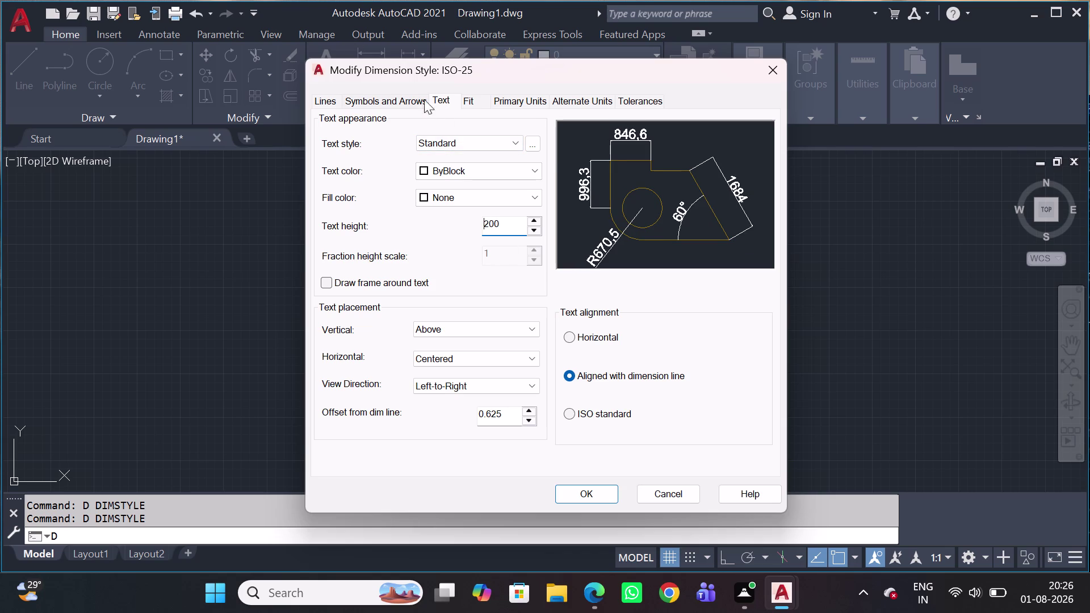
Set the arrow size to 100, apply, make ISO-25 current and close the manager.
click(415, 101)
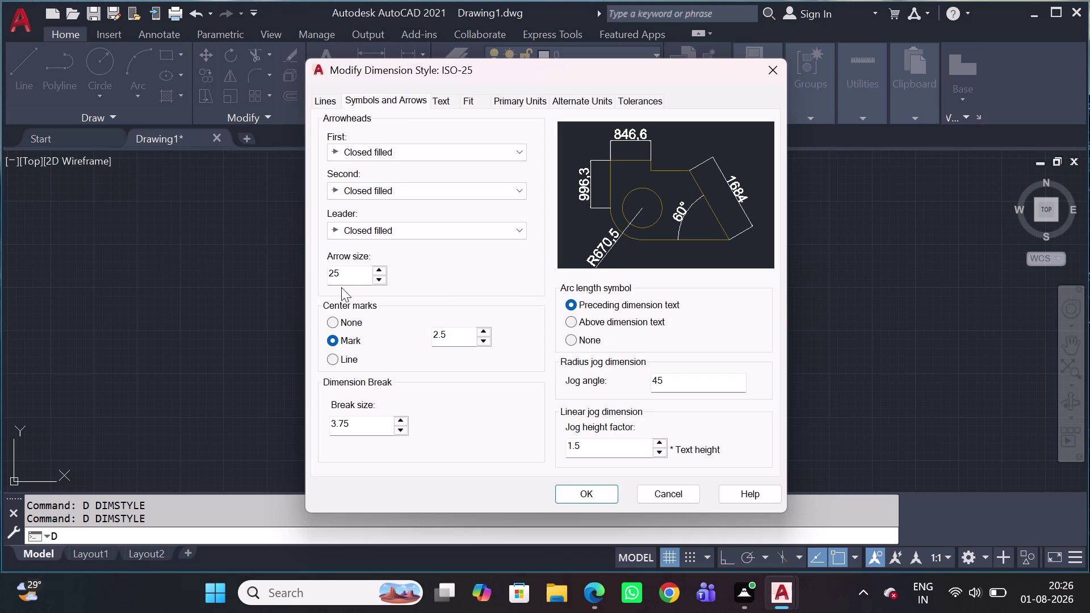
double_click(344, 276)
text(1)
text(00)
key(Return)
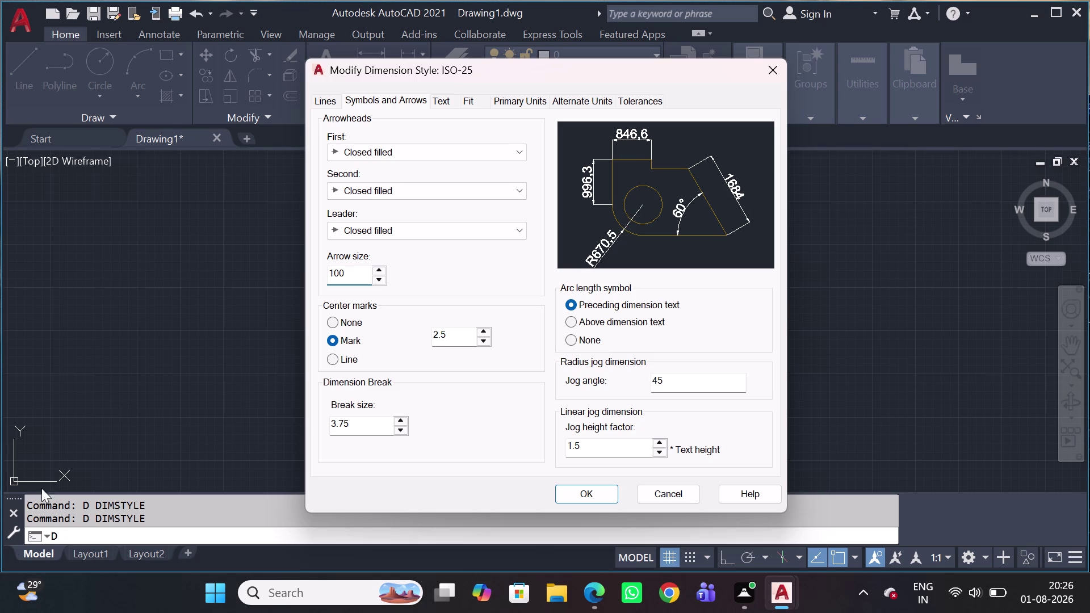
click(606, 496)
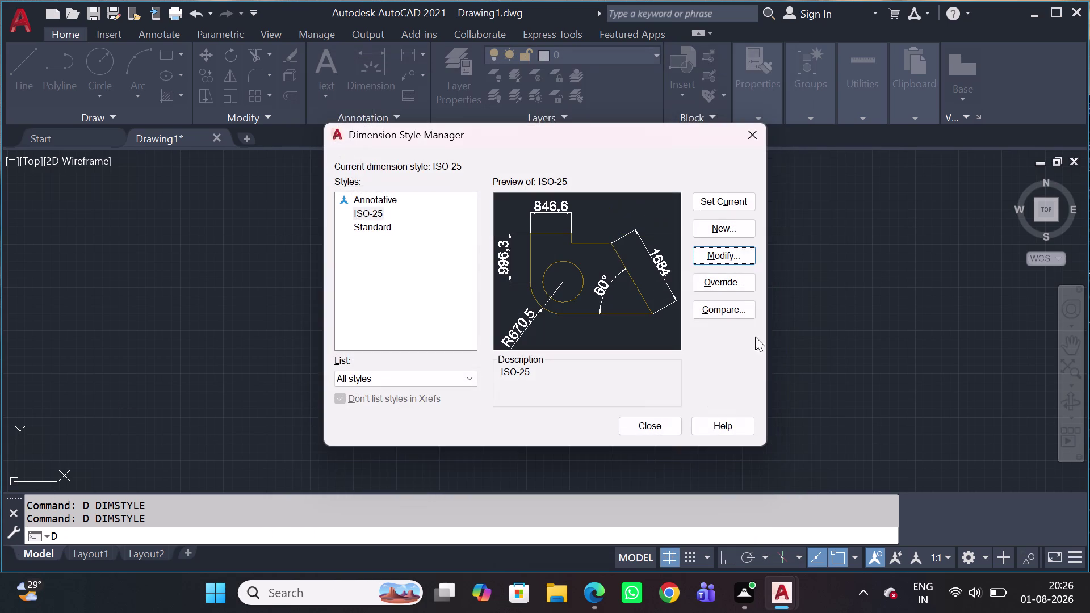
click(724, 203)
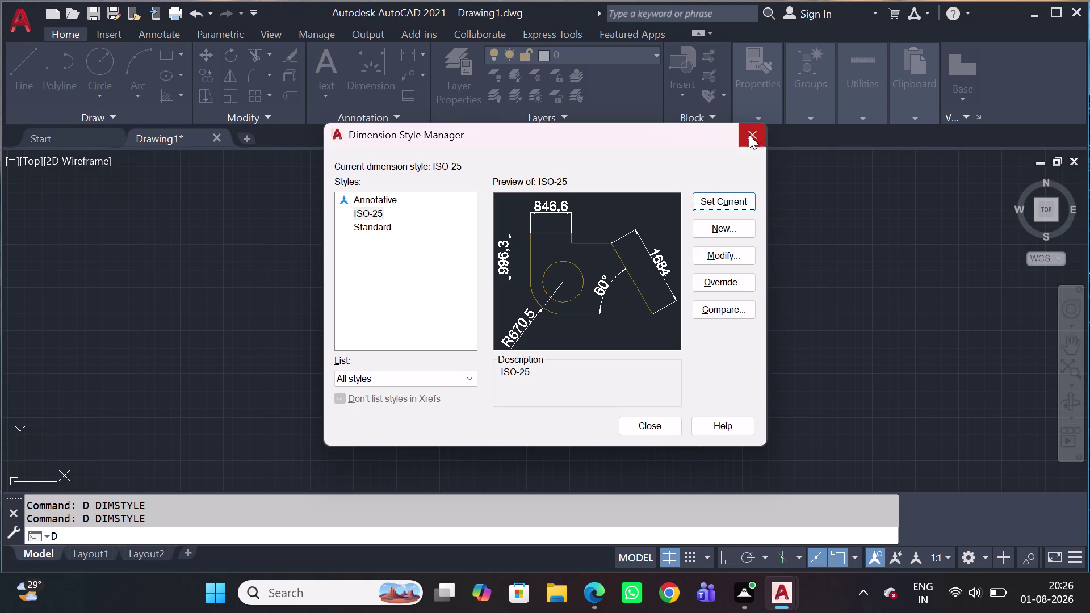
click(751, 129)
scroll(up, 3)
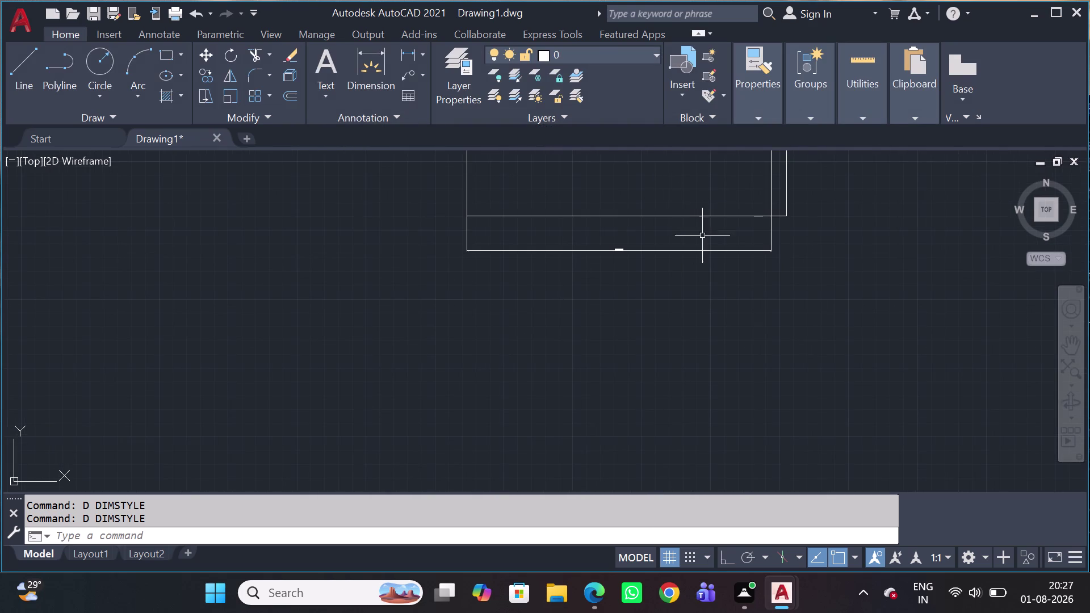
scroll(up, 3)
middle_drag(727, 216, 593, 271)
scroll(down, 3)
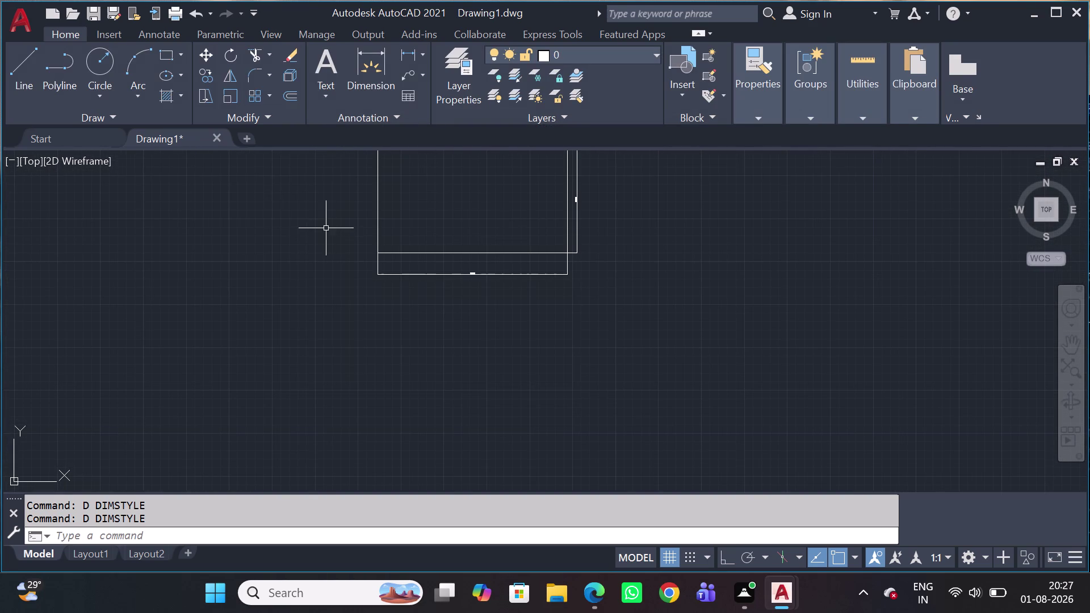
middle_drag(405, 241, 364, 325)
scroll(up, 3)
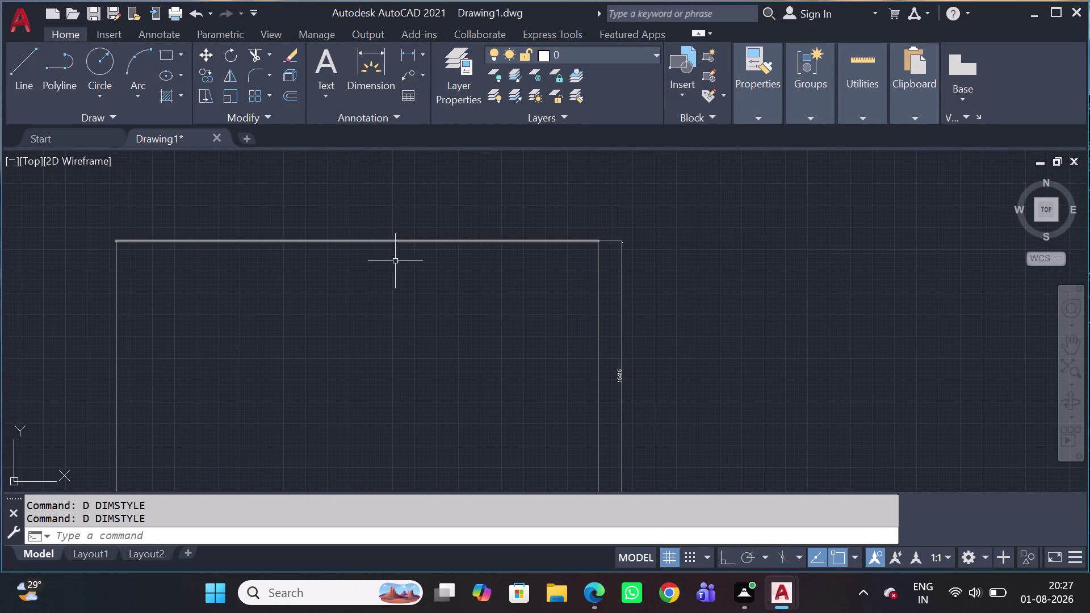
middle_drag(395, 374, 542, 204)
scroll(down, 3)
middle_drag(481, 333, 429, 407)
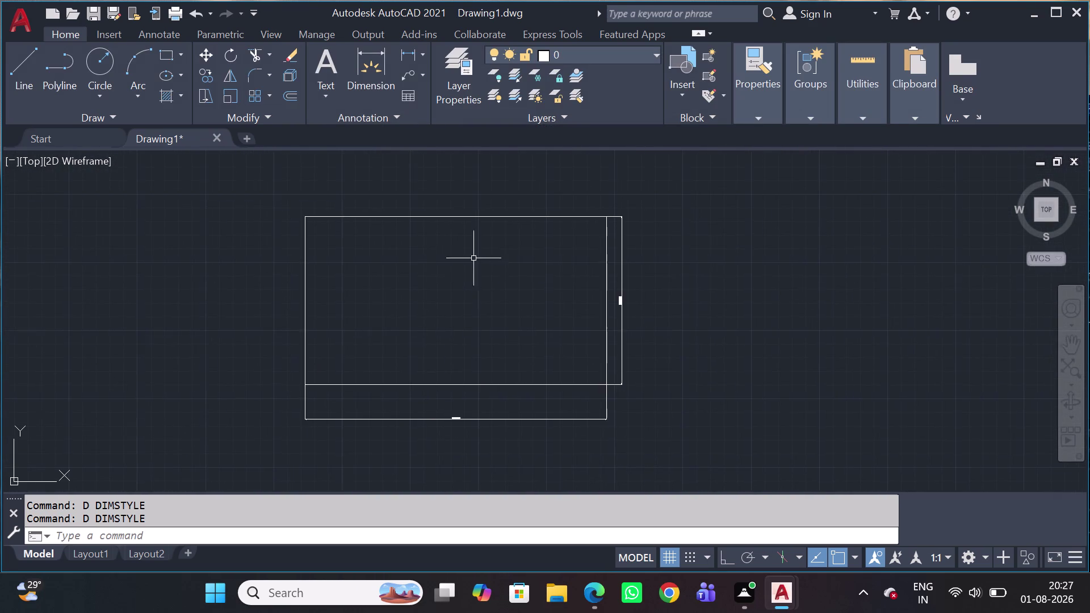
scroll(up, 3)
scroll(up, 3)
scroll(down, 3)
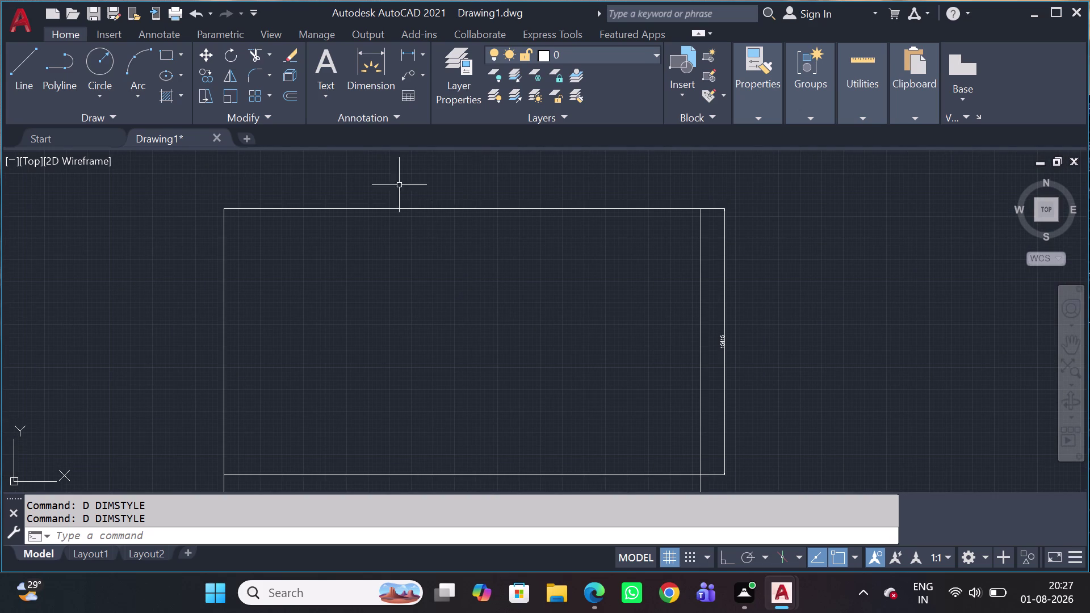
scroll(up, 3)
scroll(down, 3)
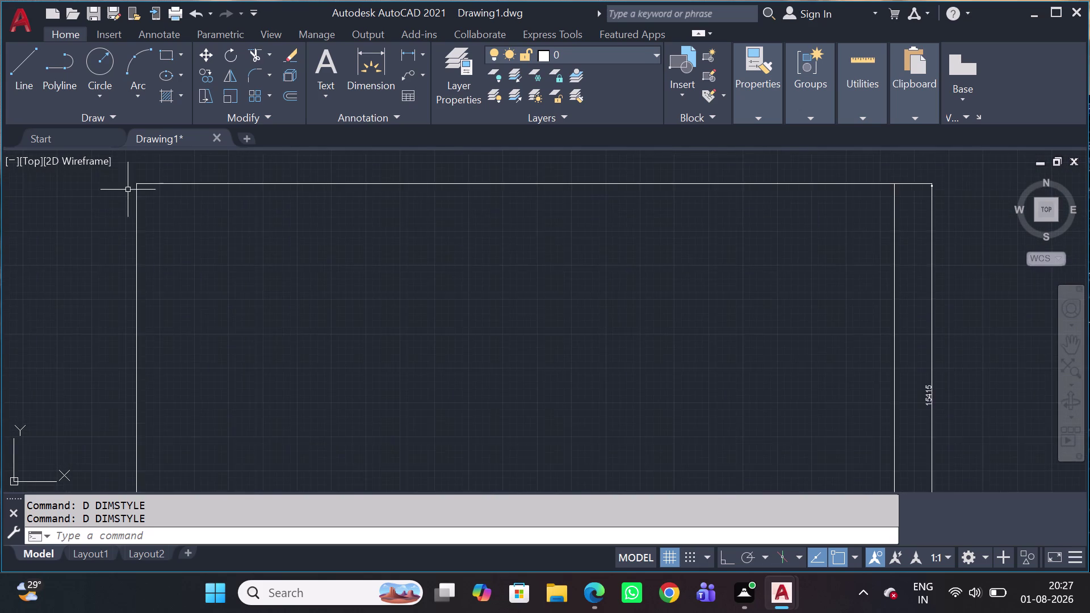
Place a vertical construction line (XL) through the outline's left corner.
scroll(down, 3)
key(x)
key(l)
key(space)
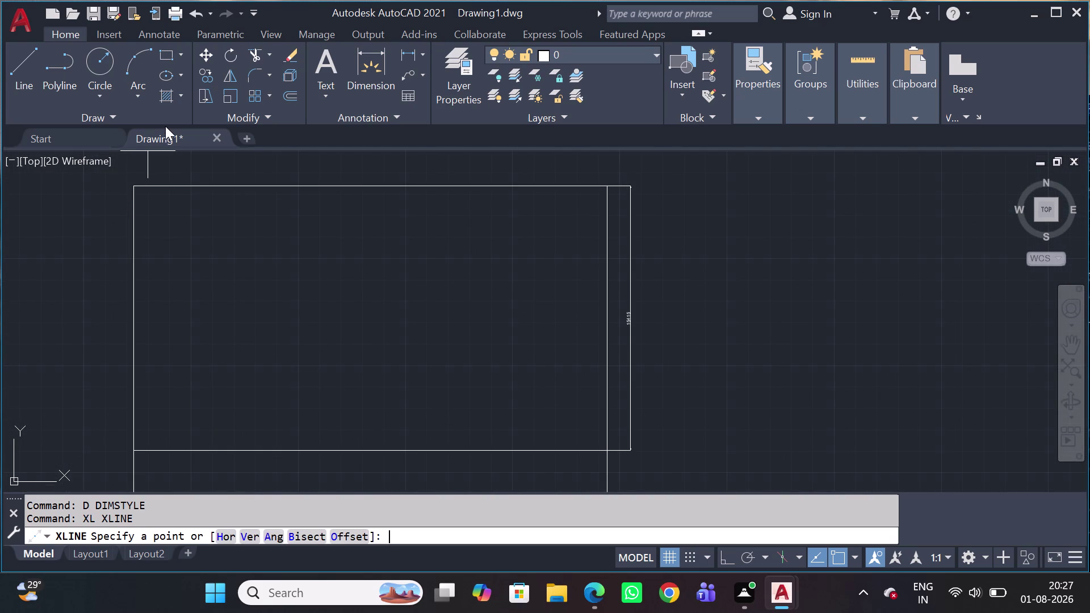
key(v)
key(space)
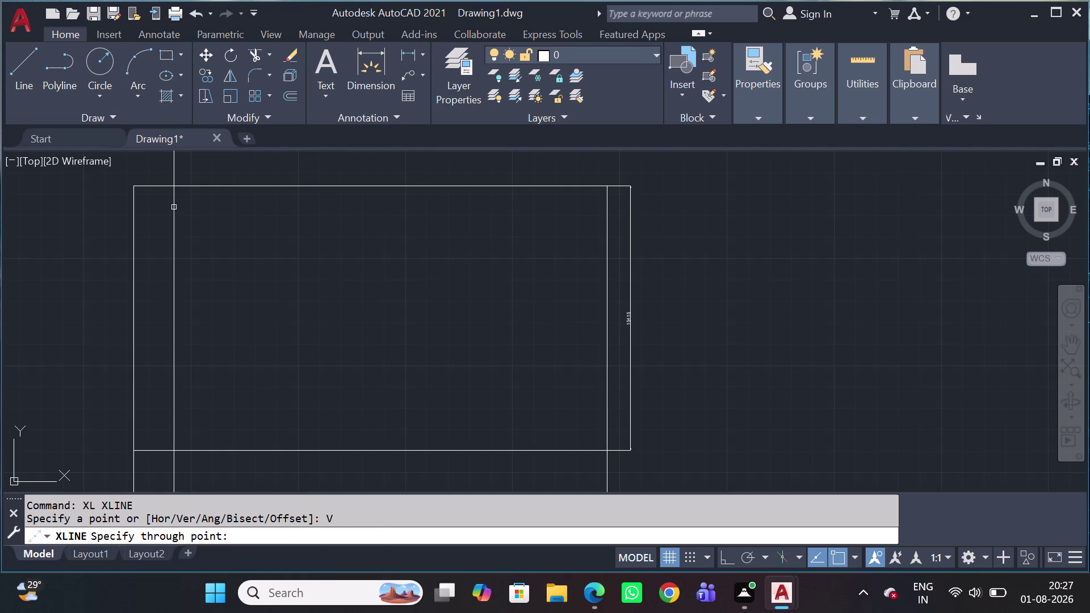
click(130, 187)
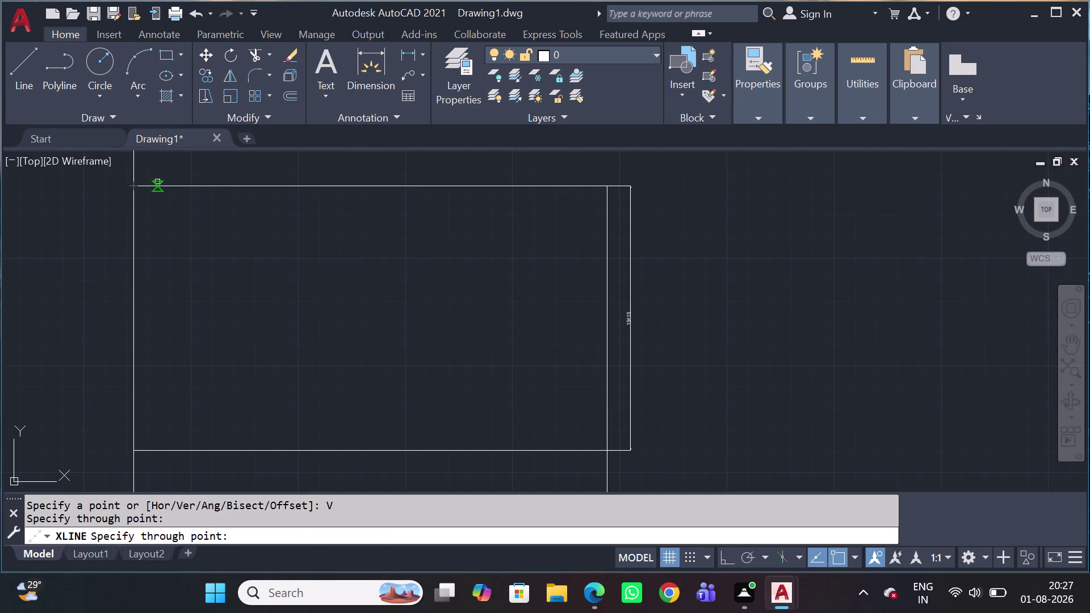
scroll(down, 3)
key(Escape)
Pick near the left wall and start the Offset command.
scroll(up, 3)
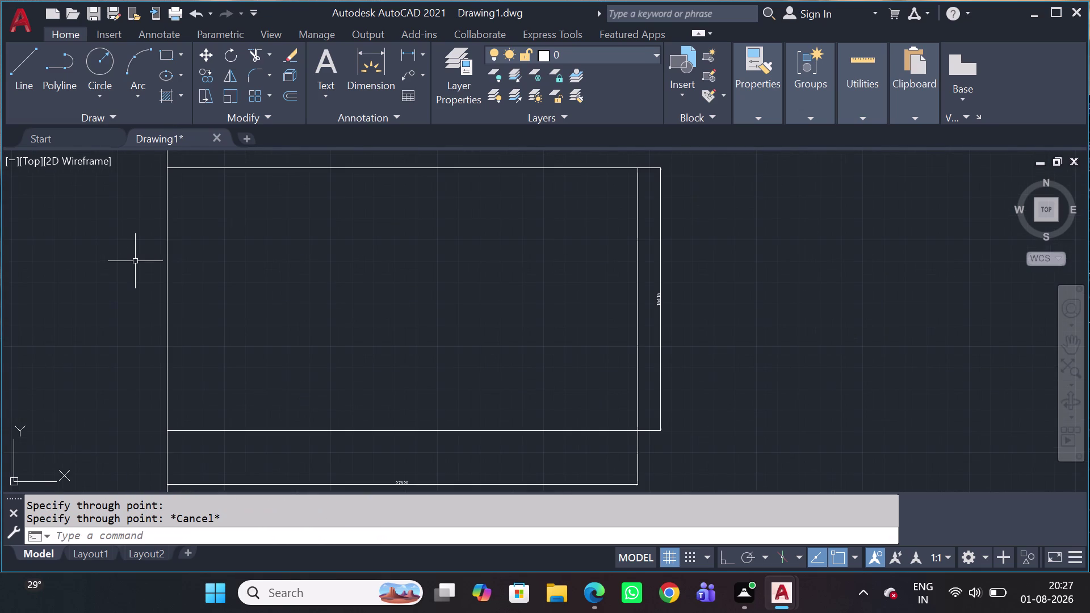
scroll(up, 3)
scroll(down, 3)
click(200, 207)
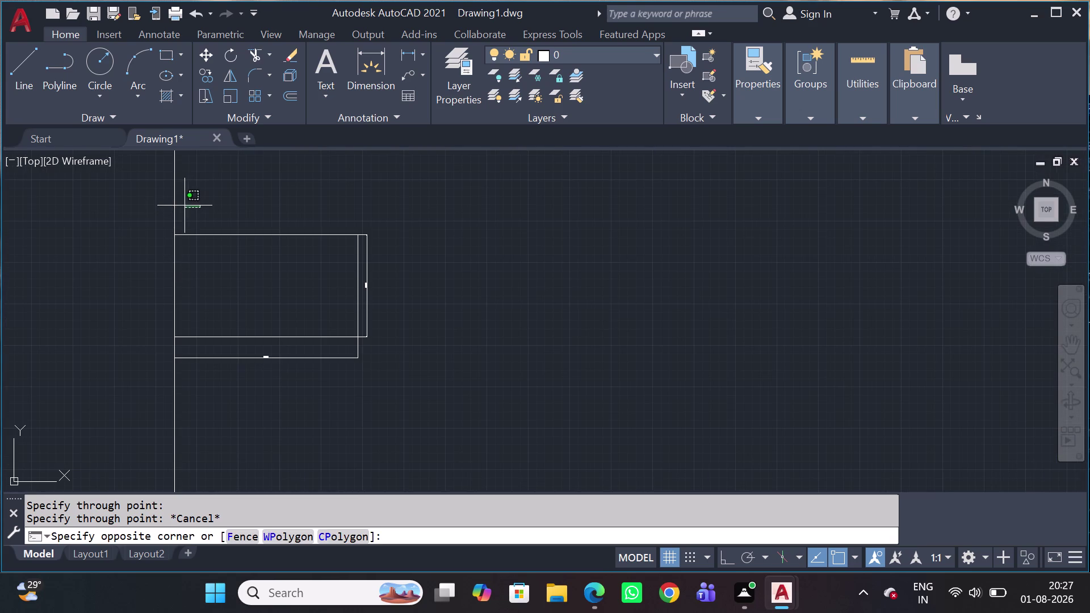
click(157, 191)
key(o)
key(space)
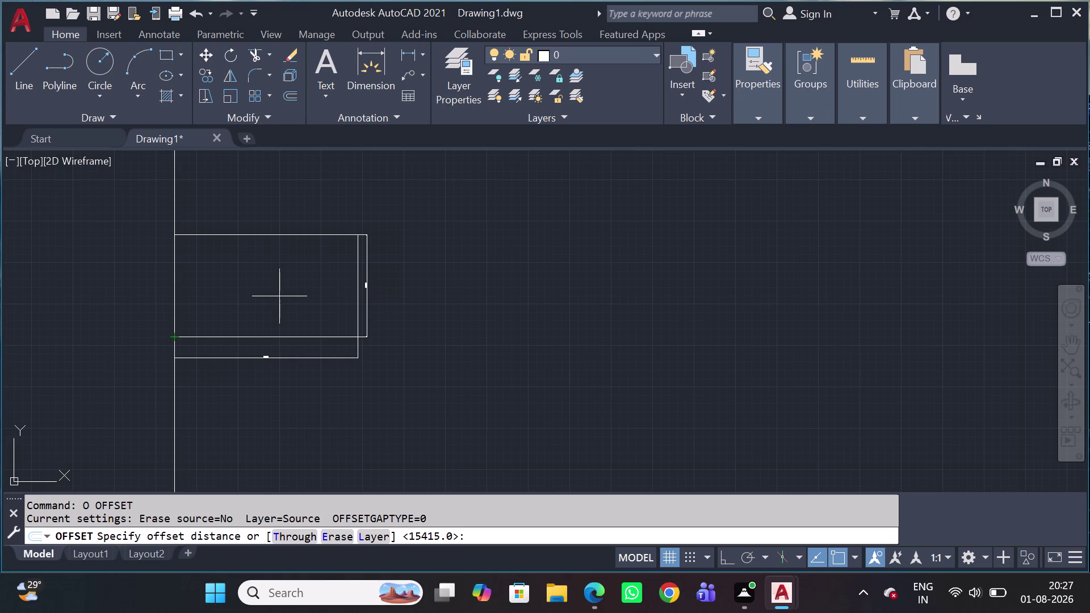
Offset the vertical construction line 5360 to the right.
text(5)
text(3)
text(60)
key(Return)
click(265, 282)
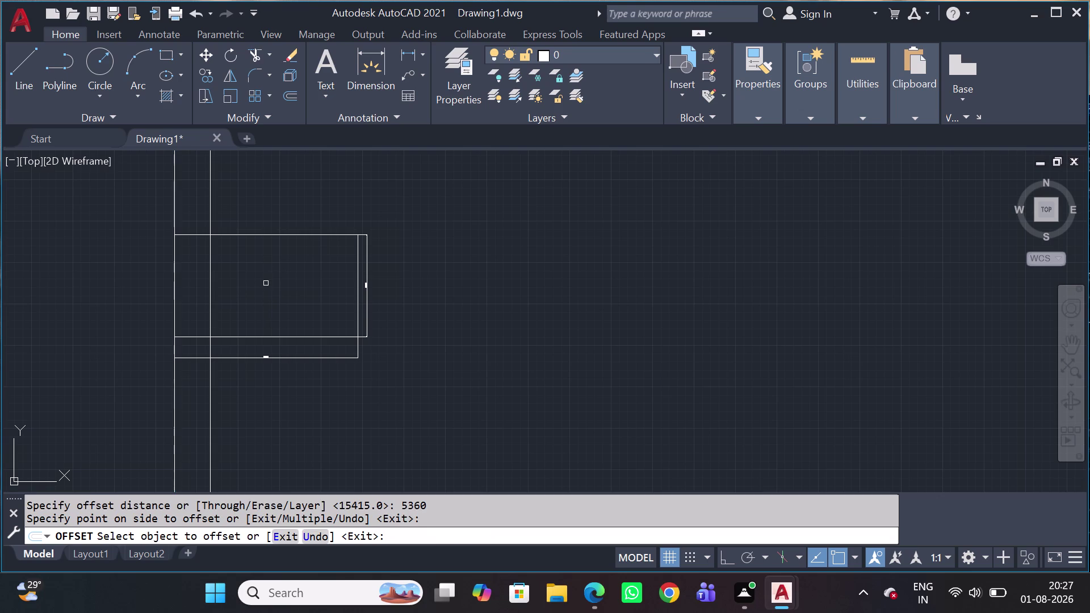
key(Escape)
Offset the new interior line a further 1625 to the right.
scroll(up, 3)
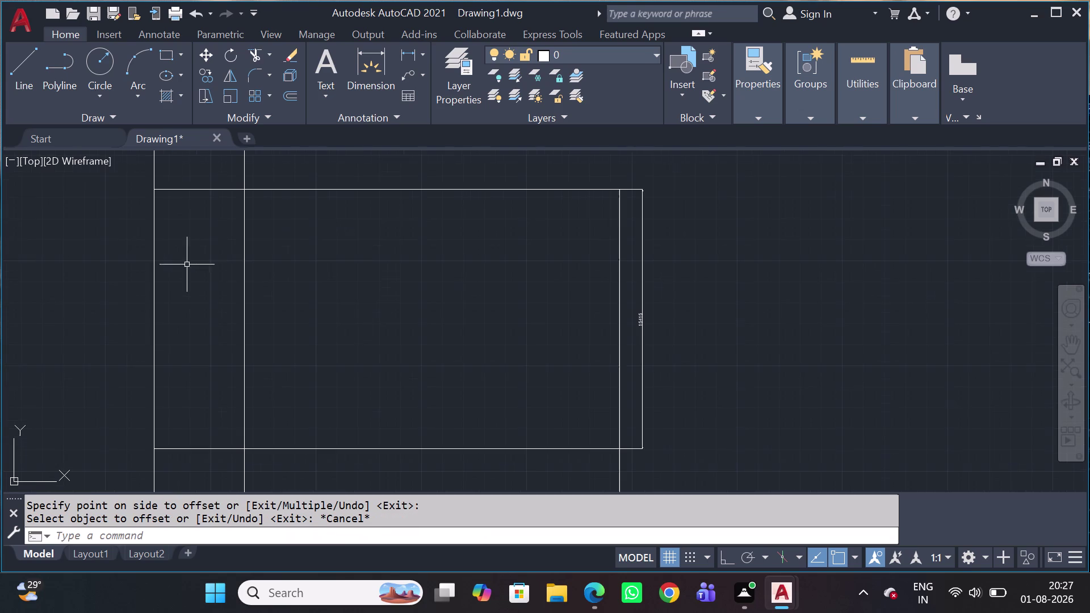
click(245, 264)
key(o)
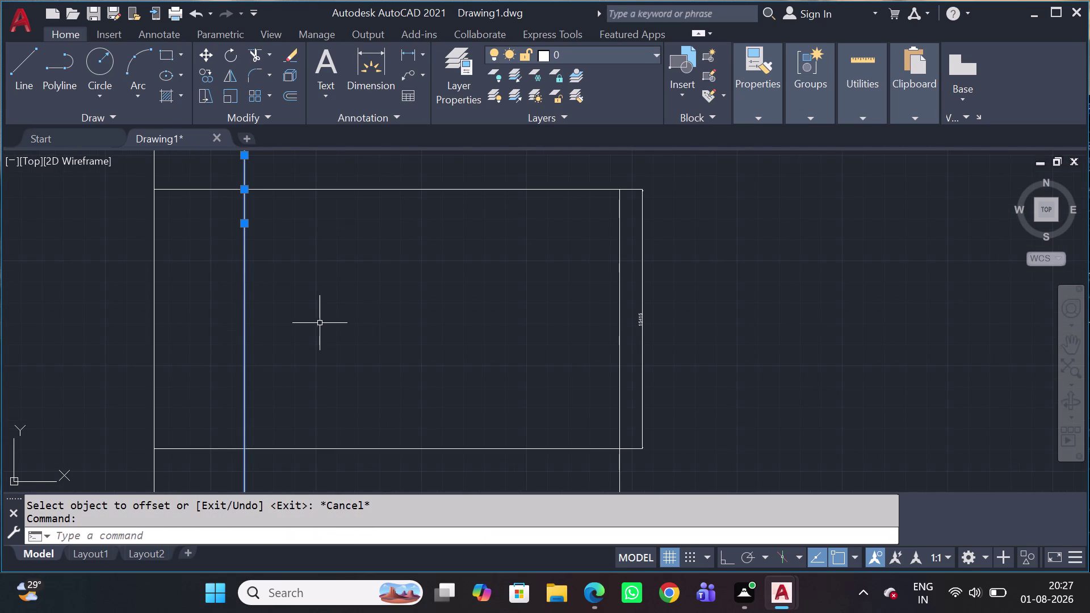
key(space)
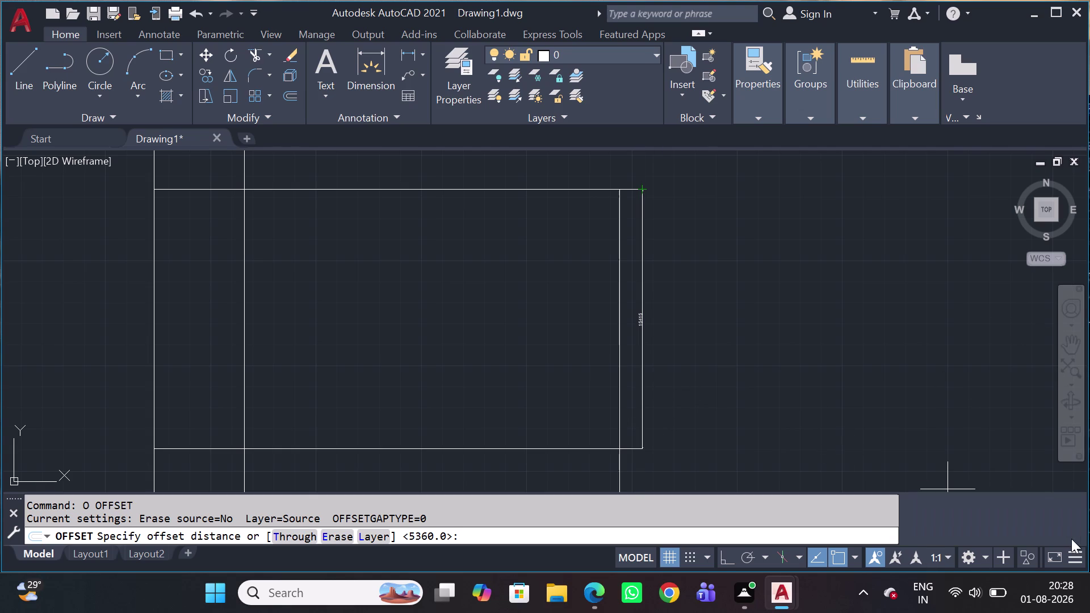
key(1)
key(6)
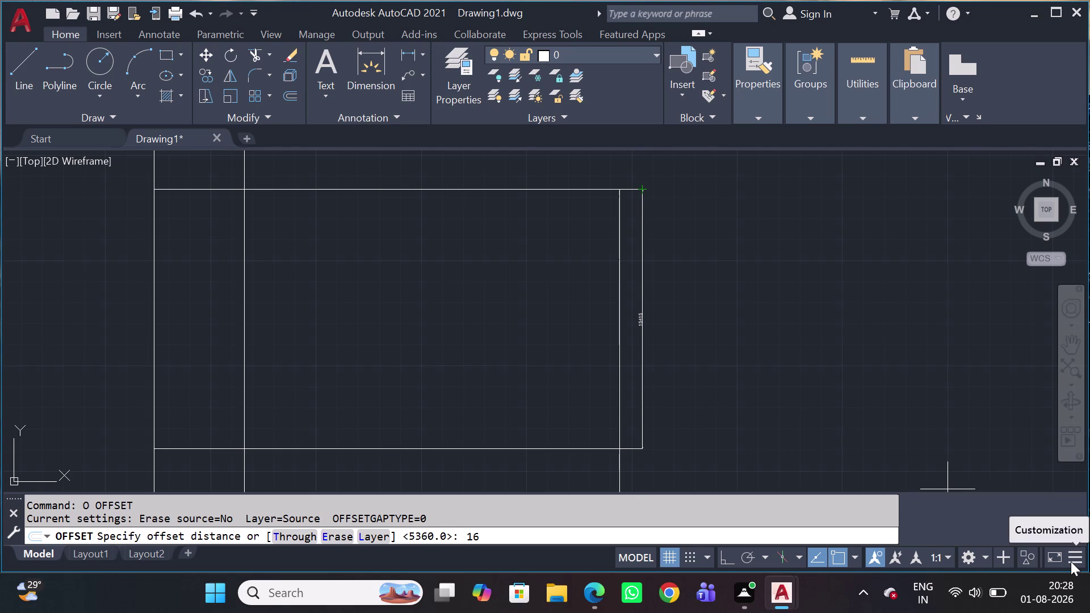
key(2)
text(5)
key(space)
click(305, 332)
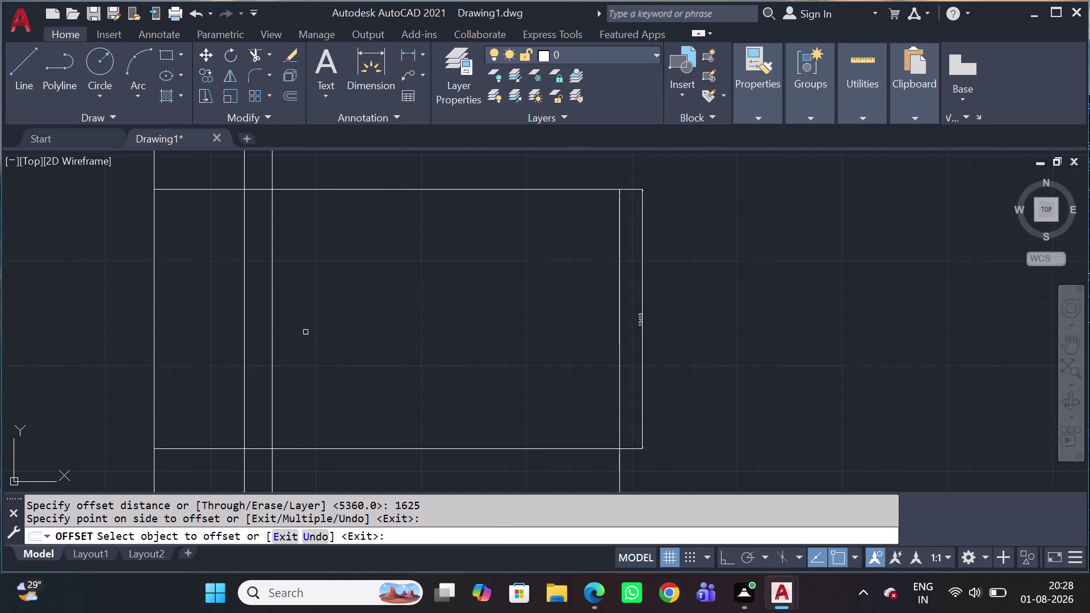
key(Escape)
Select wall lines and restart the Offset command.
click(280, 332)
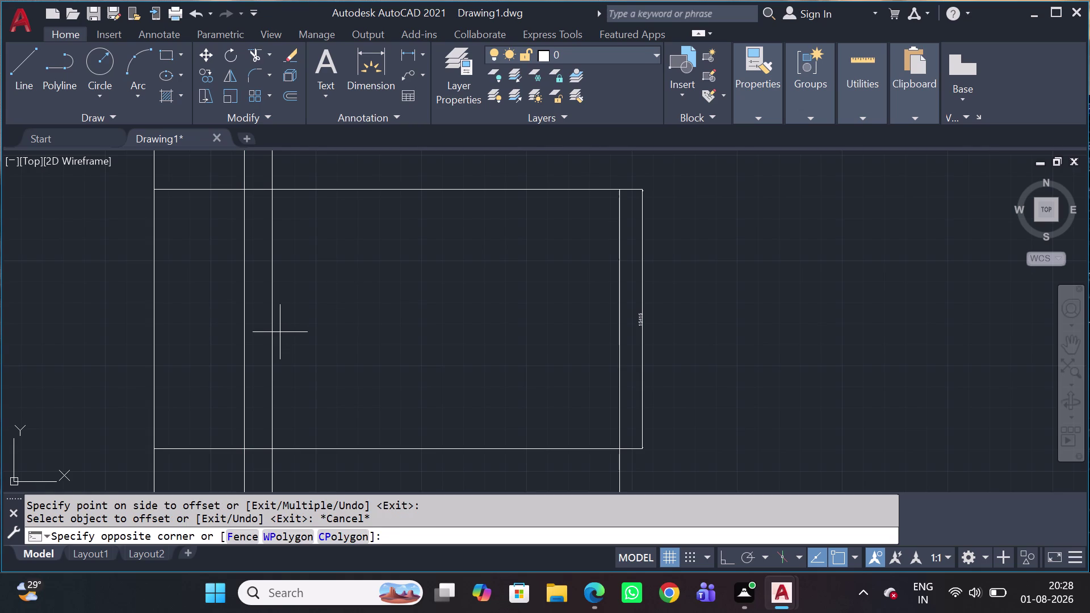
click(253, 343)
key(o)
key(space)
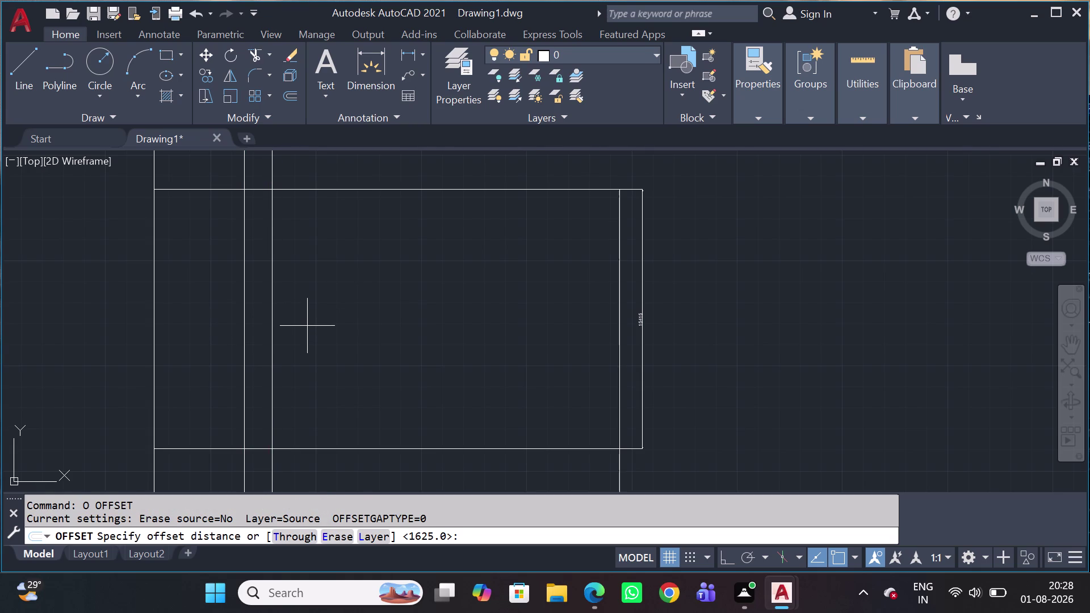
scroll(down, 3)
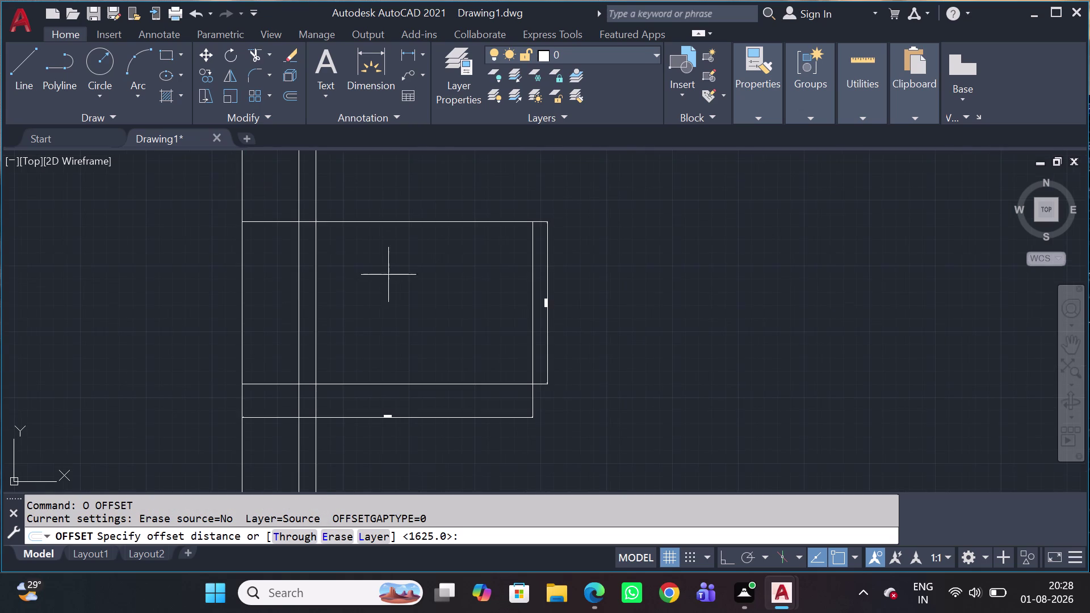
scroll(up, 3)
Cancel Offset and undo the duplicate 1625 offset wall line.
key(ctrl+z)
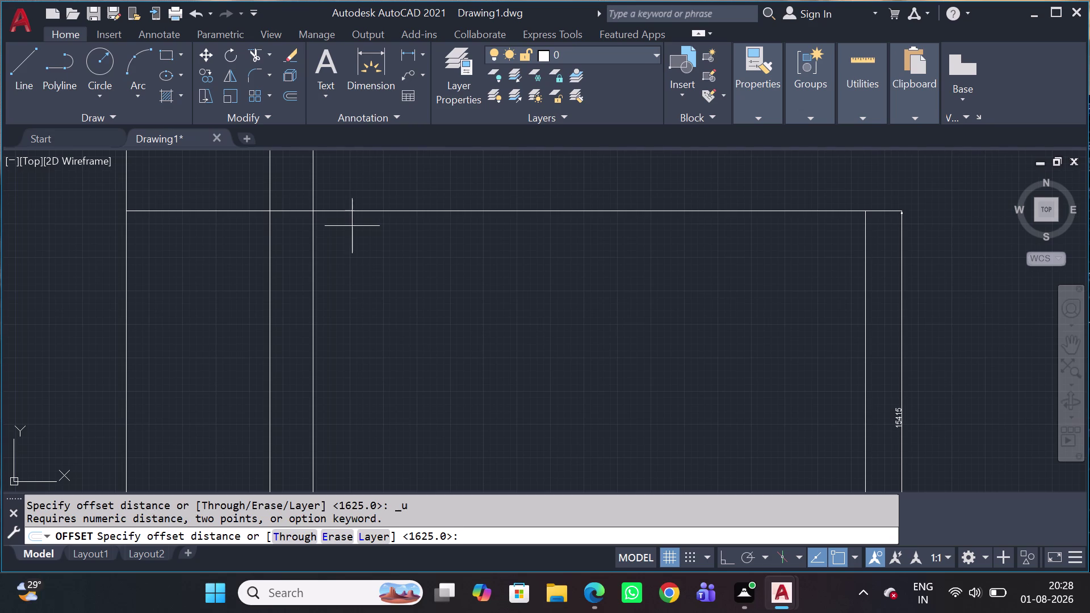
key(ctrl+z)
key(ctrl+z)
key(Escape)
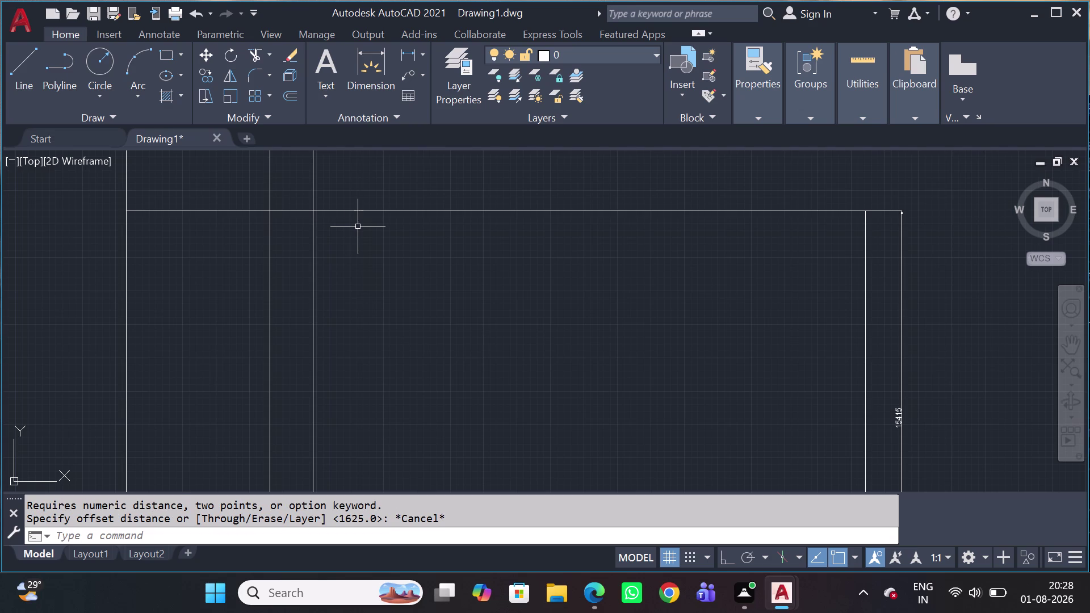
key(Escape)
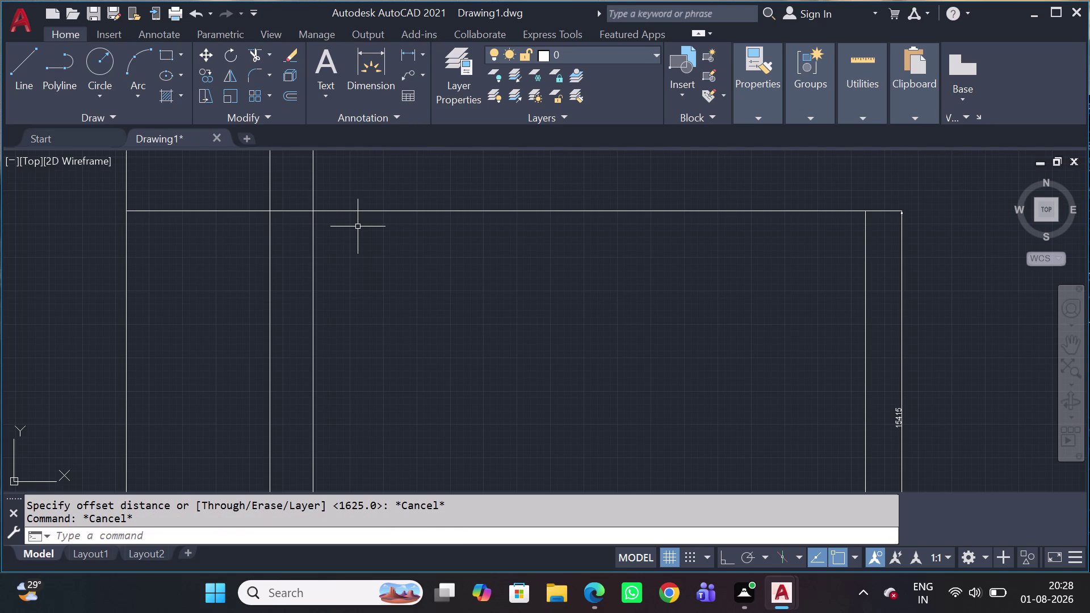
key(ctrl+z)
key(ctrl+z)
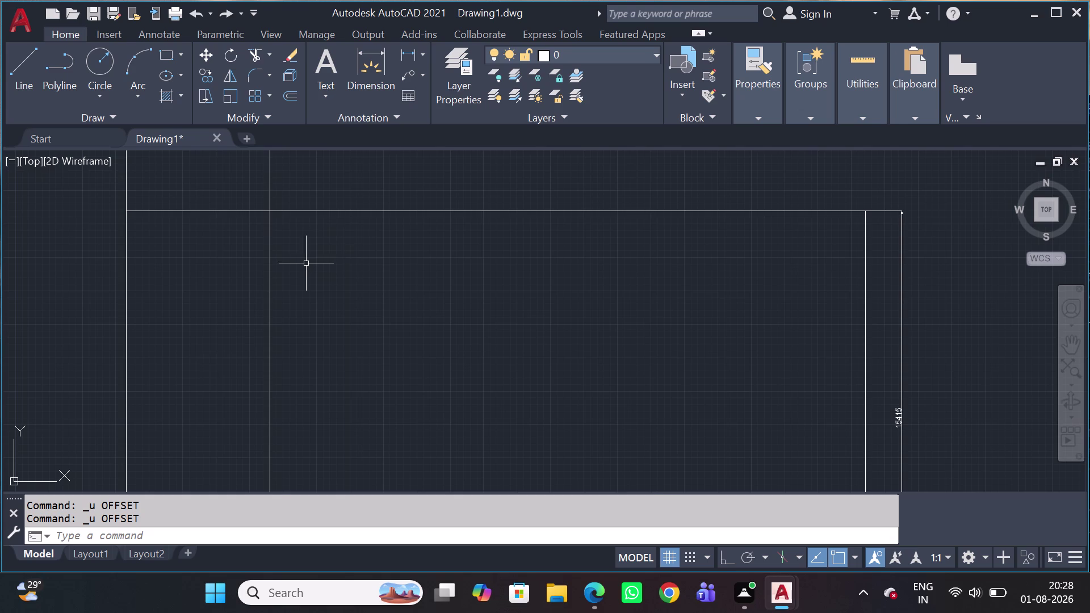
Dimension the 5360 distance from the left wall corner to the interior line with DLI.
scroll(down, 3)
key(d)
key(l)
key(i)
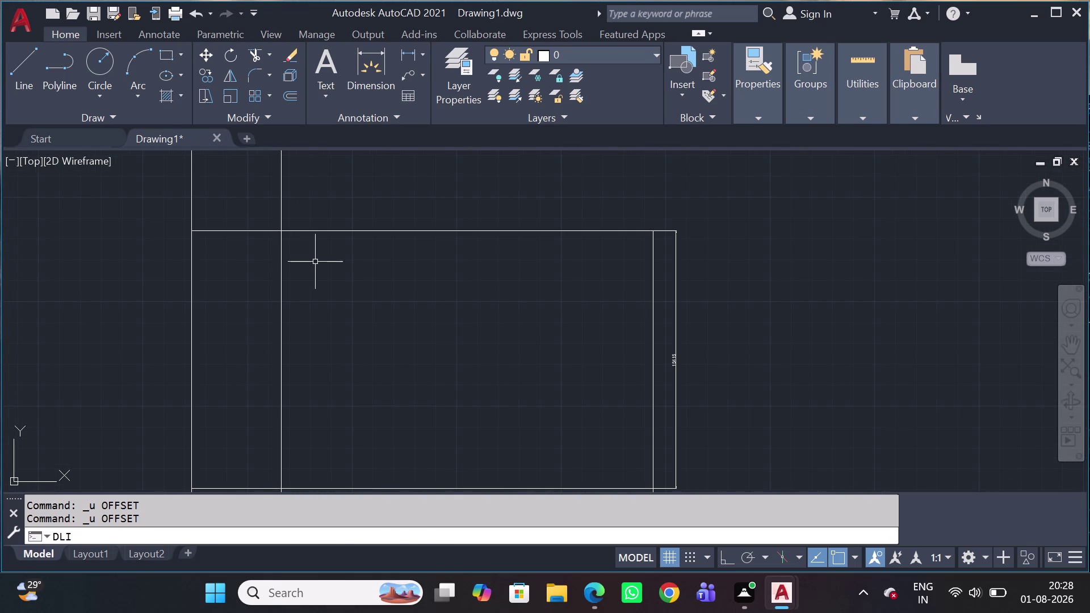
key(space)
scroll(up, 3)
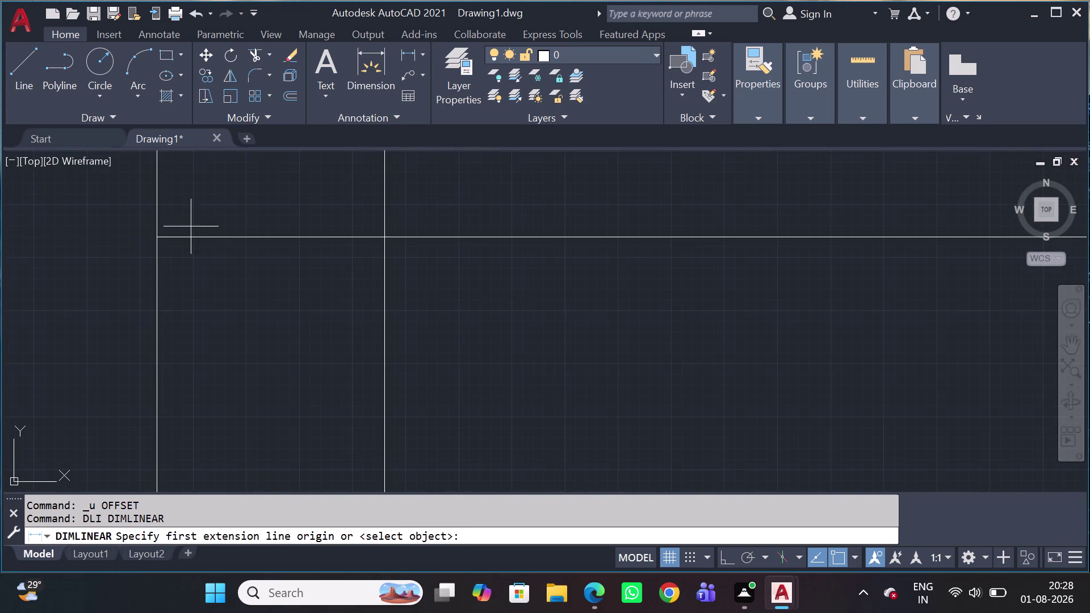
click(157, 242)
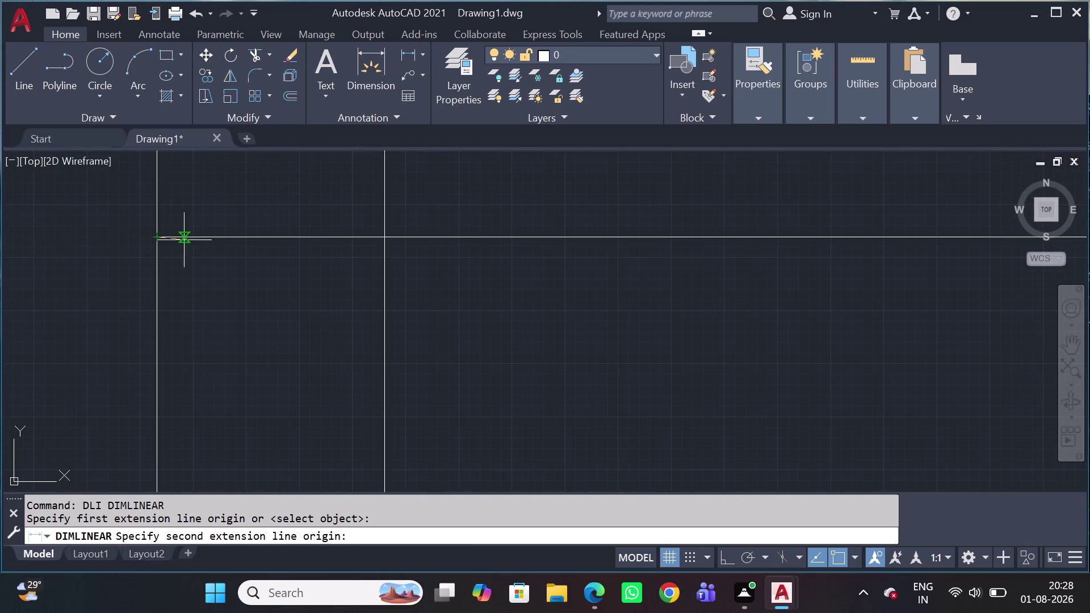
click(381, 227)
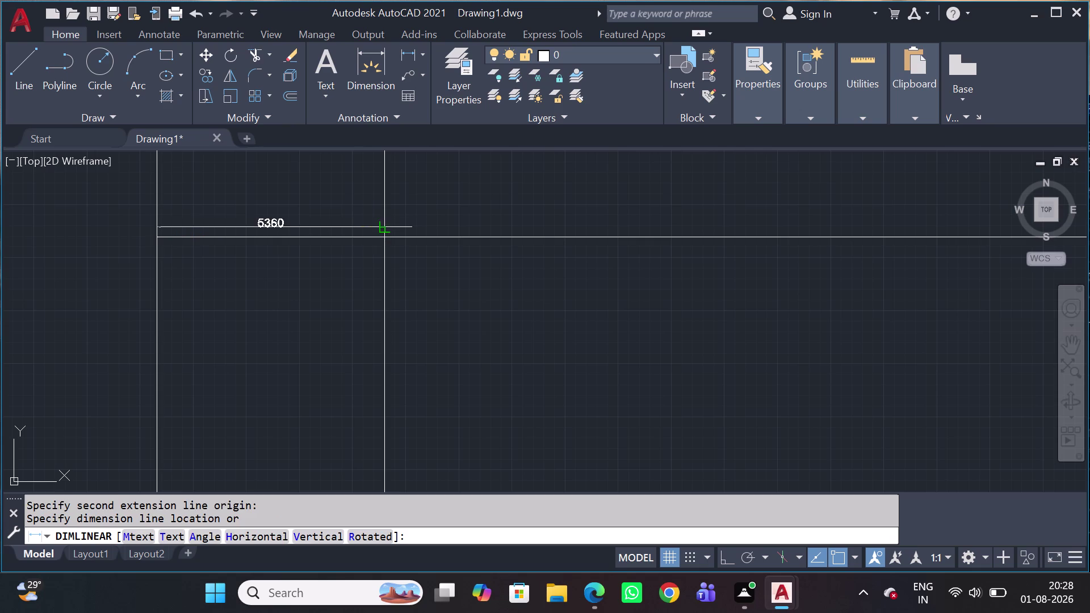
click(362, 214)
scroll(down, 3)
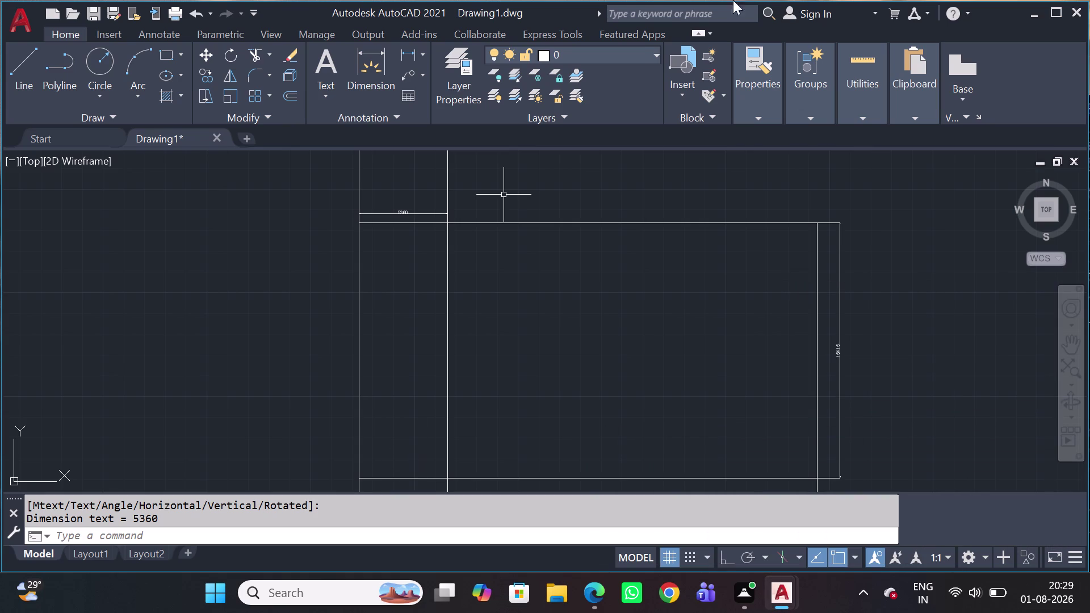
Select the interior vertical wall line and start Offset.
scroll(down, 3)
scroll(up, 3)
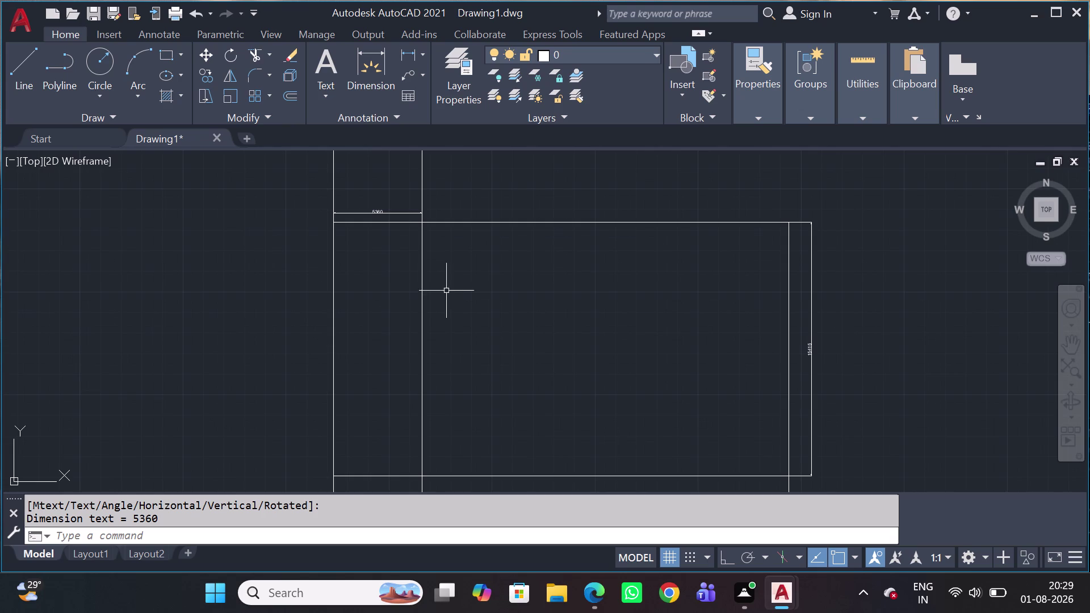
click(472, 287)
click(378, 355)
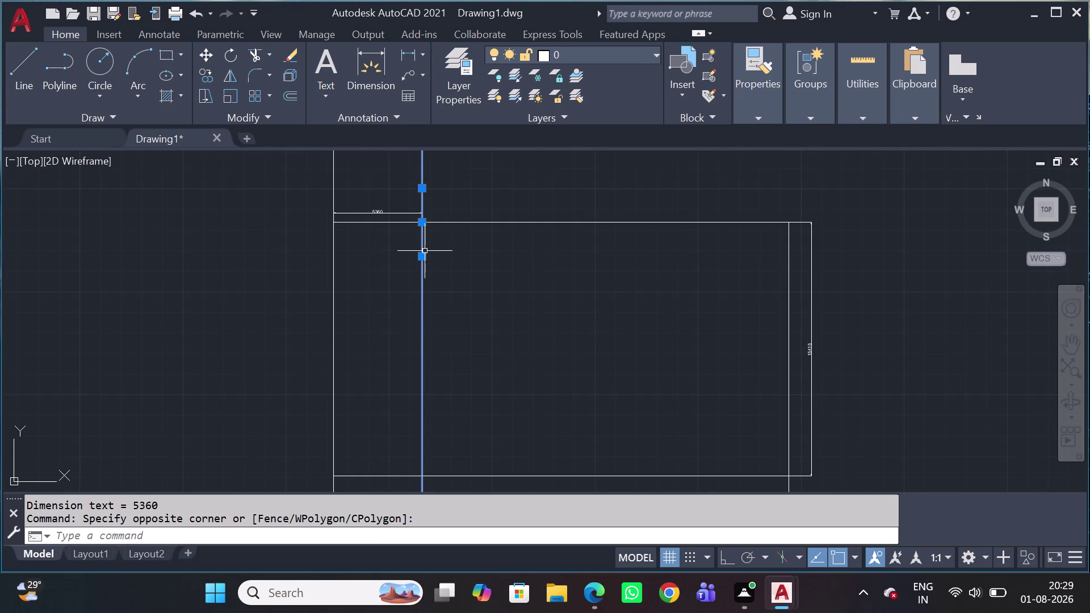
text(O)
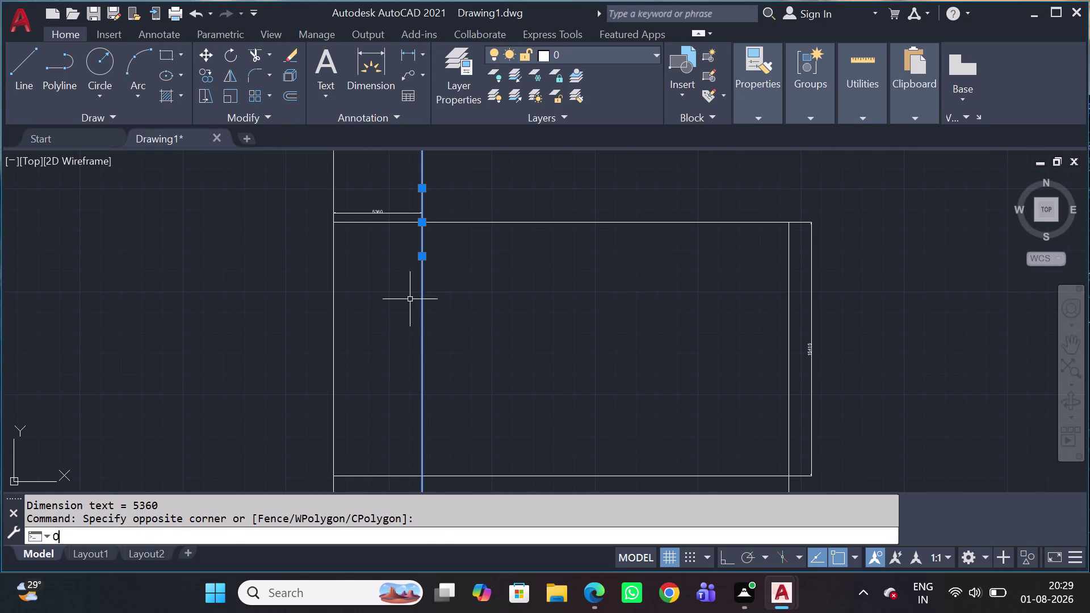
key(space)
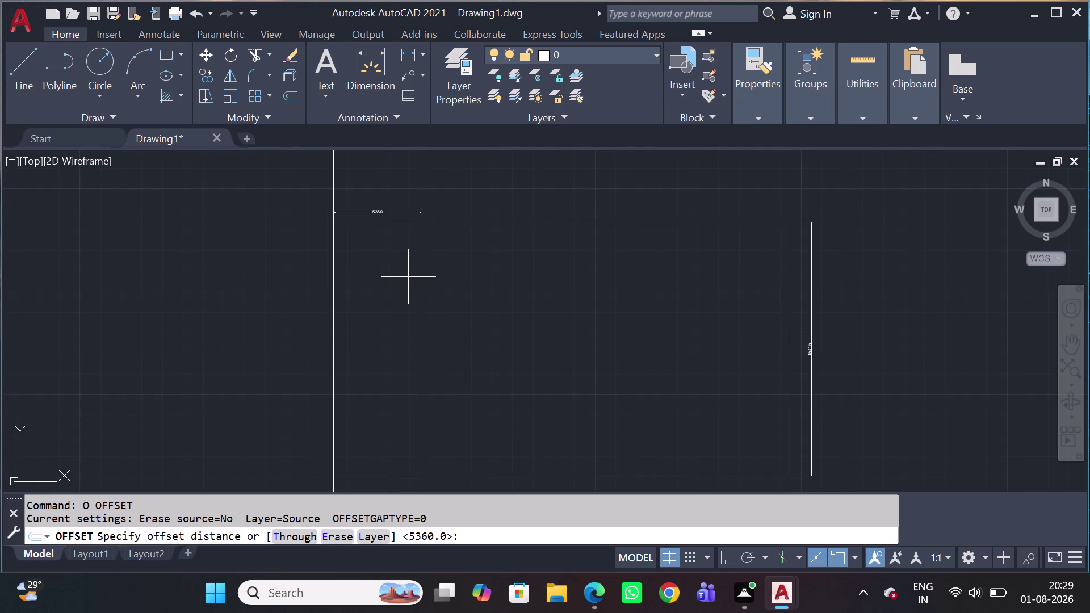
scroll(down, 3)
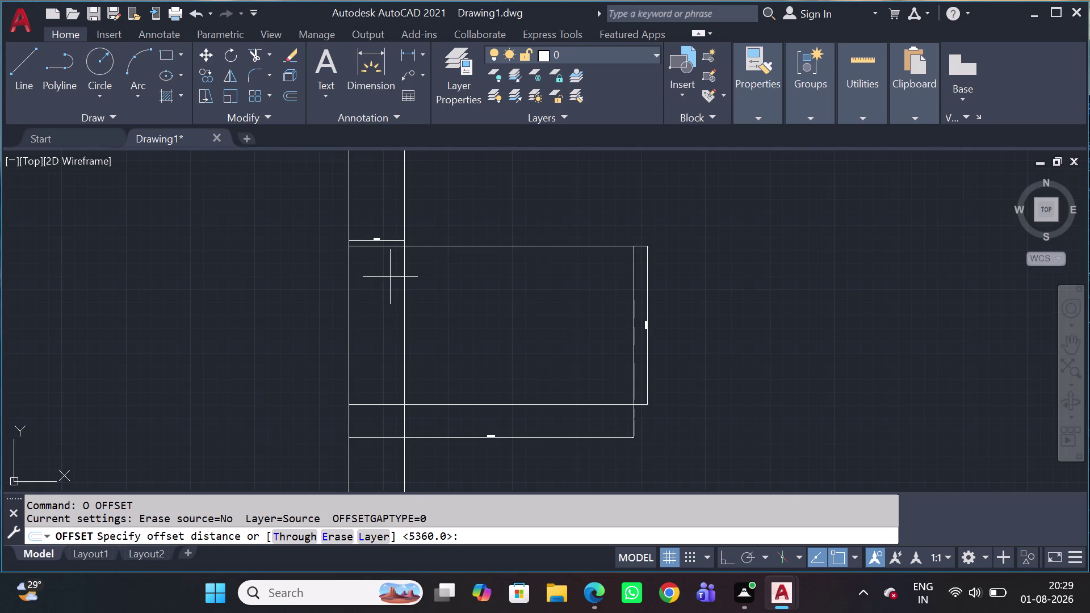
scroll(down, 3)
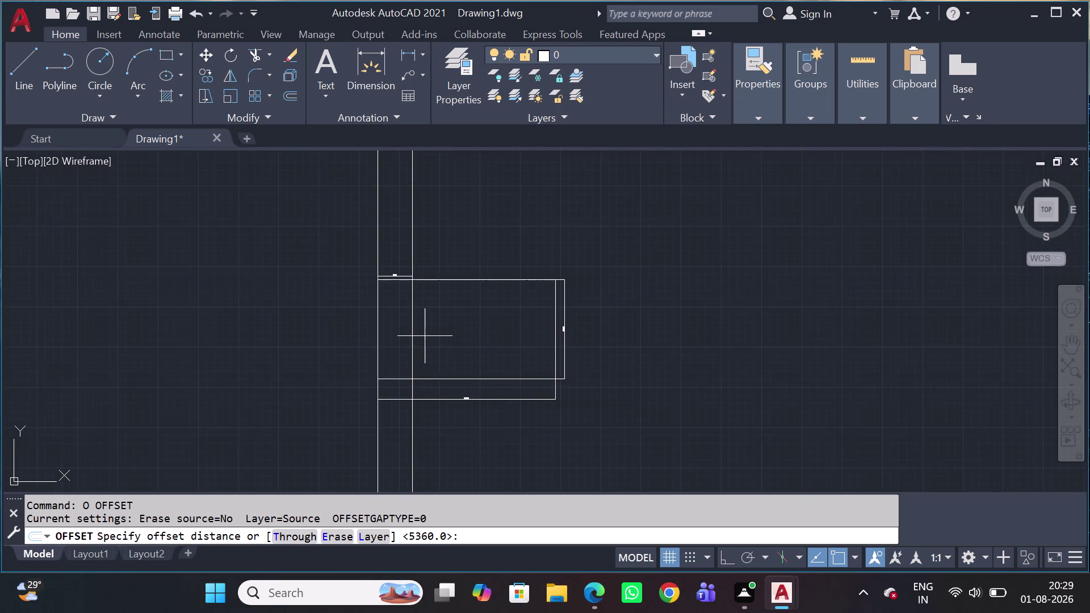
scroll(down, 3)
scroll(up, 3)
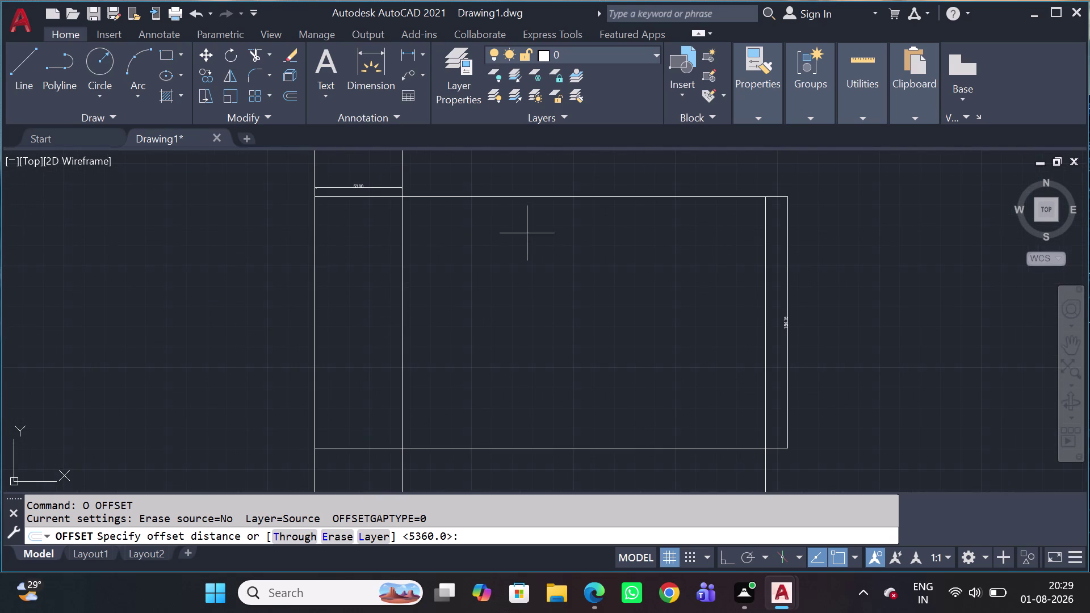
right_drag(527, 243, 517, 261)
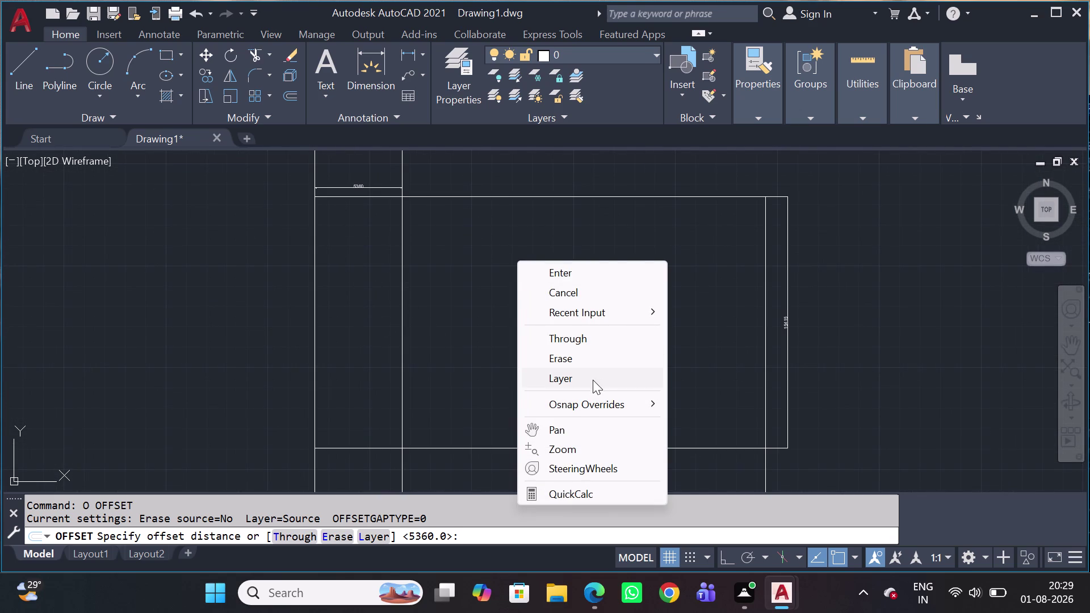
scroll(down, 3)
click(291, 93)
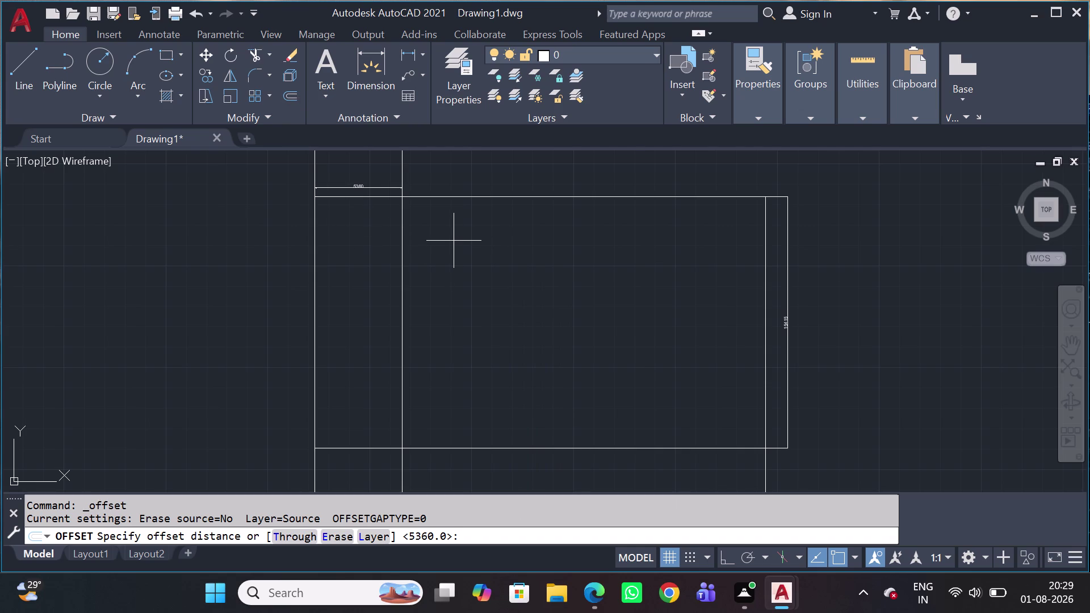
scroll(down, 3)
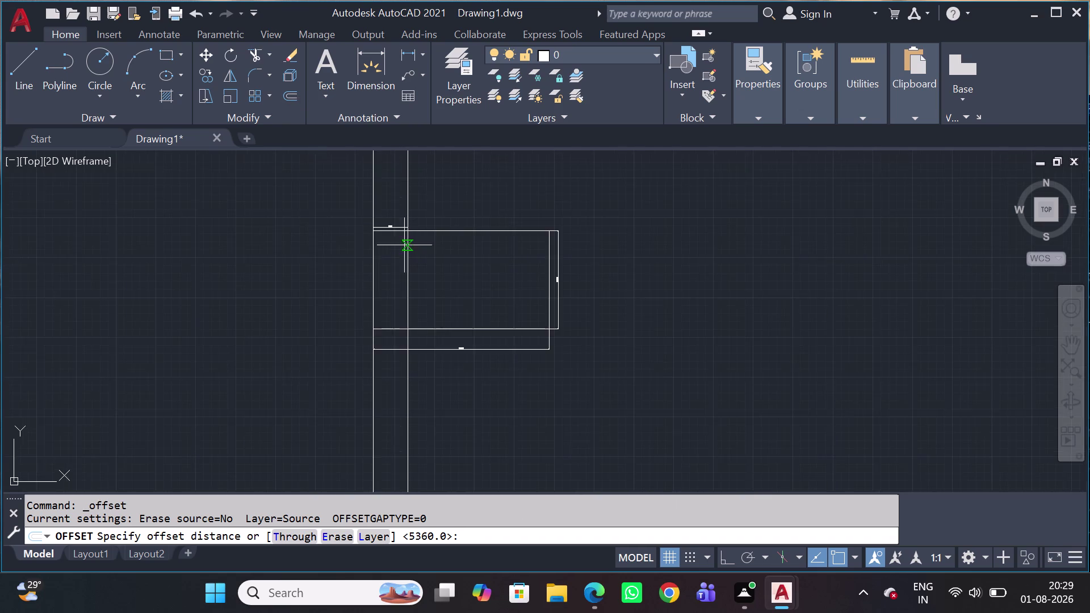
scroll(up, 3)
scroll(up, 3)
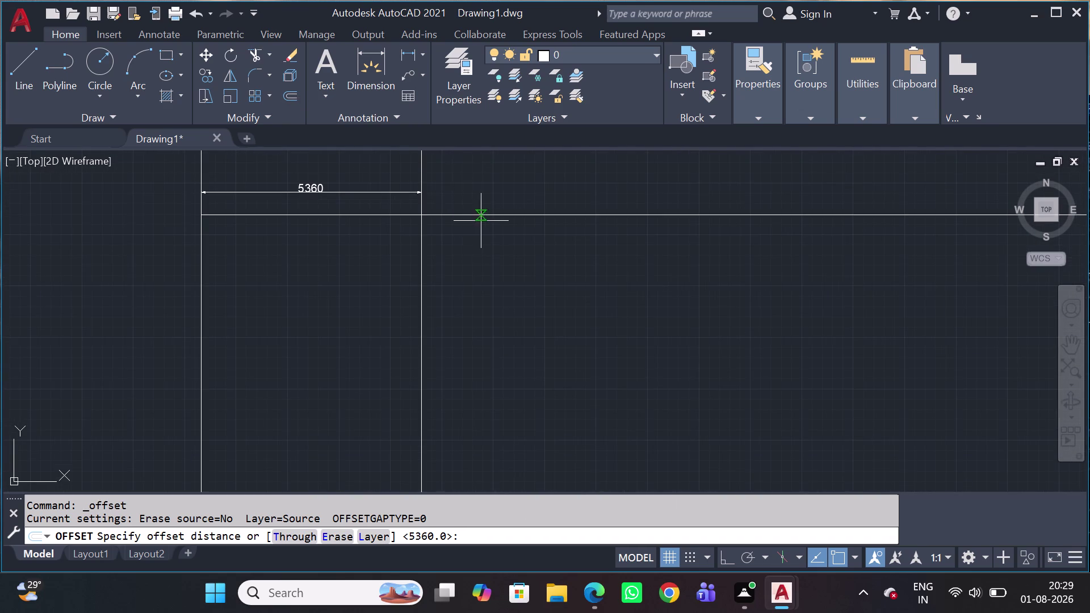
scroll(down, 3)
scroll(up, 3)
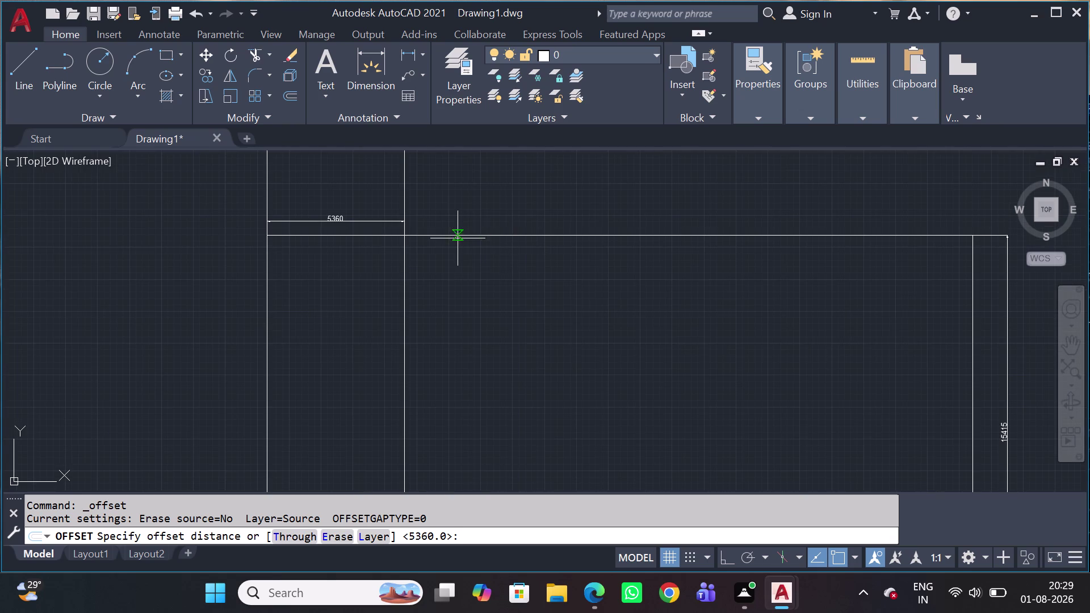
scroll(up, 3)
scroll(down, 3)
scroll(up, 3)
scroll(down, 3)
scroll(down, 3)
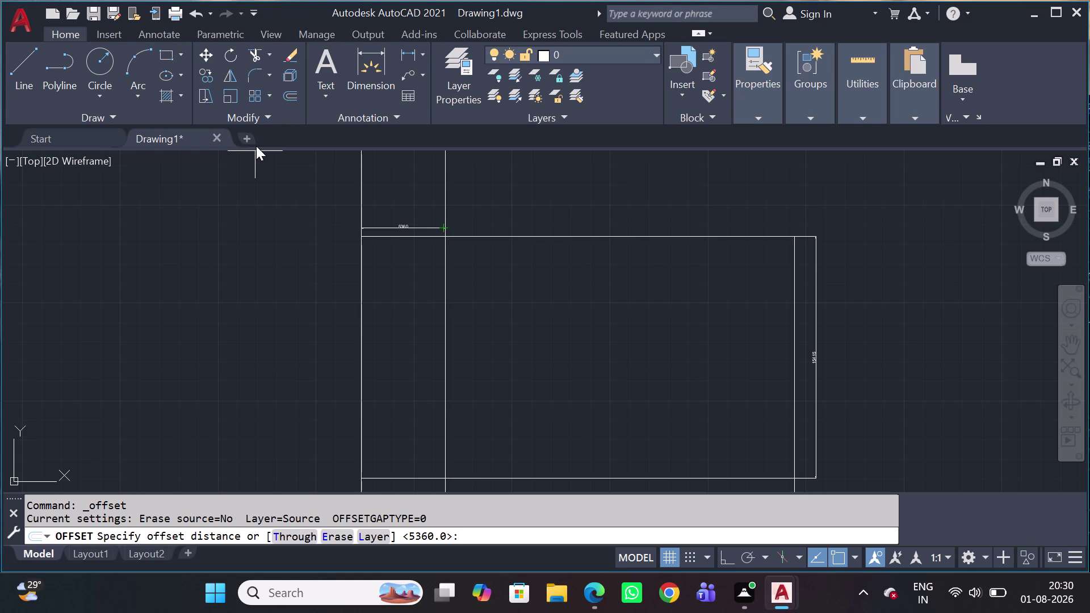
Offset the interior wall line 230 to the right.
key(2)
key(3)
key(0)
key(space)
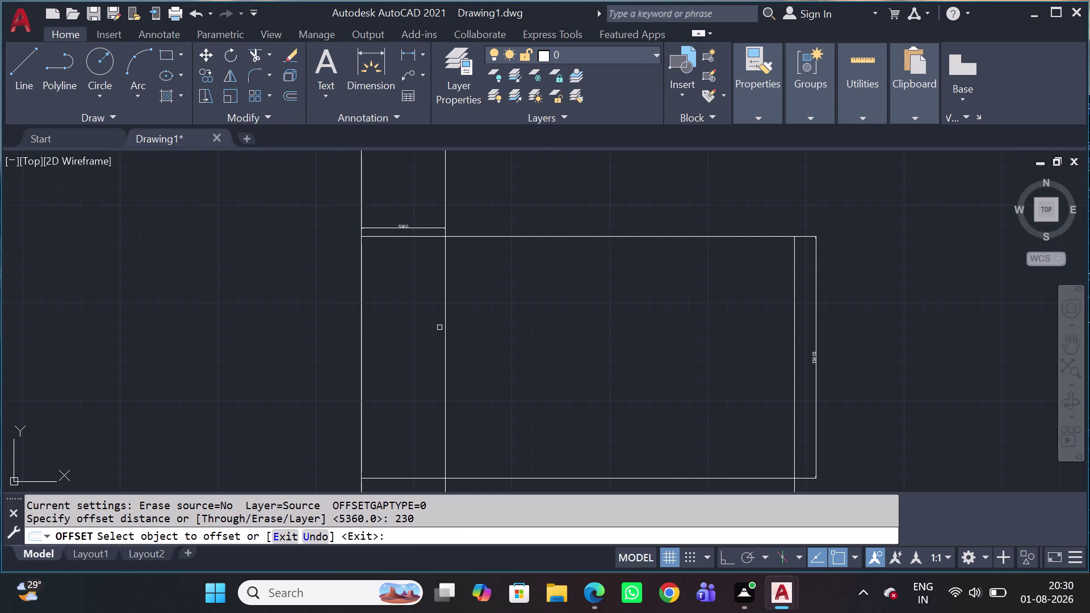
click(445, 331)
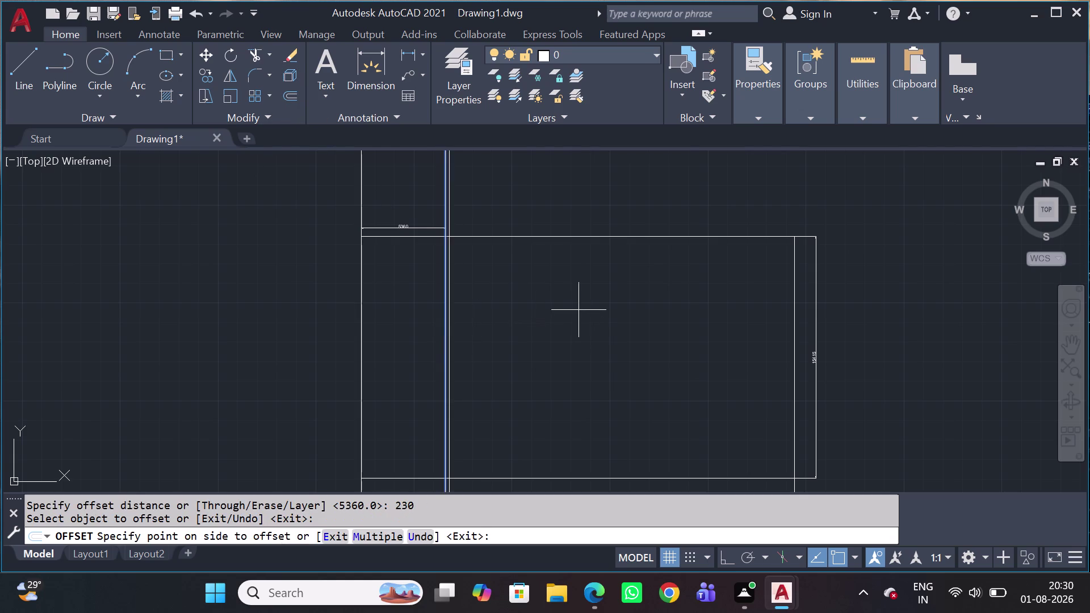
click(581, 310)
key(Escape)
Dimension the 230 wall thickness between the two wall lines.
scroll(up, 3)
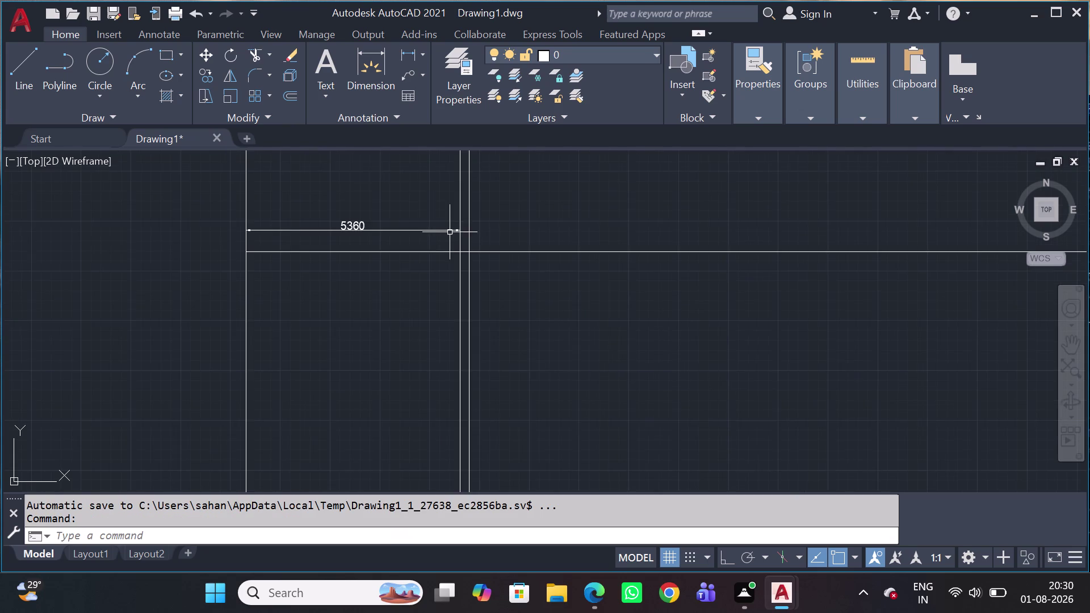
scroll(up, 3)
click(414, 51)
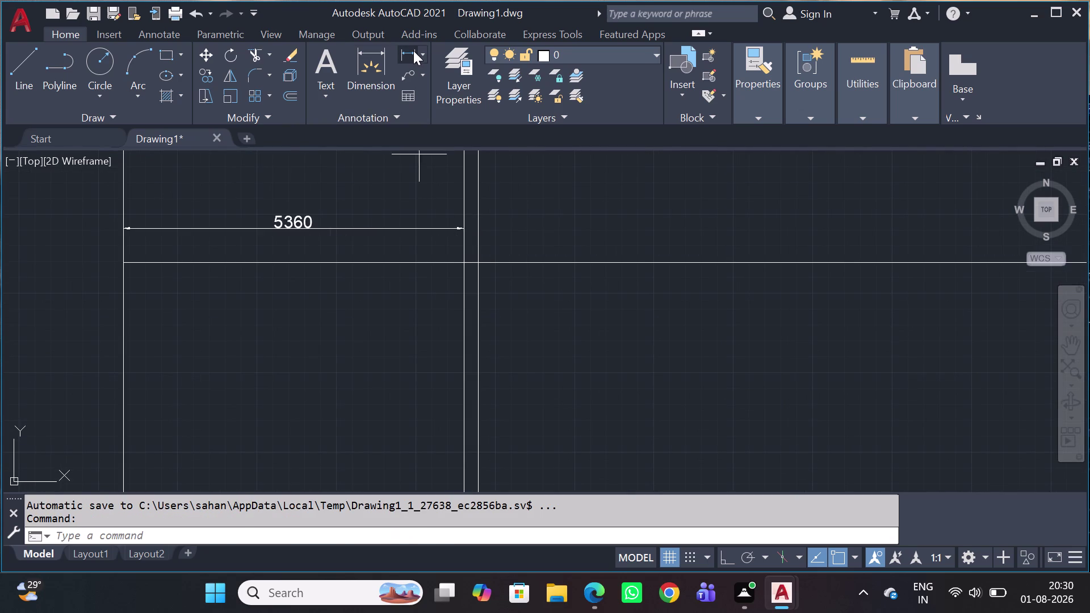
scroll(up, 3)
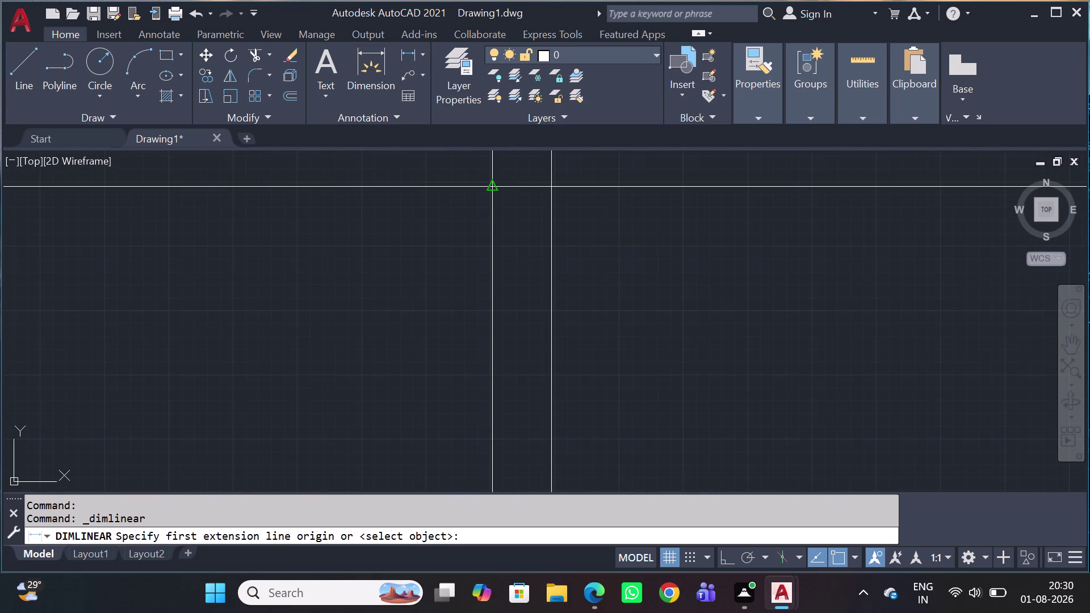
click(490, 189)
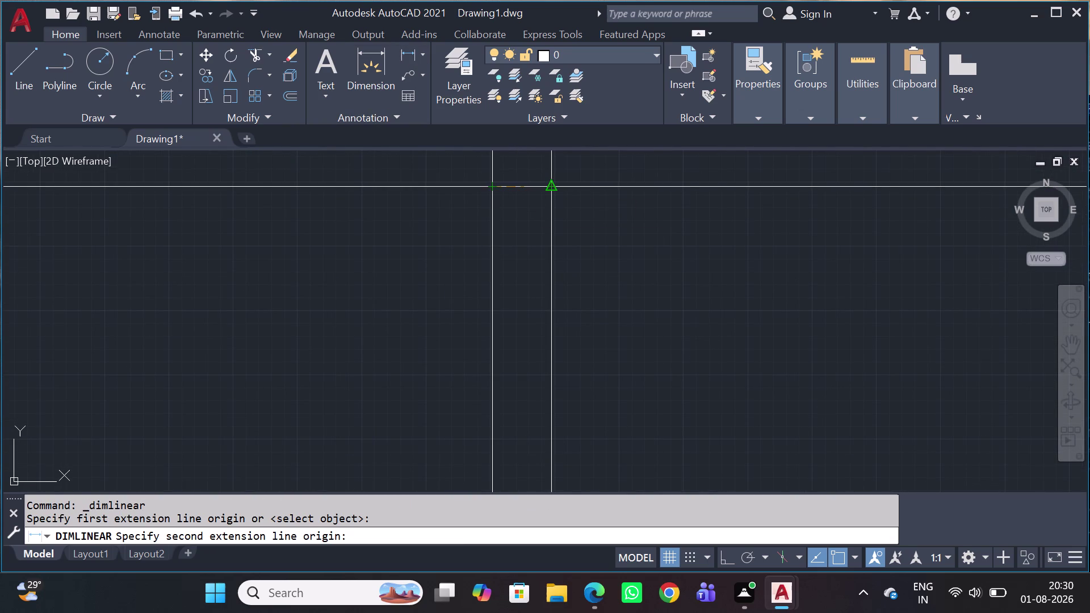
click(548, 183)
scroll(down, 3)
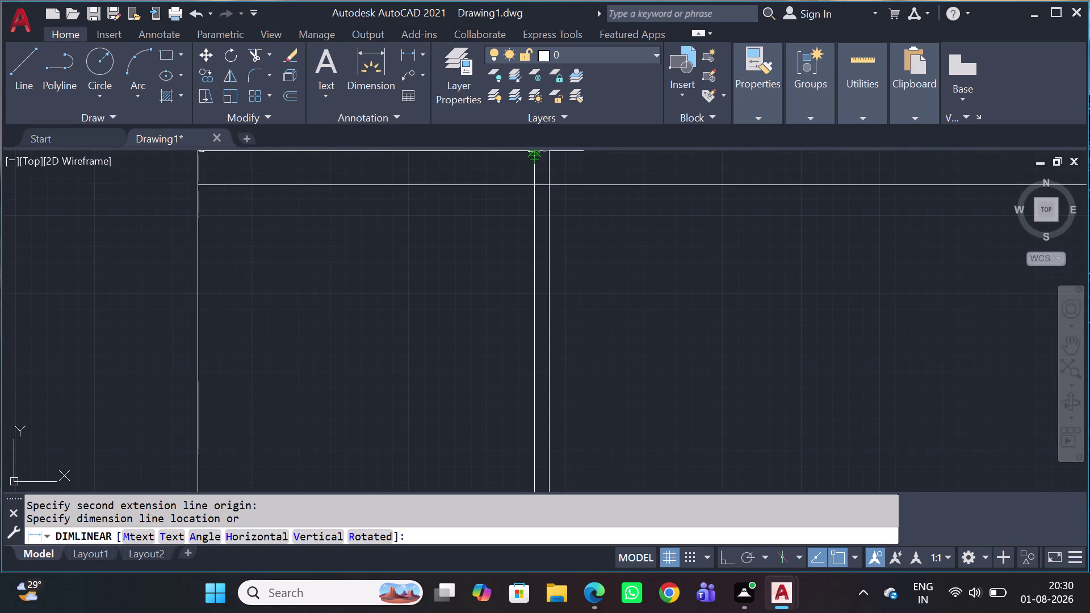
scroll(down, 3)
middle_drag(535, 187, 495, 322)
scroll(up, 3)
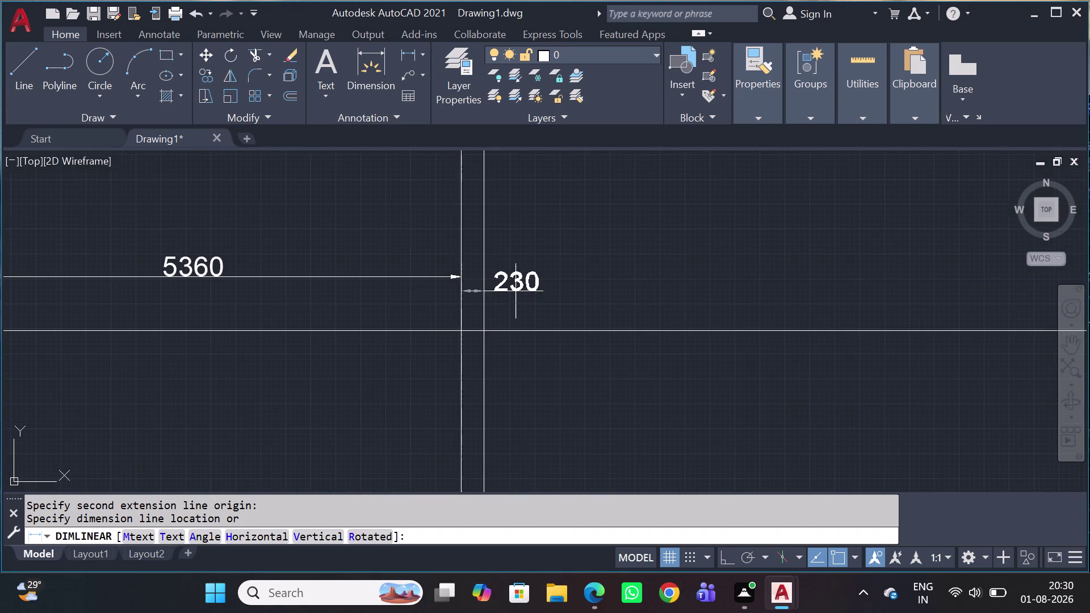
click(460, 273)
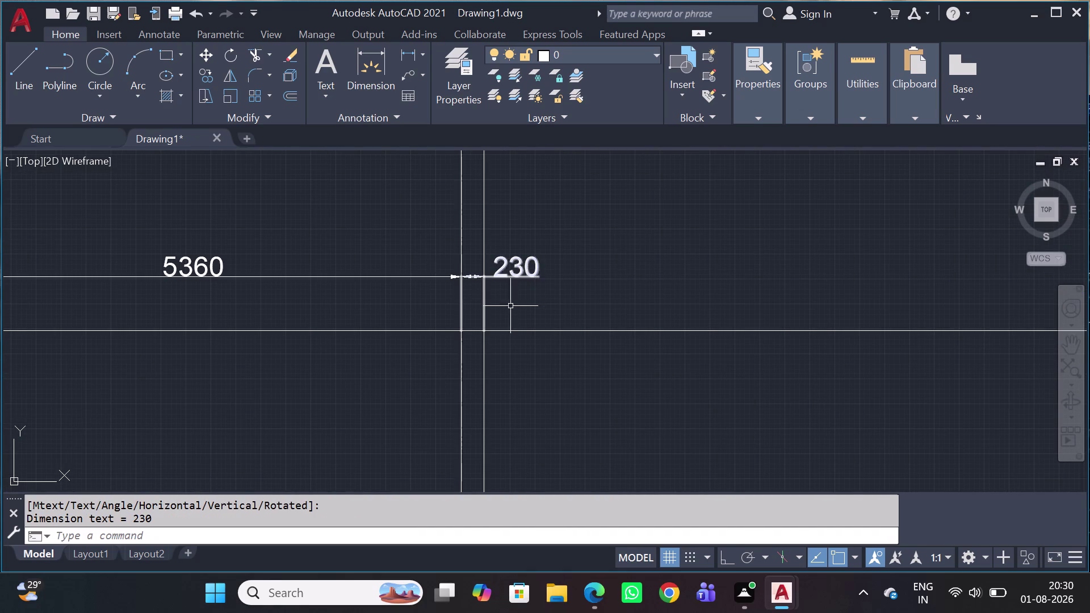
scroll(down, 3)
scroll(up, 3)
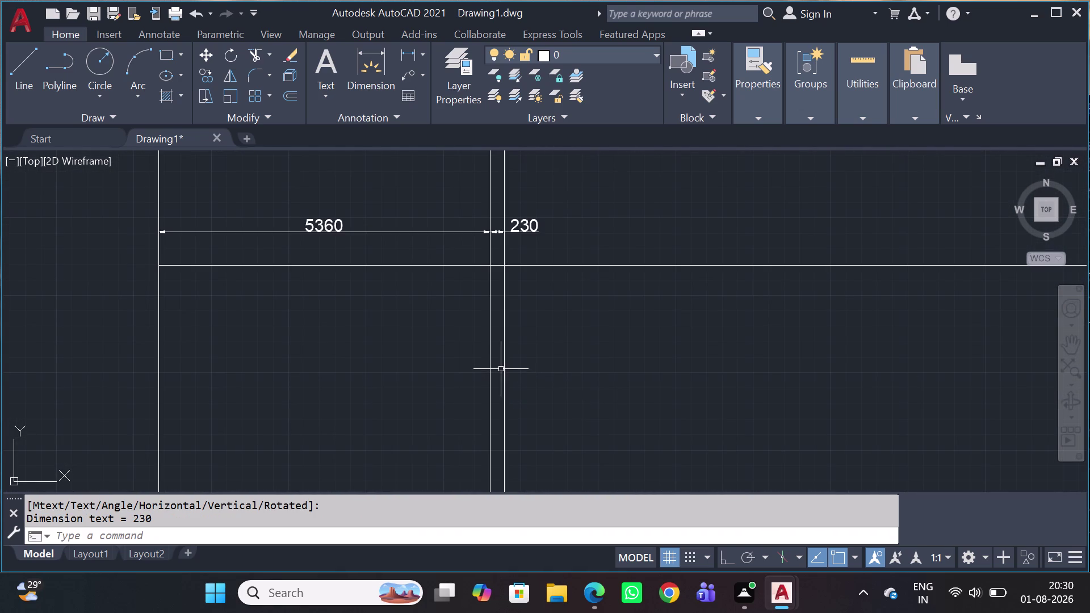
click(507, 350)
Offset the outer wall line 1625 to the right.
key(o)
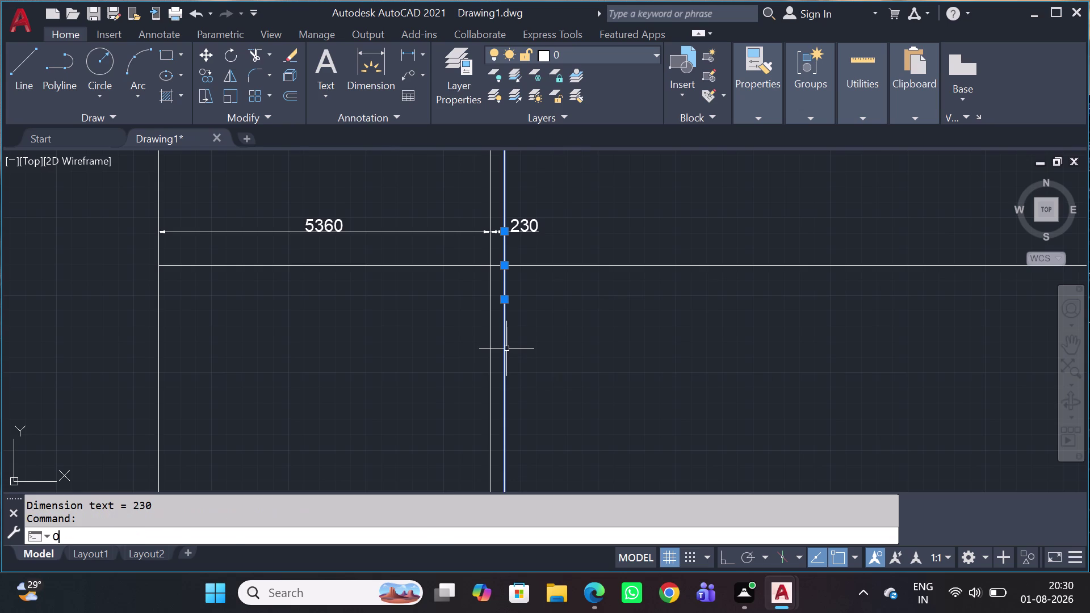
key(space)
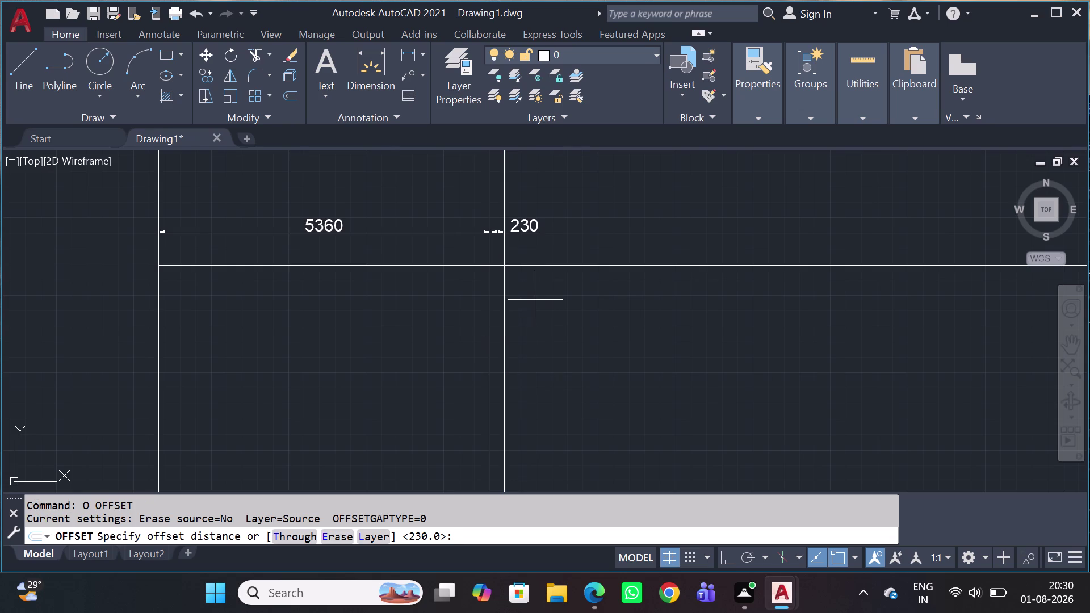
text(1)
text(6)
text(25)
key(space)
click(720, 315)
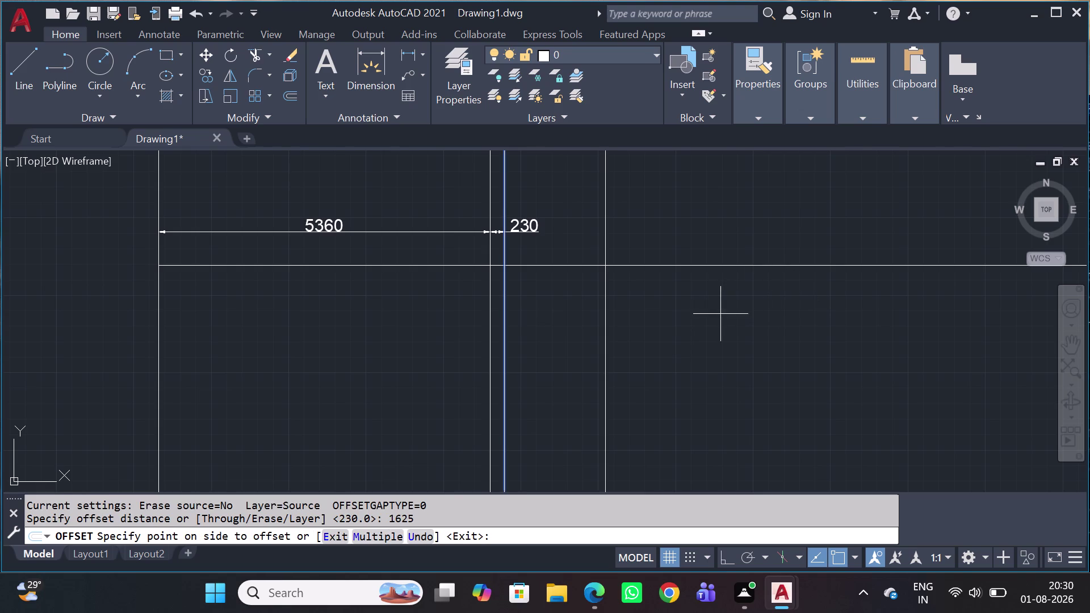
scroll(down, 3)
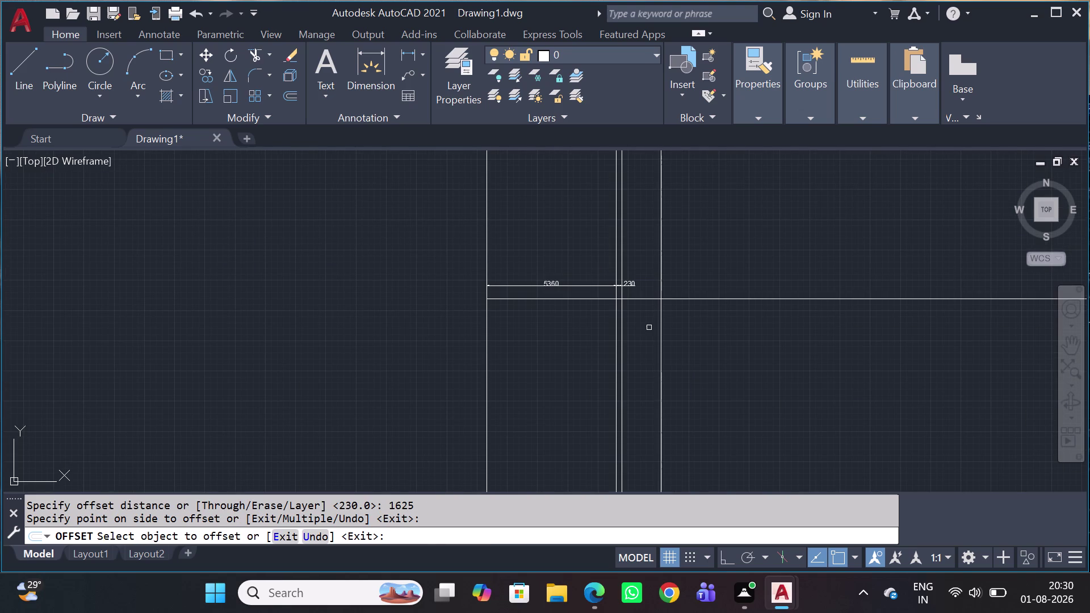
key(space)
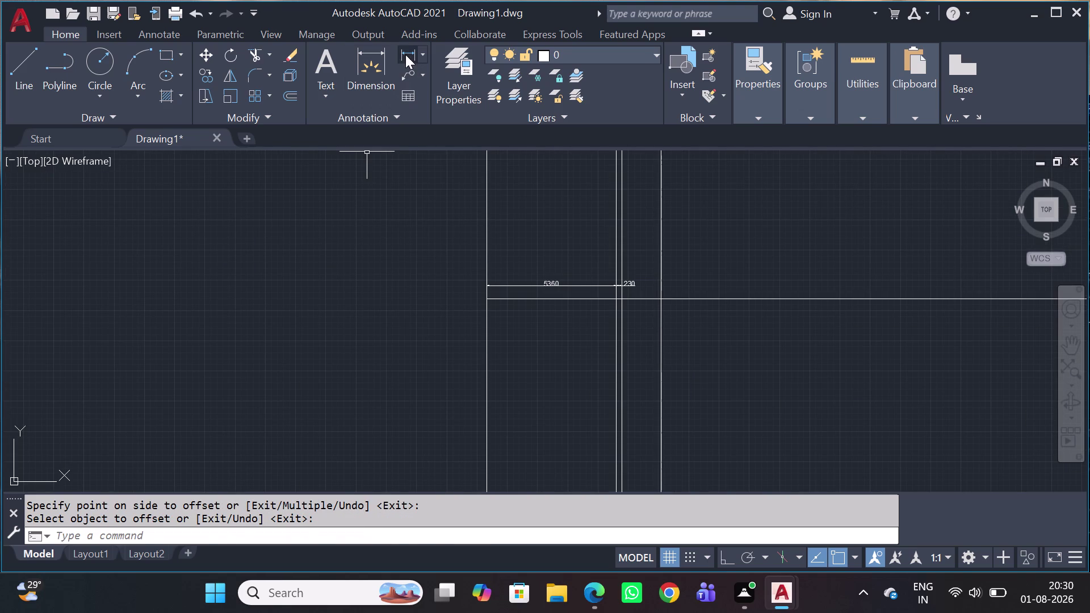
Add a 1625 linear dimension to the new line, with Ortho on.
click(405, 54)
scroll(up, 3)
scroll(up, 3)
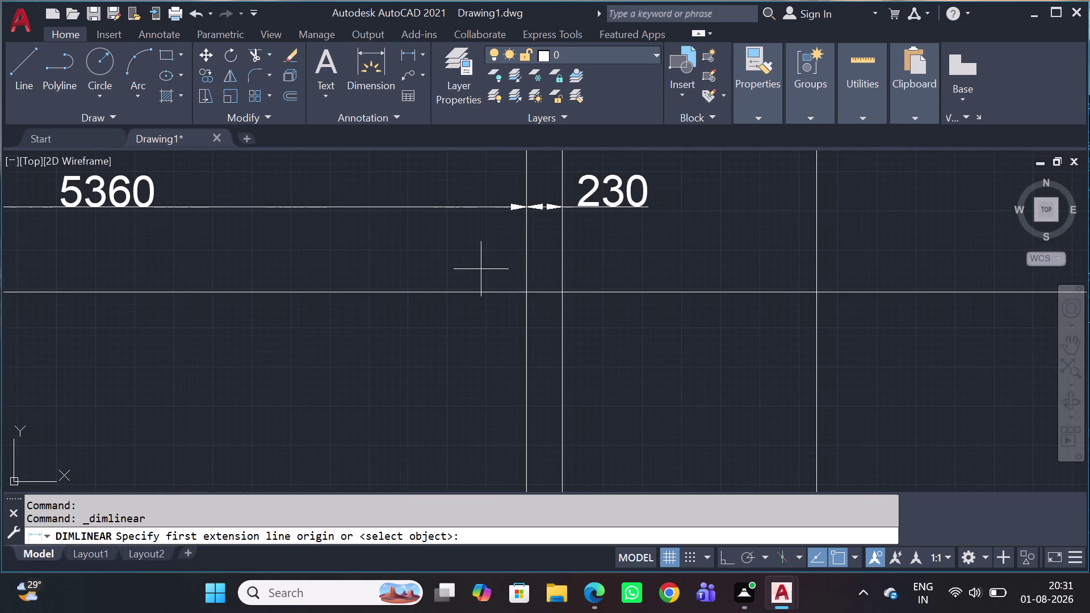
drag(561, 296, 563, 303)
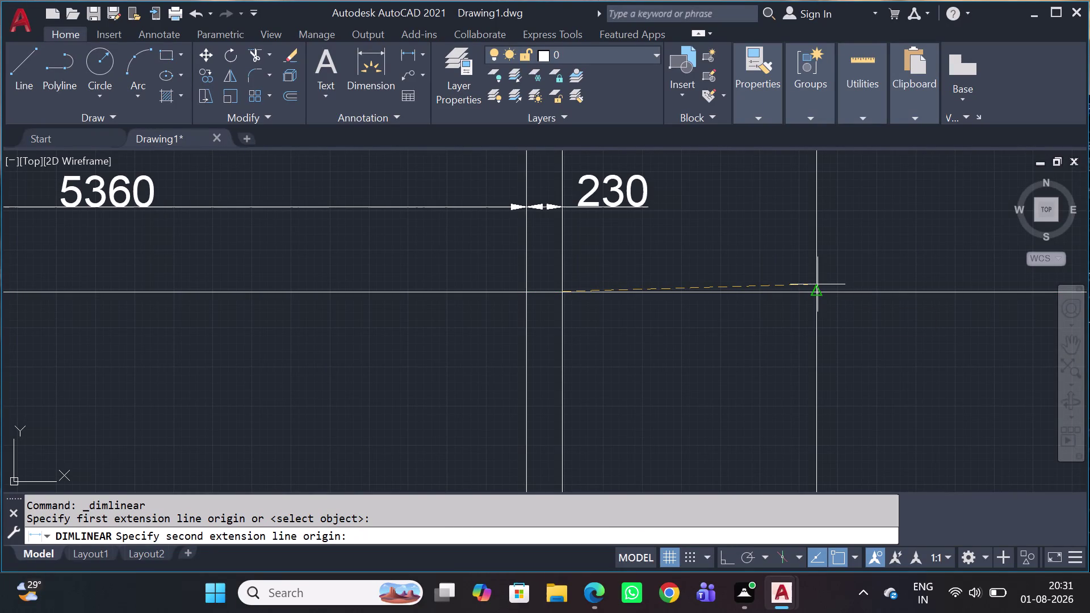
key(shift+F8)
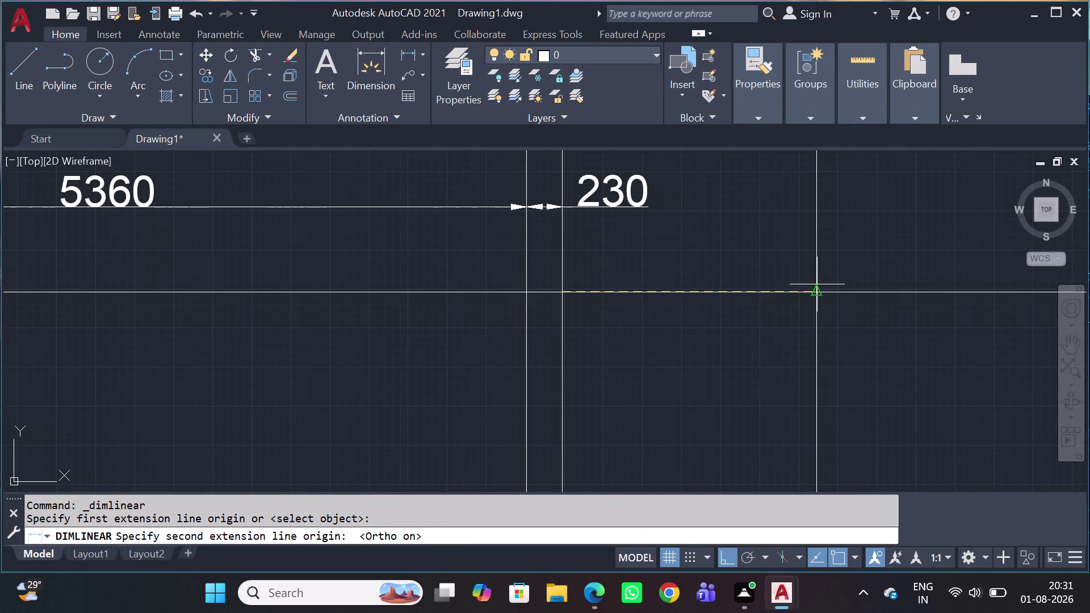
click(819, 291)
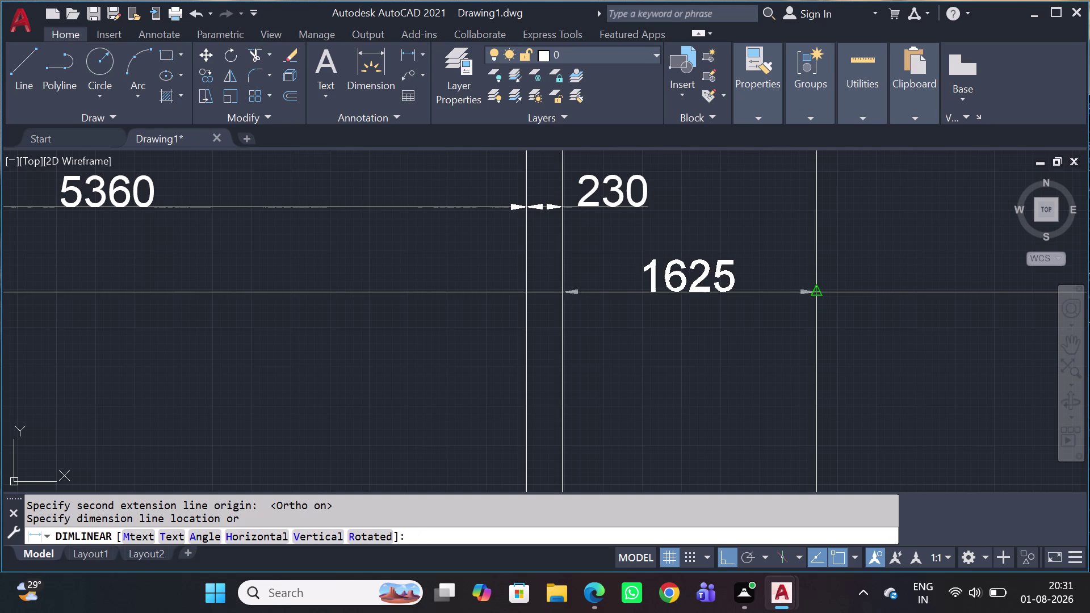
click(563, 213)
scroll(up, 3)
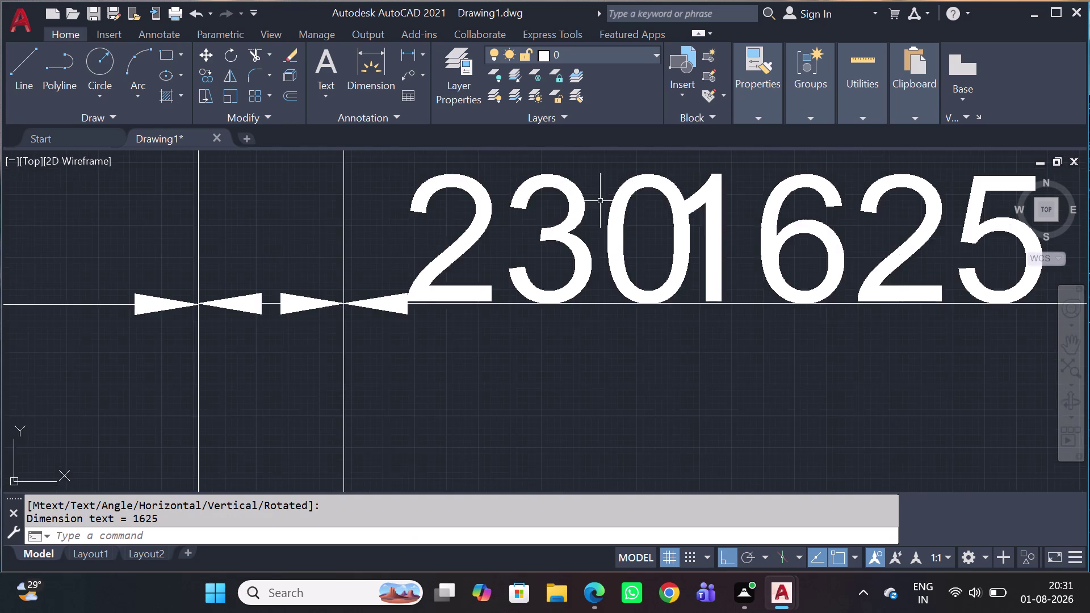
Drag the 230 dimension text down onto the dimension line between 5360 and 1625.
scroll(down, 3)
click(601, 235)
click(591, 230)
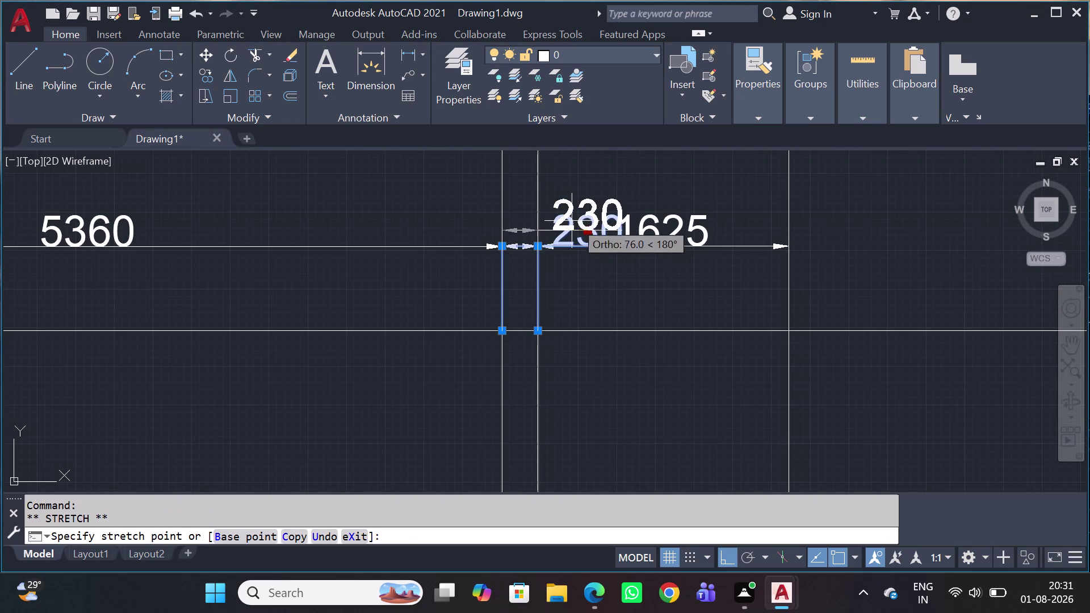
click(532, 217)
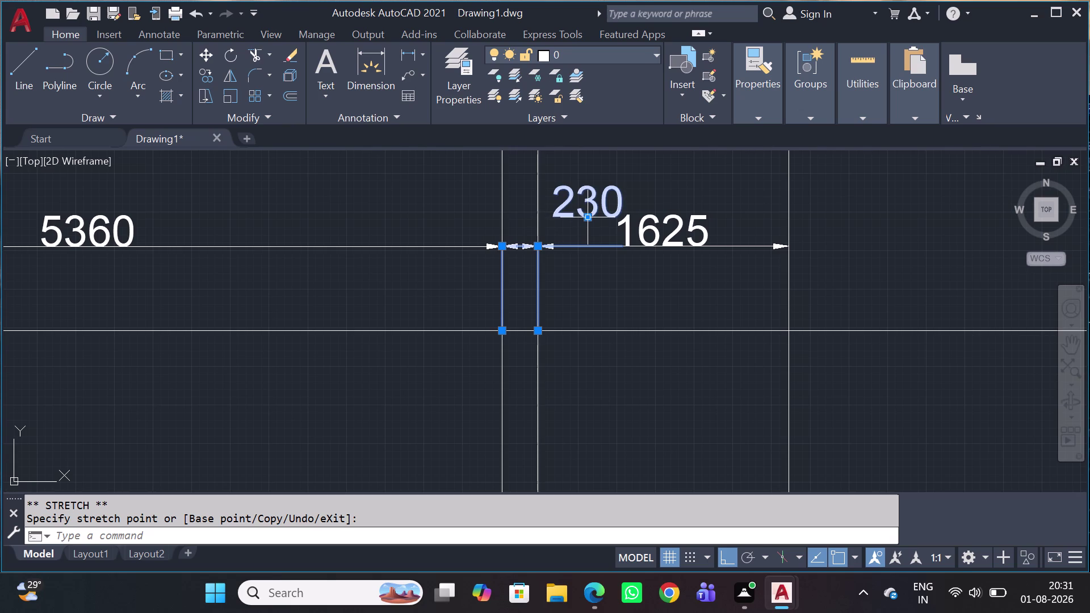
click(589, 215)
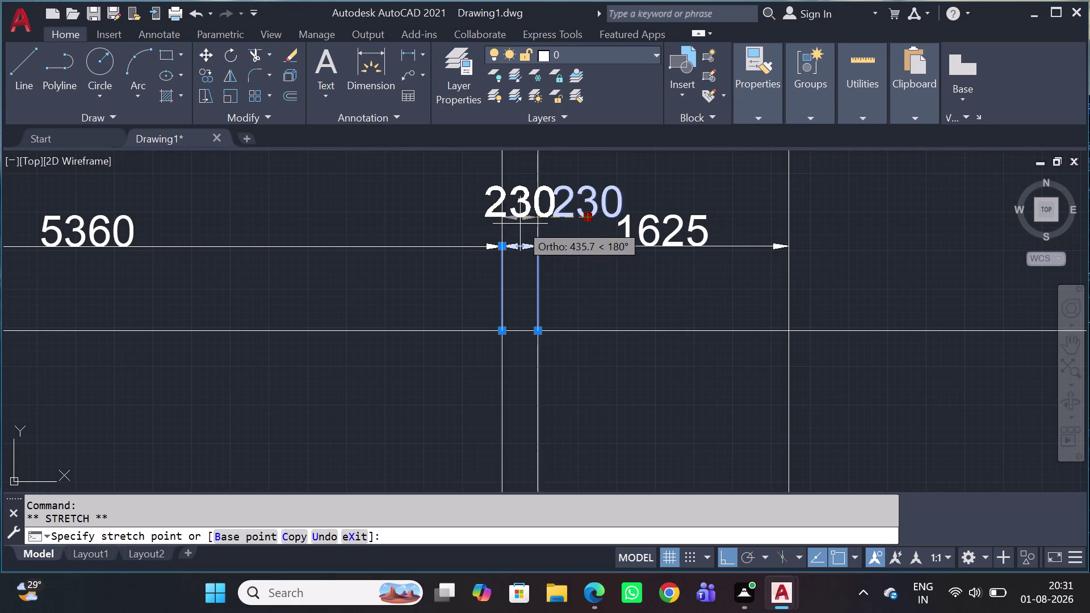
click(520, 224)
scroll(down, 3)
scroll(up, 3)
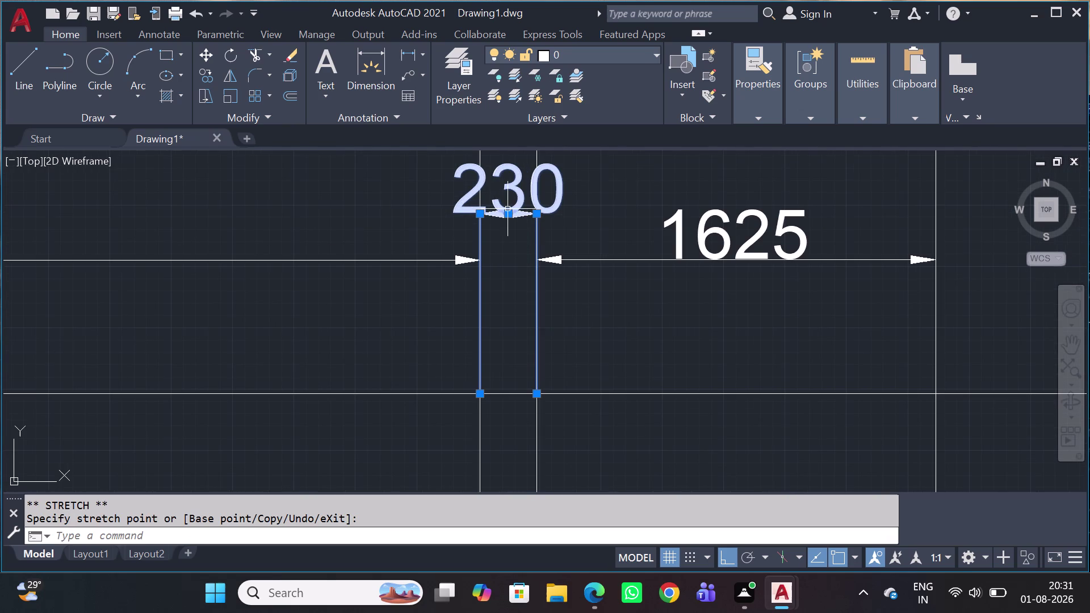
click(508, 216)
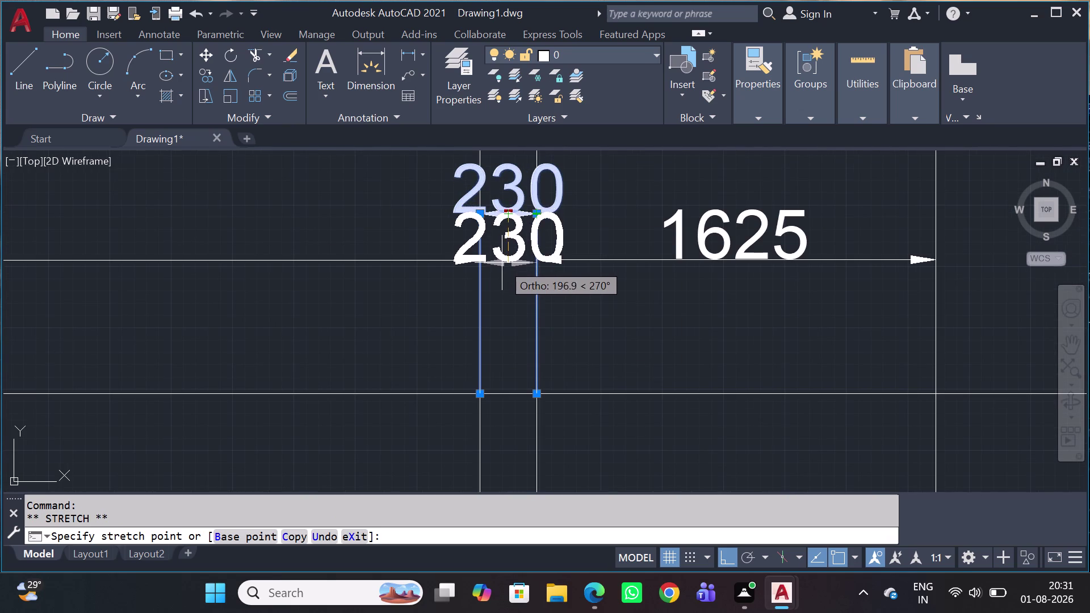
drag(503, 266, 504, 271)
scroll(down, 3)
key(Escape)
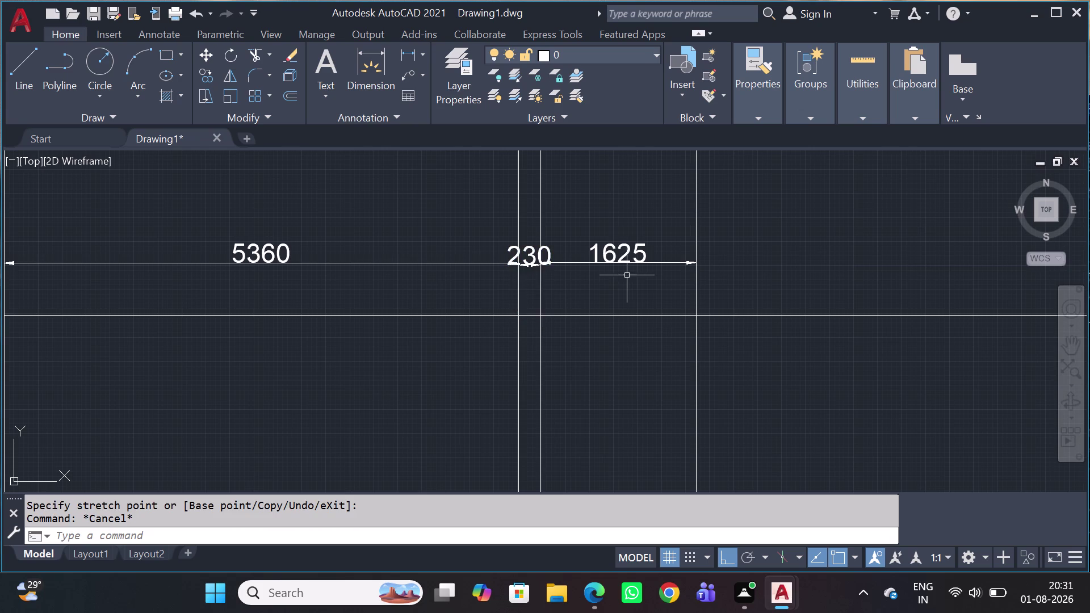
Start a selection window in the drawing.
scroll(down, 3)
scroll(up, 3)
click(721, 355)
click(469, 403)
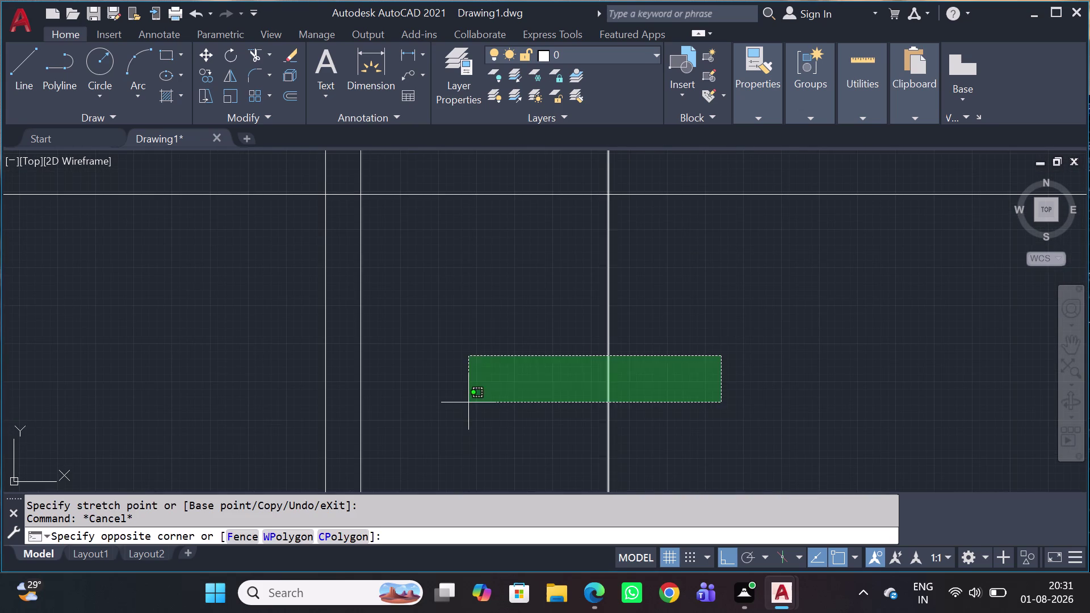
Offset the 1625 wall line by 115.
key(o)
key(space)
scroll(down, 3)
scroll(down, 3)
scroll(up, 3)
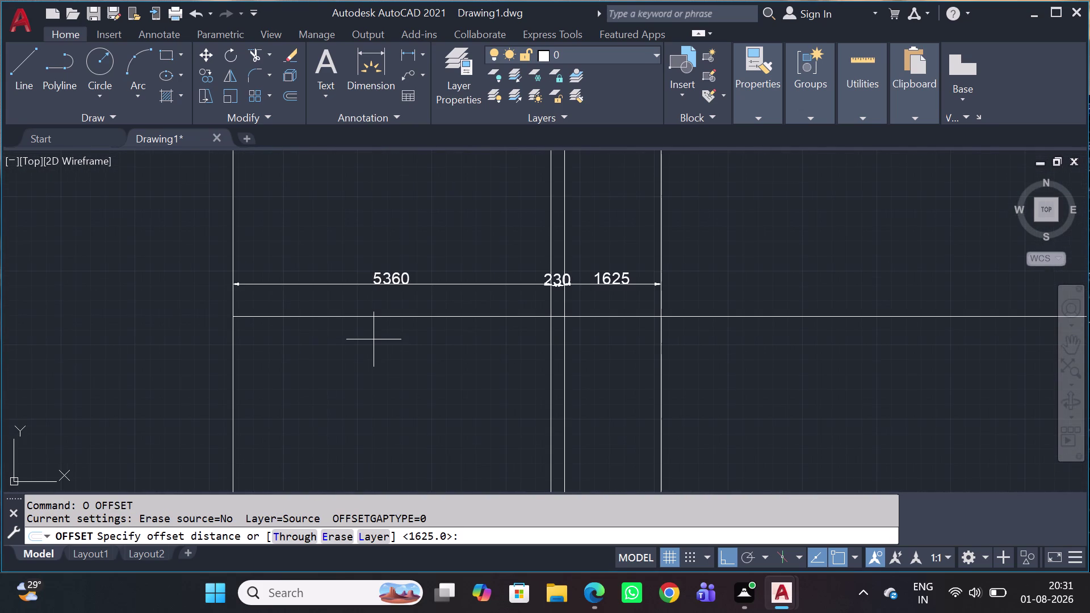
text(115)
key(space)
click(786, 329)
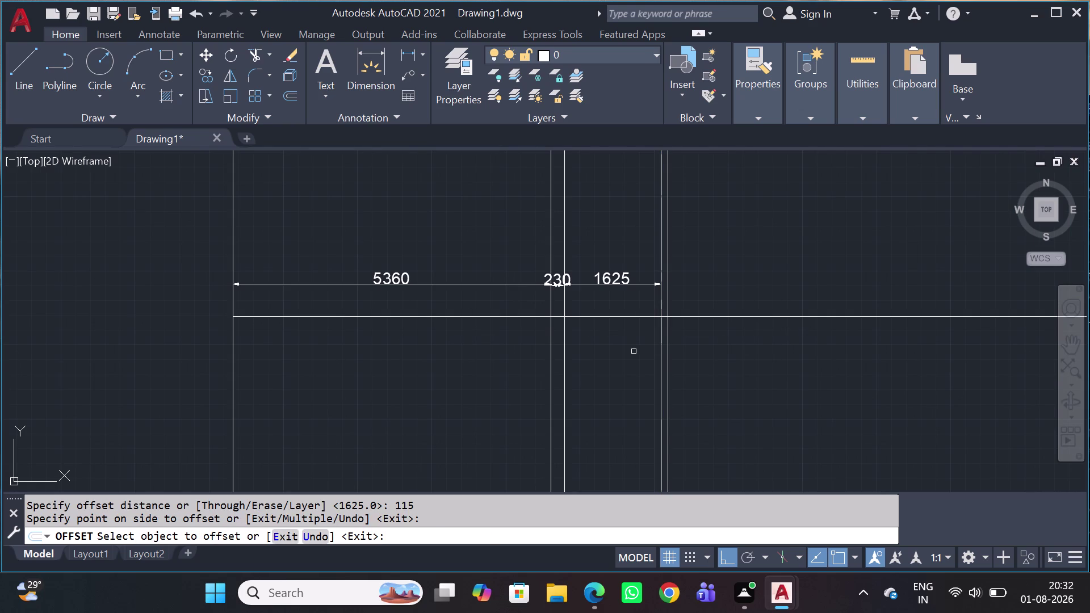
scroll(up, 3)
key(Escape)
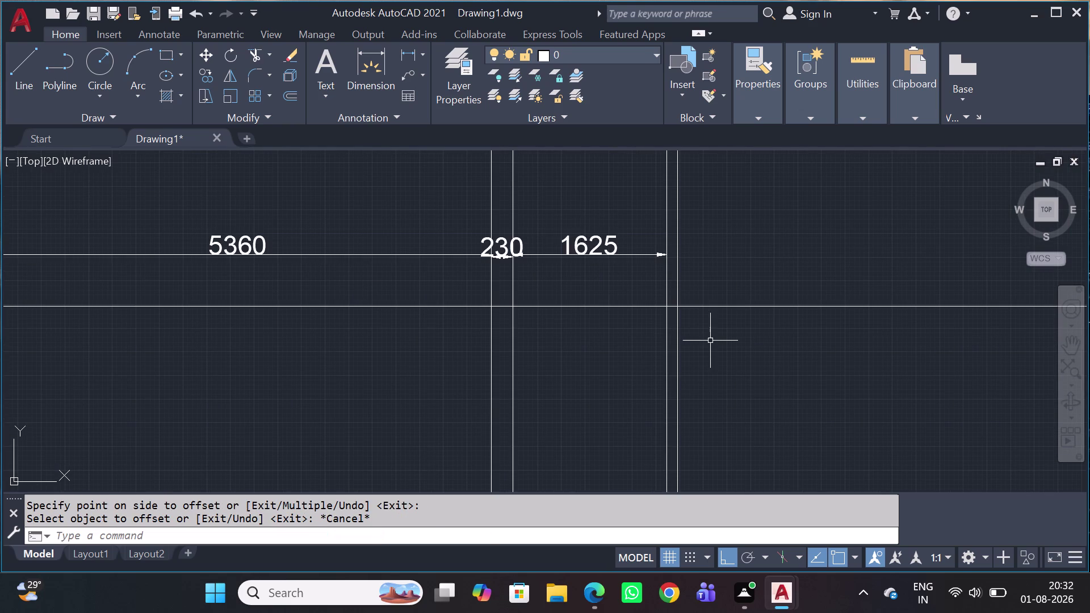
Offset the newly created line by 1000.
click(676, 353)
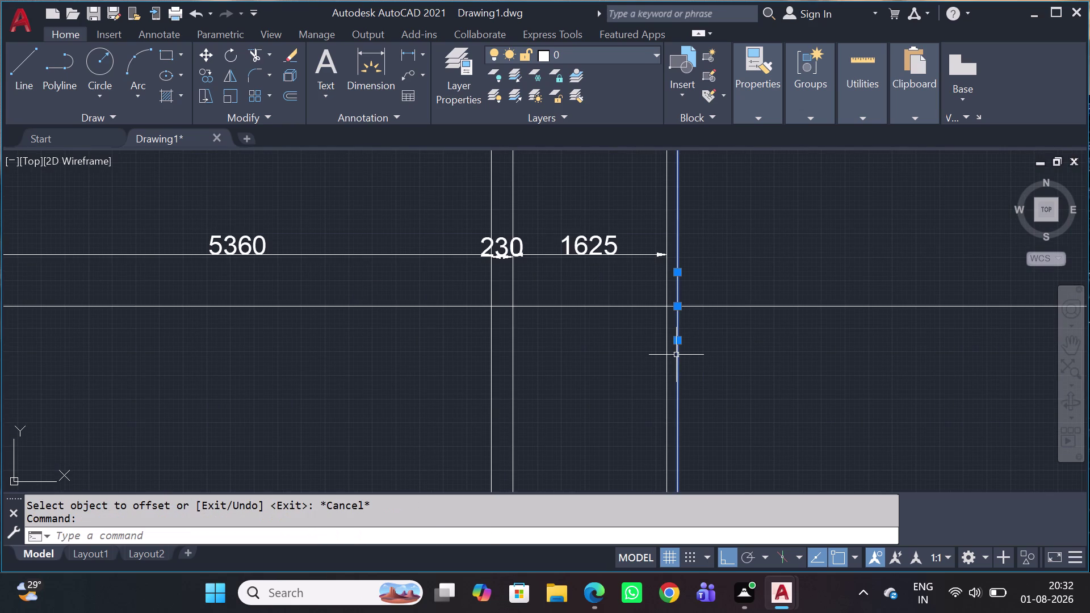
key(o)
key(space)
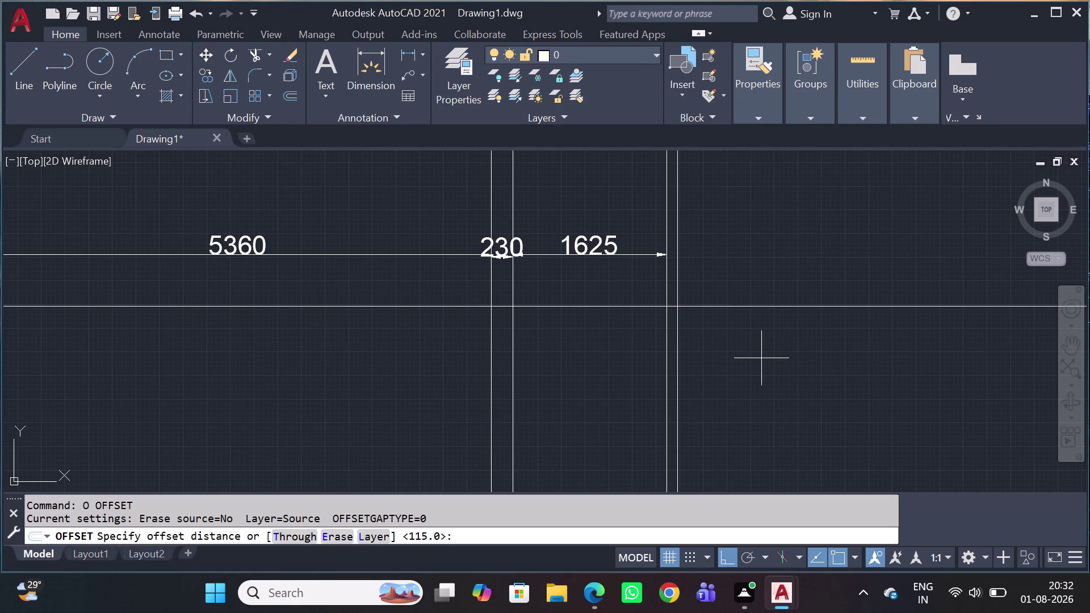
key(1)
key(0)
text(00)
key(space)
click(784, 353)
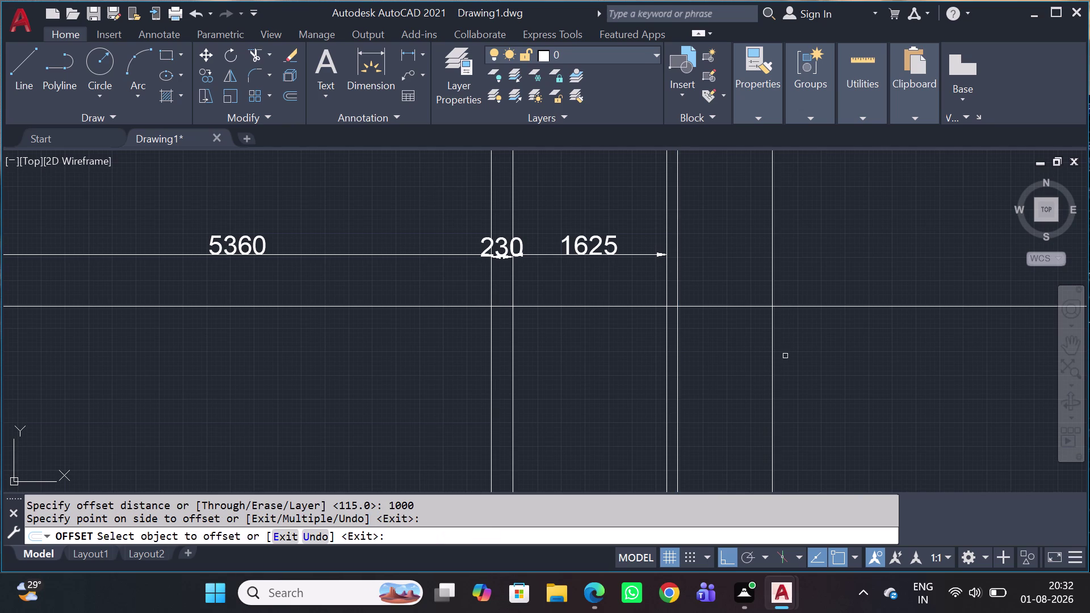
key(Escape)
Offset the newest vertical line by 230 to form the wall thickness.
click(784, 355)
click(744, 370)
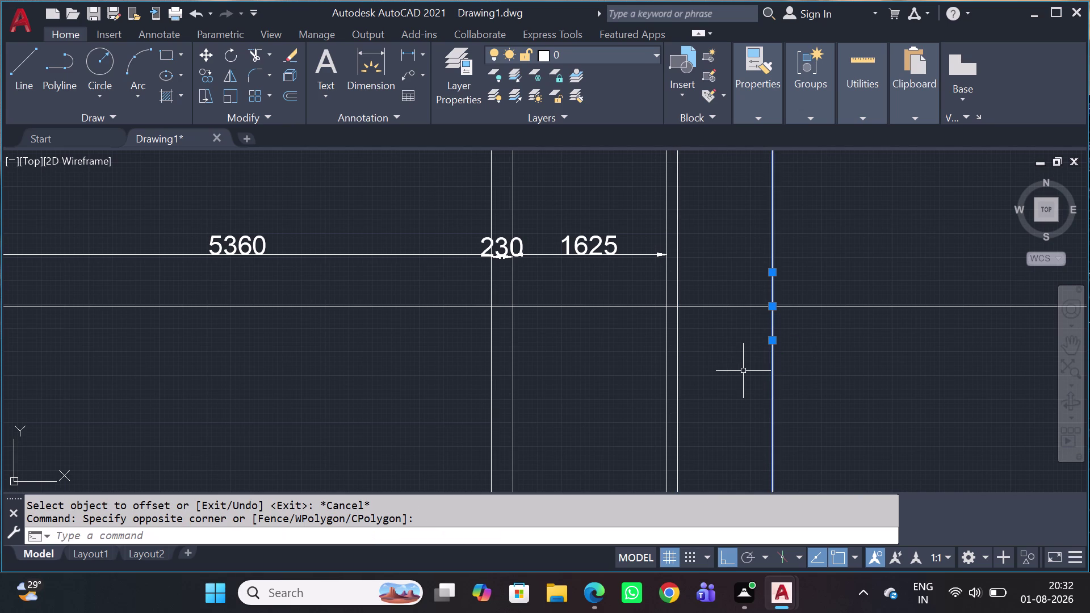
text(O)
key(space)
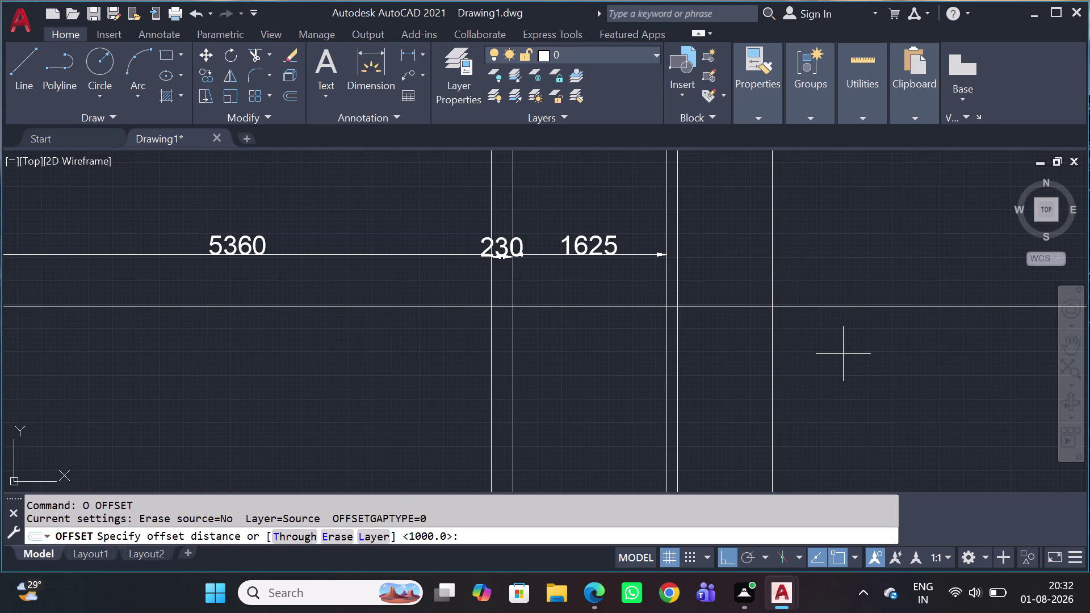
middle_drag(802, 345, 799, 355)
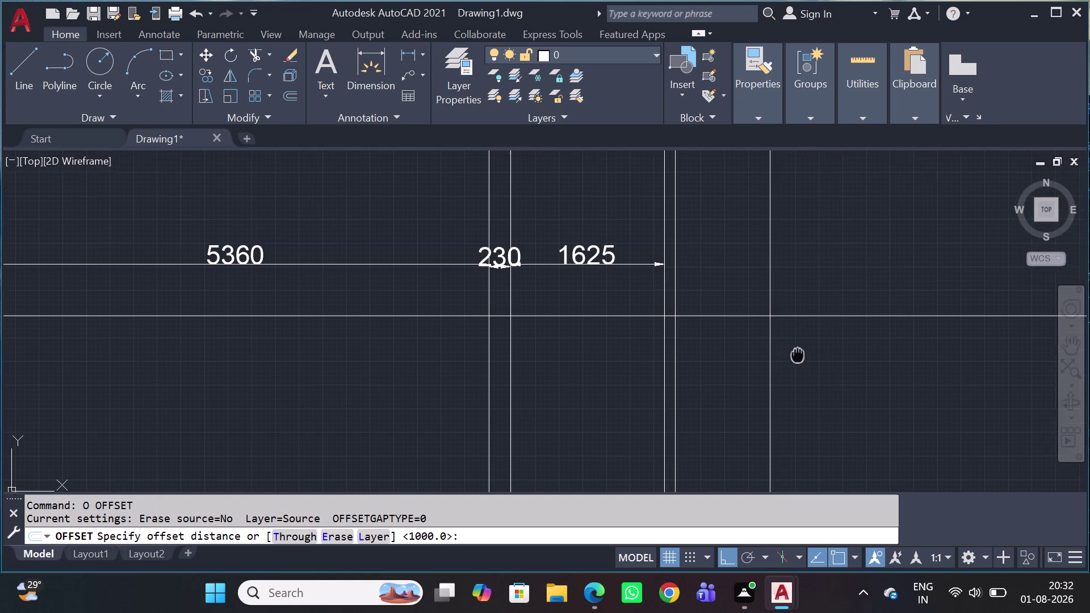
middle_drag(799, 355, 0, 304)
scroll(down, 3)
scroll(up, 3)
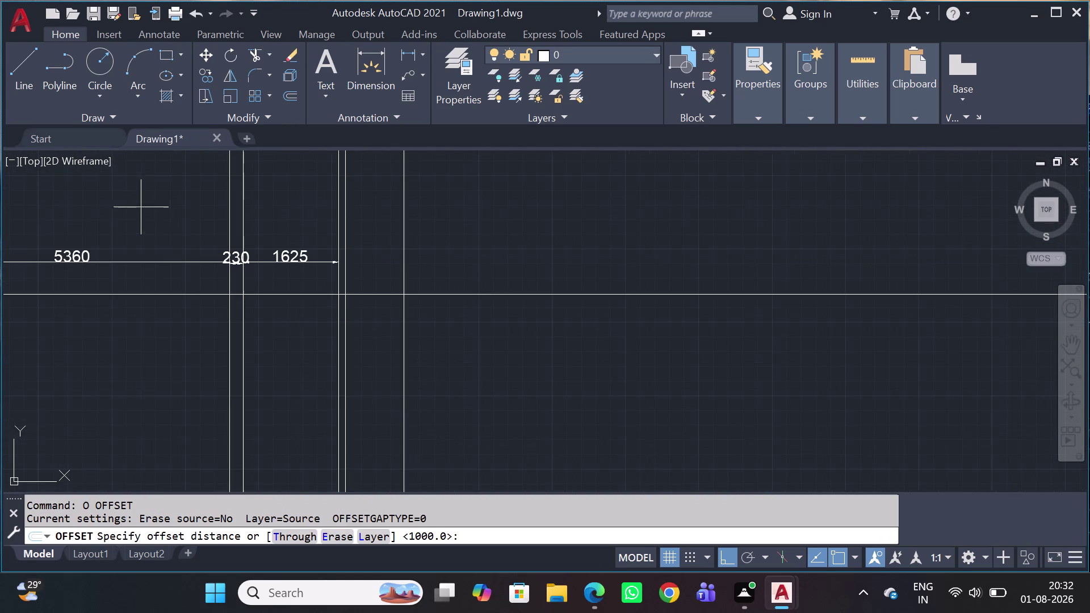
scroll(up, 3)
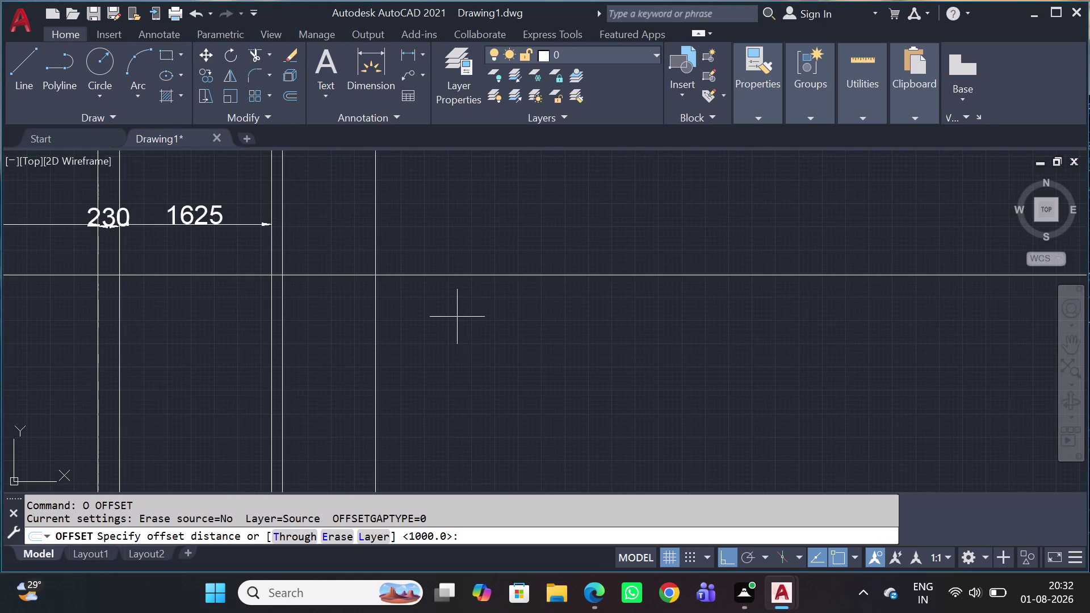
key(2)
key(3)
key(0)
key(space)
click(523, 256)
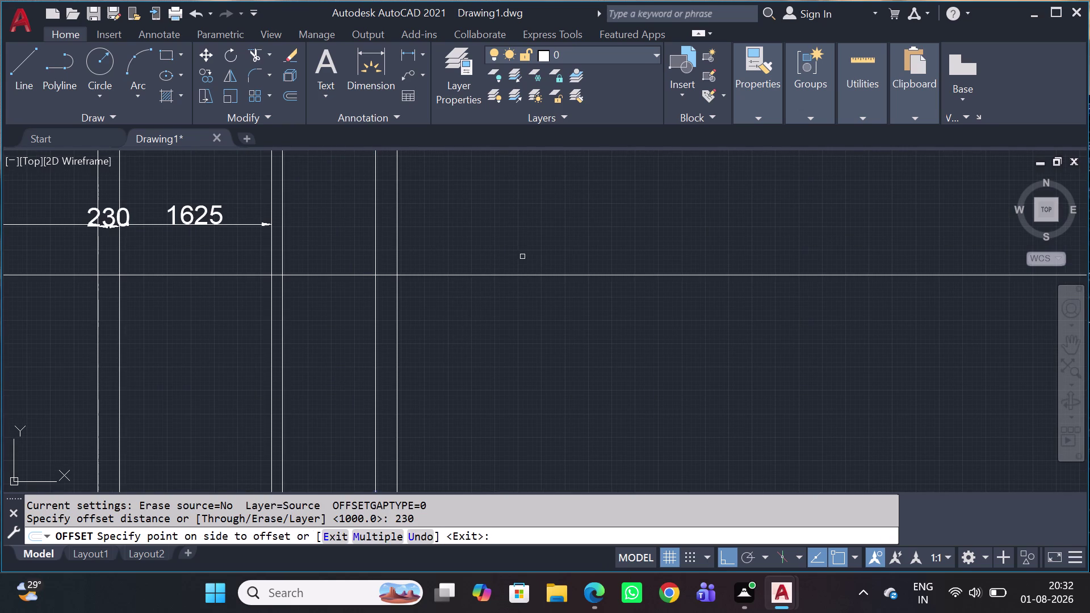
key(Escape)
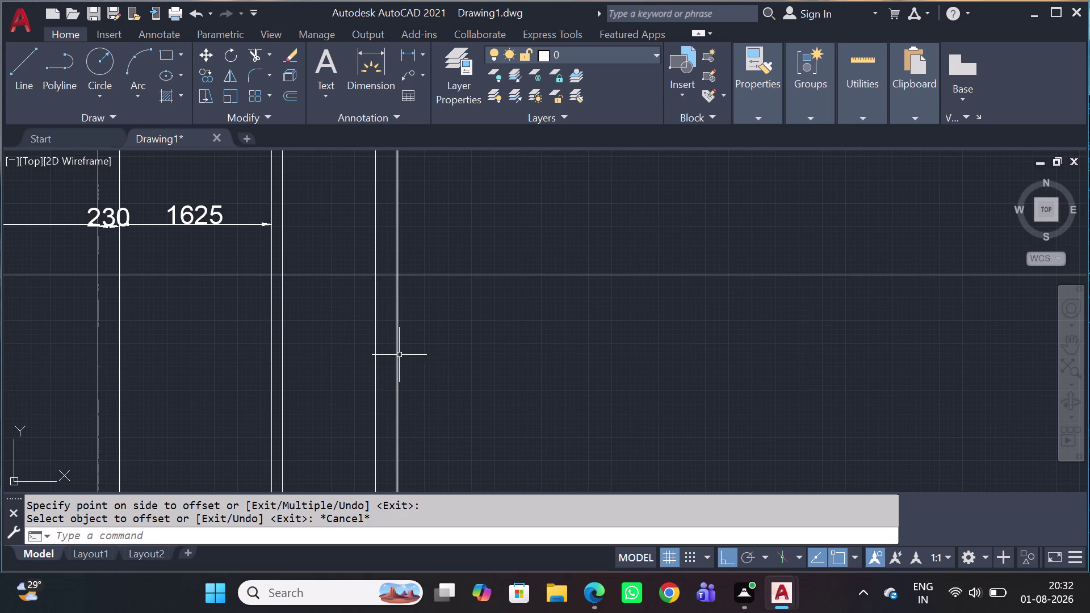
Start another offset with a distance of 10270.
click(399, 355)
key(o)
key(space)
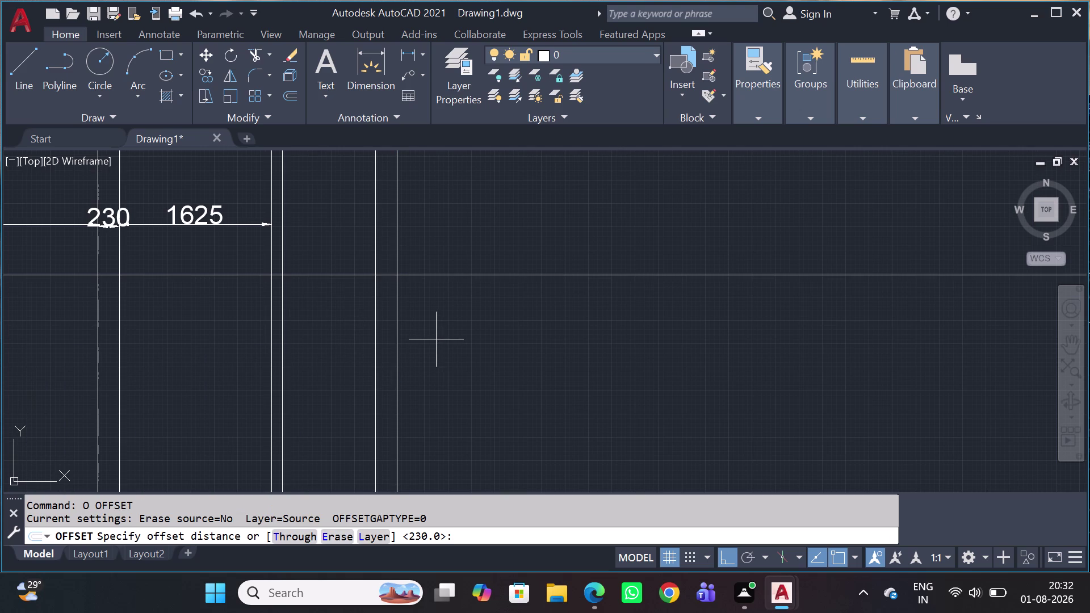
key(1)
text(027)
text(0)
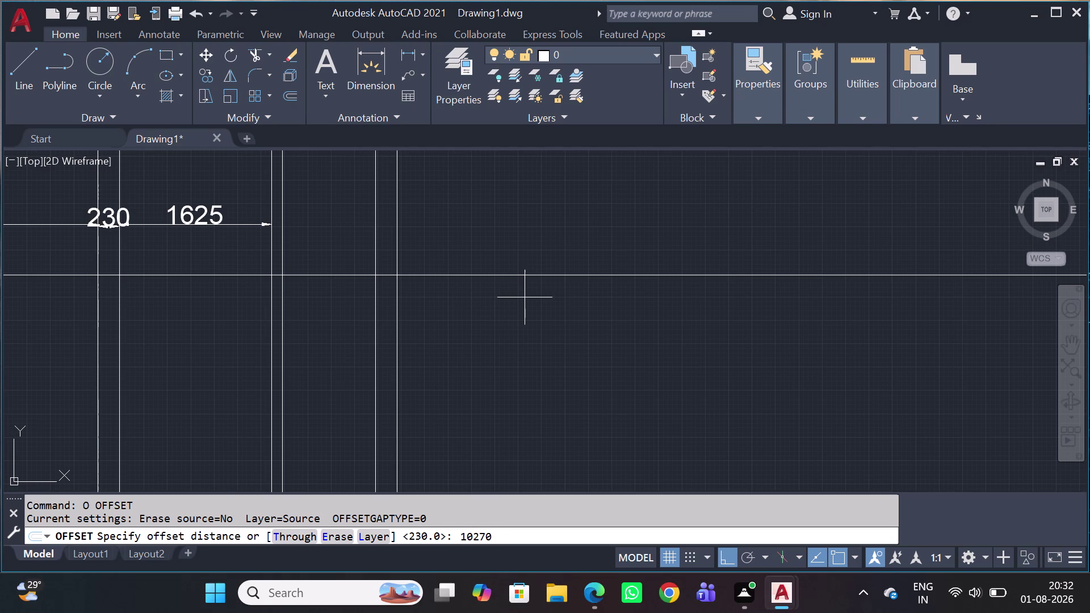
click(567, 316)
Place a 10270 copy of the wall line on the right.
scroll(down, 3)
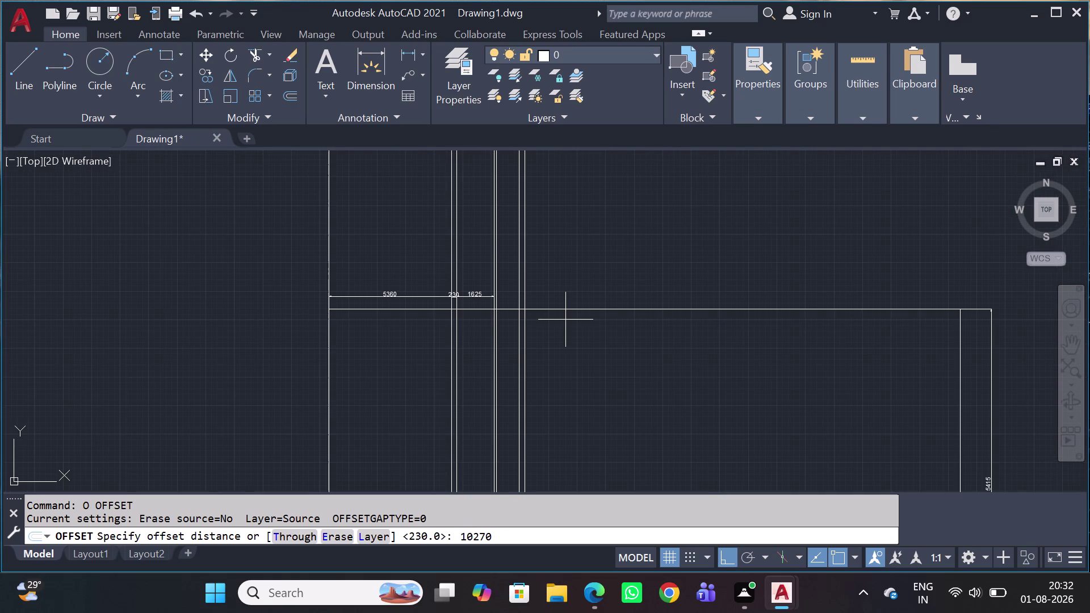
key(space)
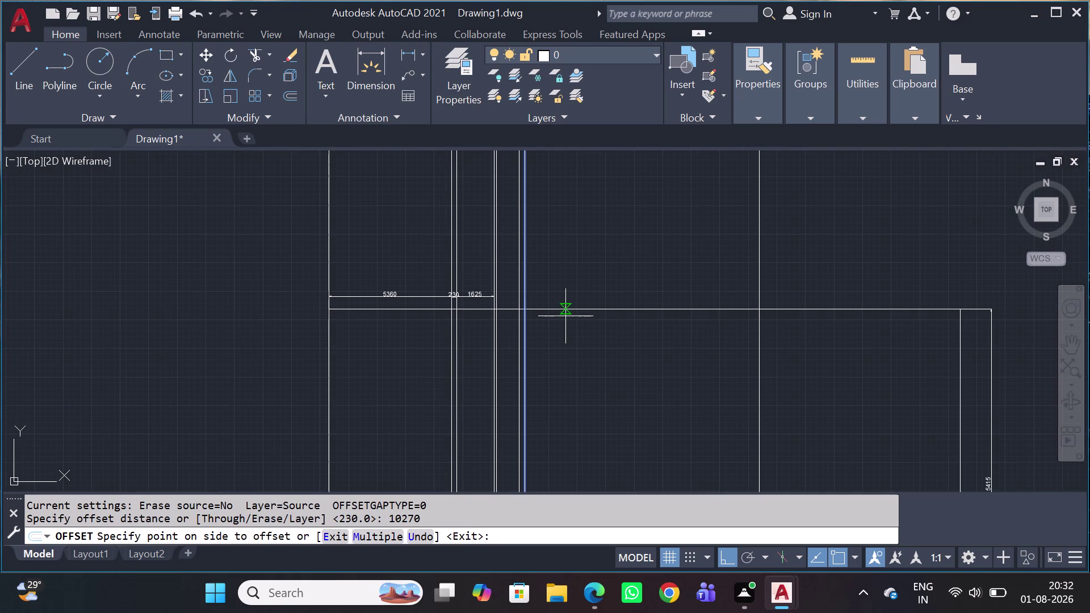
click(580, 336)
scroll(down, 3)
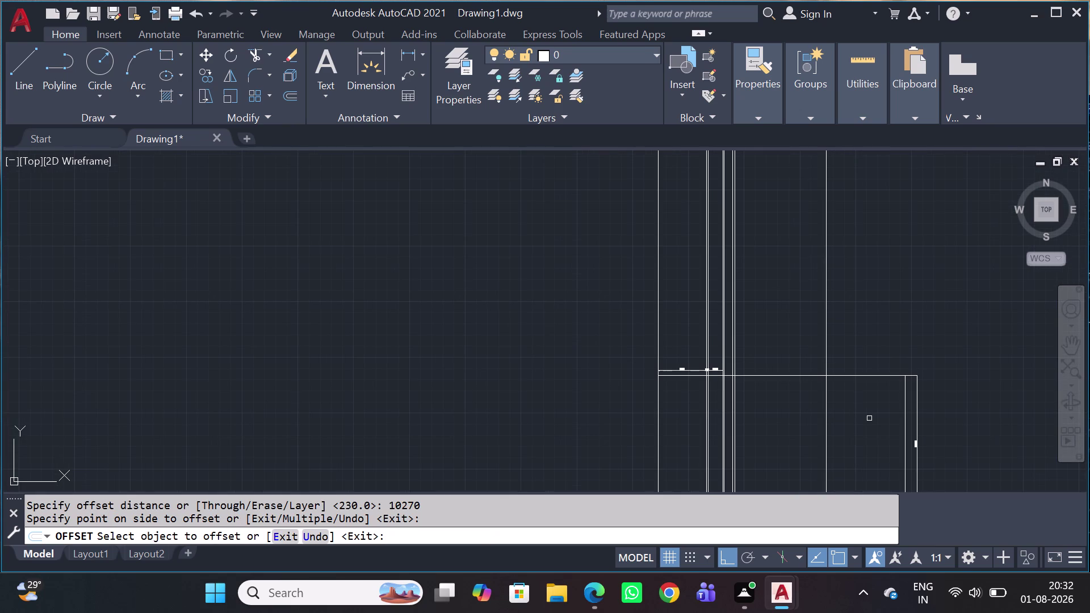
key(Escape)
Offset that new wall line 230 to the right for wall thickness.
scroll(up, 3)
click(781, 344)
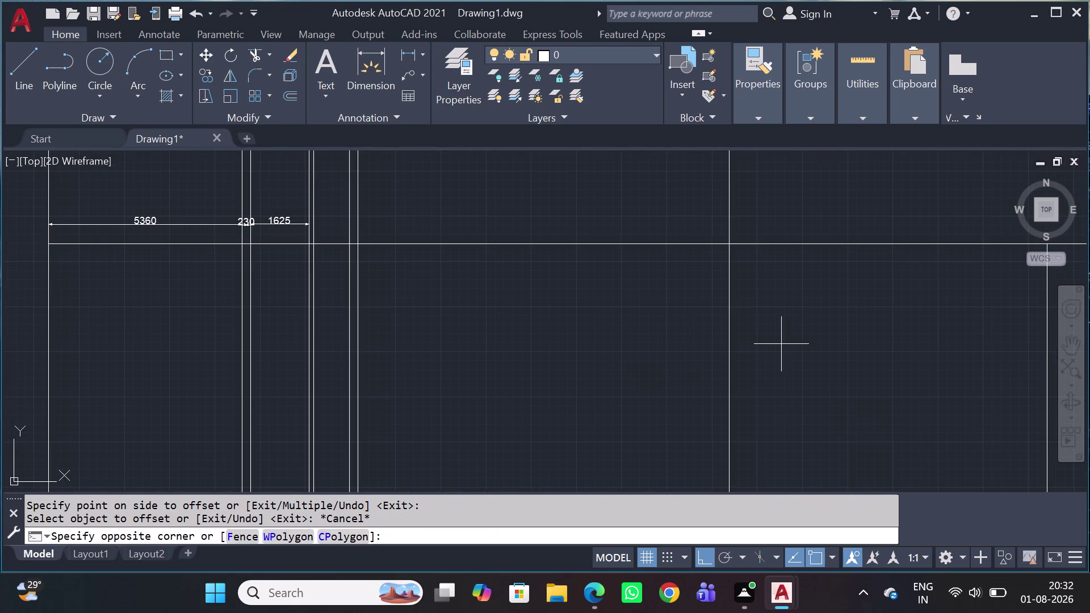
drag(693, 376, 686, 384)
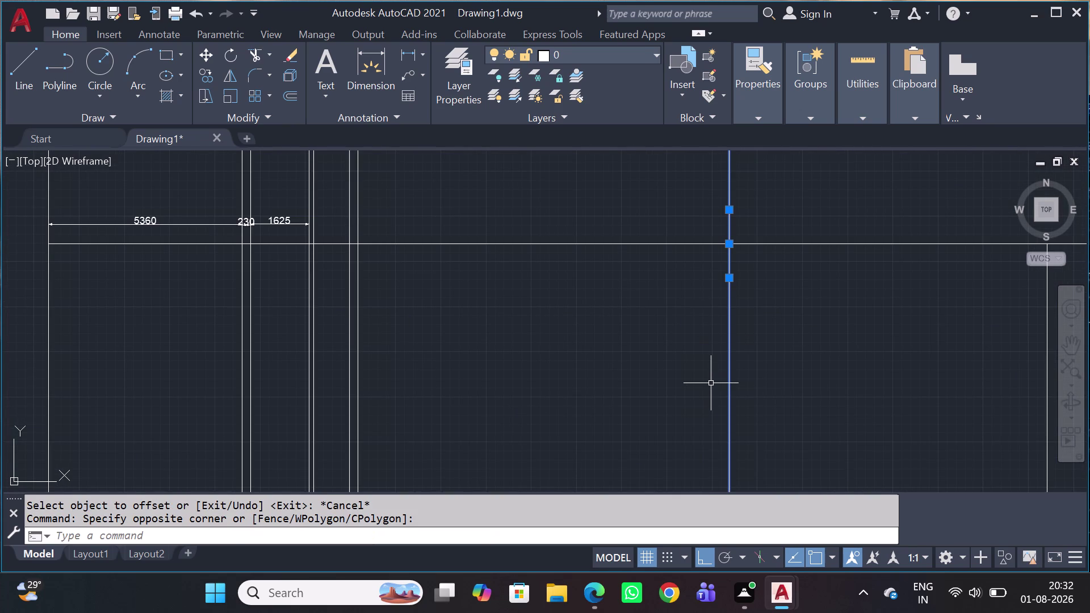
text(O)
key(space)
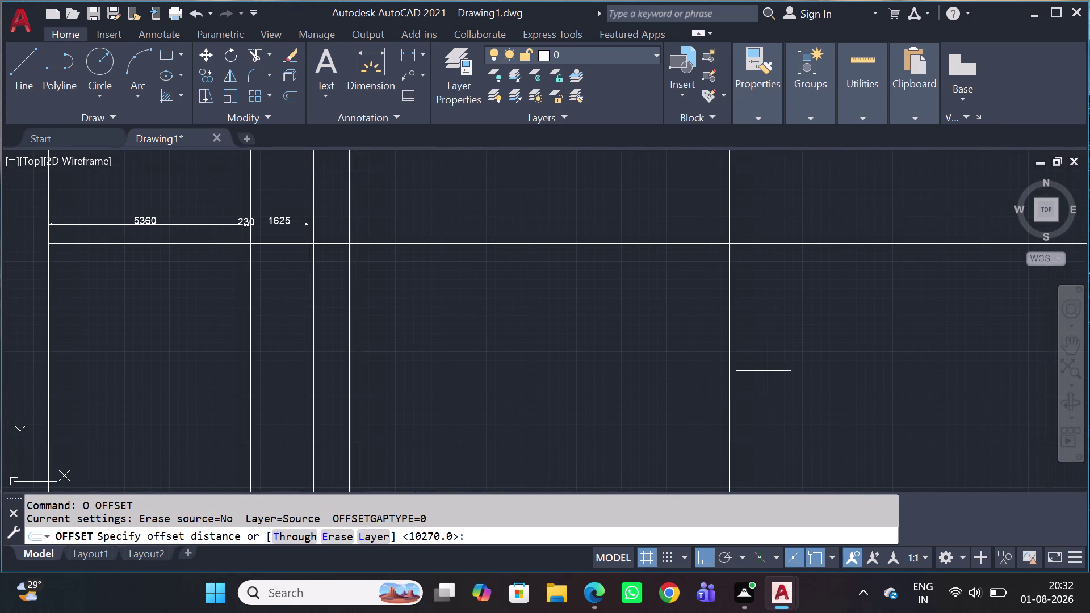
text(230)
key(space)
click(802, 357)
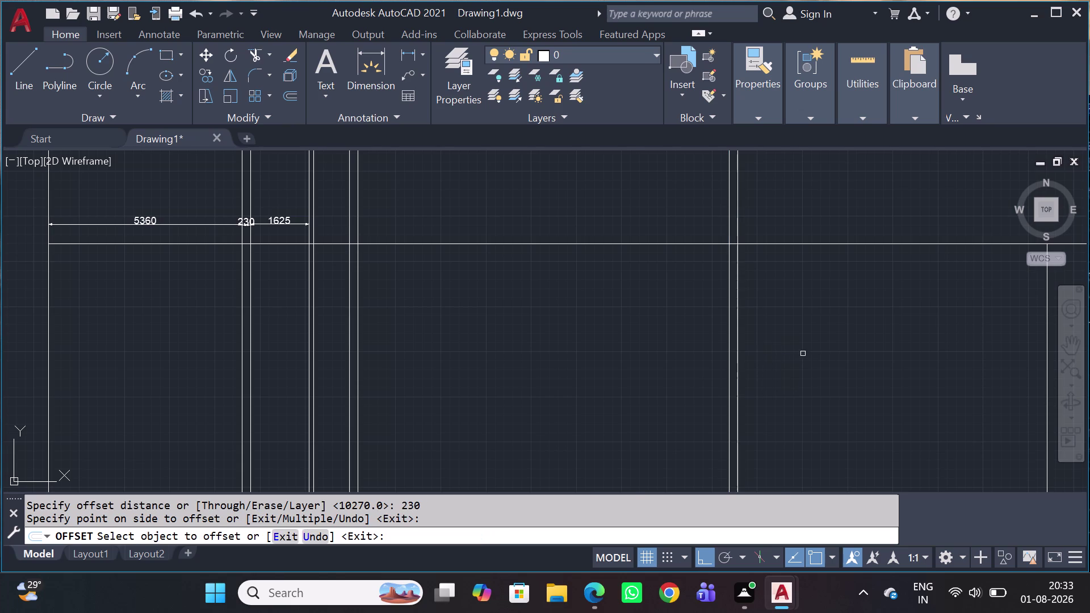
scroll(down, 3)
key(Escape)
Offset a wall line 1870 to the right.
scroll(up, 3)
scroll(up, 3)
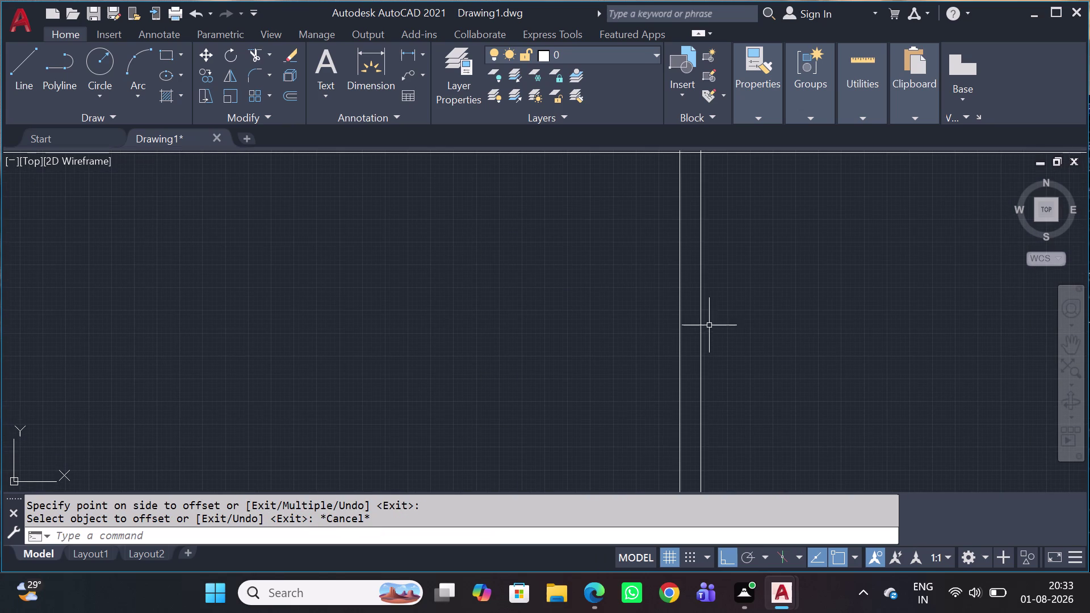
click(699, 345)
key(o)
key(space)
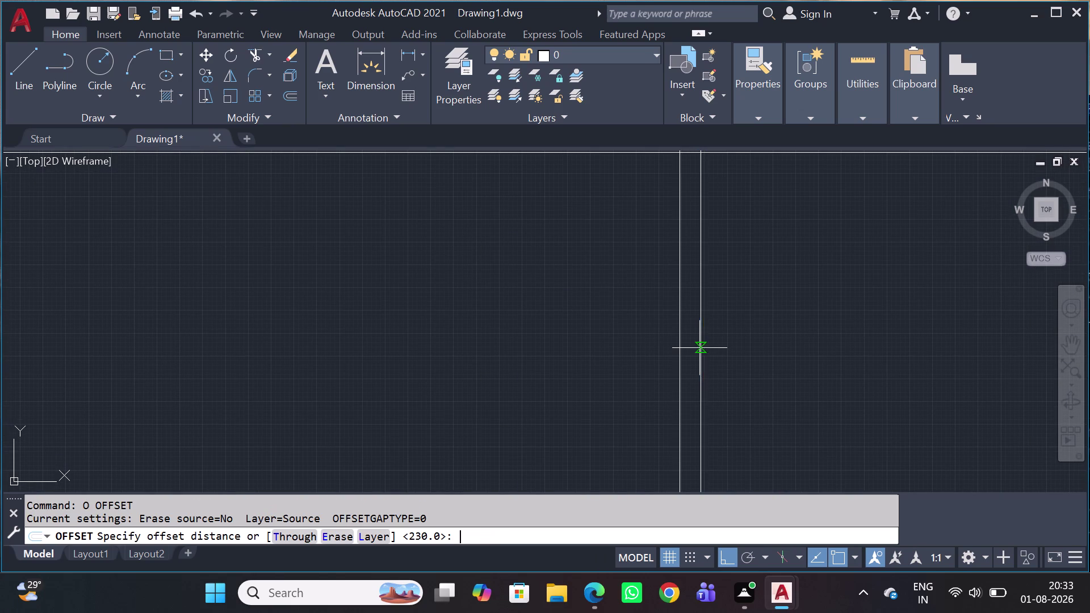
key(1)
key(8)
text(70)
key(space)
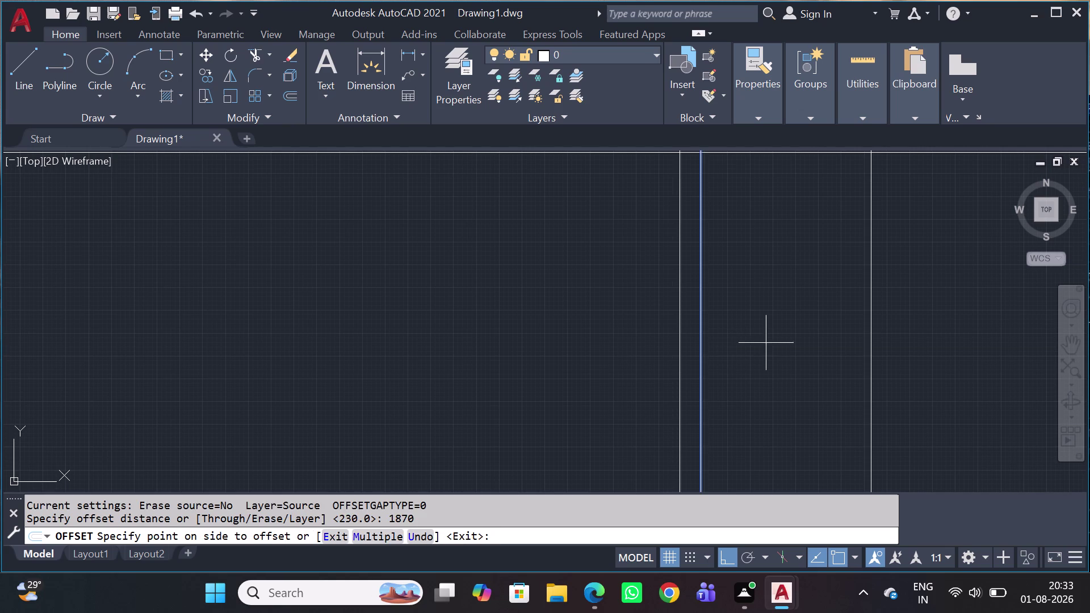
click(768, 342)
scroll(down, 3)
scroll(up, 3)
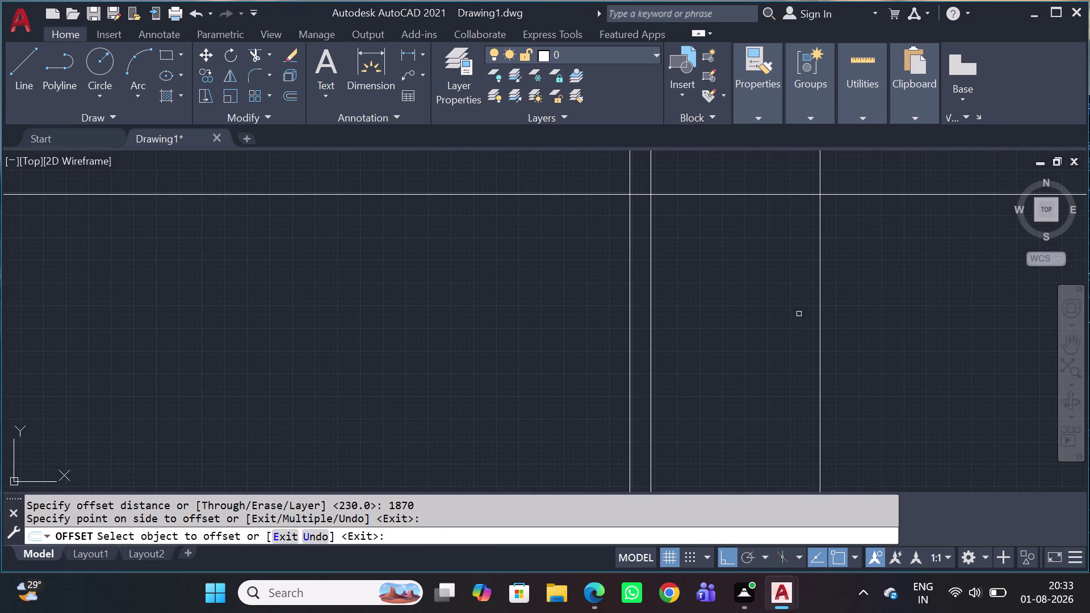
key(Escape)
Offset the newest wall line by 230 to add its thick face.
click(859, 314)
drag(811, 340, 805, 353)
text(O)
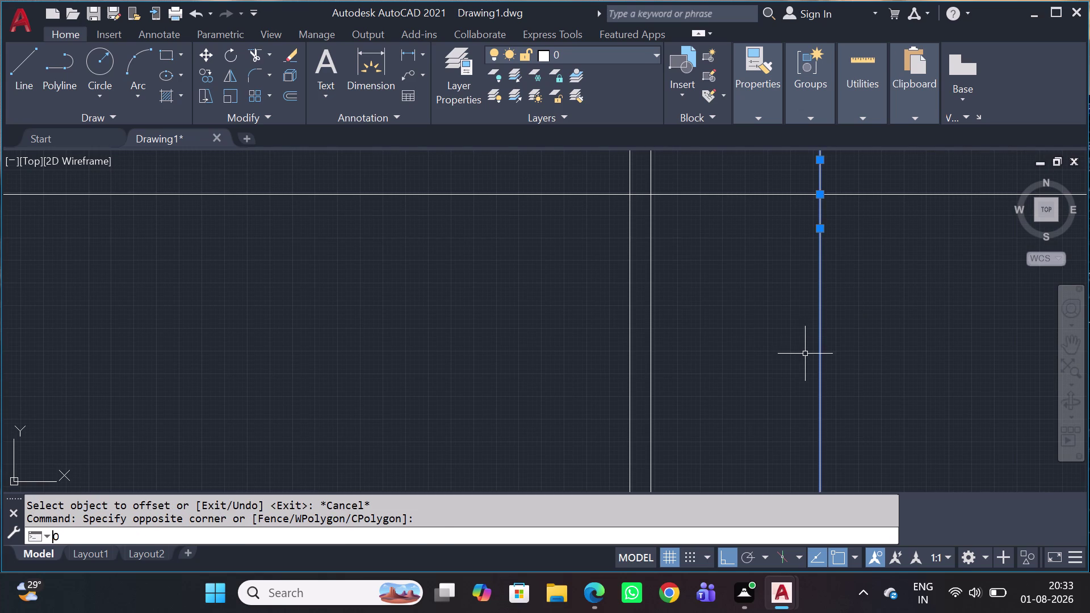
key(space)
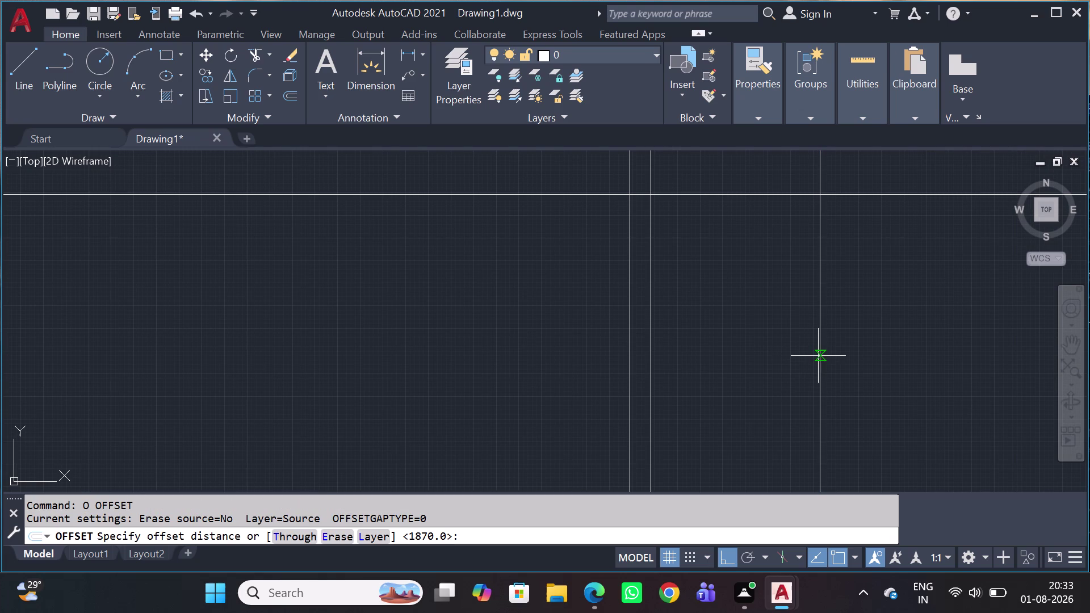
scroll(down, 3)
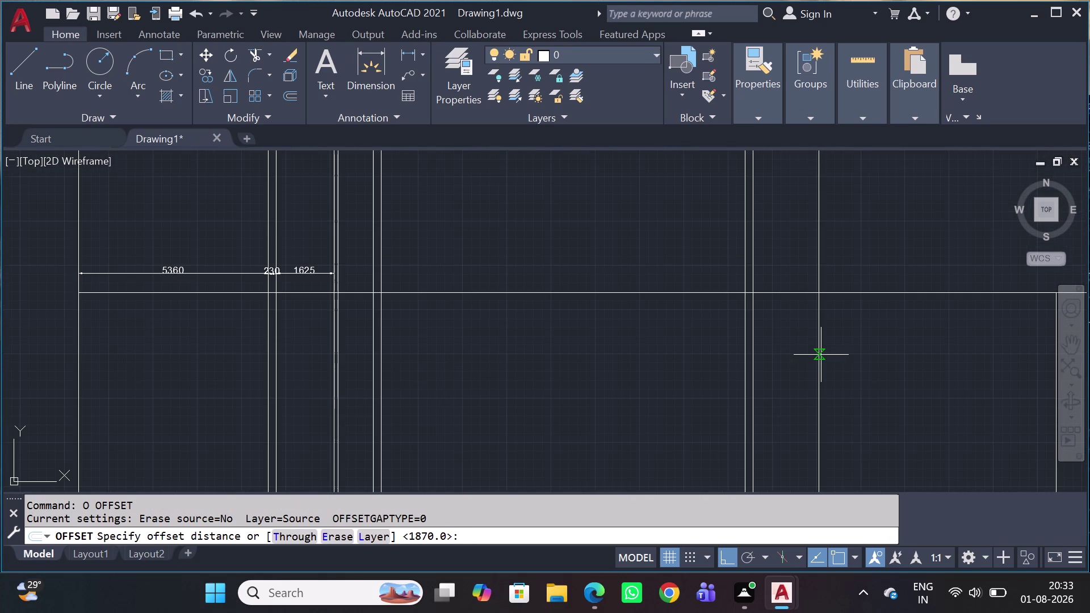
scroll(up, 3)
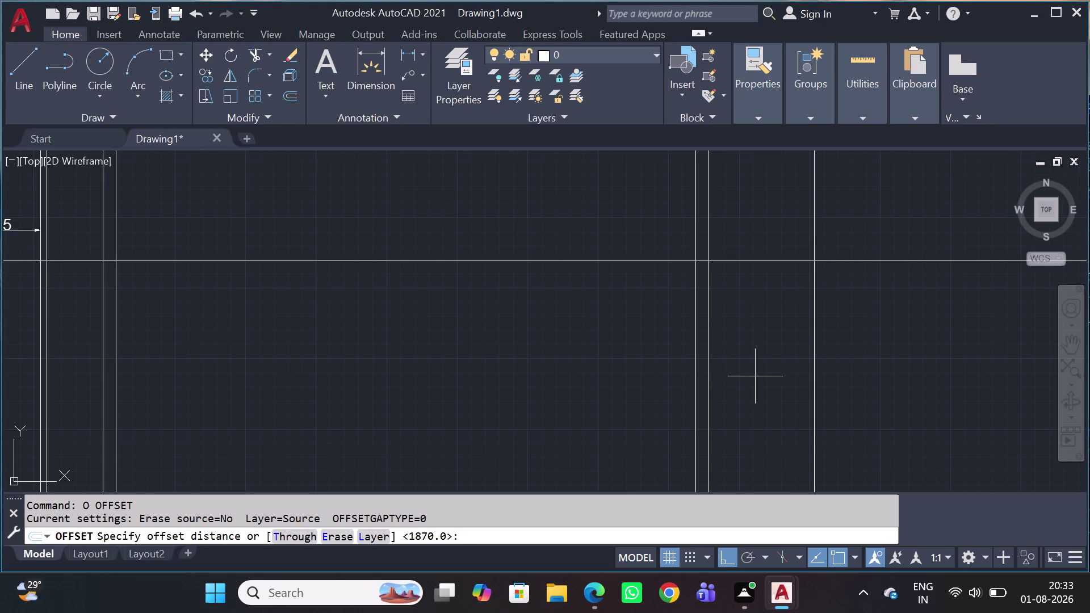
key(2)
key(3)
key(0)
key(space)
click(910, 365)
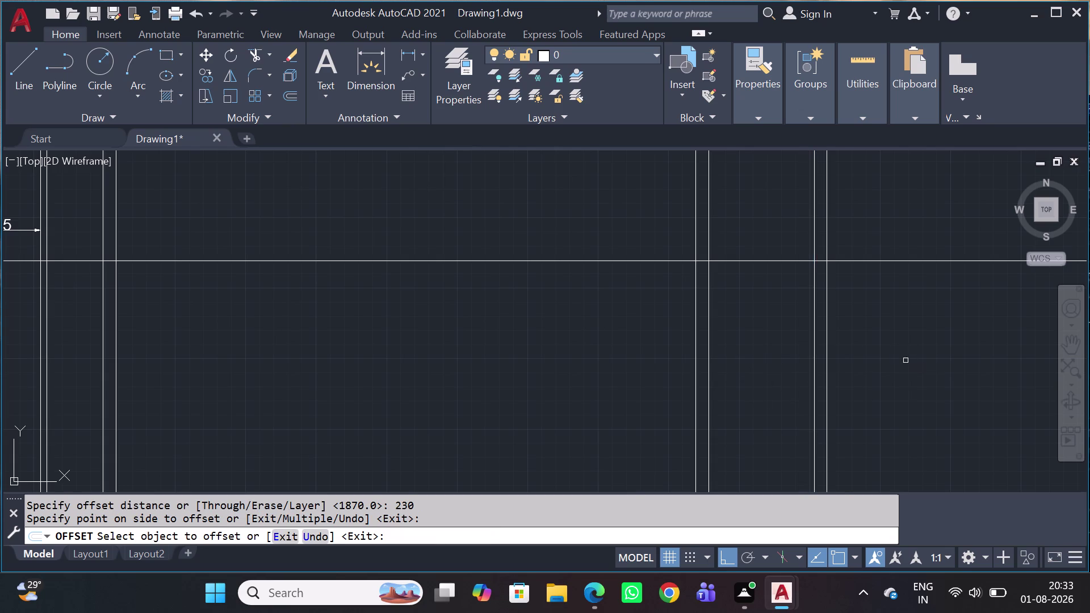
Offset a wall line 6000 to create a new parallel wall line.
scroll(down, 3)
middle_drag(871, 389, 666, 395)
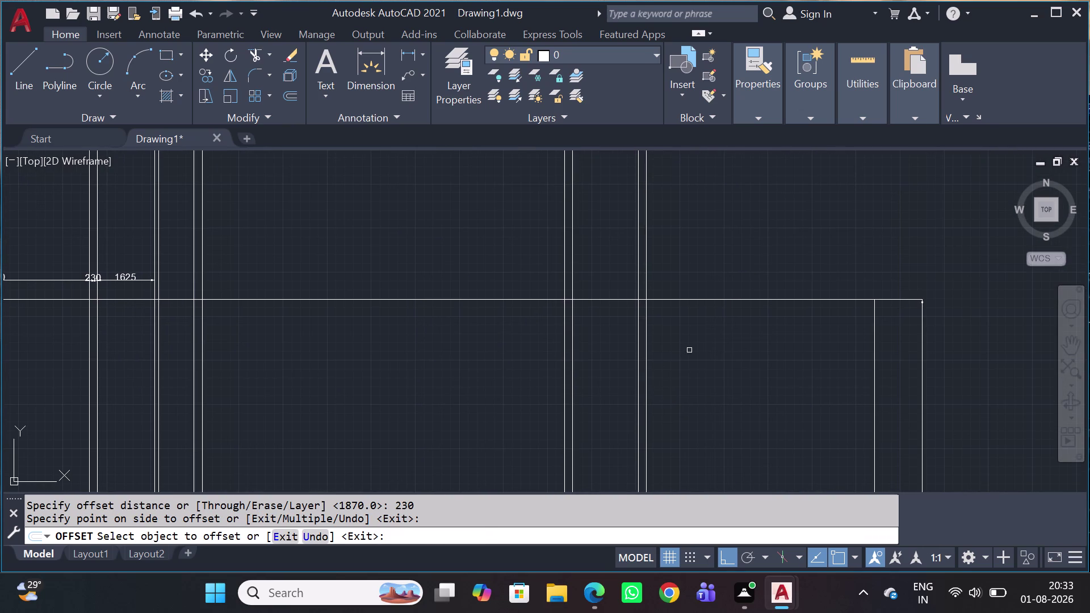
key(Escape)
scroll(up, 3)
click(711, 367)
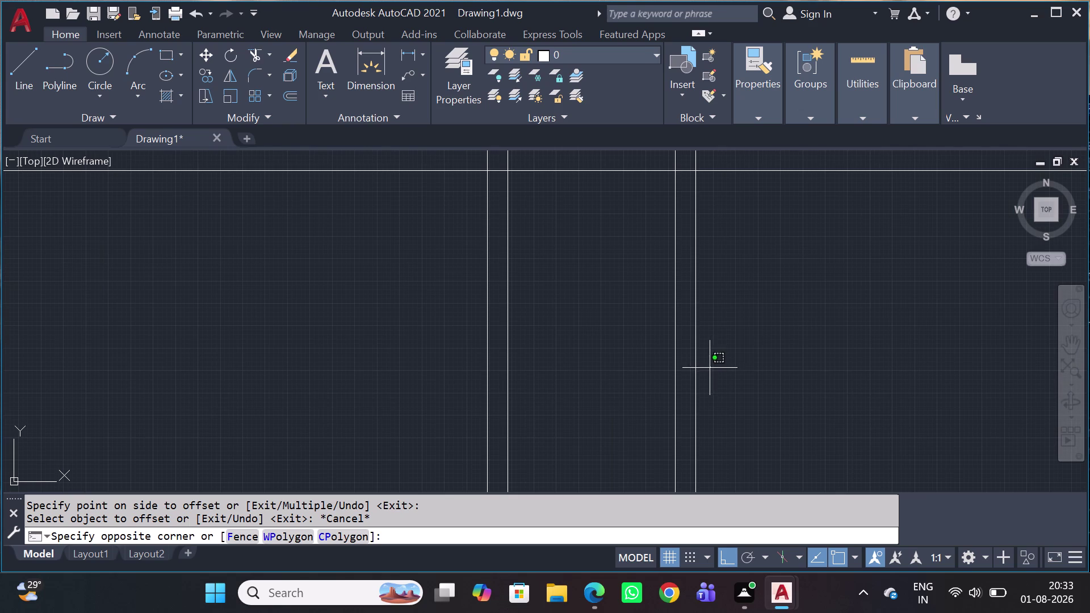
click(680, 396)
text(O)
key(space)
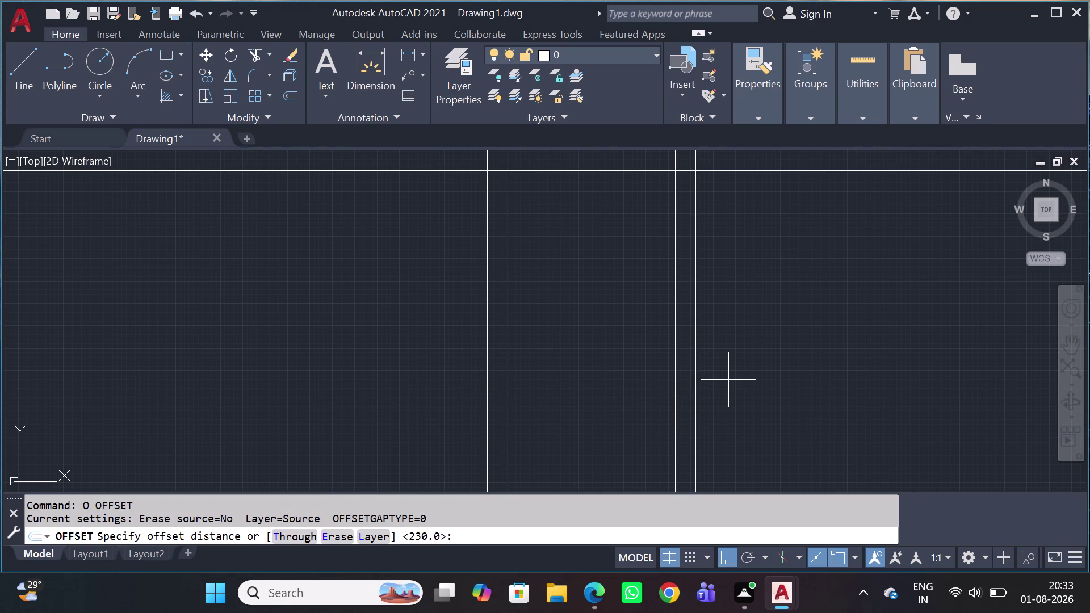
key(6)
key(0)
key(0)
key(0)
key(space)
click(809, 371)
scroll(down, 3)
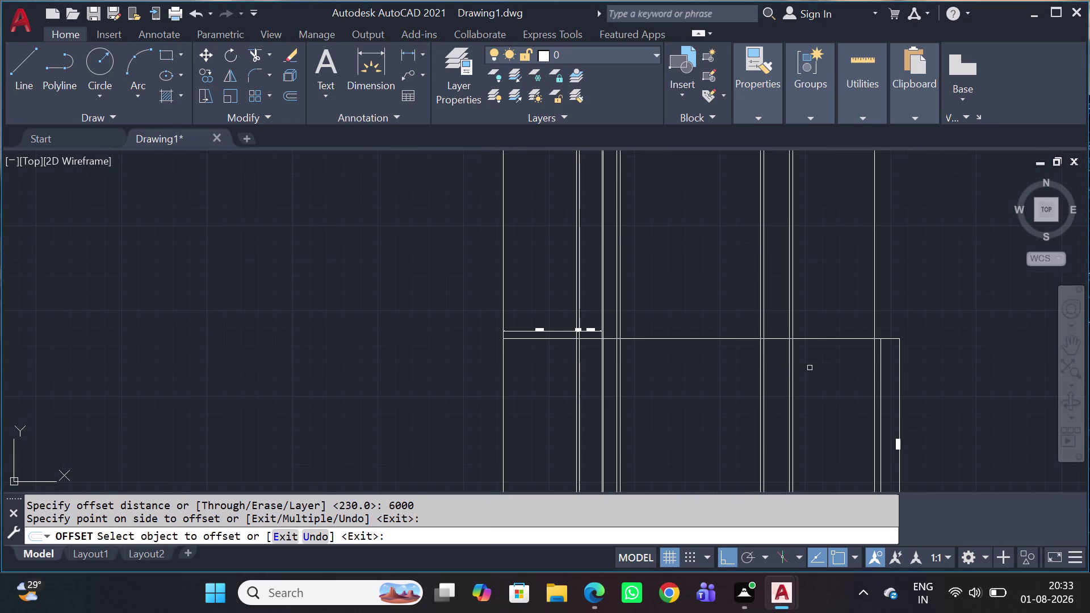
scroll(up, 3)
middle_drag(855, 350, 772, 343)
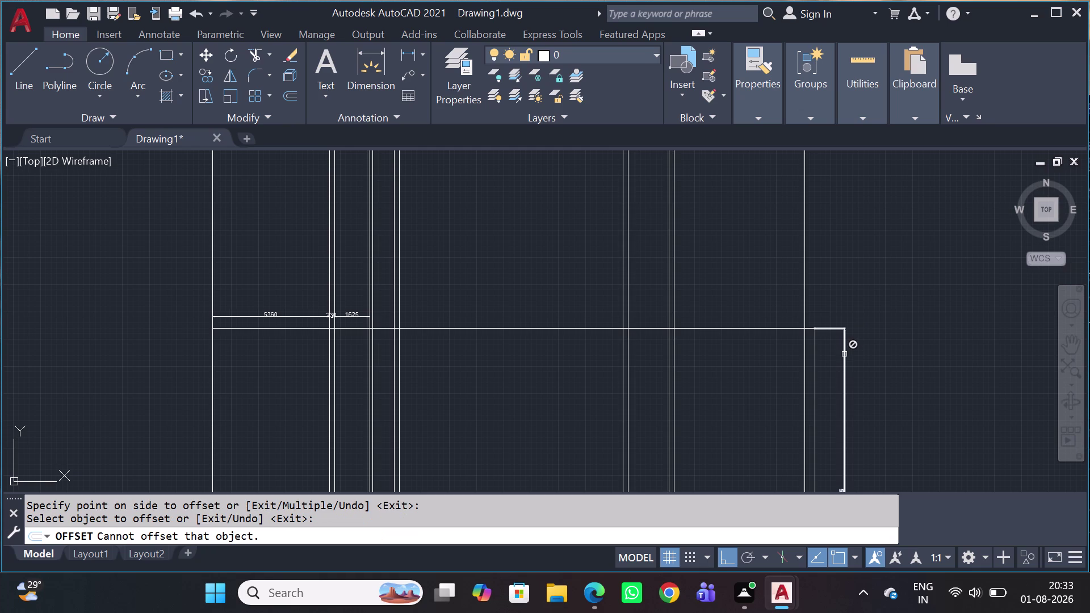
Try a 230 offset on the right wall line, then cancel the refused offset.
key(o)
key(space)
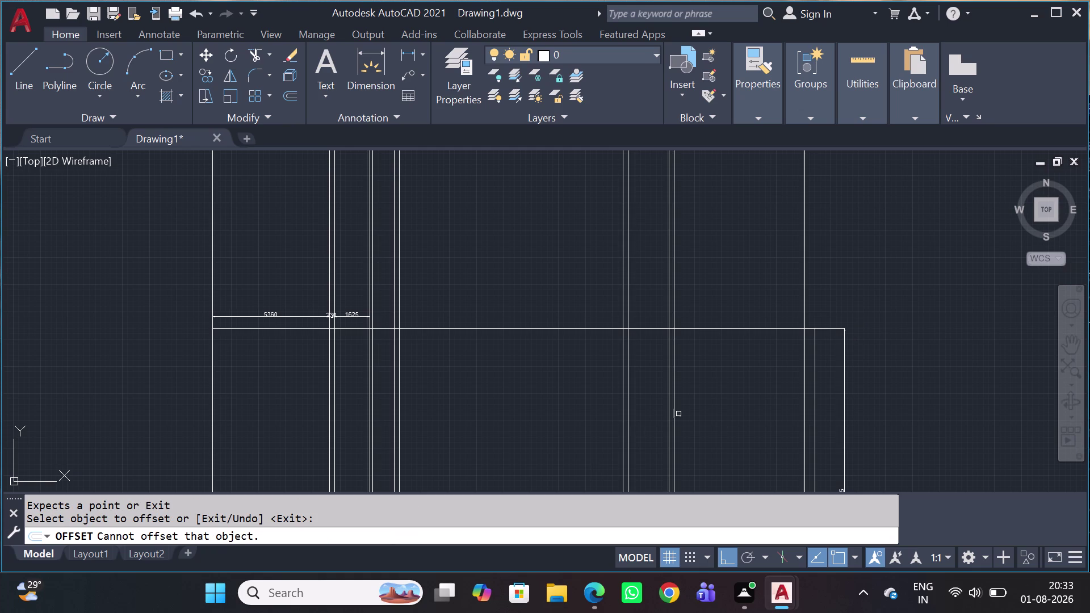
key(2)
key(3)
key(0)
key(space)
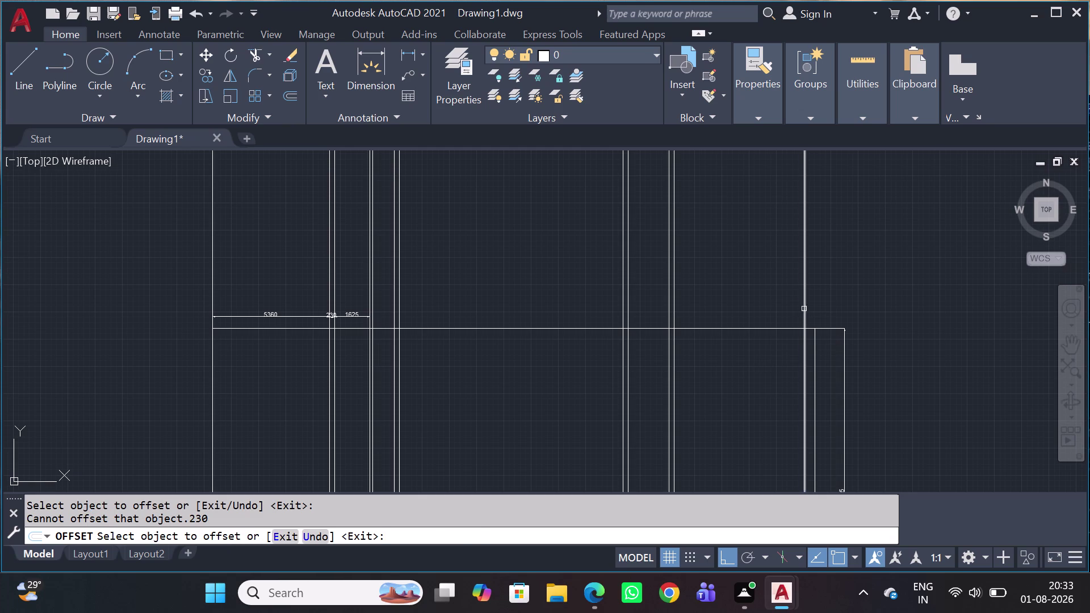
click(805, 309)
key(Escape)
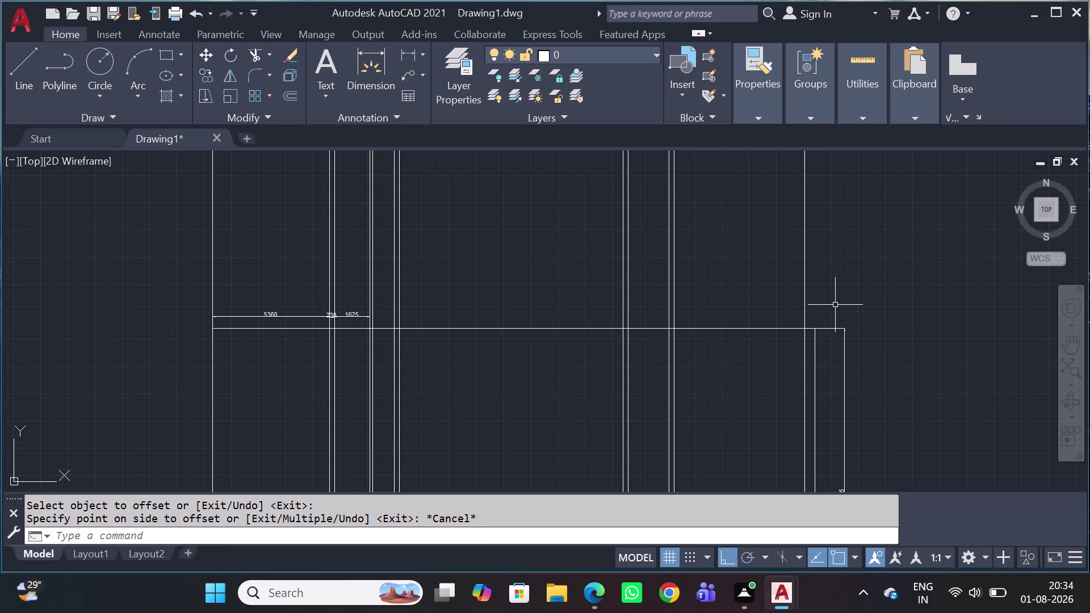
Offset the rightmost wall line by 230, paralleling the 6000 line.
click(835, 305)
click(785, 288)
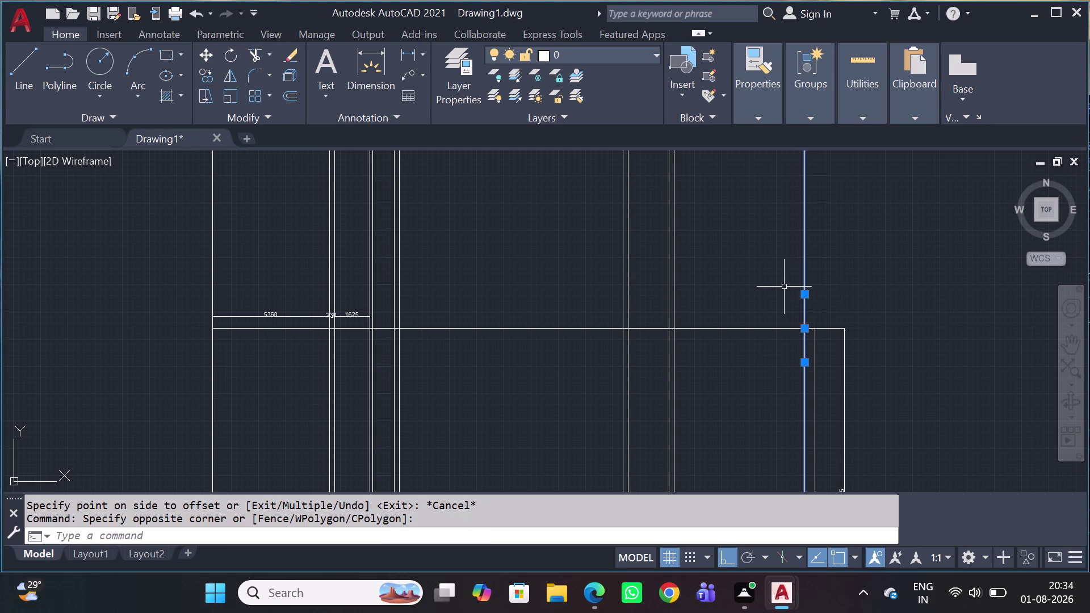
text(O)
key(space)
text(2)
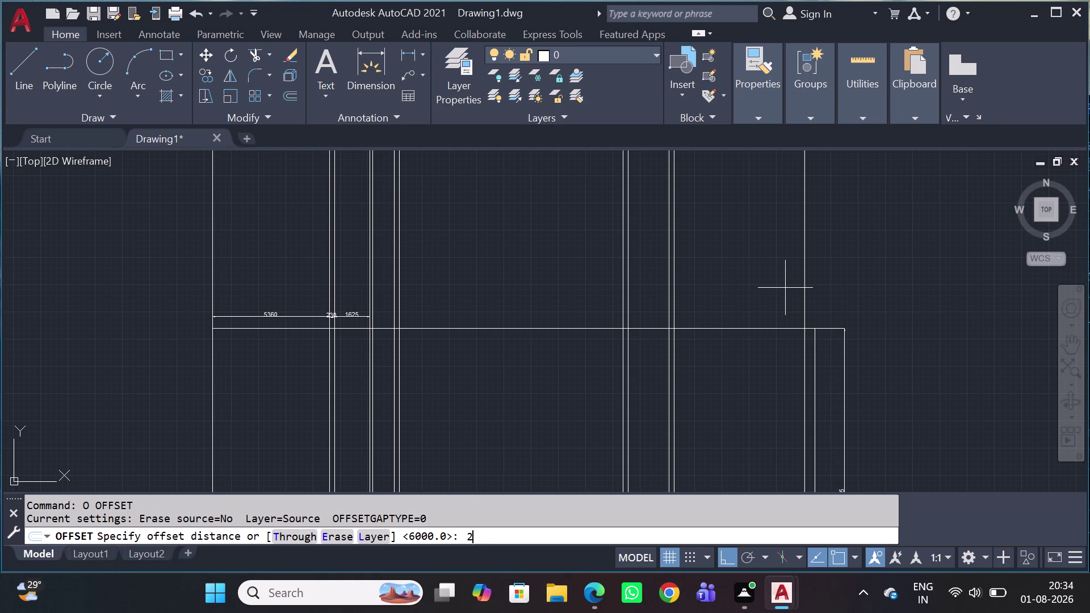
text(30)
key(space)
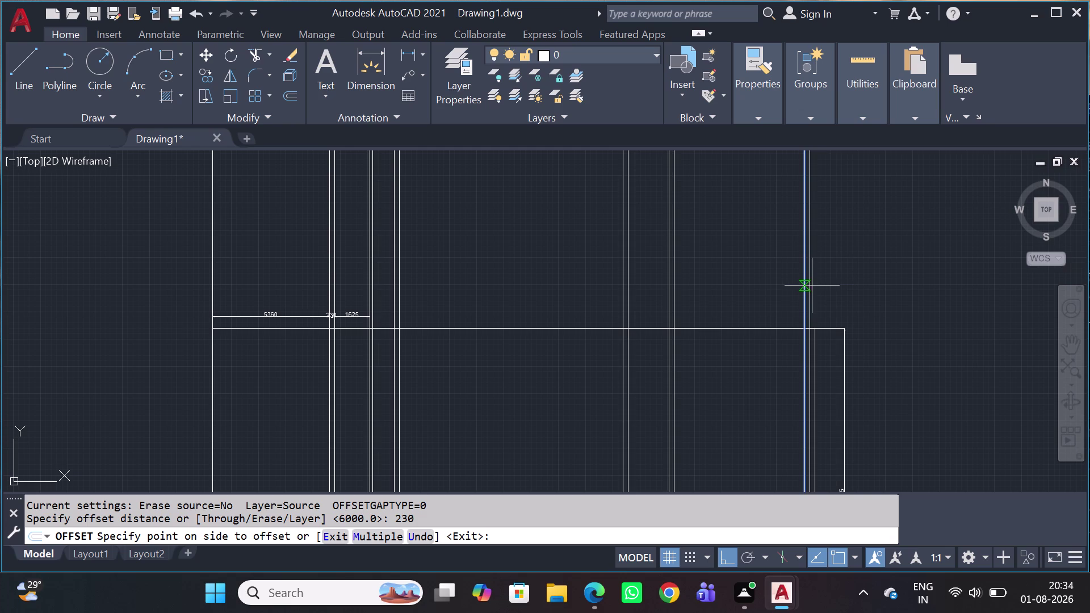
scroll(down, 3)
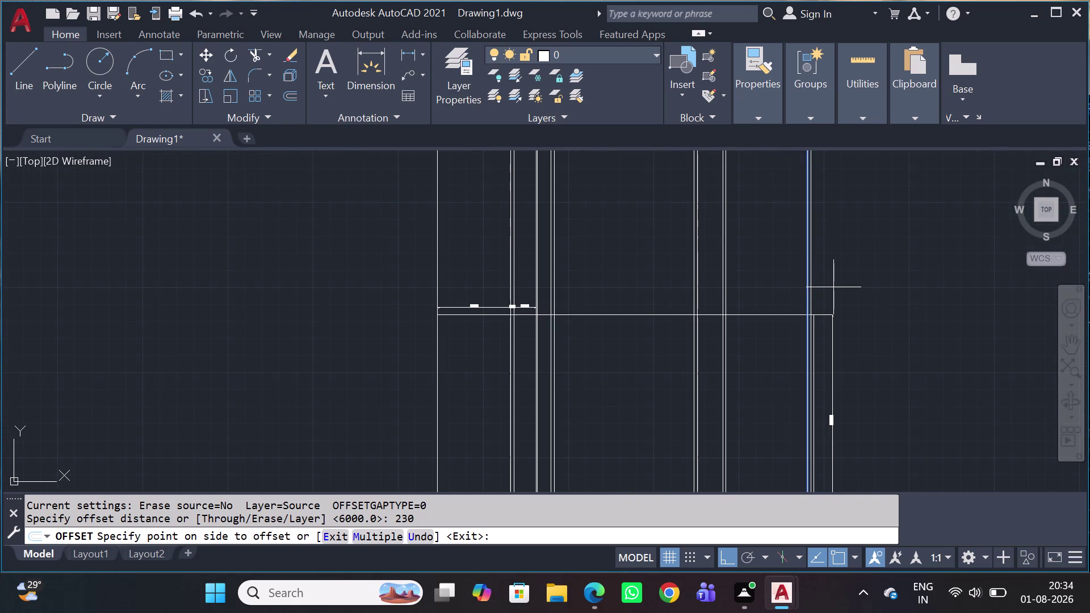
key(Escape)
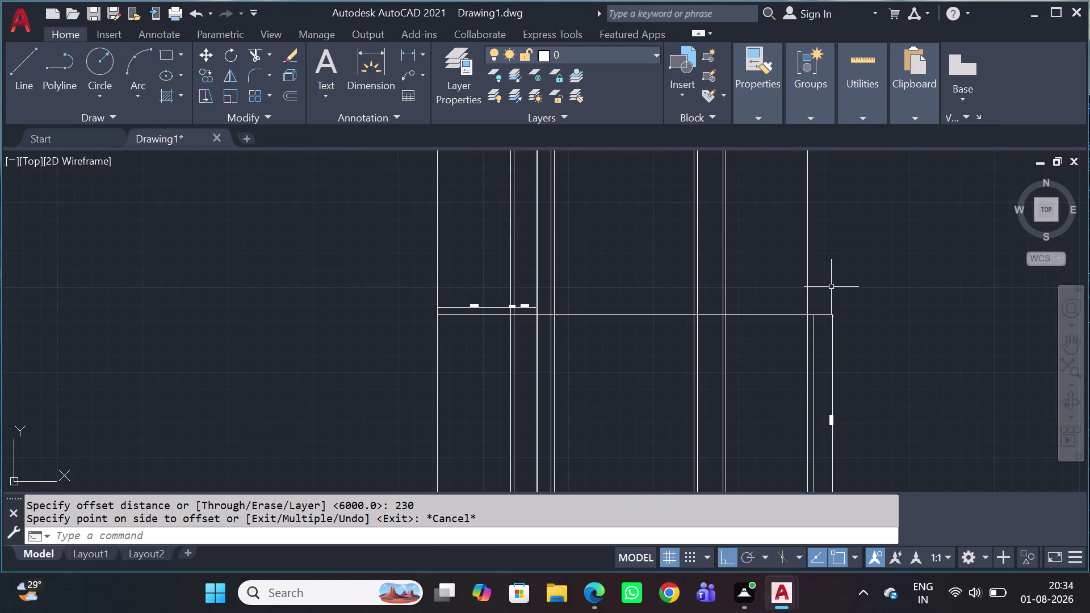
scroll(up, 3)
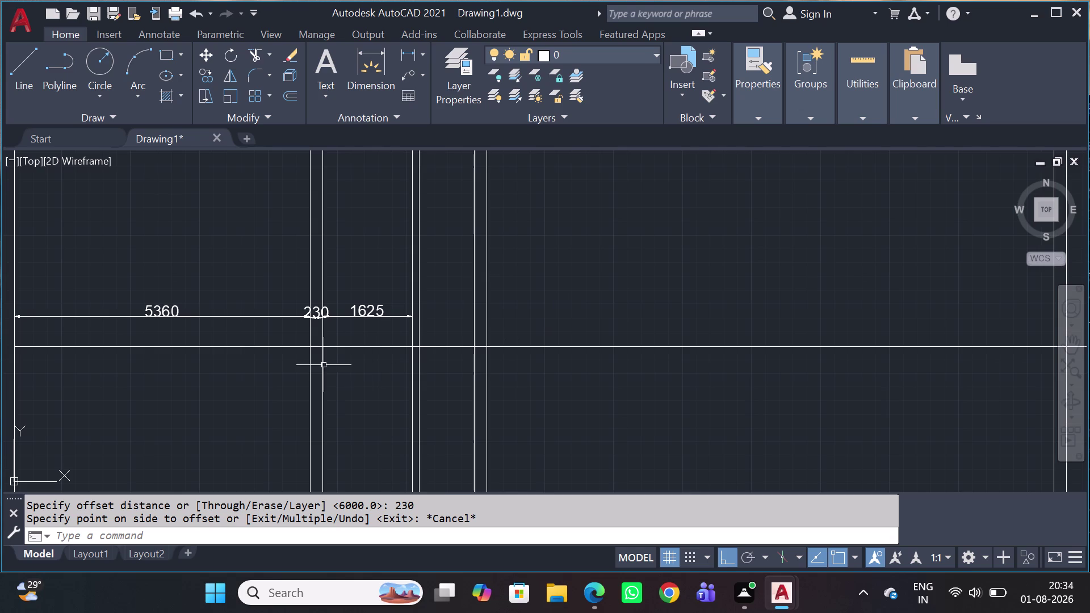
scroll(up, 3)
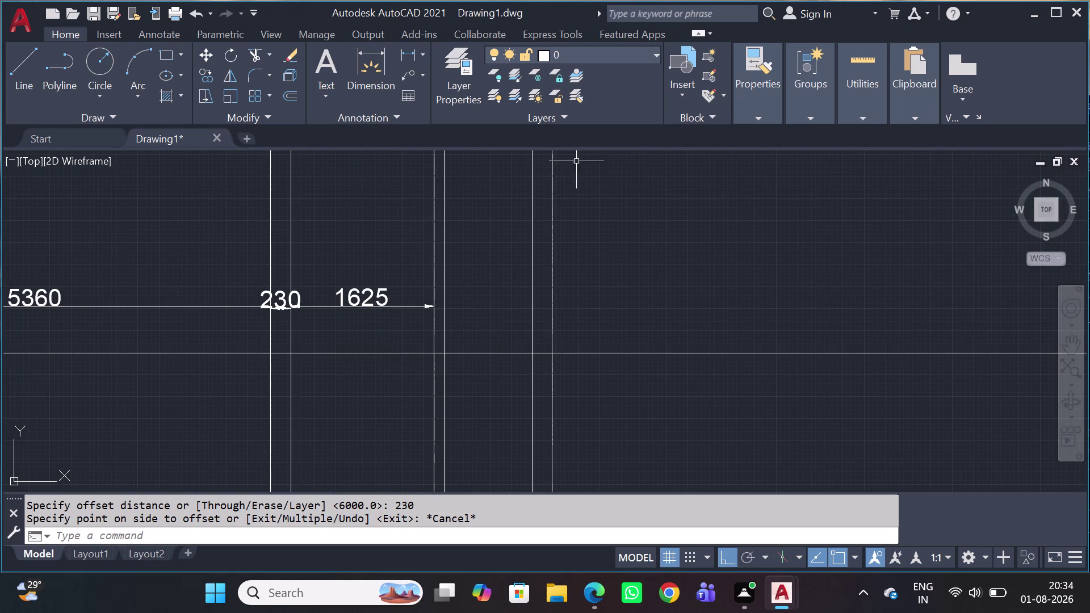
click(414, 65)
Add the 115 and 1000 linear dimensions between the top wall lines.
click(410, 53)
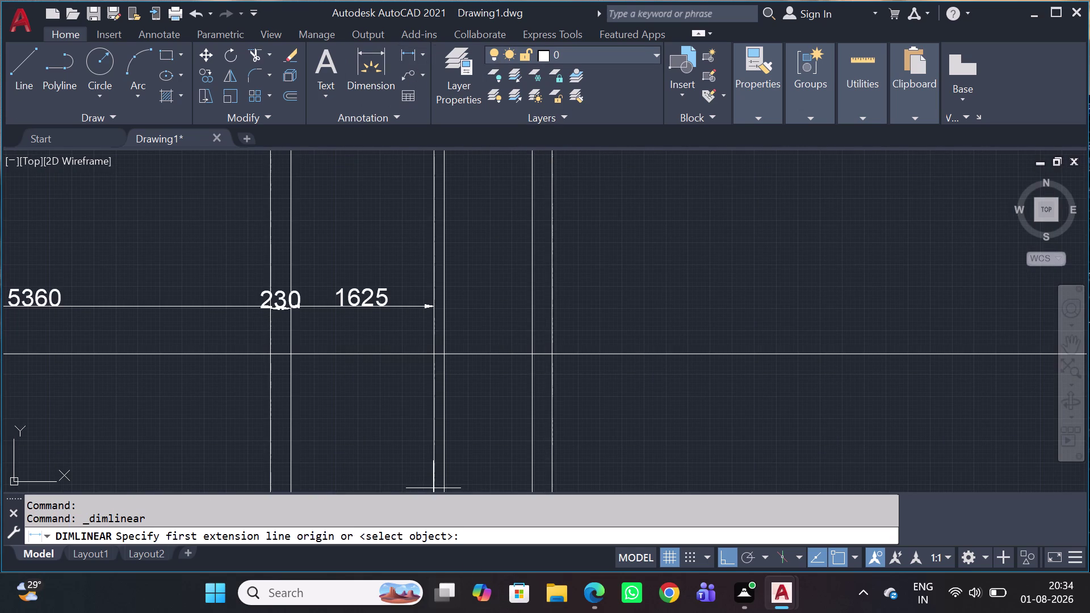
scroll(up, 3)
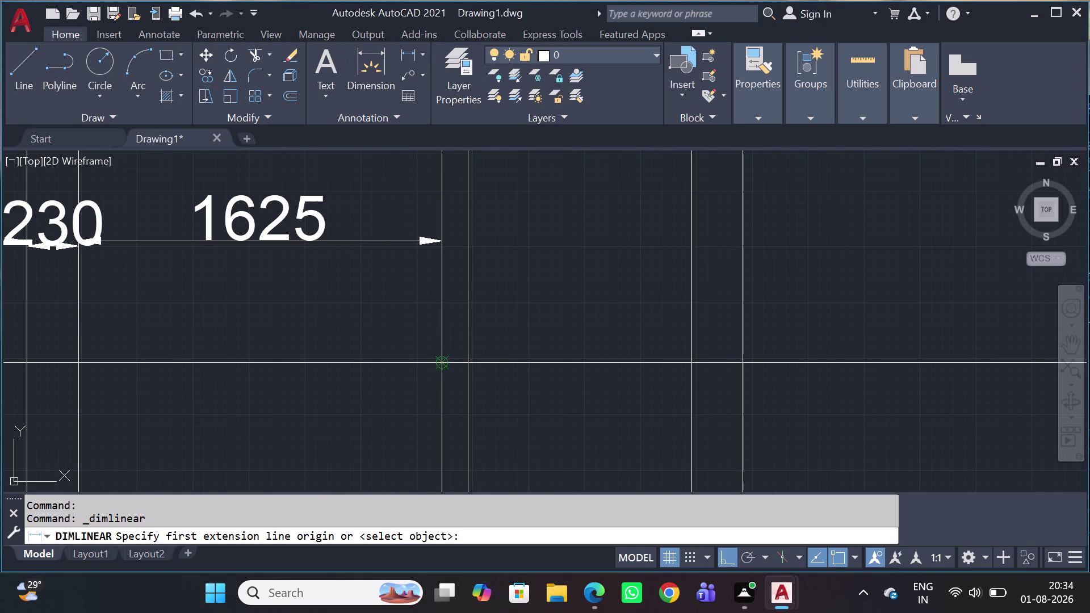
click(439, 362)
click(465, 358)
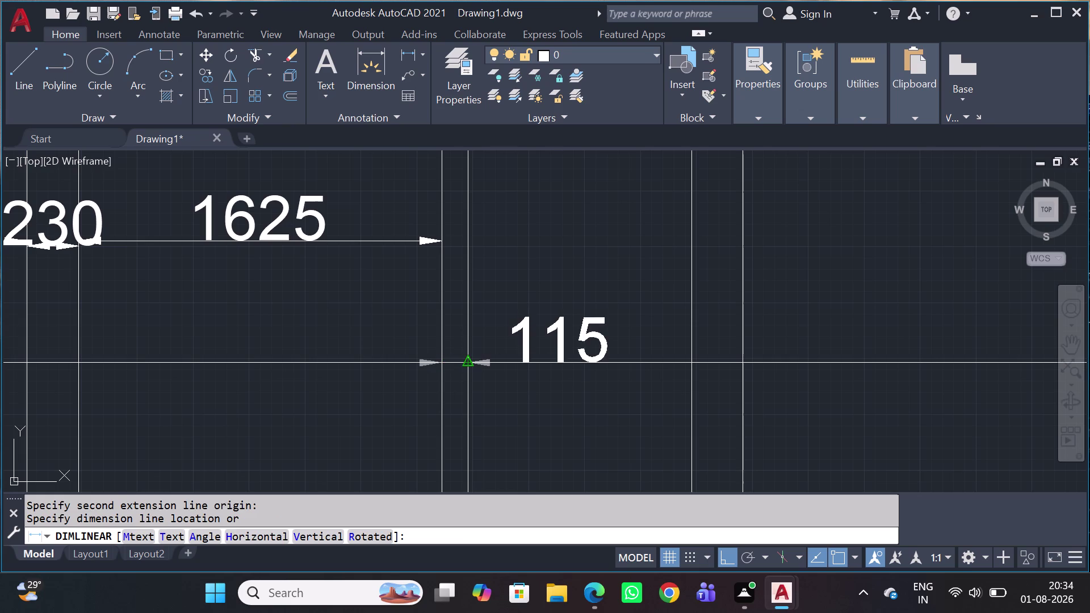
click(439, 241)
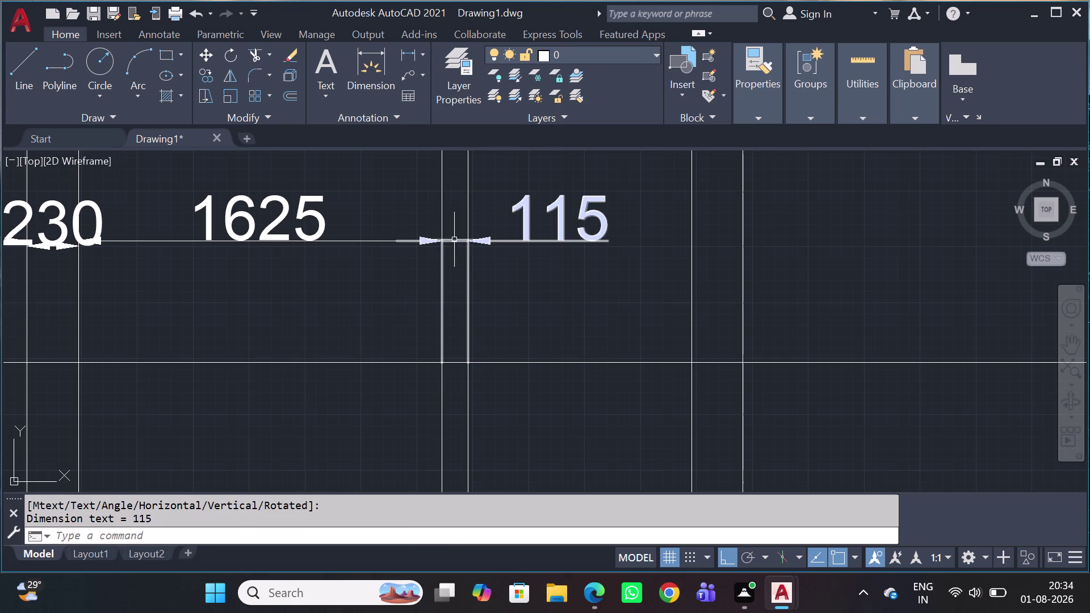
key(space)
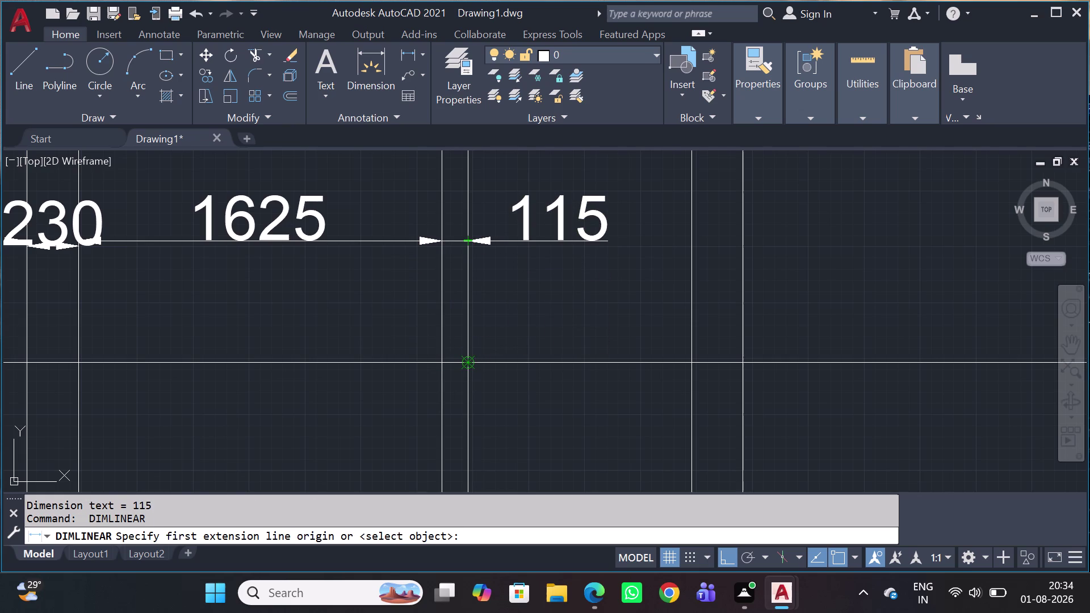
click(470, 365)
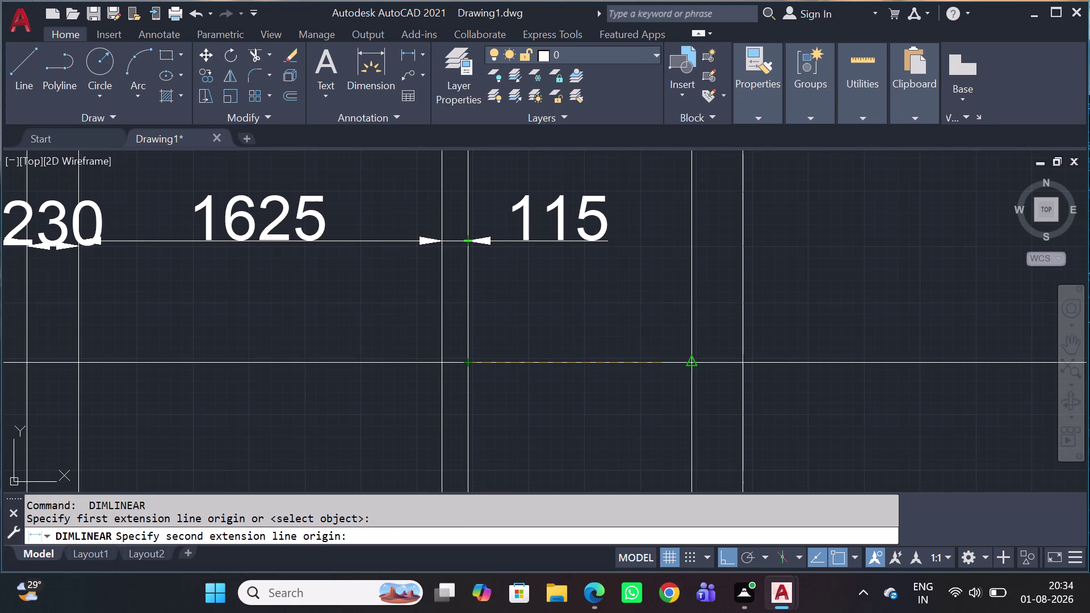
click(695, 376)
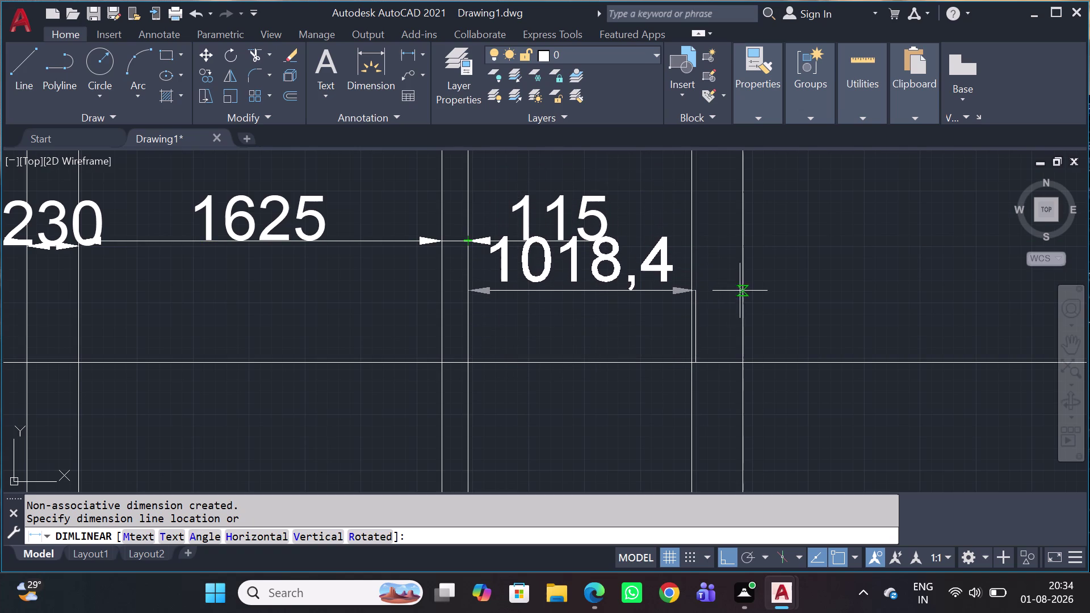
key(Escape)
key(space)
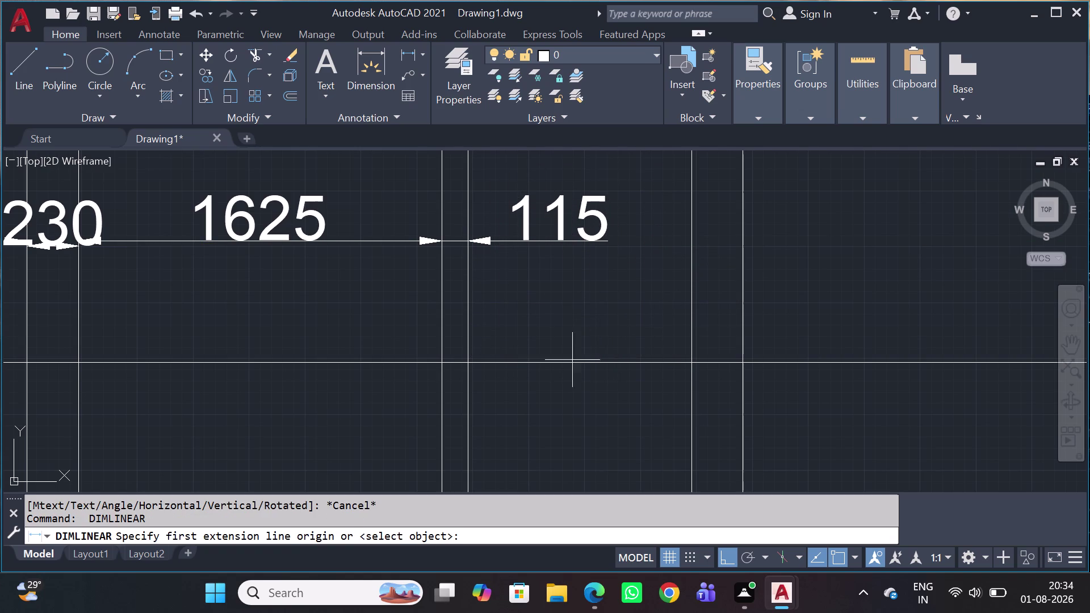
click(467, 366)
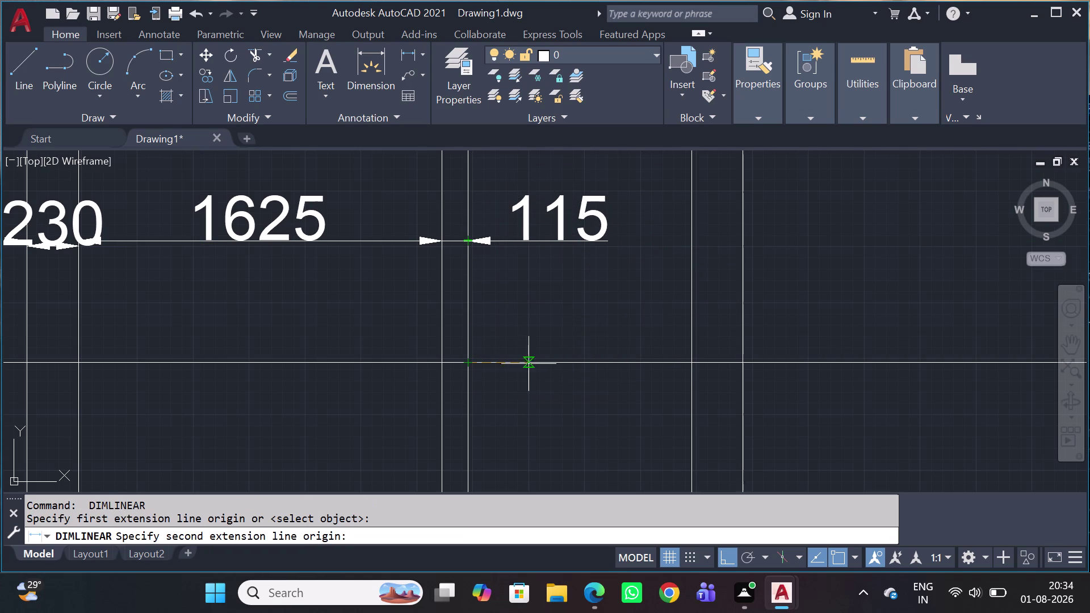
drag(694, 360, 692, 396)
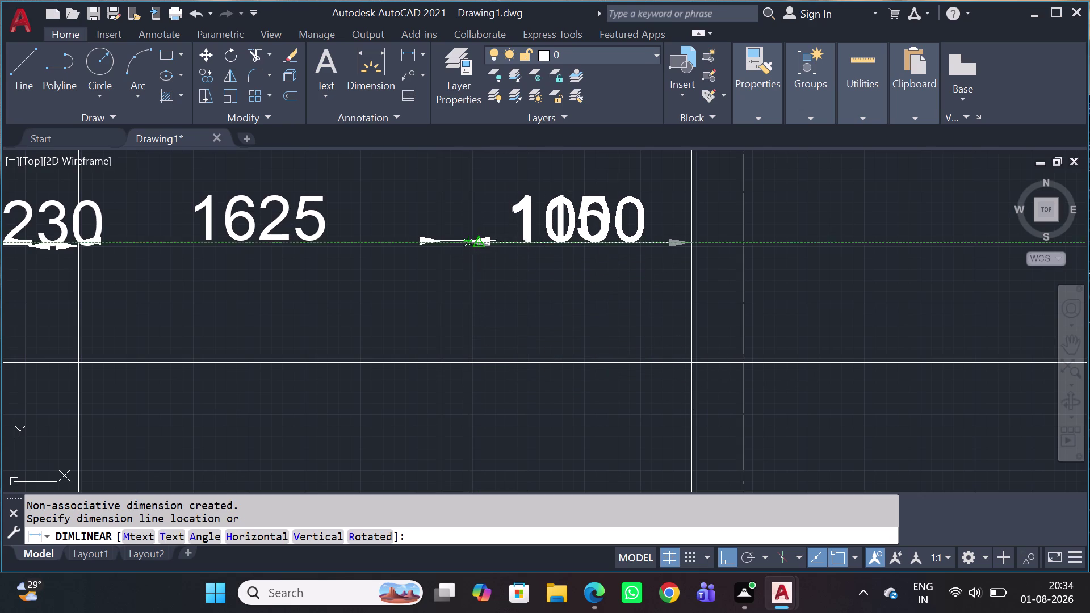
click(483, 173)
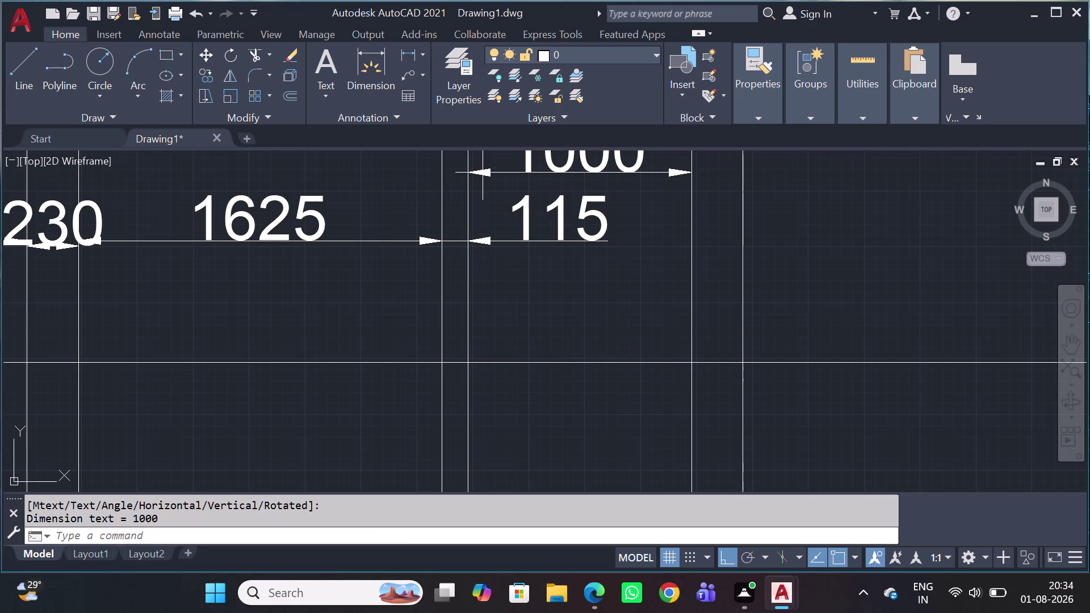
Add the 230 dimension and the overall 10270 span above the row.
scroll(down, 3)
key(space)
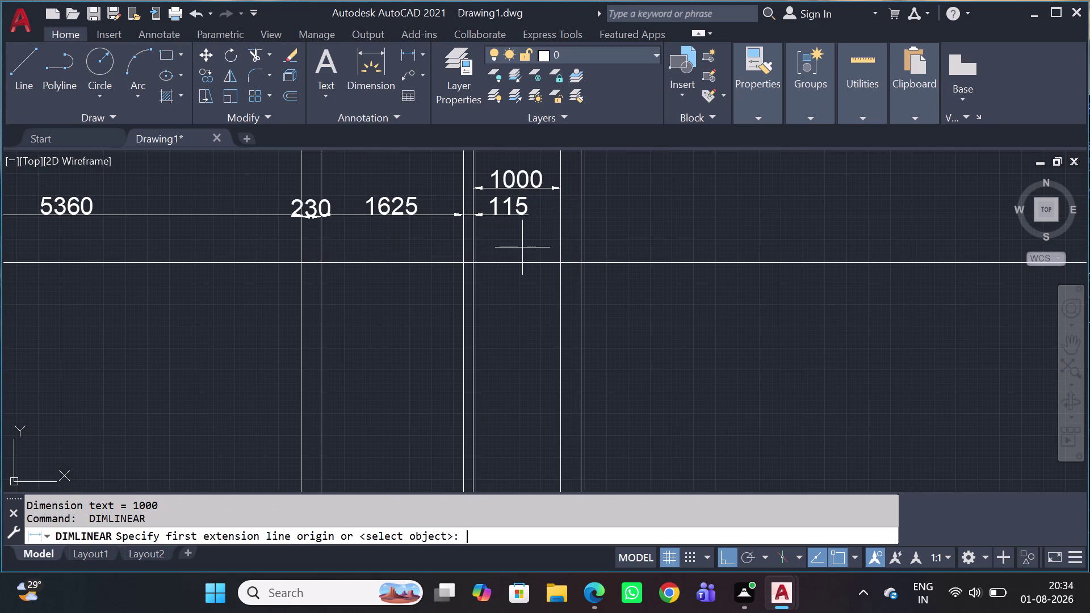
scroll(up, 3)
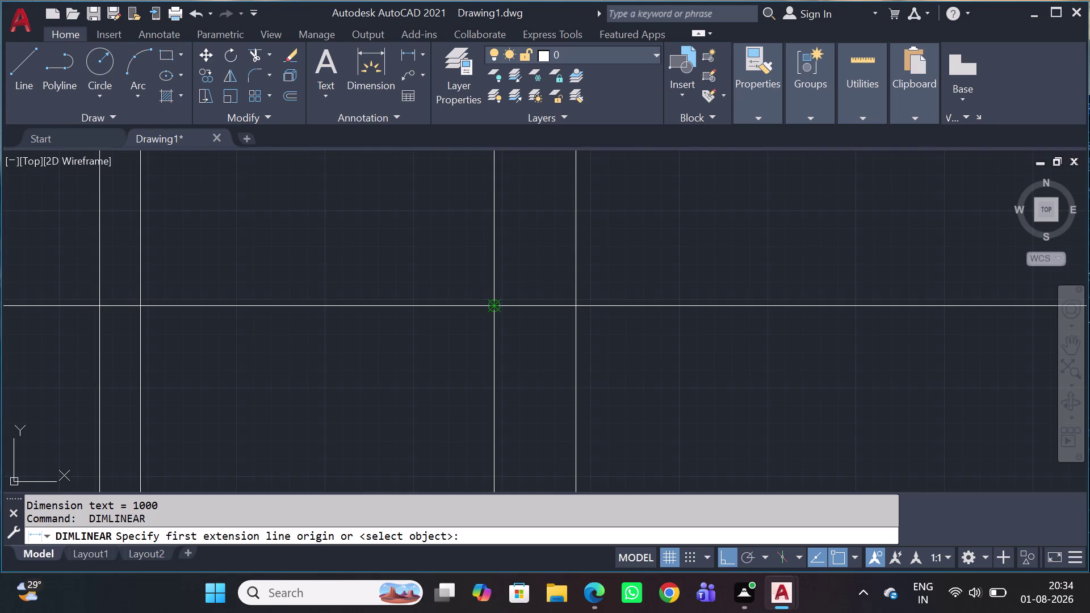
click(496, 308)
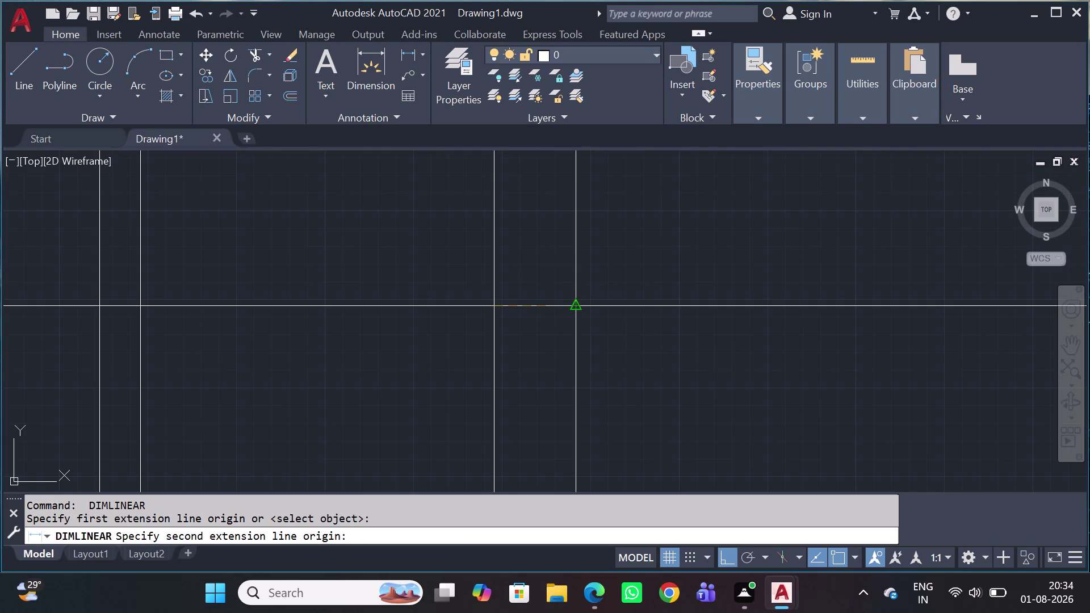
click(577, 305)
scroll(down, 3)
scroll(up, 3)
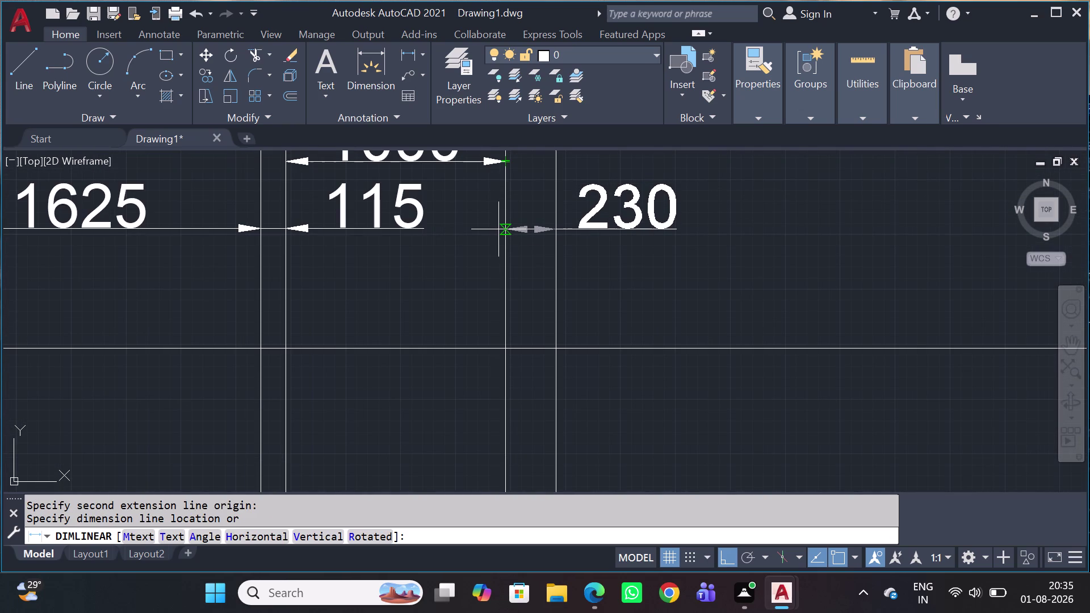
click(504, 231)
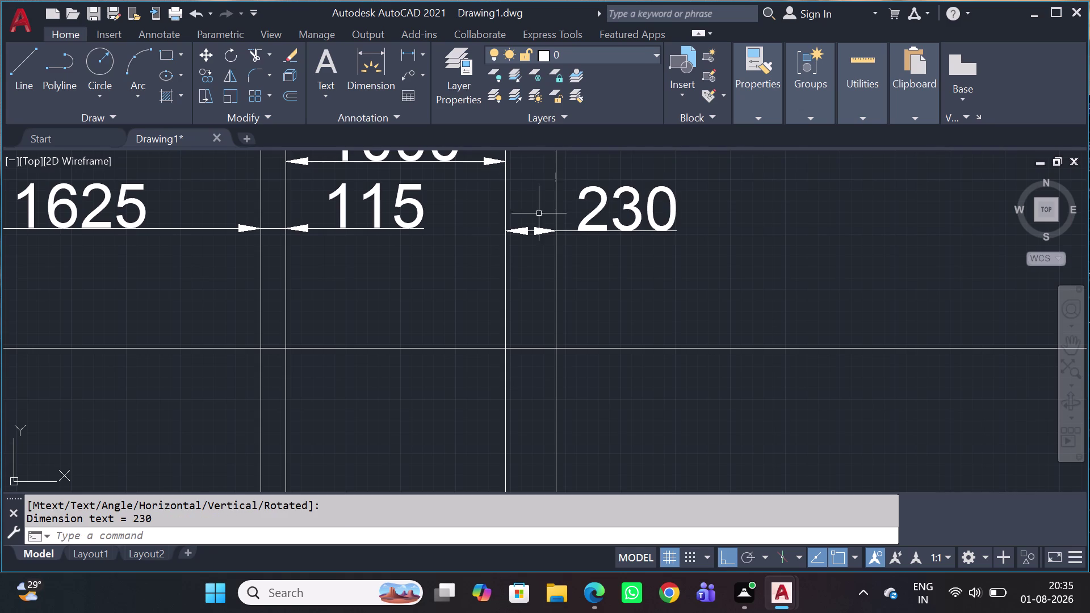
scroll(down, 3)
key(space)
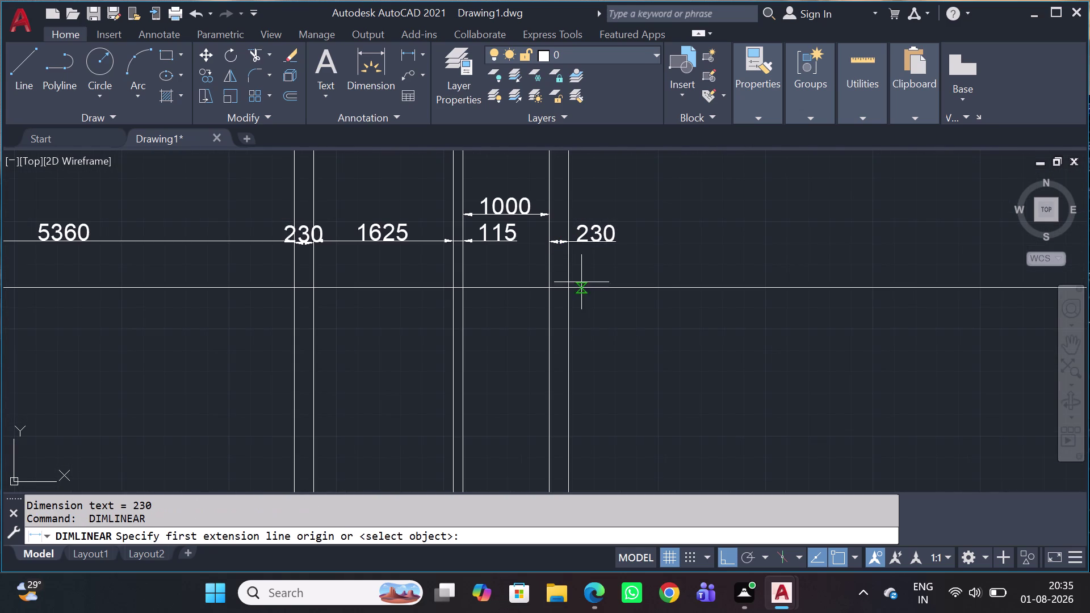
scroll(up, 3)
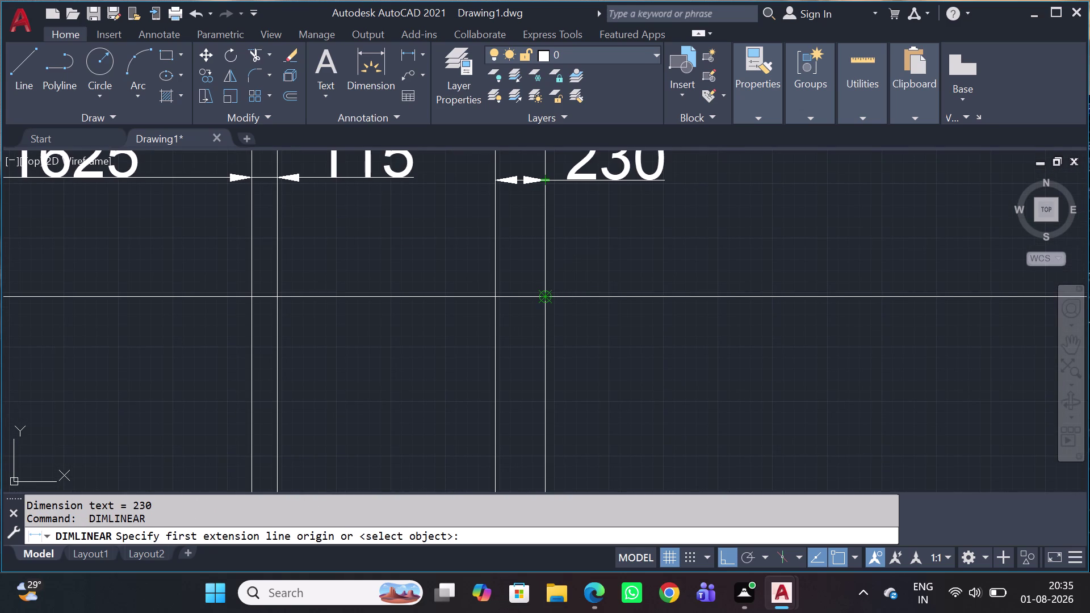
click(546, 300)
scroll(down, 3)
middle_drag(861, 410, 324, 419)
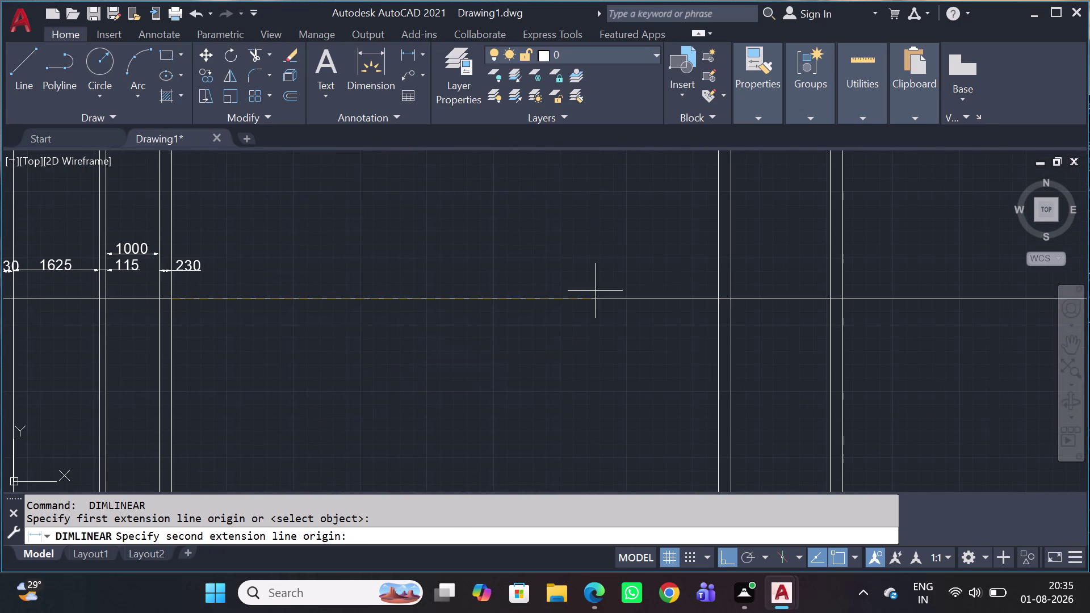
scroll(up, 3)
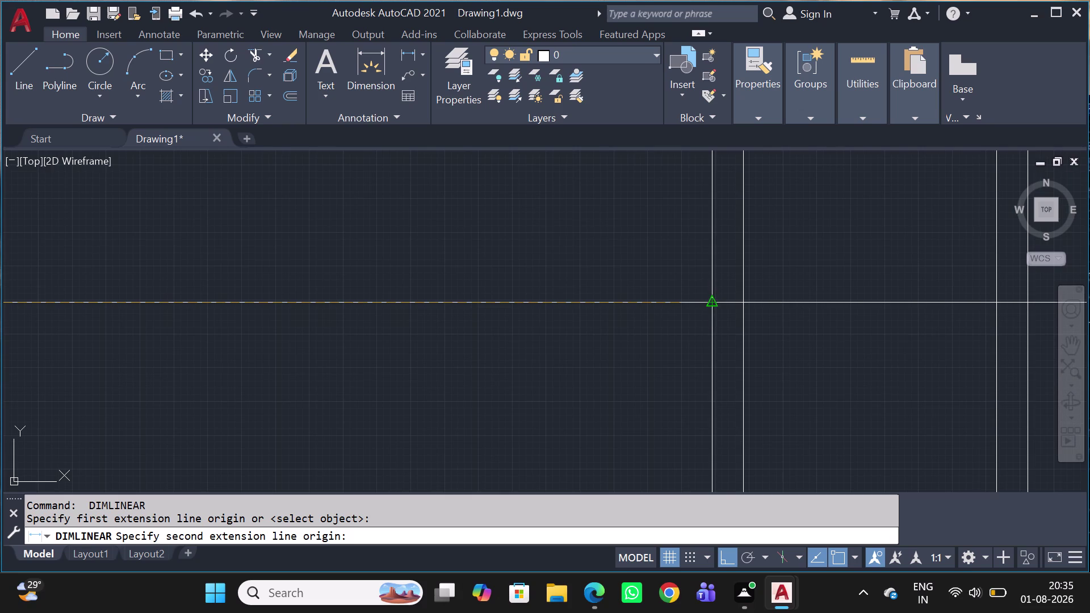
click(715, 302)
scroll(down, 3)
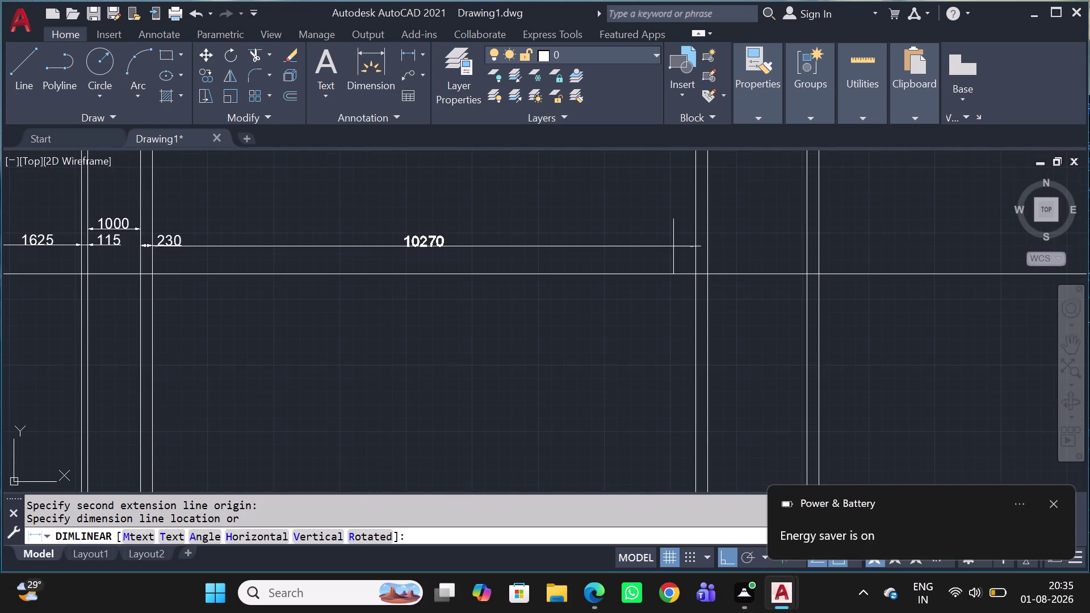
click(669, 221)
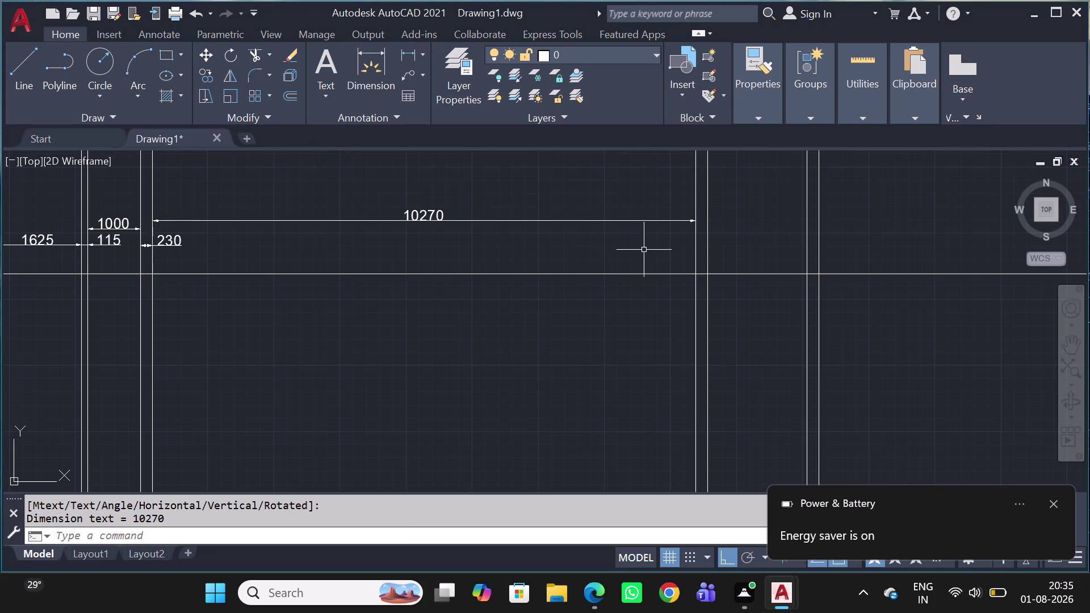
Add a 230 dimension beside 10270 and the 1870 room width dimension.
key(space)
scroll(up, 3)
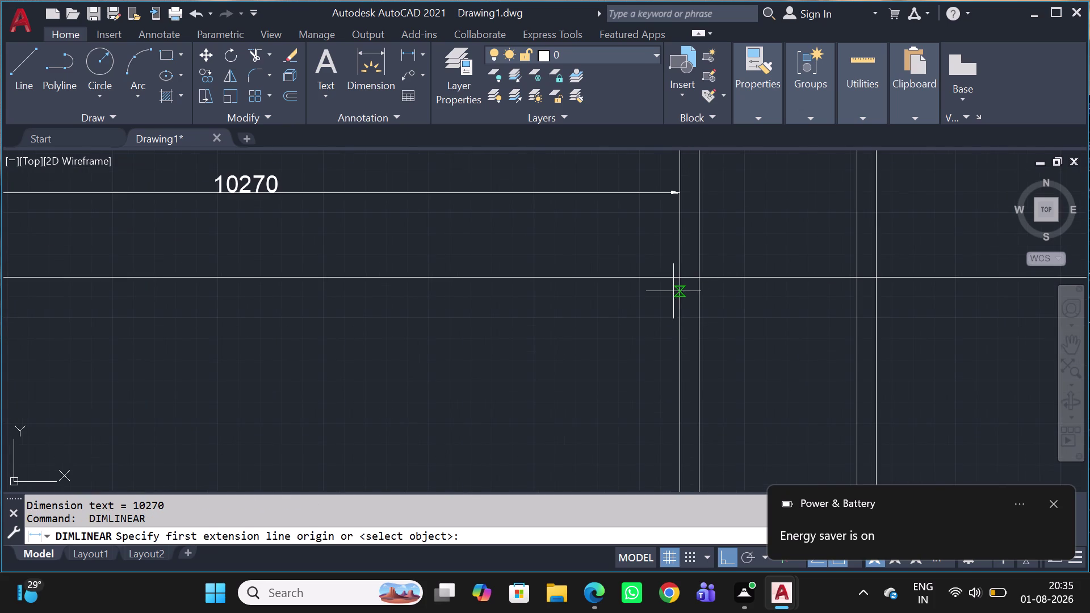
scroll(up, 3)
click(668, 293)
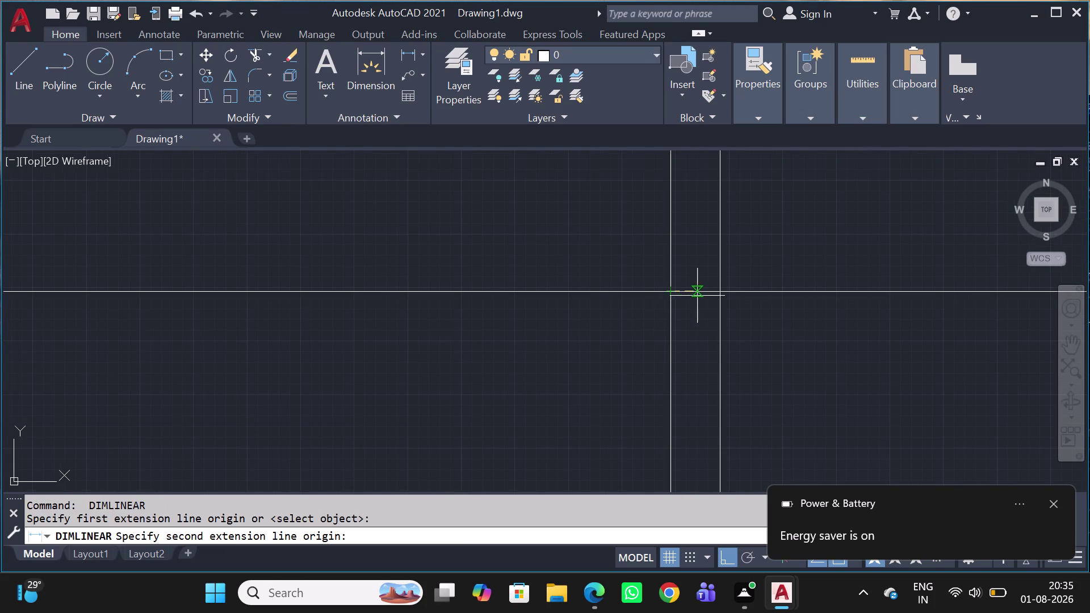
click(722, 287)
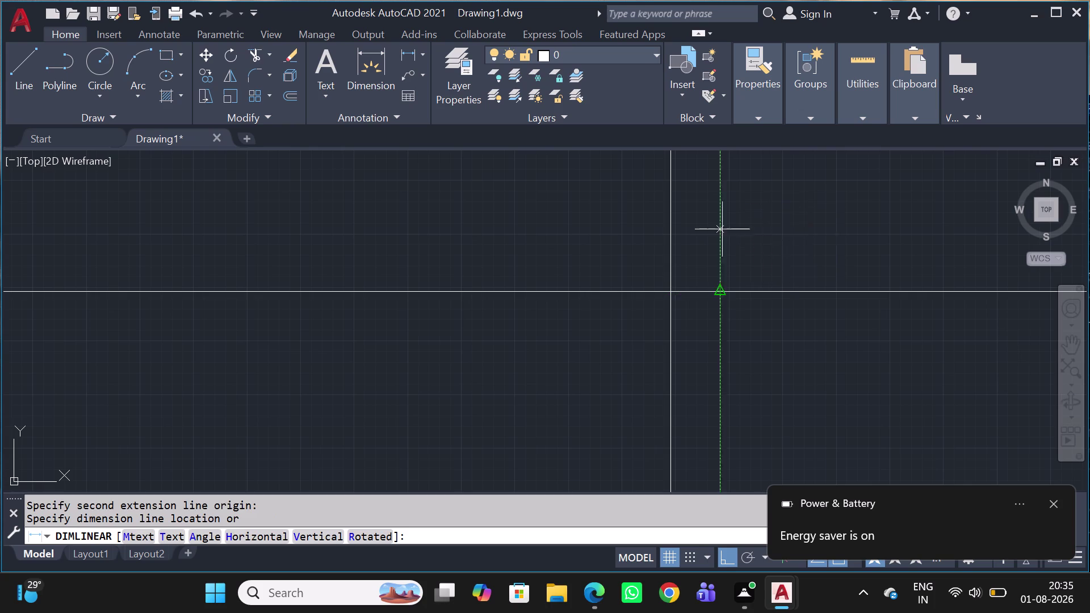
scroll(down, 3)
scroll(down, 3)
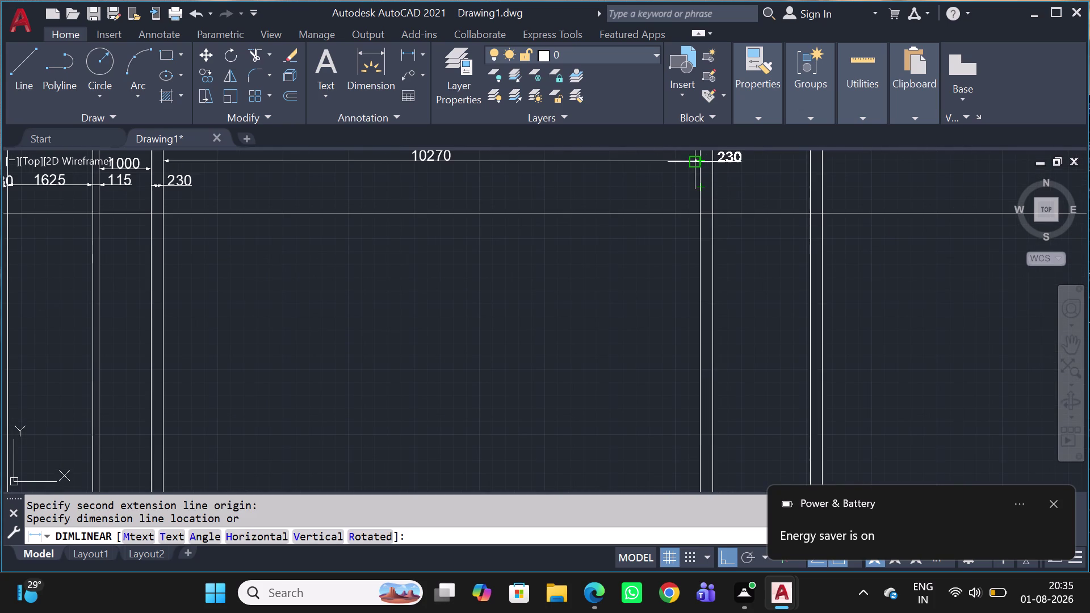
click(704, 162)
key(space)
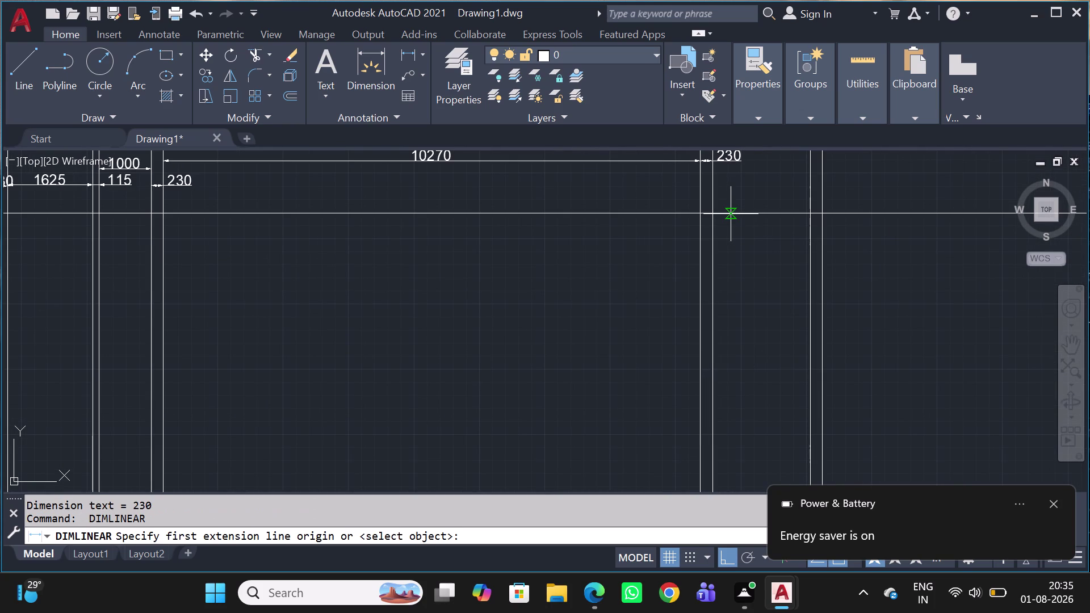
click(715, 214)
click(810, 213)
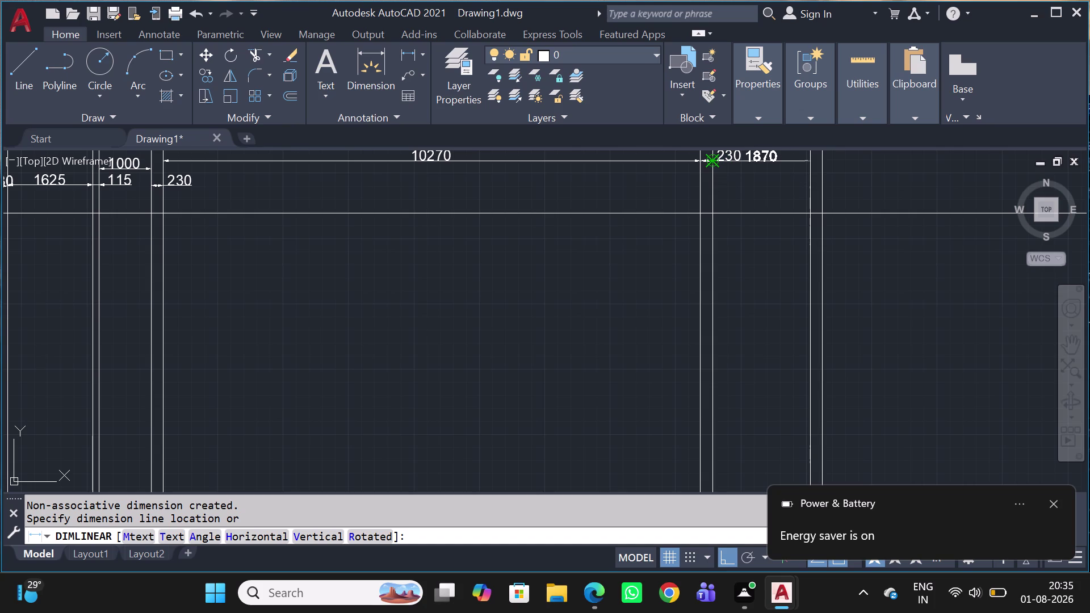
scroll(down, 3)
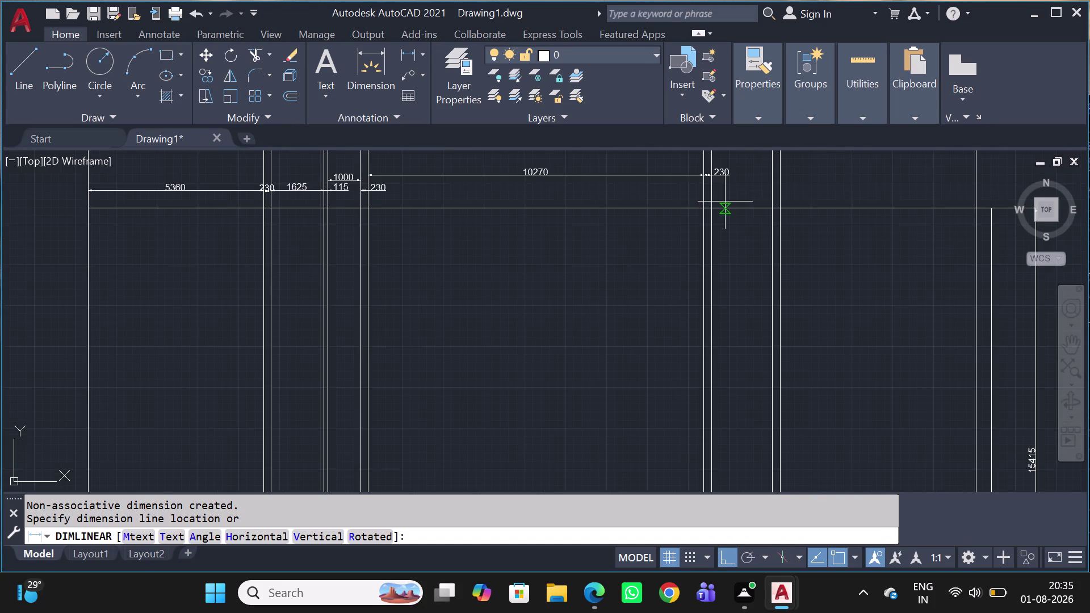
middle_drag(728, 222, 703, 292)
scroll(up, 3)
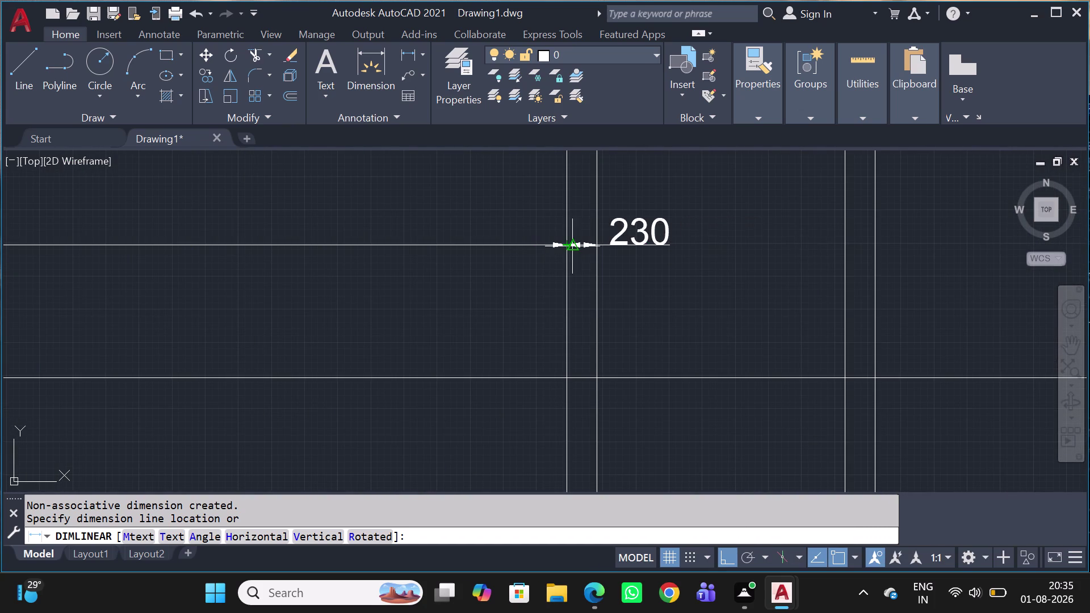
click(595, 192)
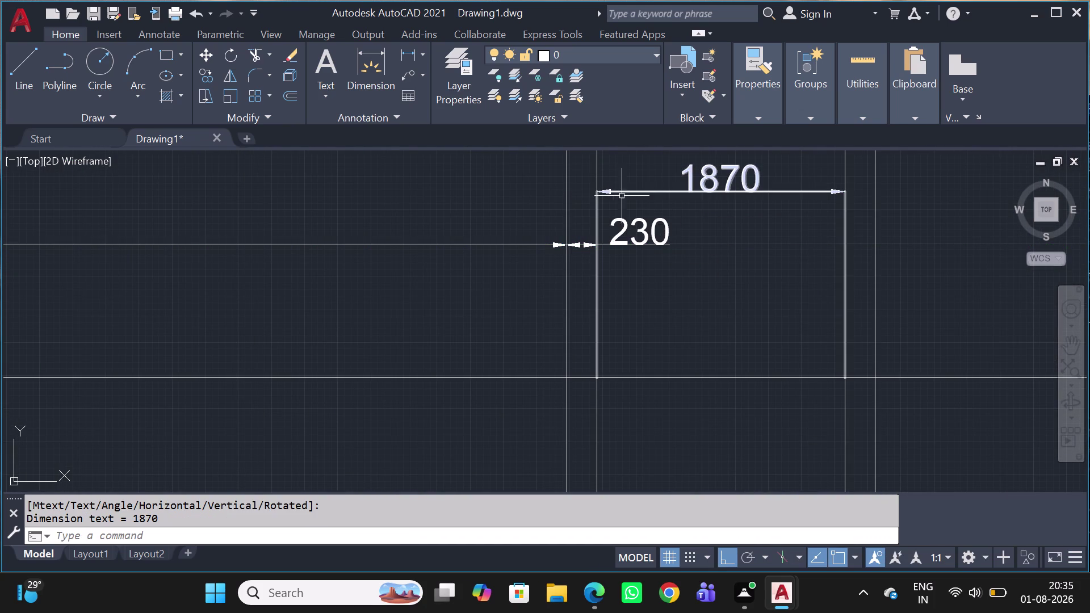
Dimension the 230 wall thickness and pick the first point of the next dimension.
key(space)
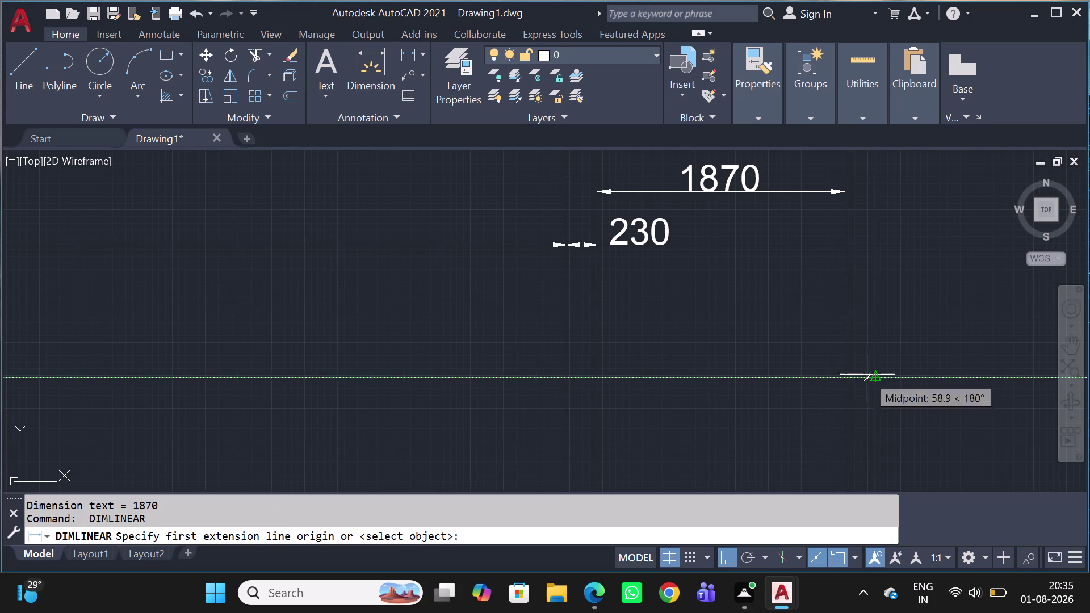
scroll(up, 3)
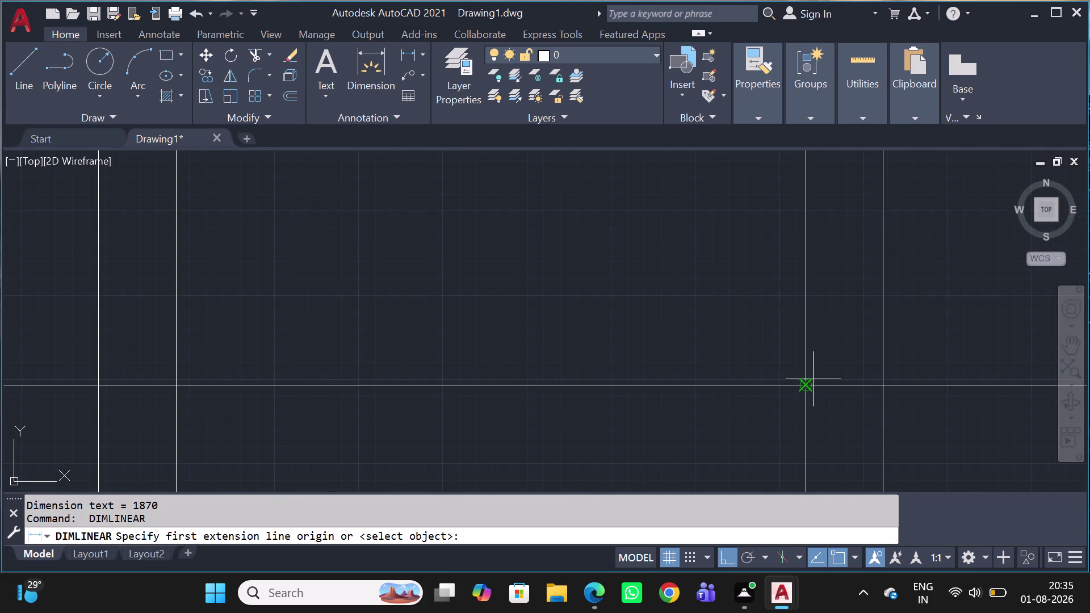
click(805, 387)
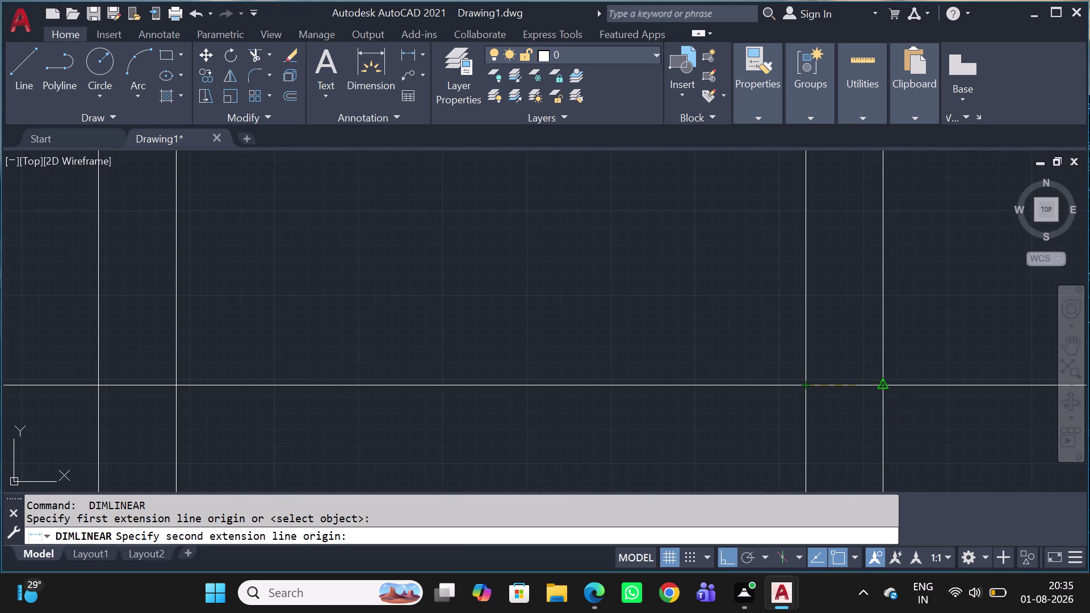
click(884, 383)
scroll(down, 3)
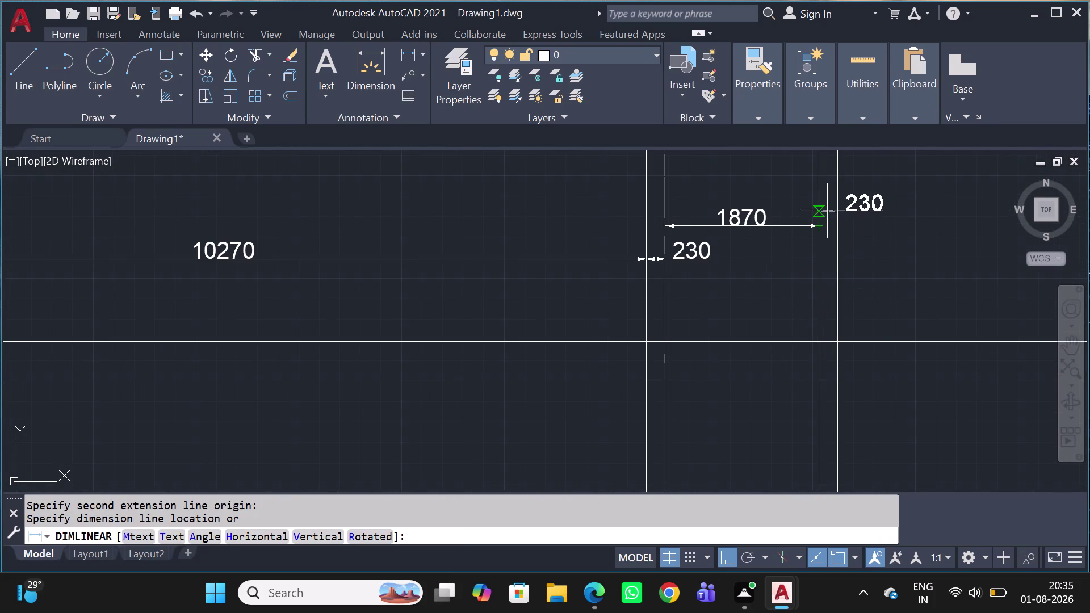
click(816, 225)
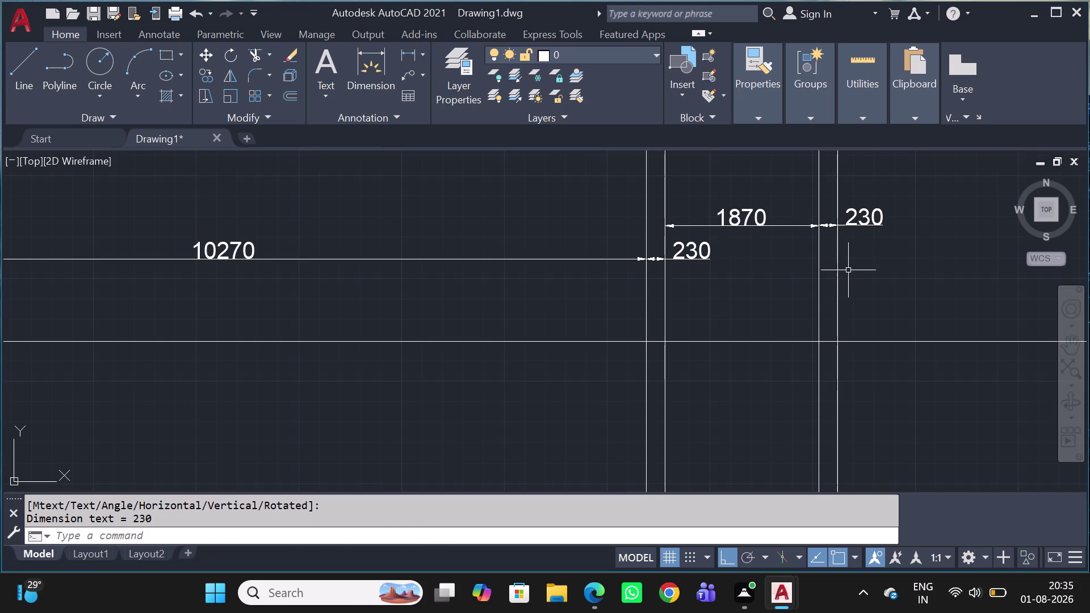
key(space)
scroll(down, 3)
middle_drag(853, 351, 783, 344)
scroll(up, 3)
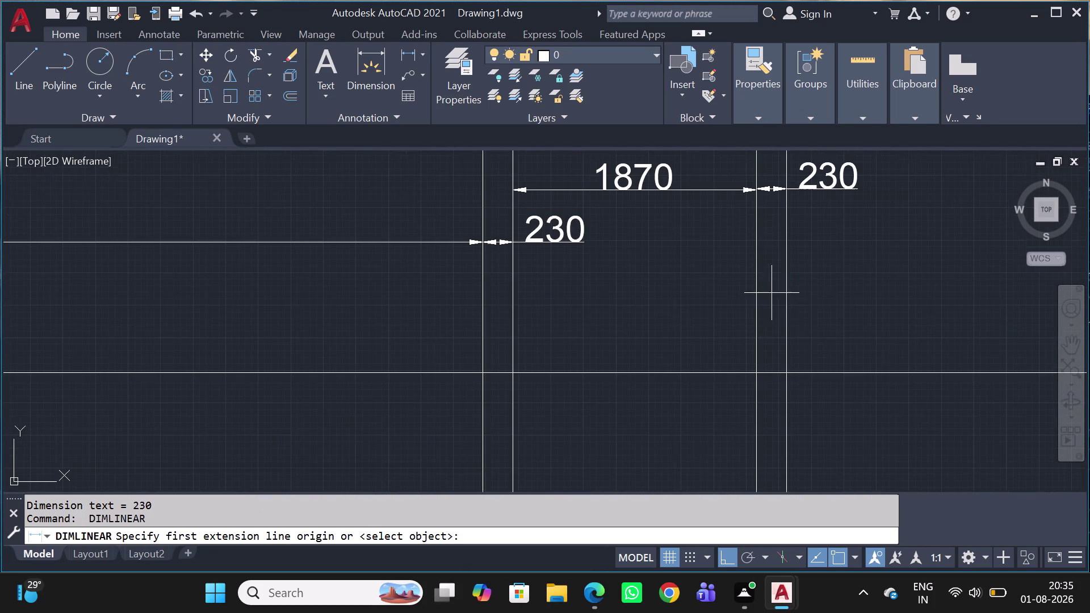
click(786, 375)
middle_drag(878, 410, 649, 415)
Place the 6000 dimension across the room above the top row.
scroll(down, 3)
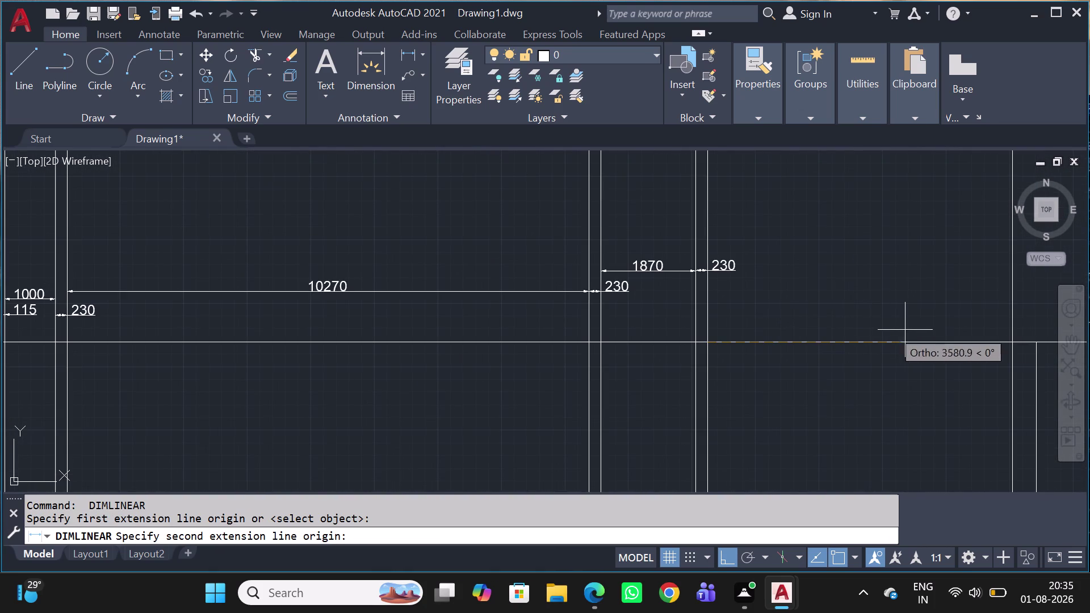
click(1011, 346)
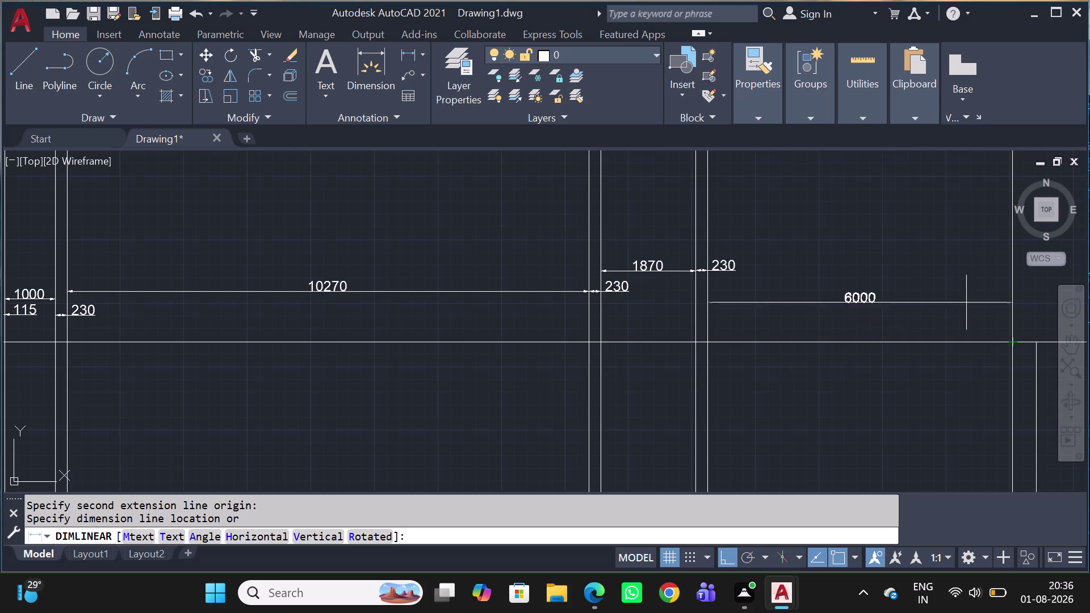
click(710, 276)
scroll(up, 3)
middle_drag(777, 281, 129, 170)
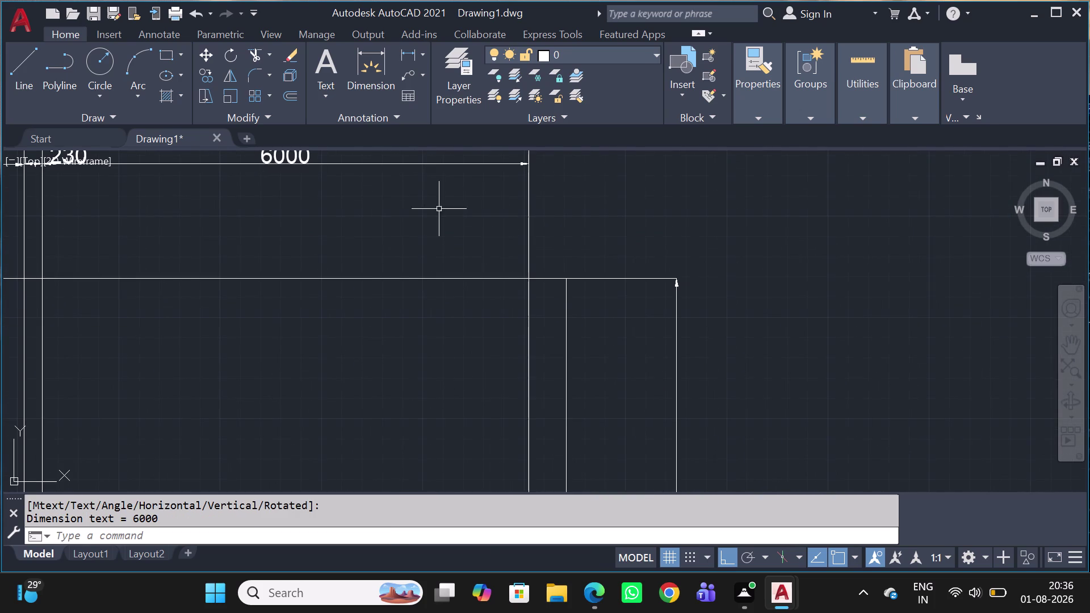
Start a linear dimension at the plan's right edge, then cancel it.
key(space)
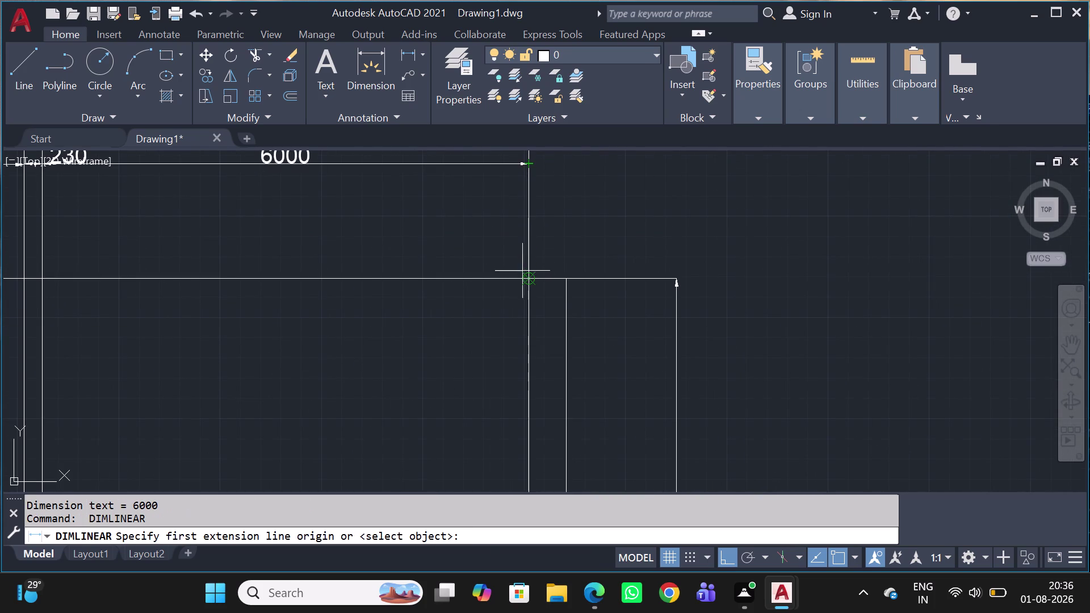
click(530, 277)
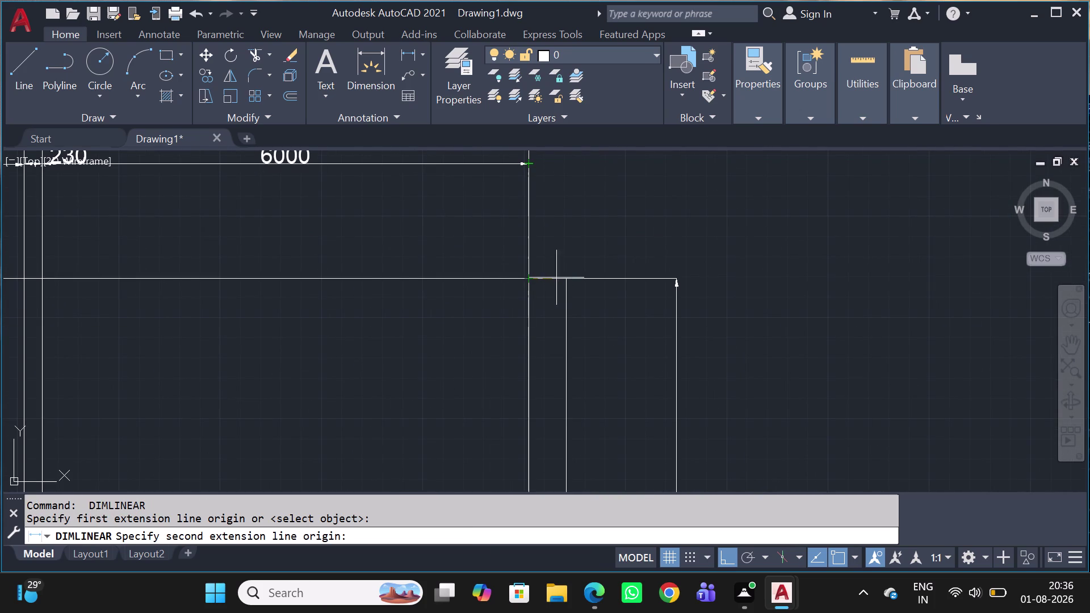
click(569, 277)
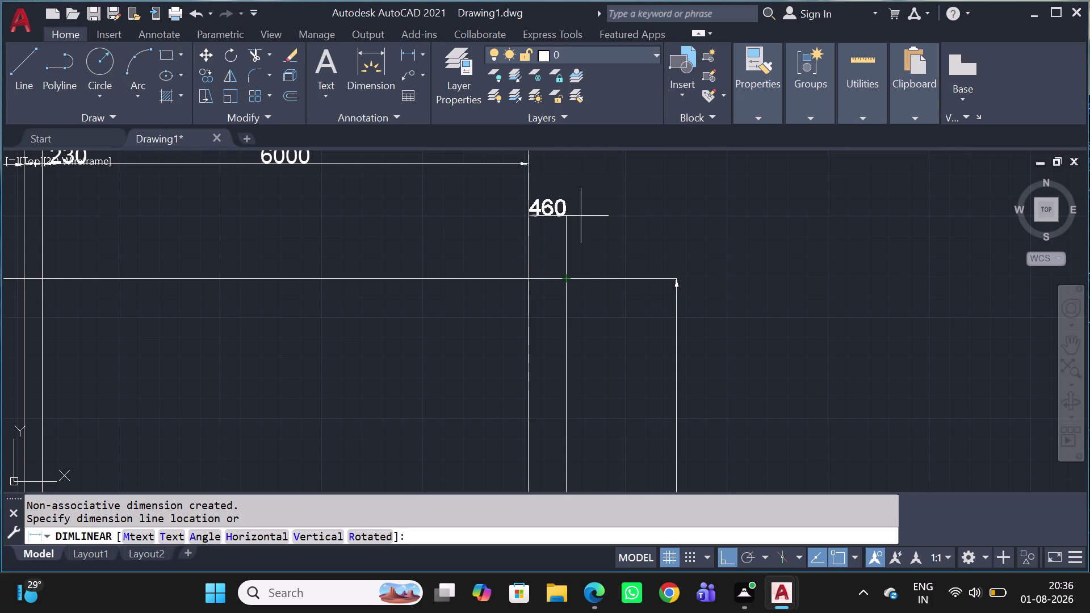
scroll(down, 3)
scroll(down, 3)
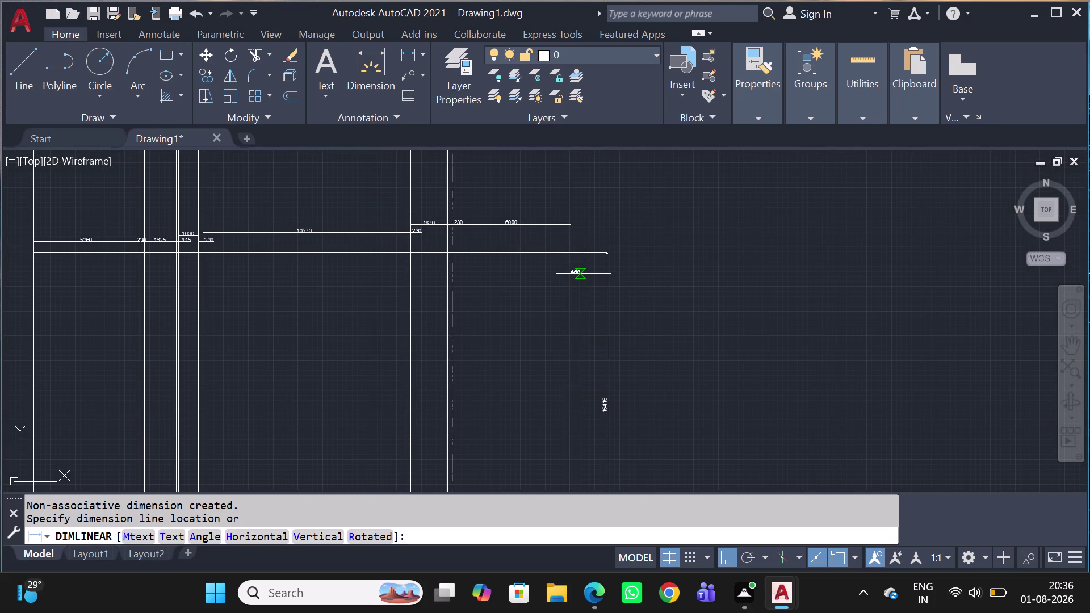
key(Escape)
scroll(down, 3)
Pan along the plan reviewing the top dimensions from 5360 through 6000.
middle_drag(512, 372, 524, 362)
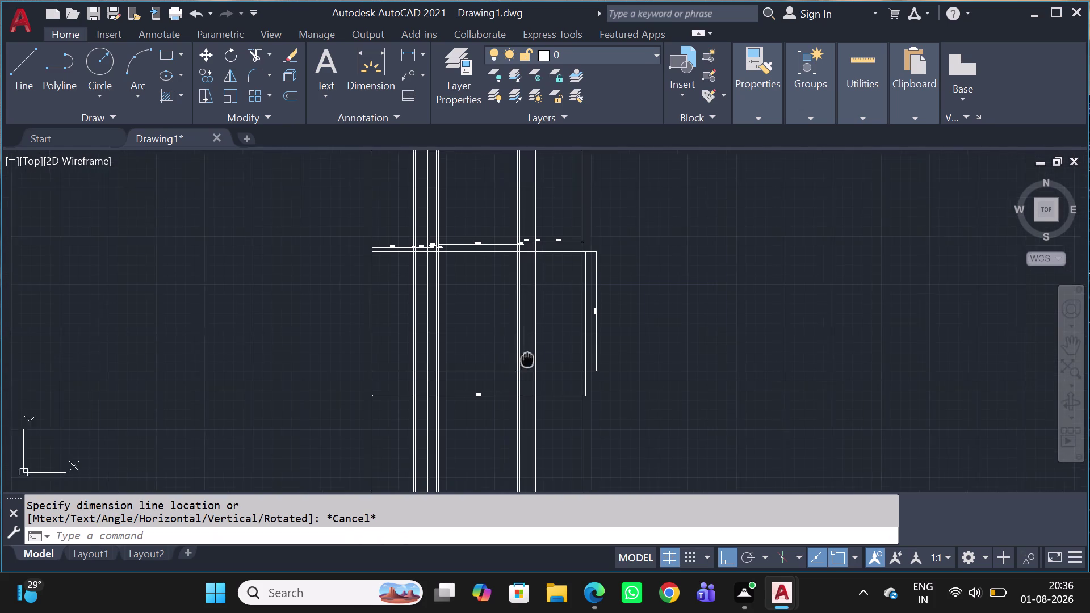
middle_drag(525, 361, 674, 206)
scroll(up, 3)
middle_drag(509, 320, 566, 433)
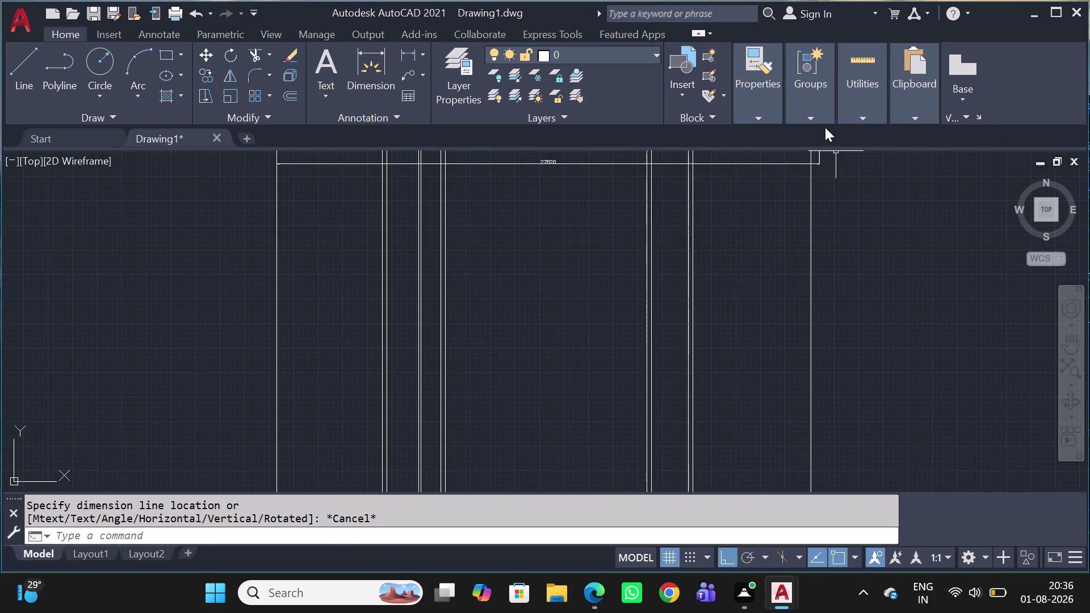
middle_drag(566, 269, 606, 367)
scroll(up, 3)
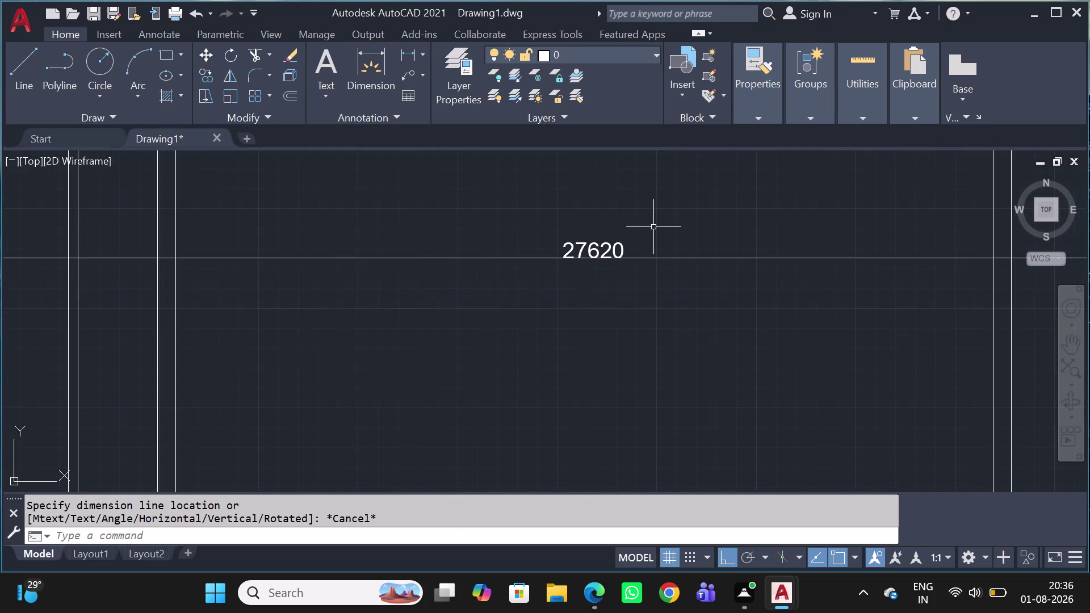
scroll(down, 3)
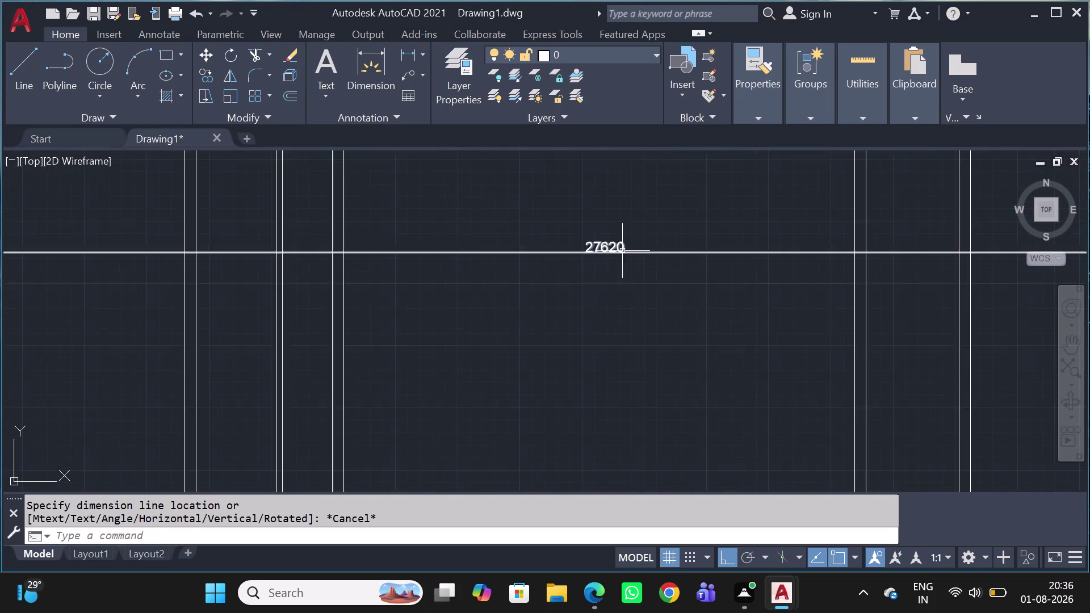
scroll(down, 3)
scroll(down, 3)
middle_drag(626, 281, 635, 438)
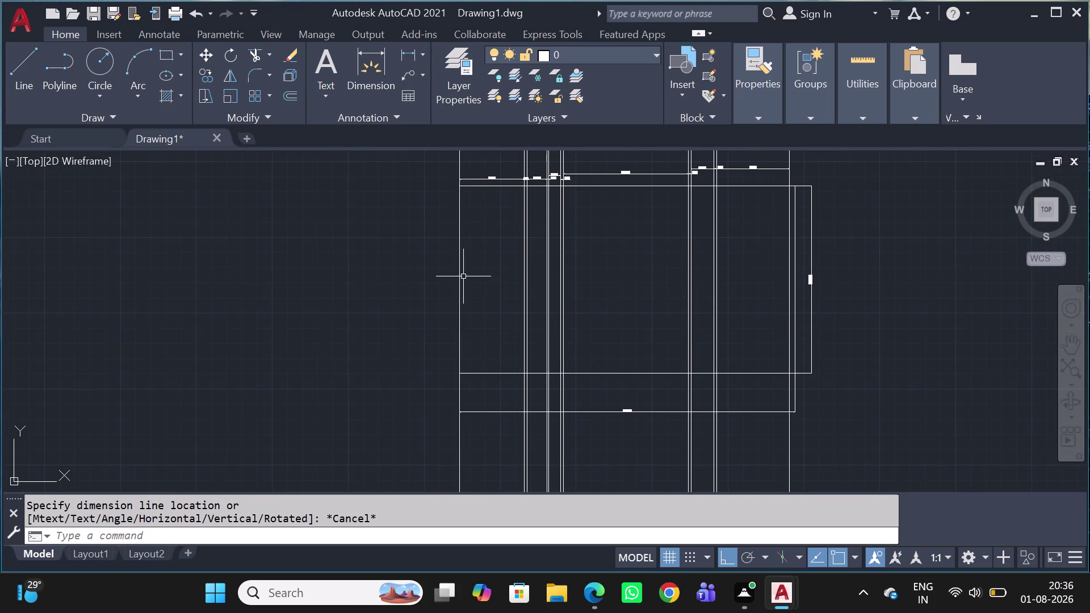
scroll(up, 3)
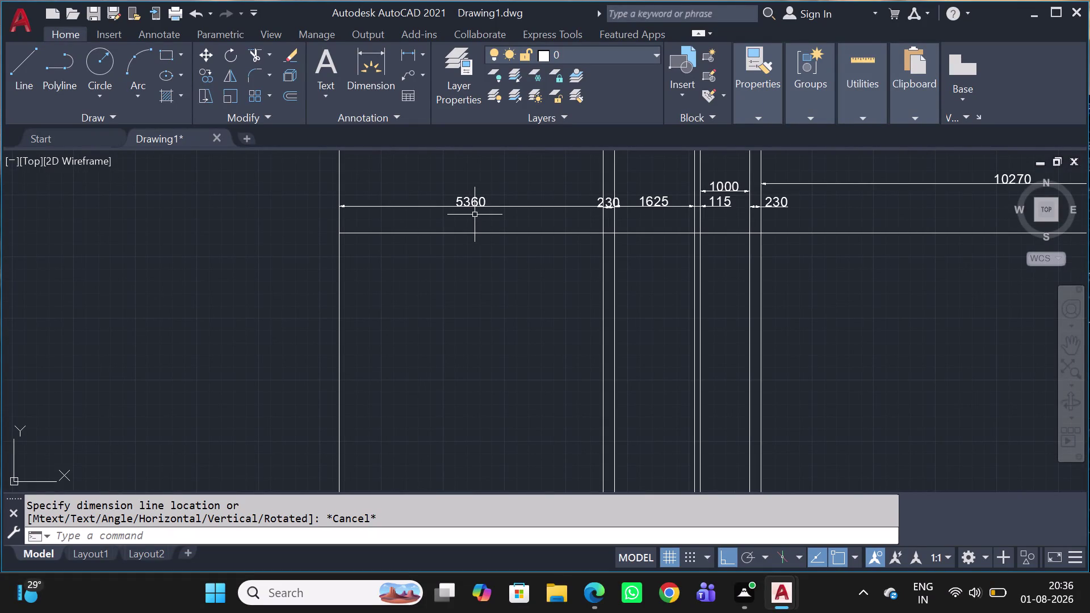
scroll(up, 3)
middle_drag(682, 274, 655, 300)
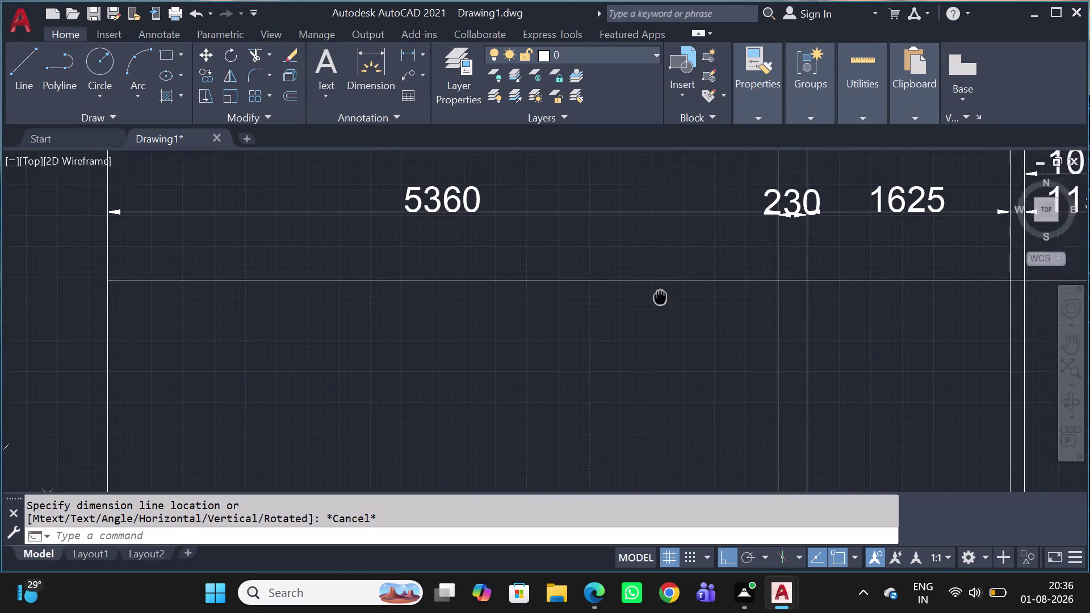
middle_drag(655, 300, 515, 364)
middle_drag(753, 274, 646, 272)
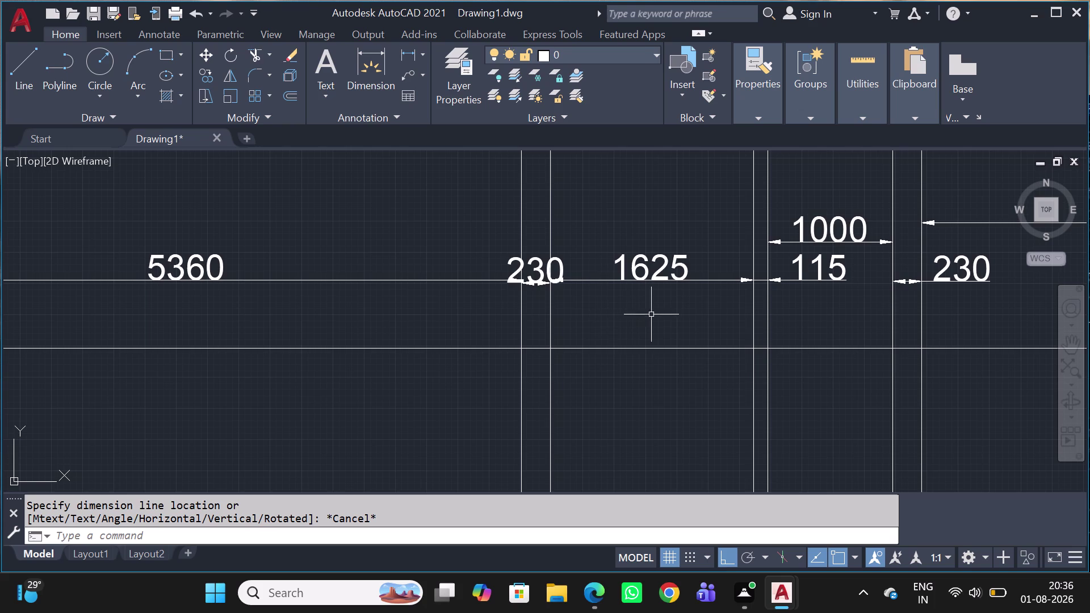
middle_drag(657, 309, 617, 307)
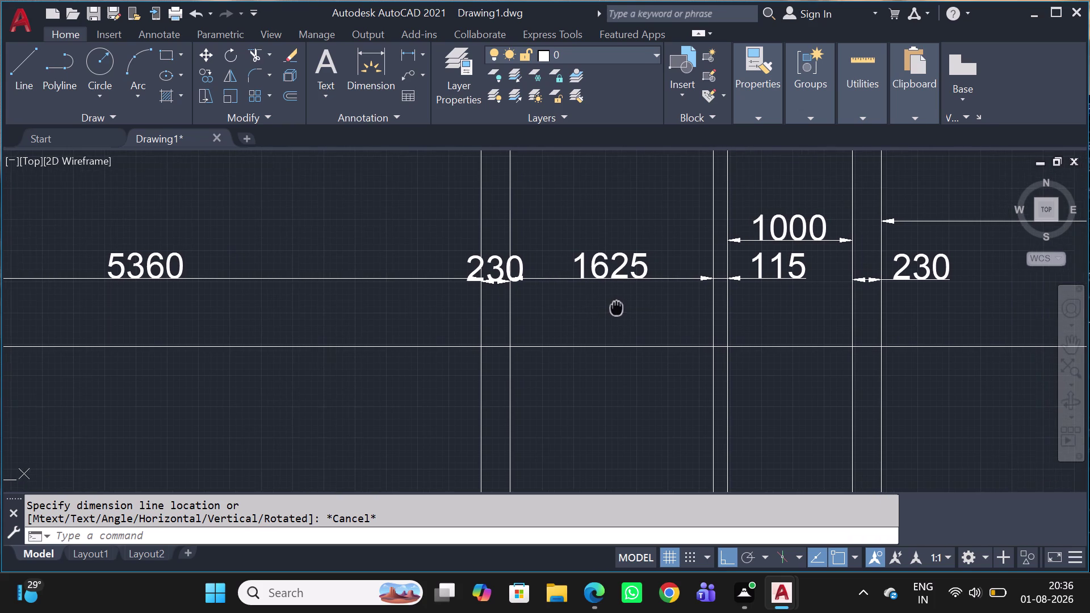
middle_drag(617, 308, 617, 308)
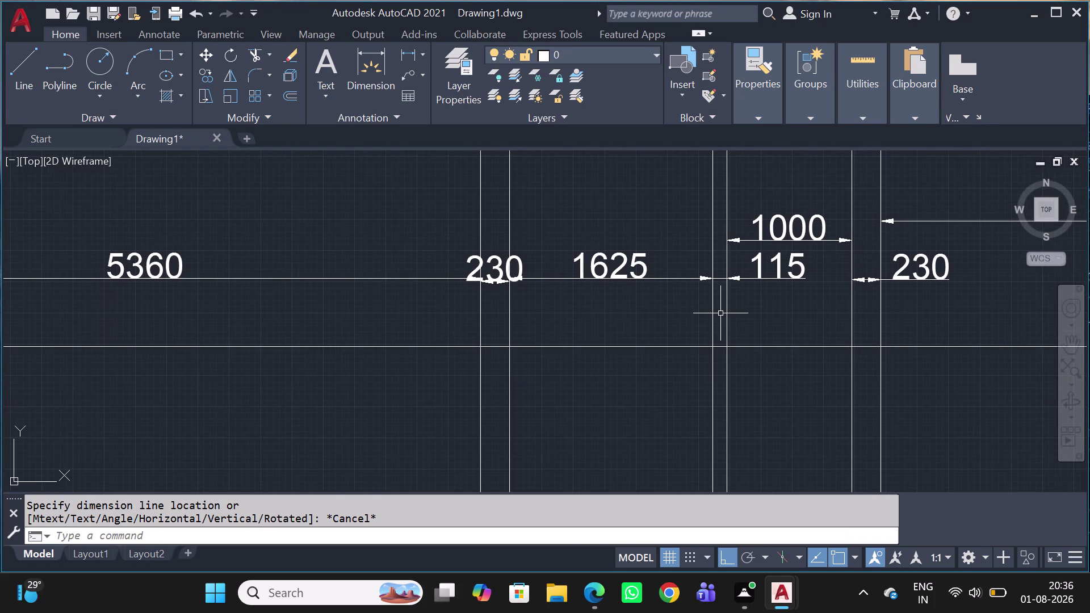
middle_drag(778, 314, 529, 325)
scroll(down, 3)
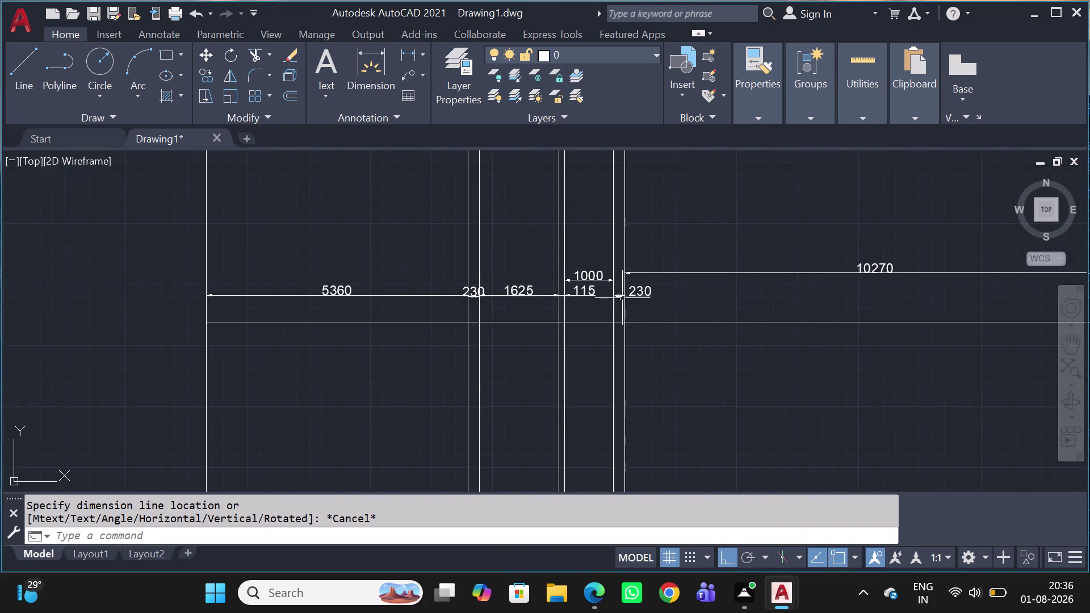
middle_drag(838, 294, 483, 277)
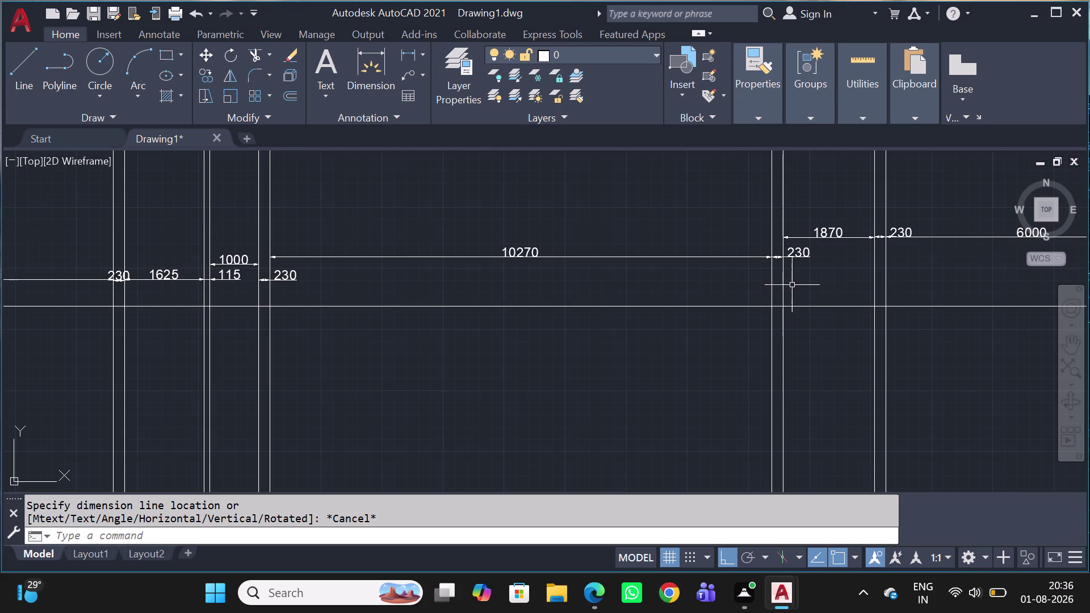
middle_drag(787, 292, 651, 301)
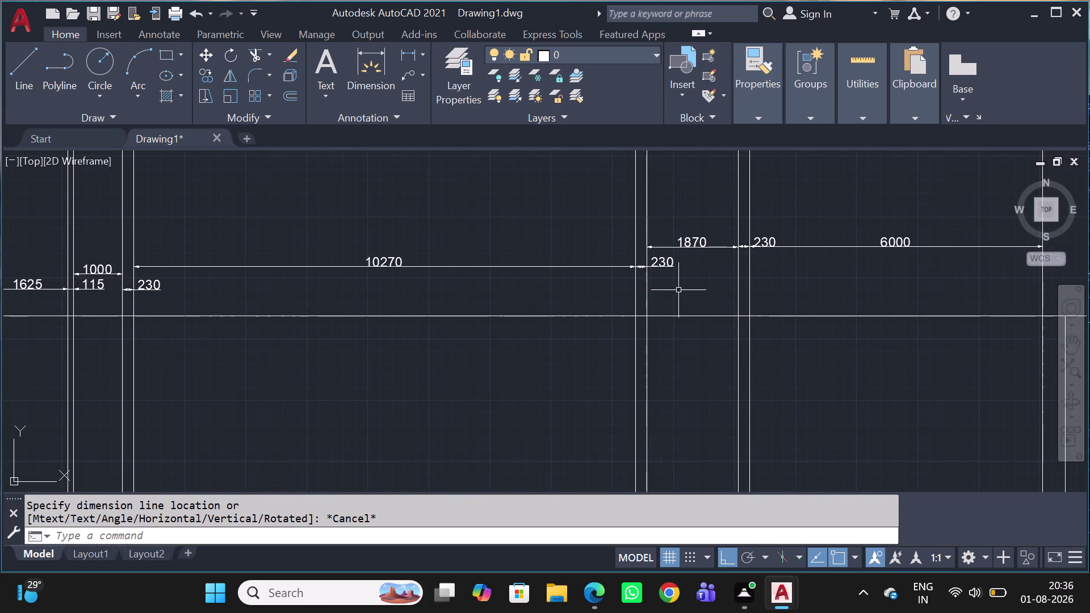
Reposition the view and box-select all the existing wall lines.
scroll(up, 3)
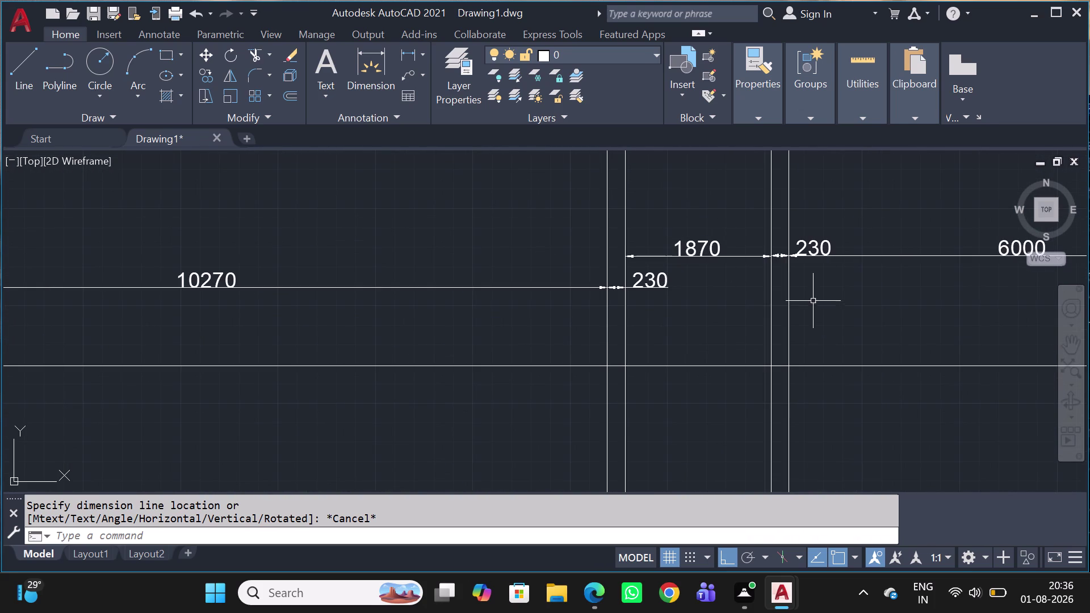
scroll(down, 3)
scroll(down, 3)
scroll(down, 3)
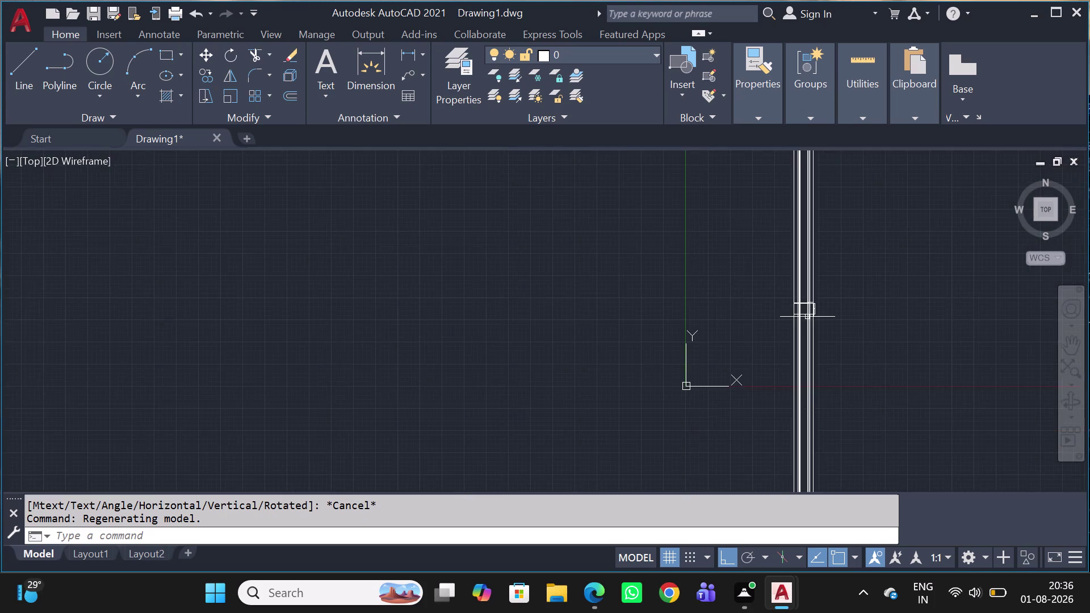
scroll(up, 3)
scroll(down, 3)
scroll(up, 3)
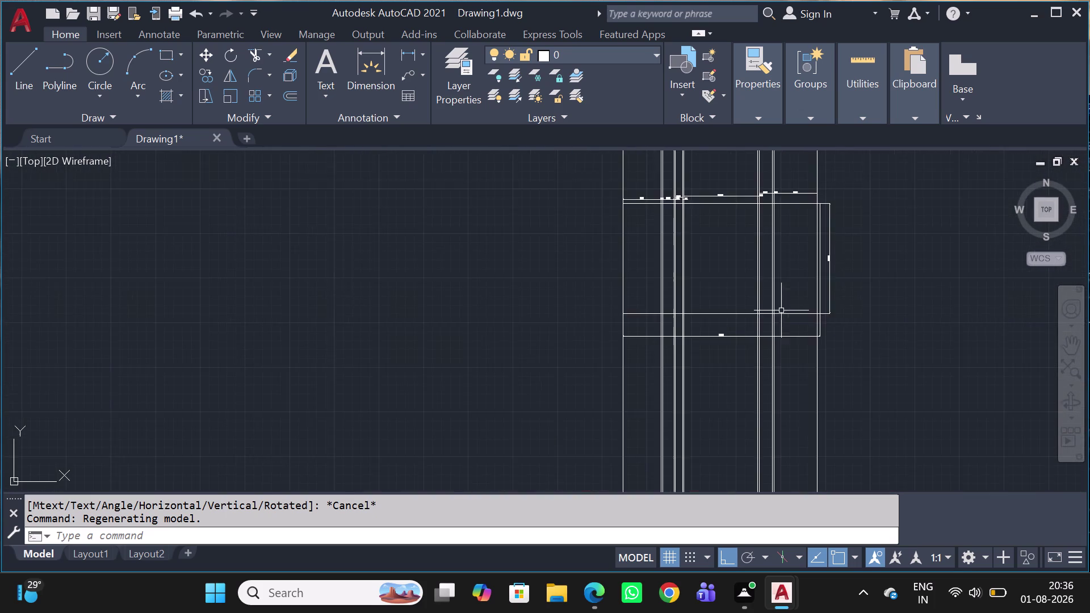
scroll(up, 3)
scroll(down, 3)
scroll(up, 3)
scroll(down, 3)
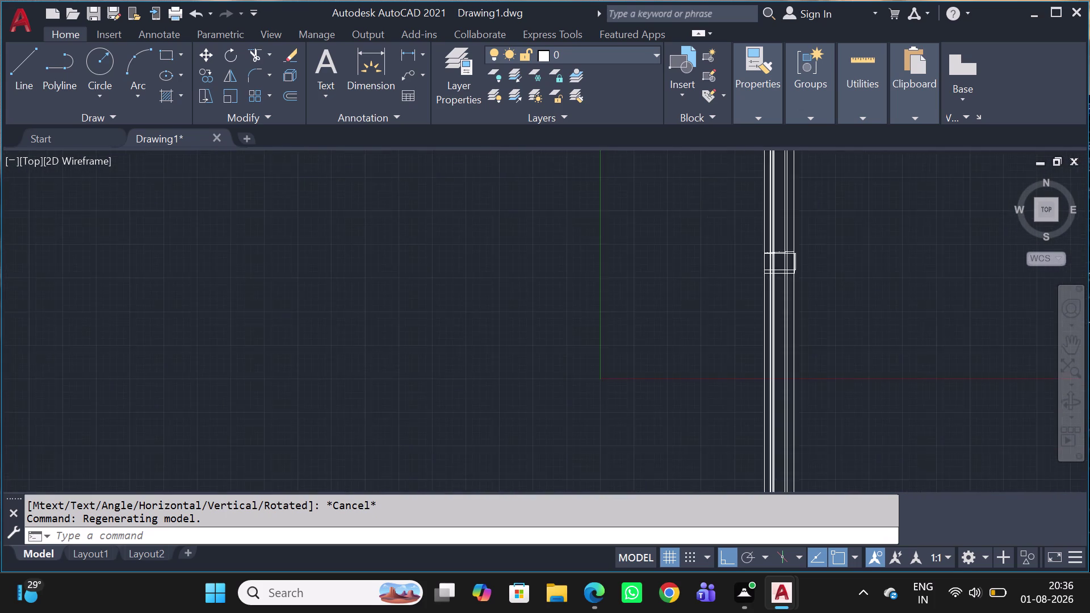
scroll(up, 3)
middle_drag(782, 255, 529, 280)
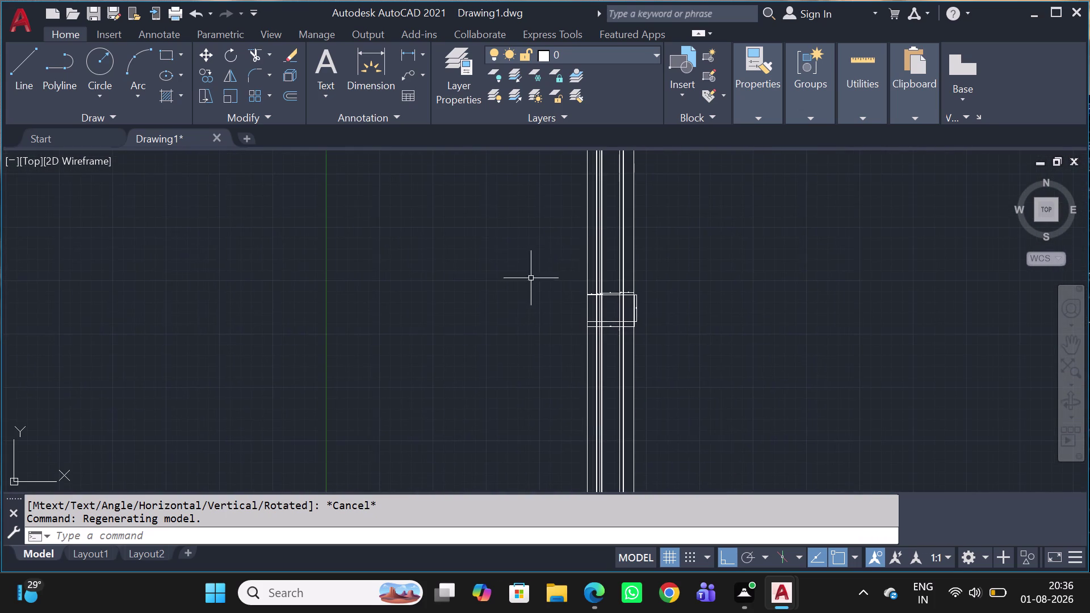
scroll(up, 3)
drag(704, 271, 701, 292)
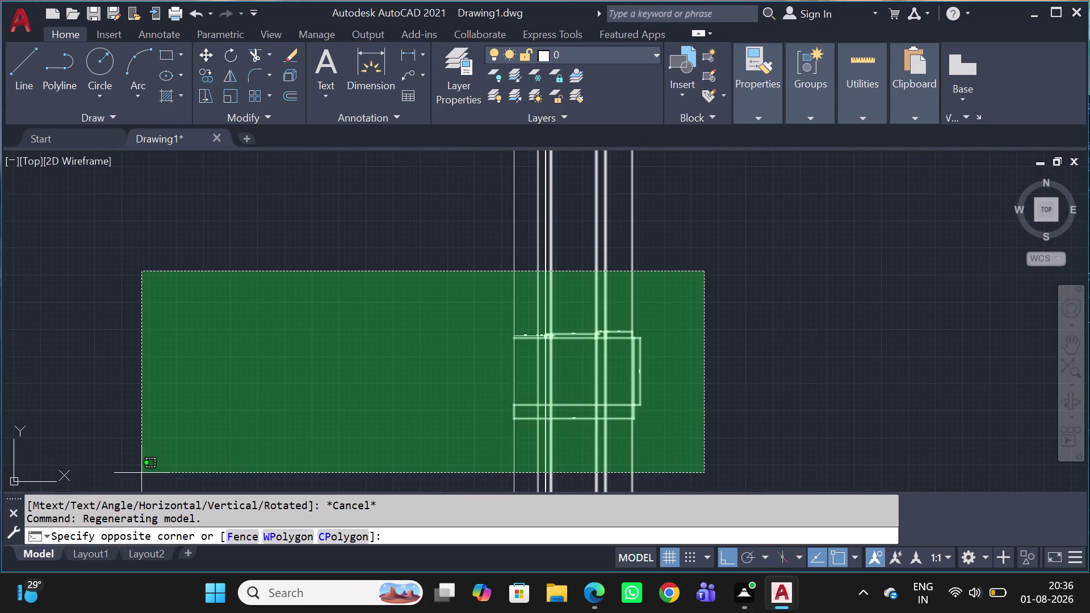
click(151, 459)
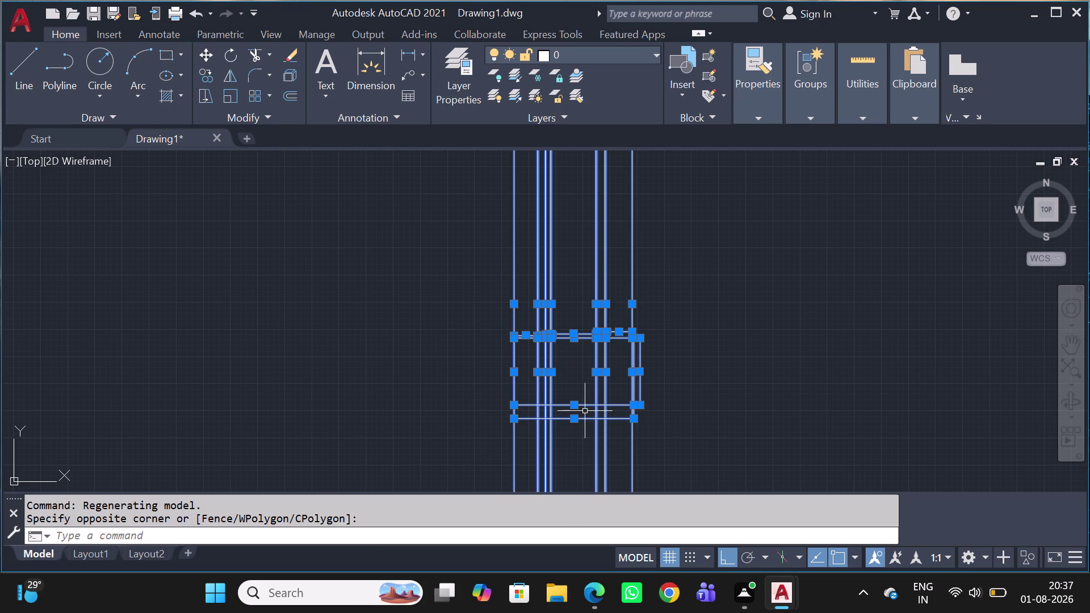
Delete all 29 selected wall and dimension objects.
key(Delete)
scroll(down, 3)
scroll(up, 3)
scroll(down, 3)
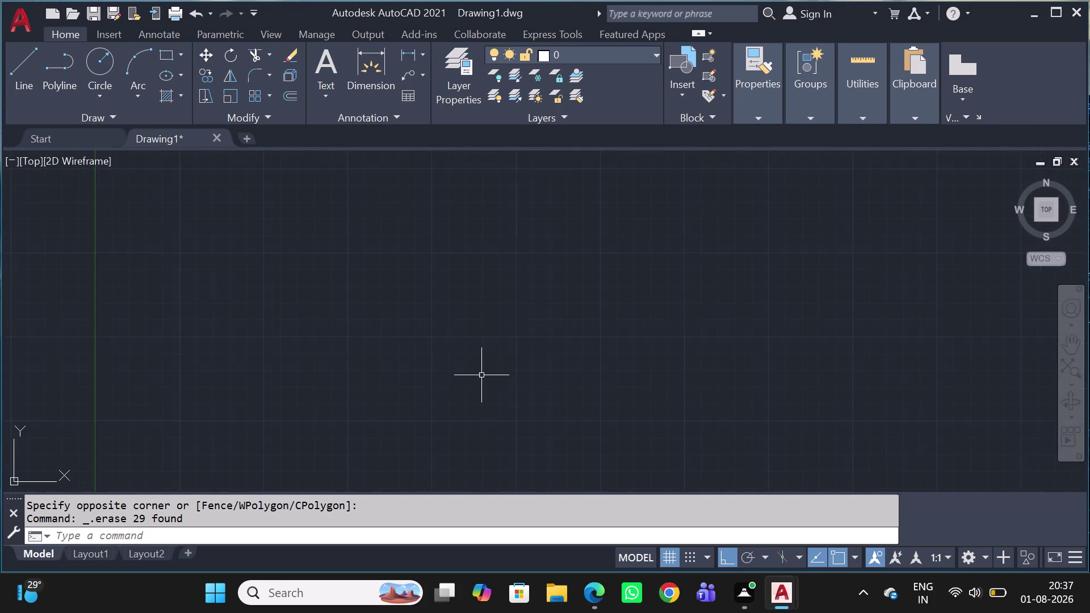
scroll(down, 3)
Set the ISO-25 dimension style text height to 300 and make it current.
text(D)
key(space)
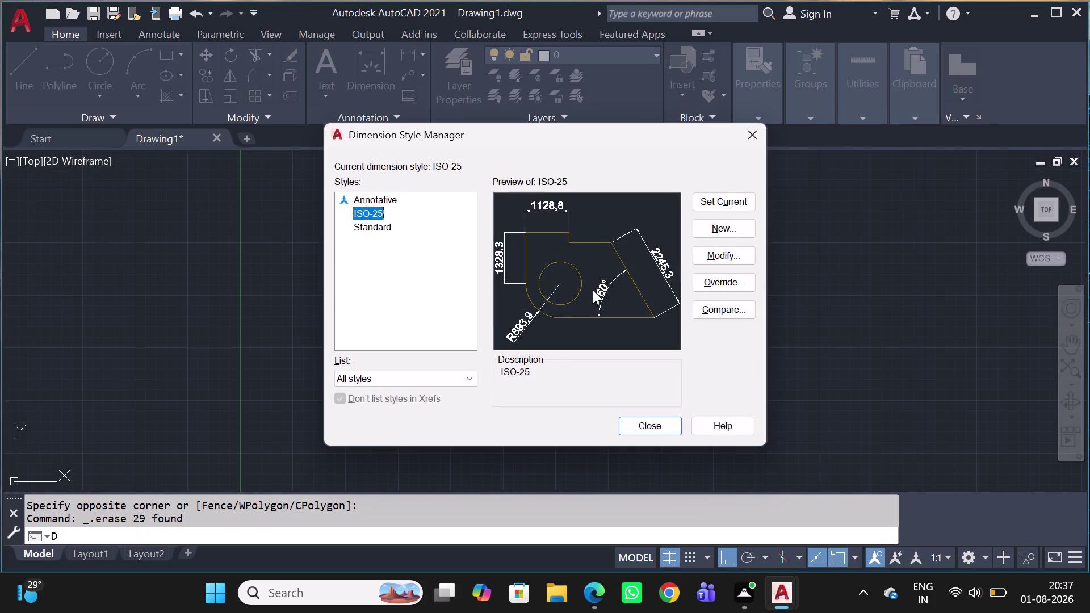
click(699, 254)
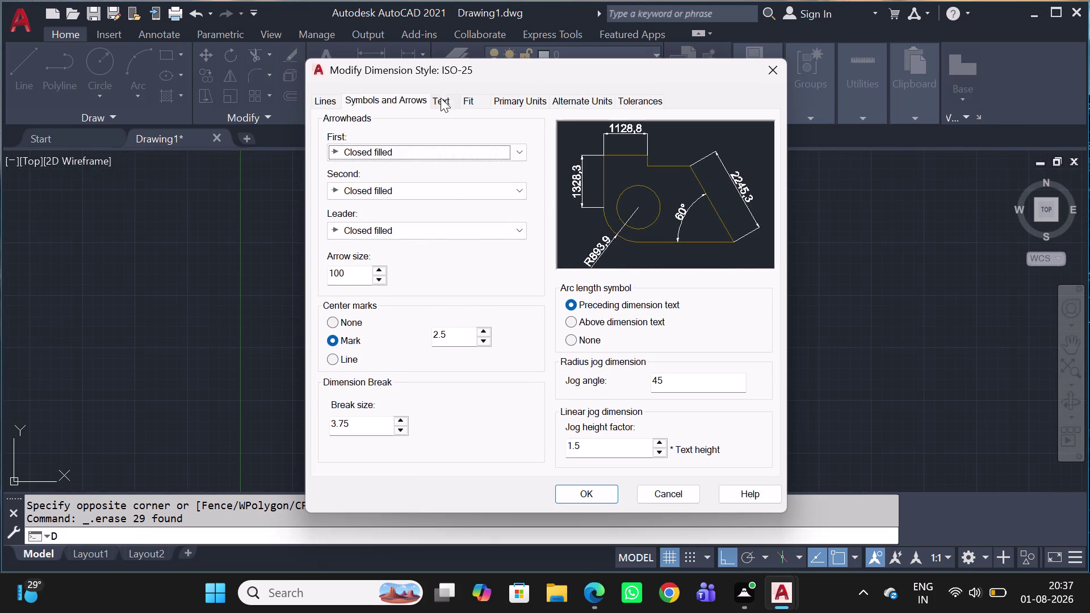
click(444, 104)
double_click(498, 224)
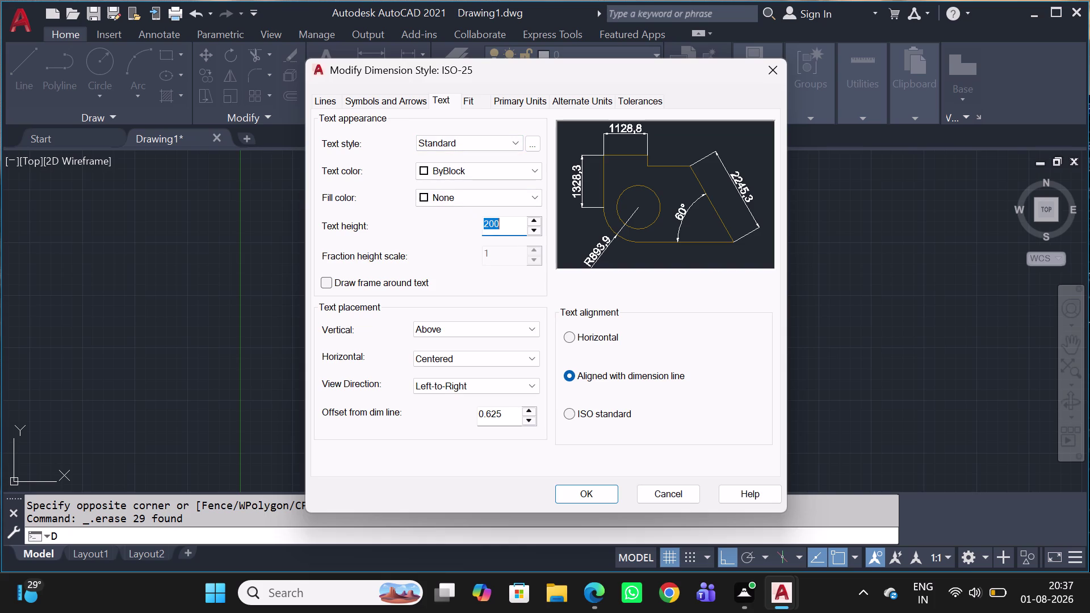
key(4)
key(BackSpace)
text(300)
click(599, 495)
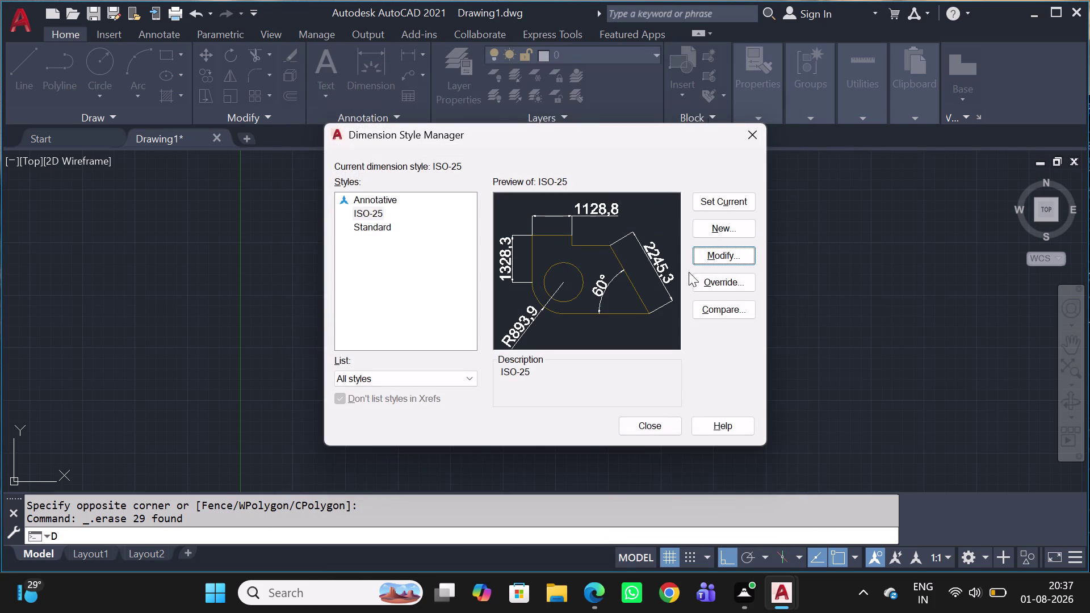
click(733, 196)
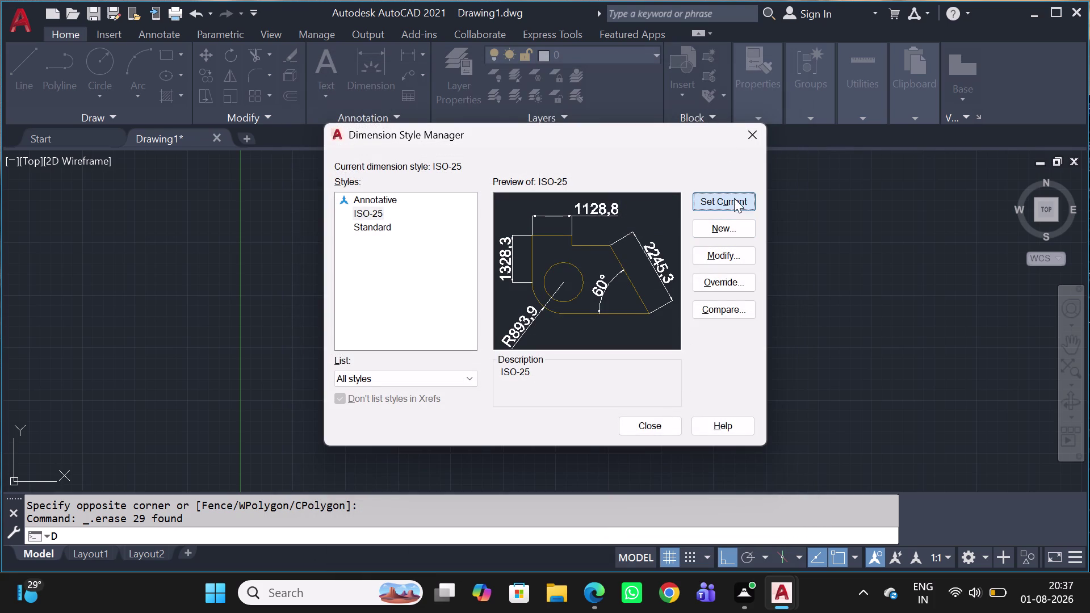
click(748, 136)
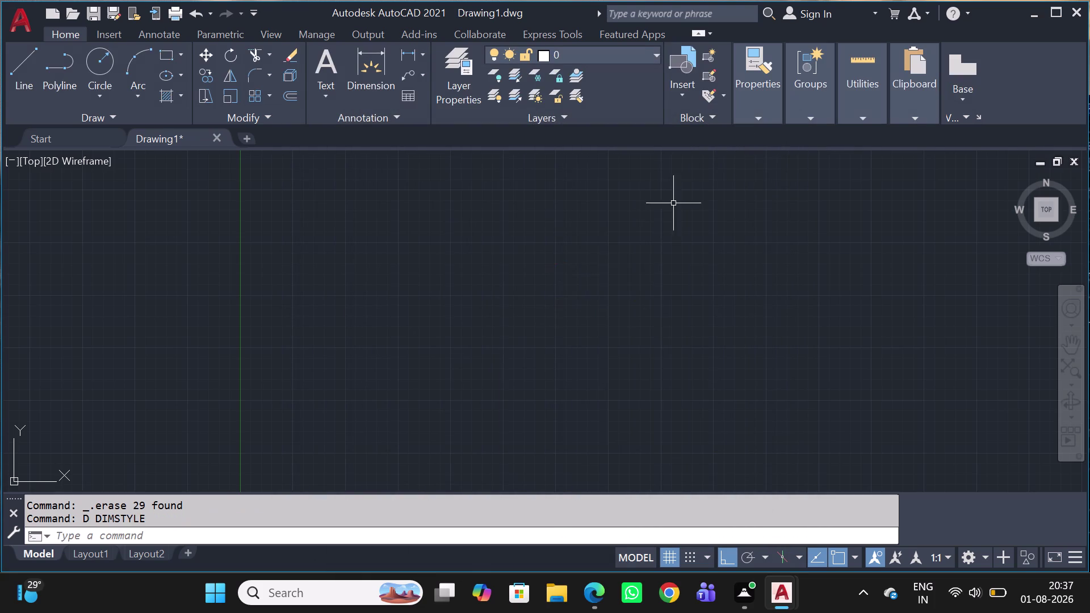
Start a rectangle from a picked first corner and enter a length of 27620.
scroll(down, 3)
scroll(up, 3)
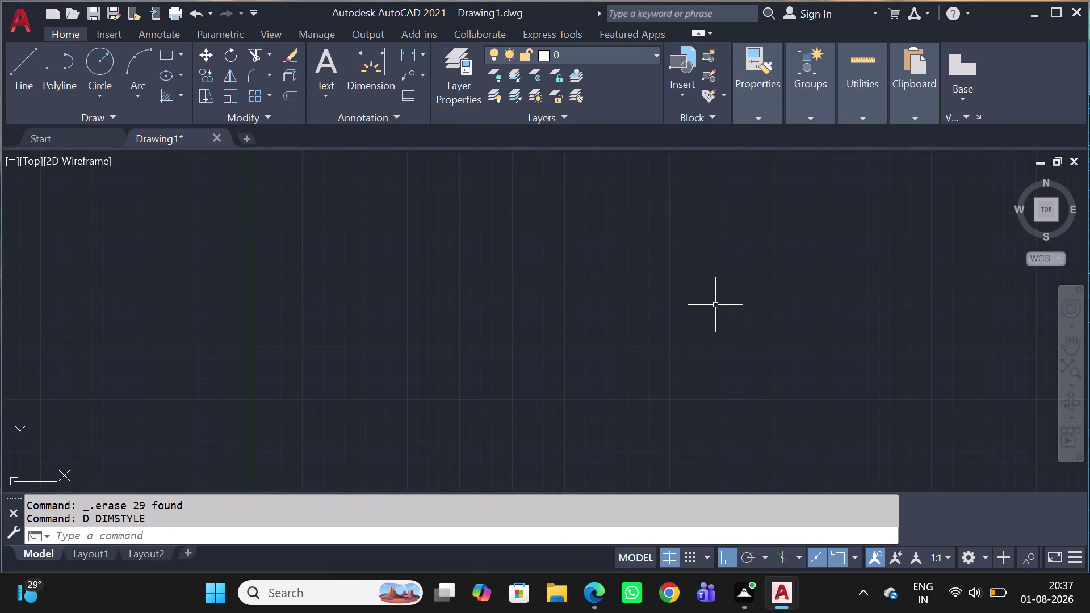
middle_drag(636, 259, 422, 315)
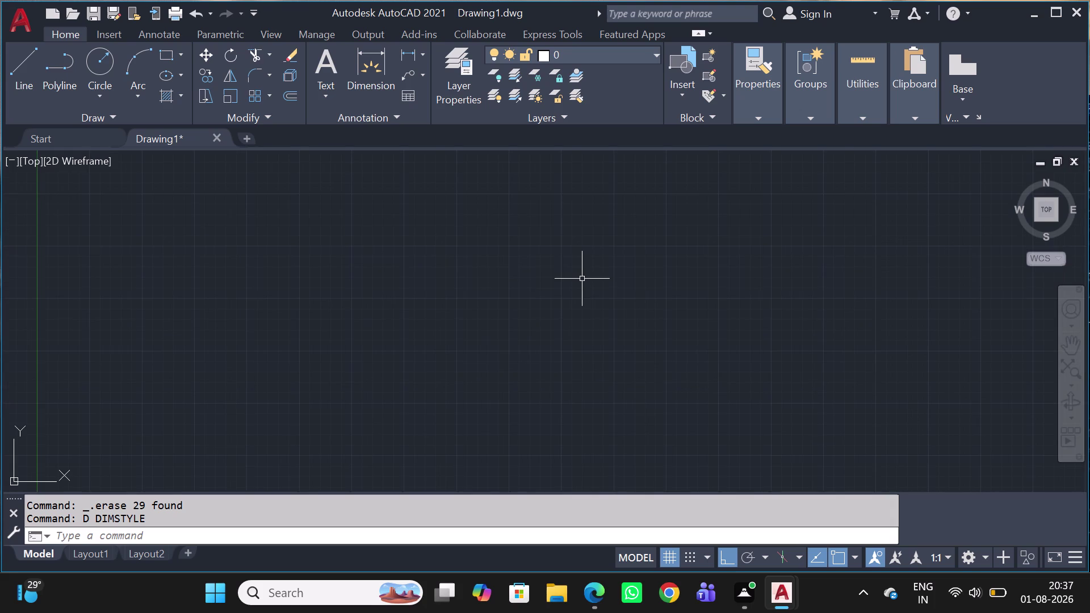
middle_drag(592, 310, 524, 320)
scroll(down, 3)
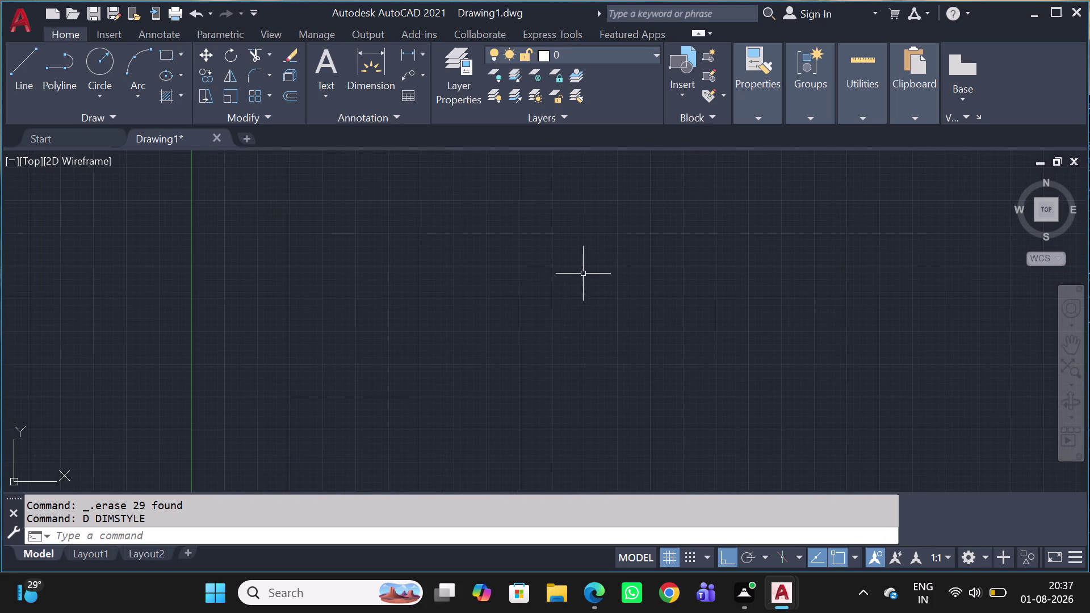
text(RE)
text(C)
key(space)
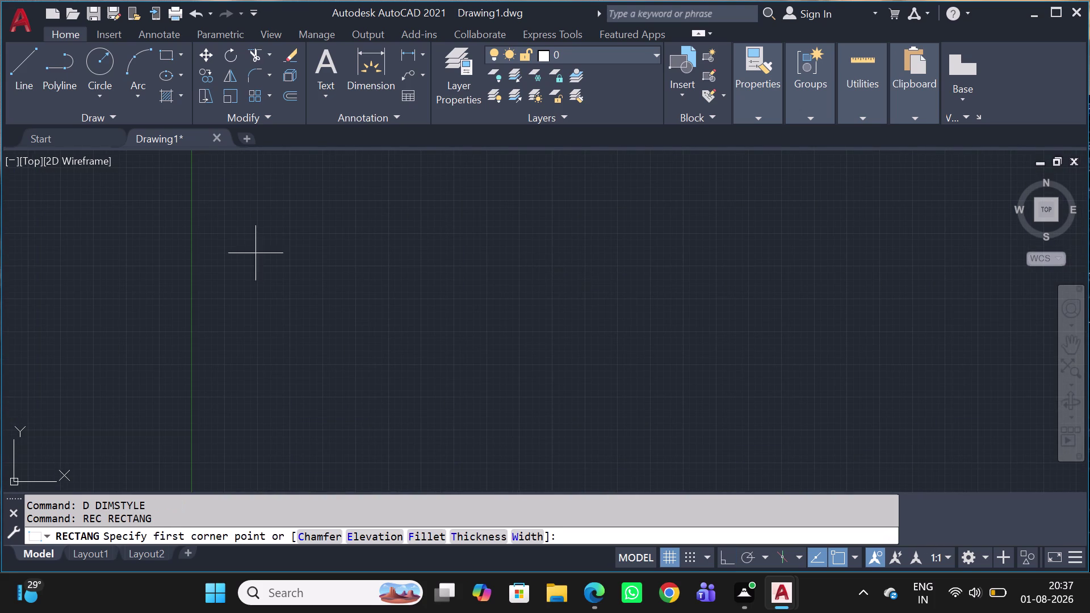
click(274, 238)
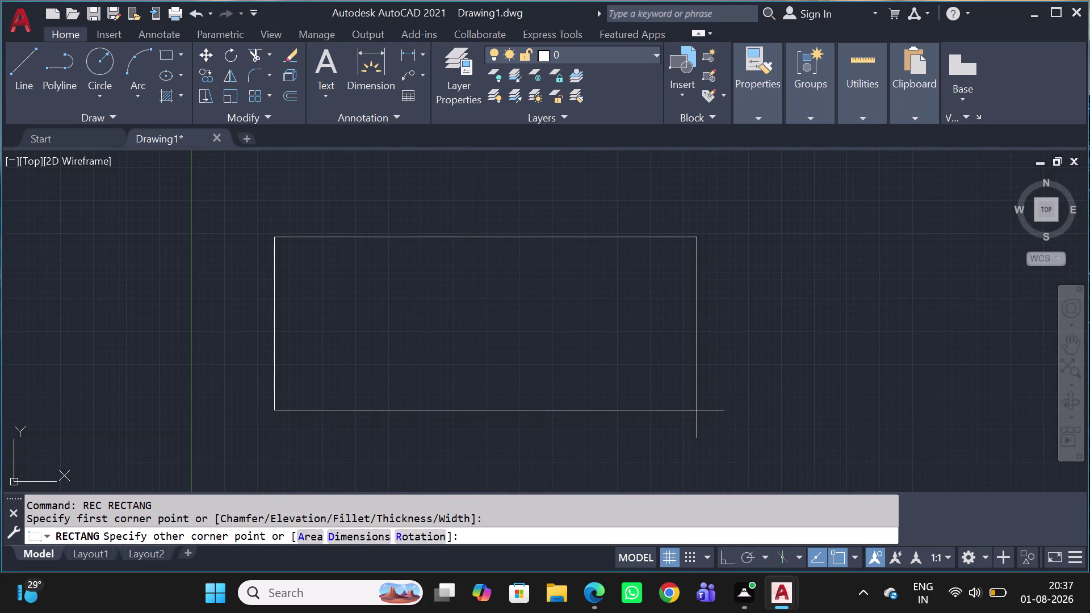
key(d)
key(space)
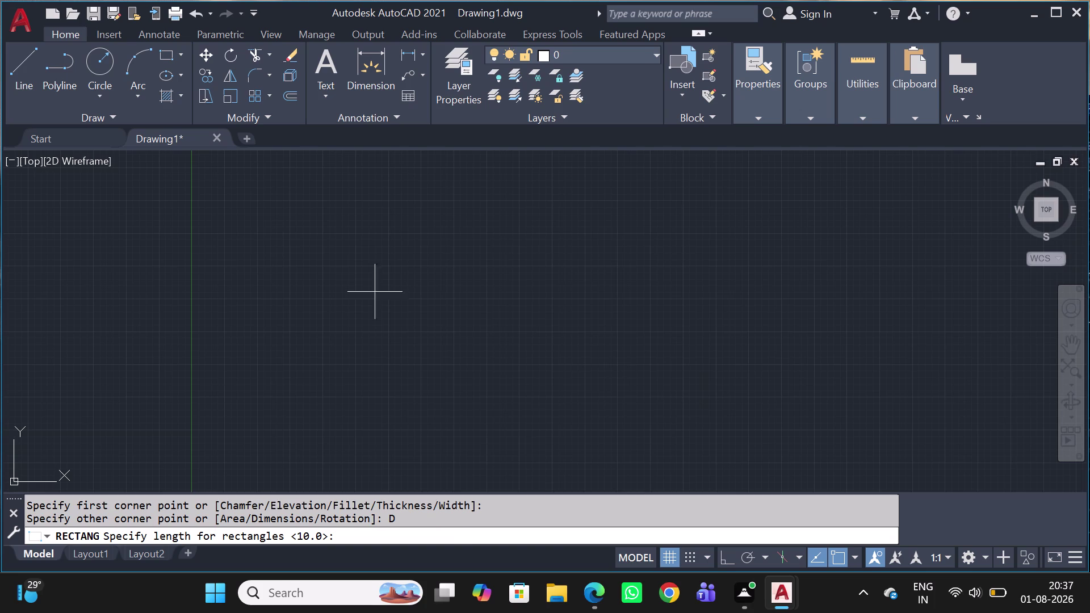
middle_drag(408, 224, 186, 274)
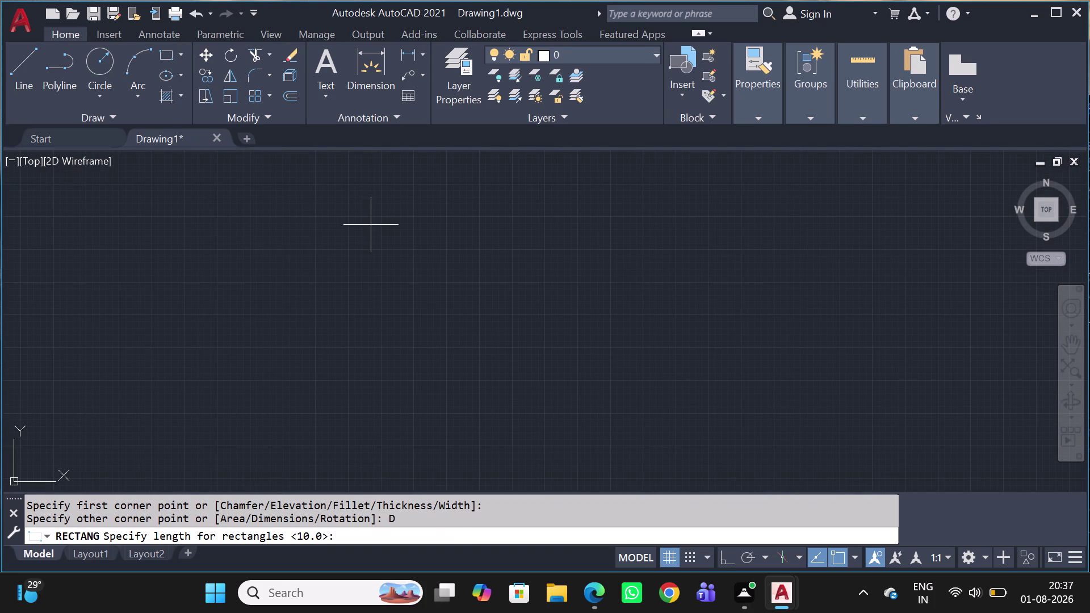
key(2)
key(7)
key(6)
key(2)
key(0)
key(space)
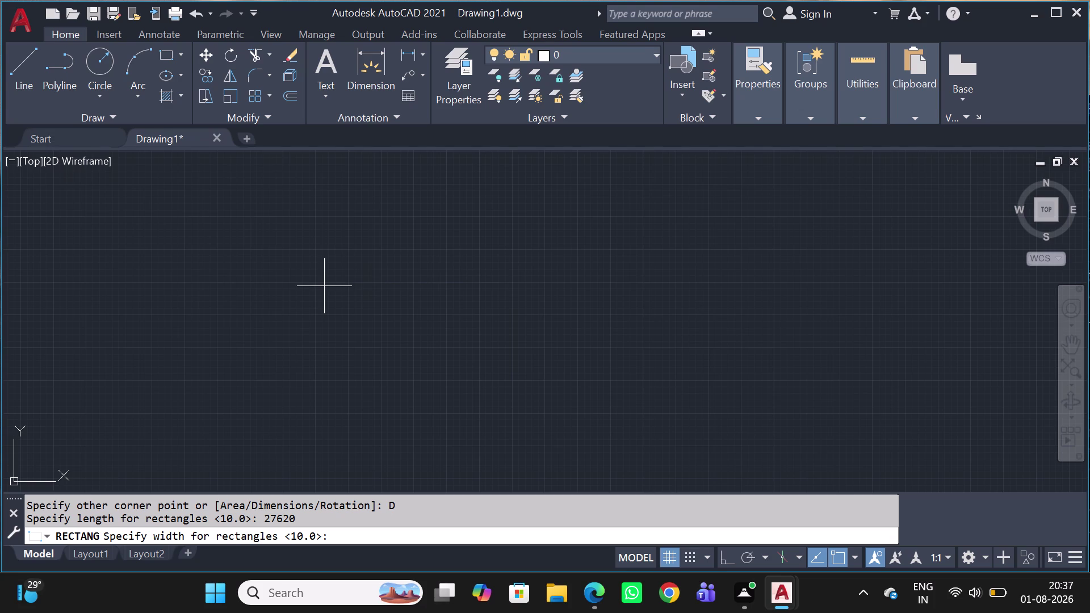
Enter the 15415 width, place the rectangle, and pan it into view.
key(1)
key(5)
text(41)
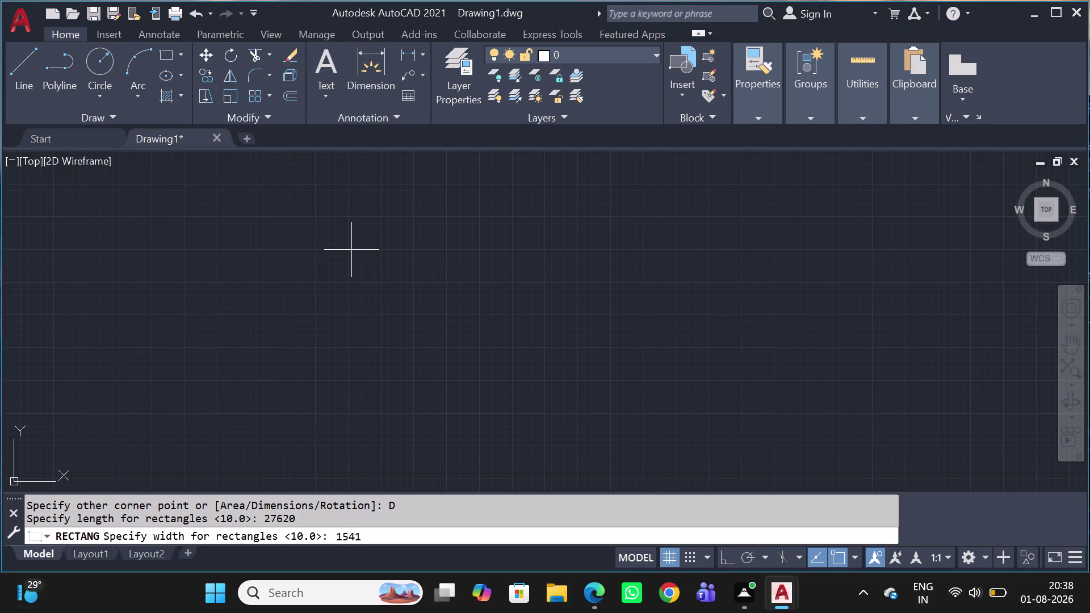
key(5)
key(space)
drag(385, 268, 387, 273)
scroll(up, 3)
scroll(up, 3)
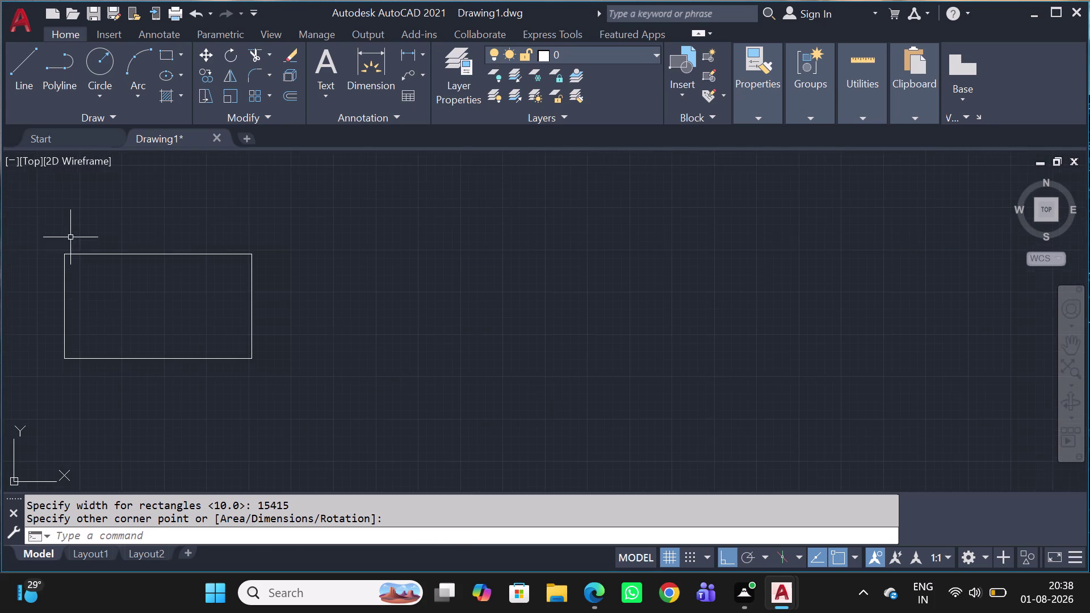
middle_drag(114, 336, 487, 336)
scroll(up, 3)
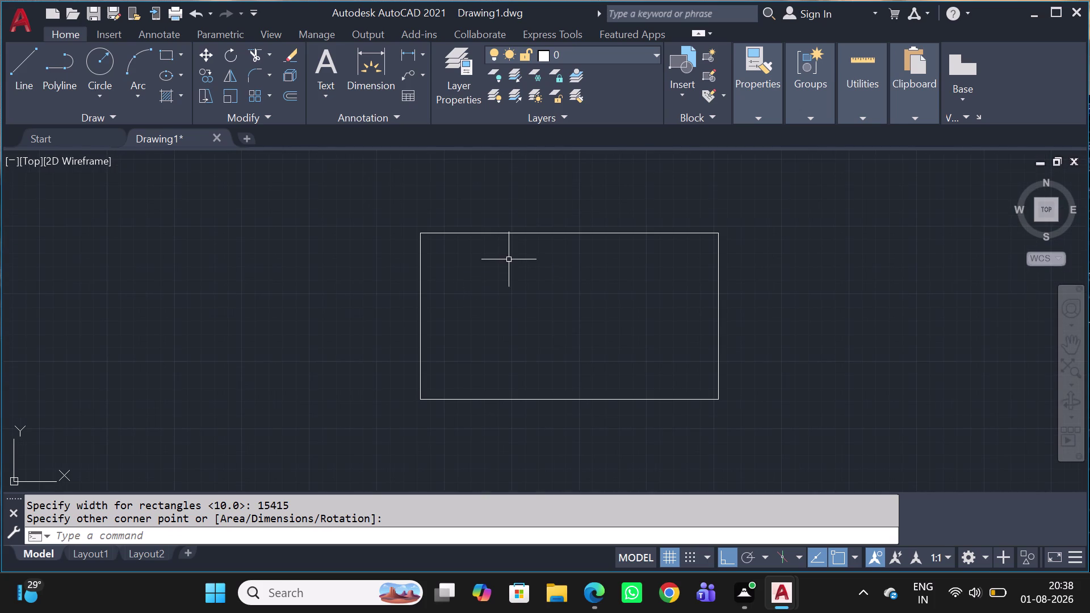
scroll(down, 3)
Draw a vertical construction line through the rectangle's top-left corner, then start Offset.
key(x)
key(l)
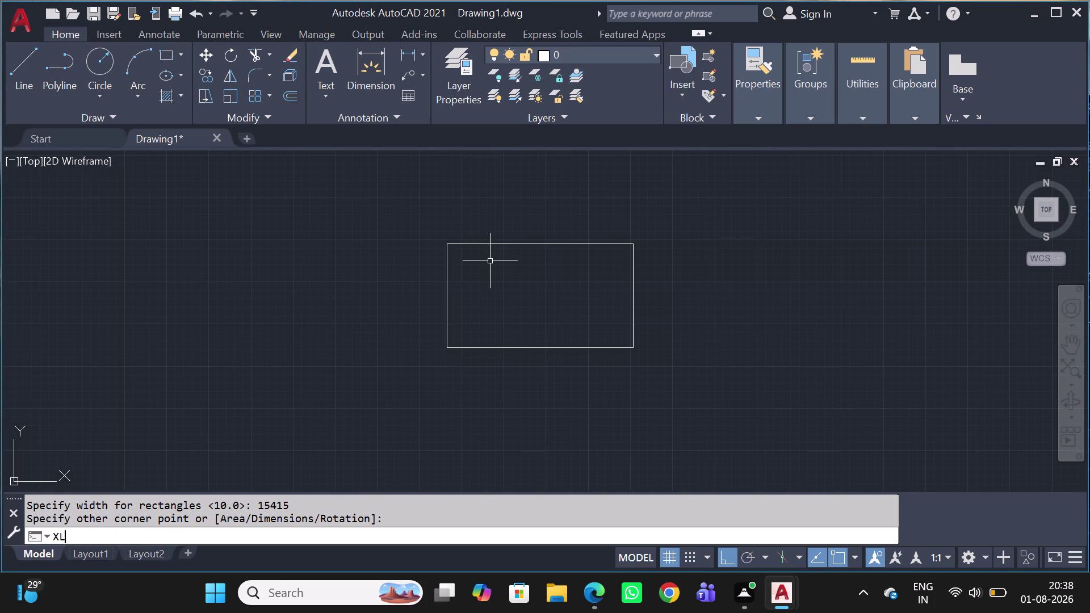
key(space)
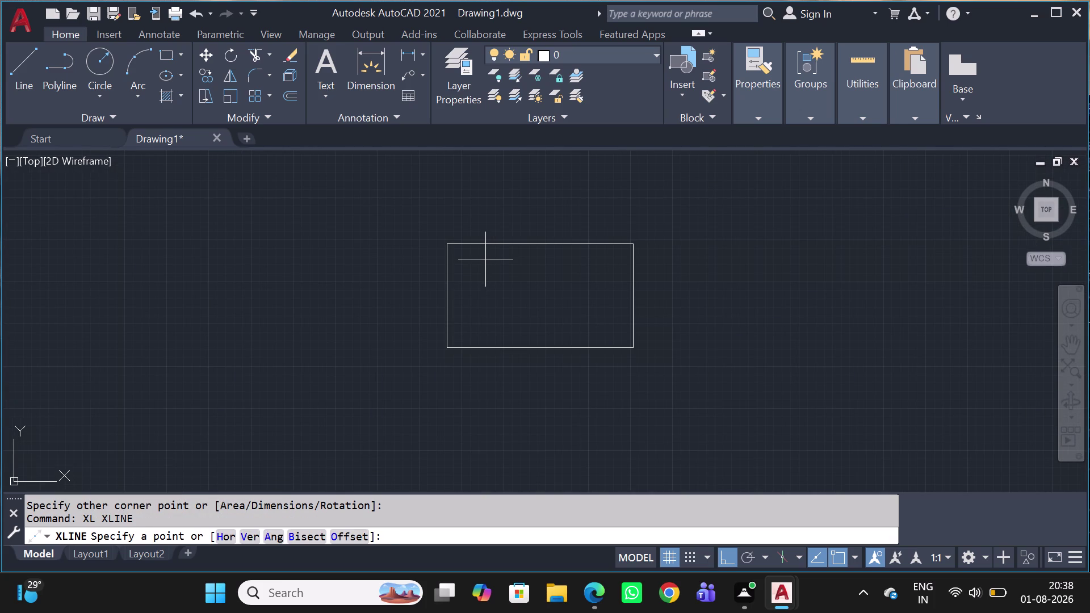
text(V)
key(space)
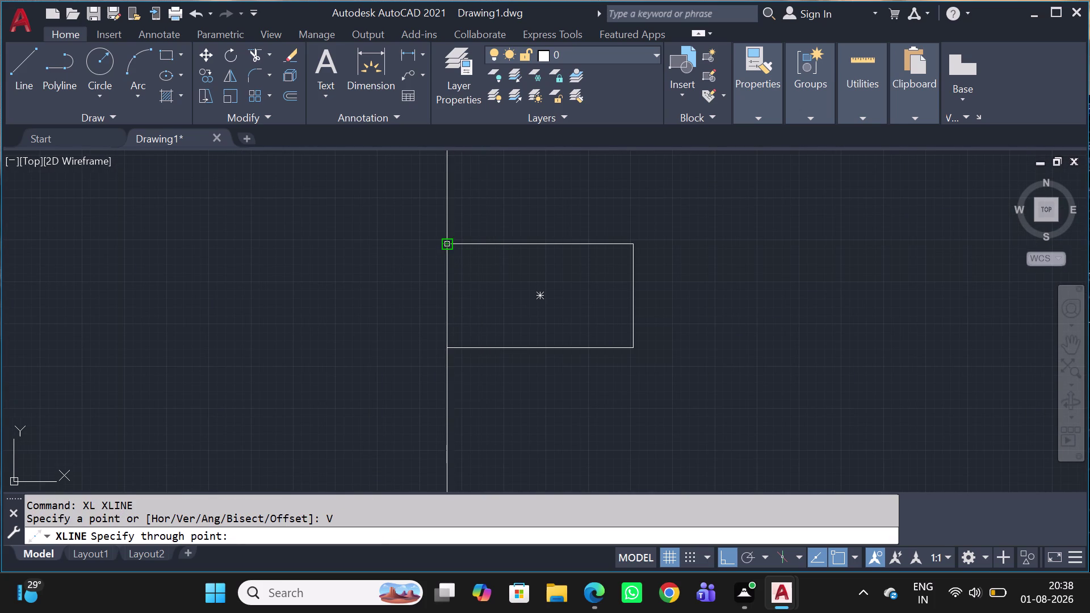
click(448, 246)
key(Escape)
click(470, 203)
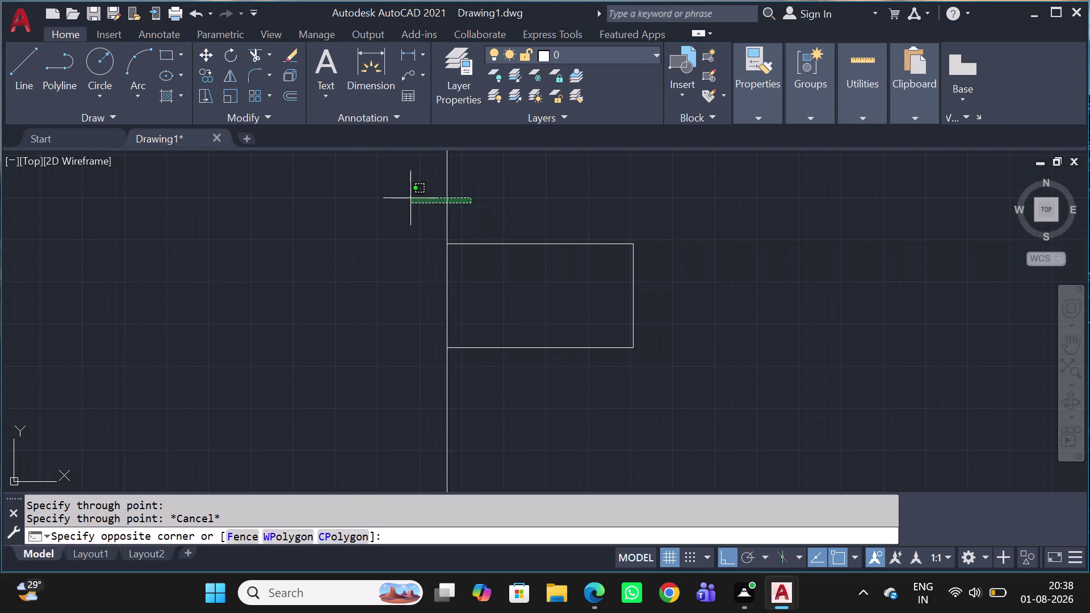
click(410, 199)
key(o)
key(space)
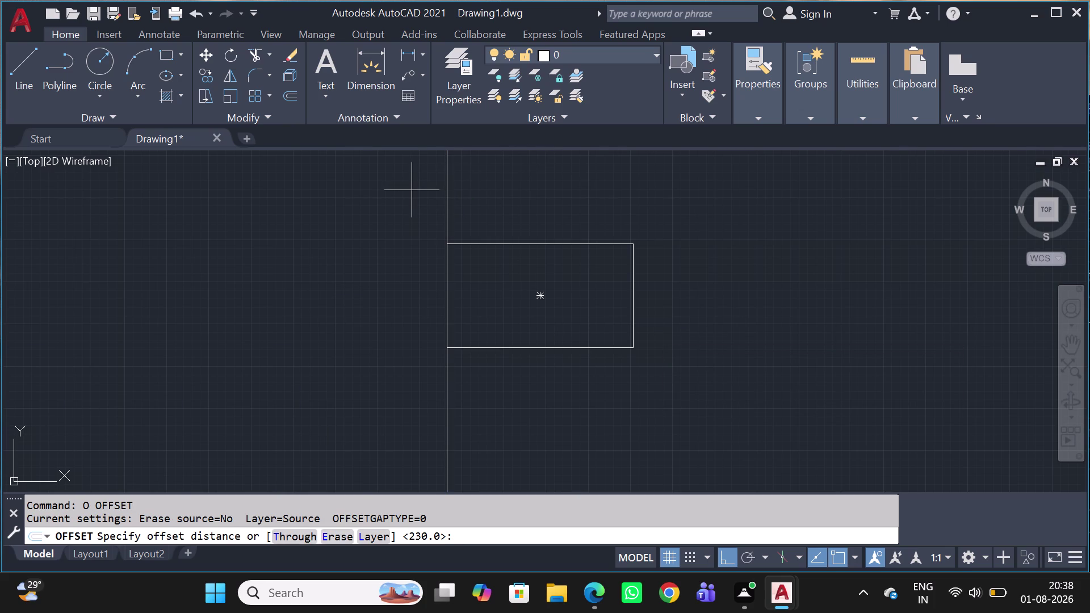
Offset a vertical wall line by 230.
key(2)
key(3)
key(0)
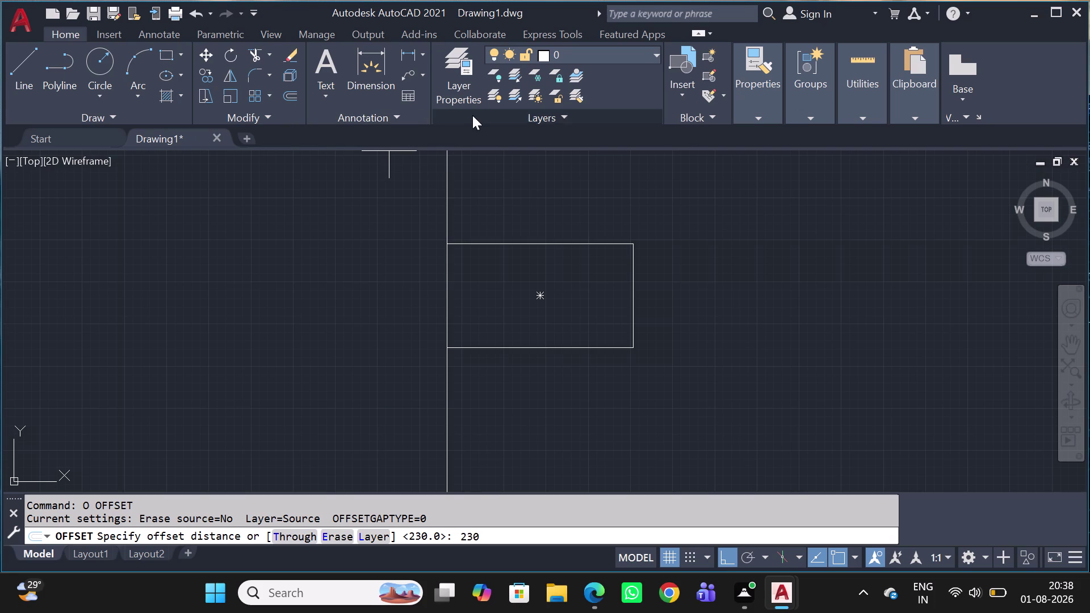
key(space)
click(511, 214)
scroll(up, 3)
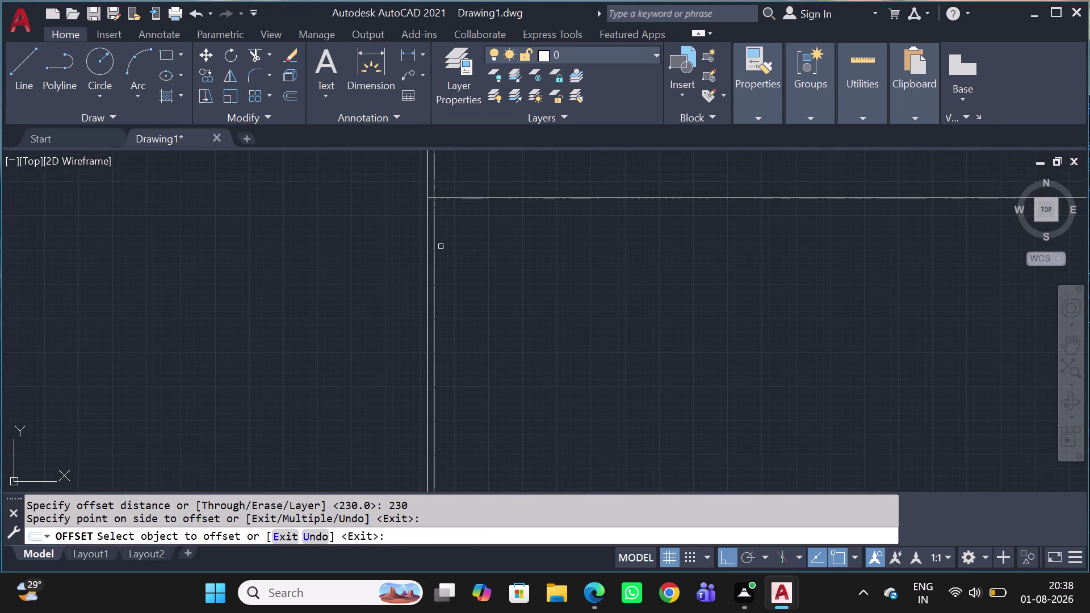
scroll(up, 3)
scroll(up, 3)
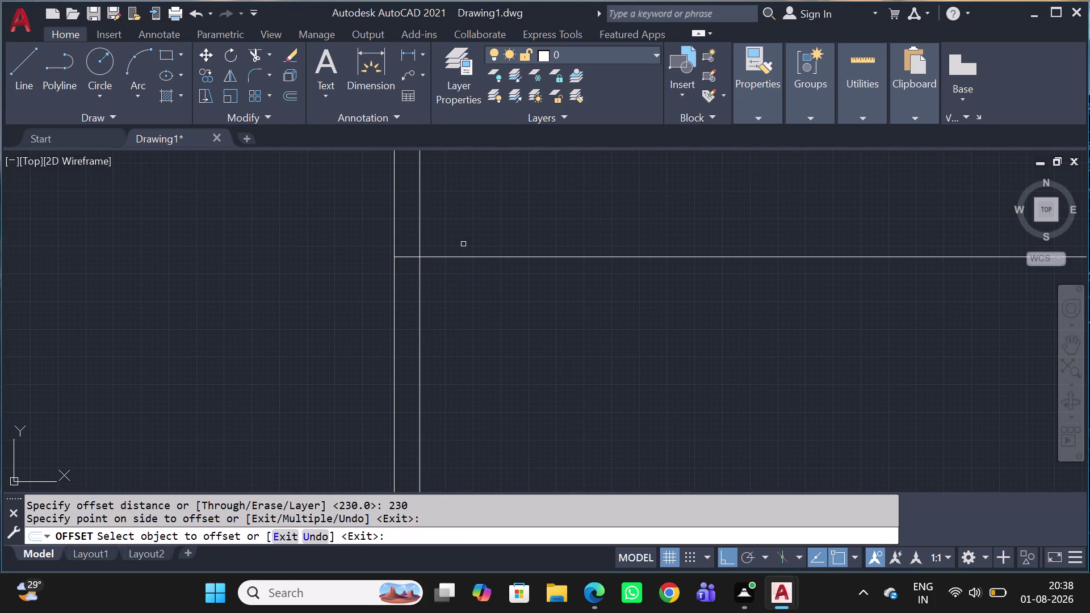
key(space)
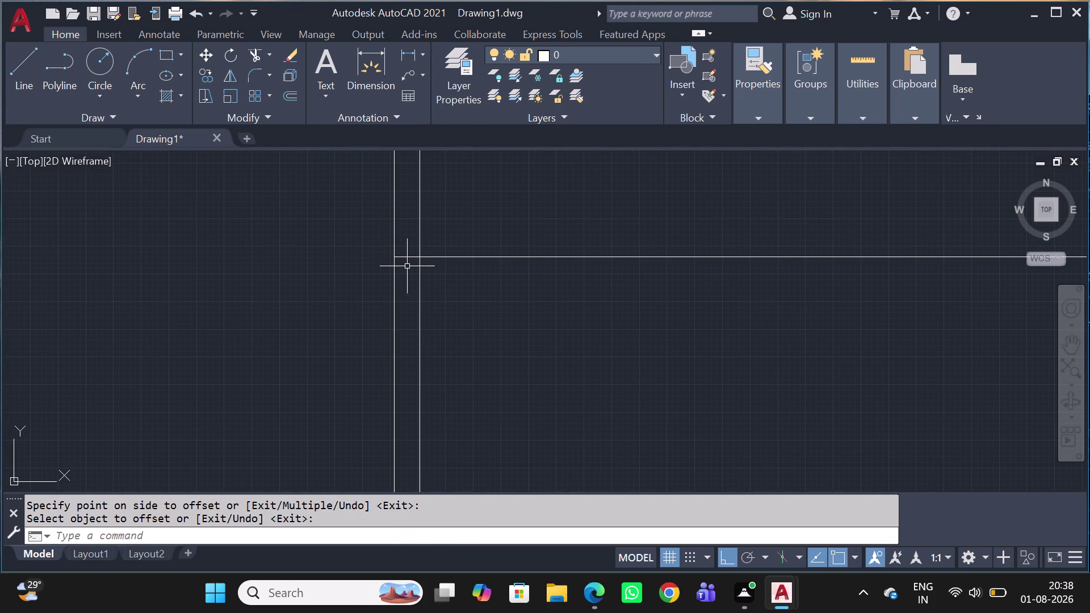
Start a 5360 offset of a vertical line, then cancel it.
key(space)
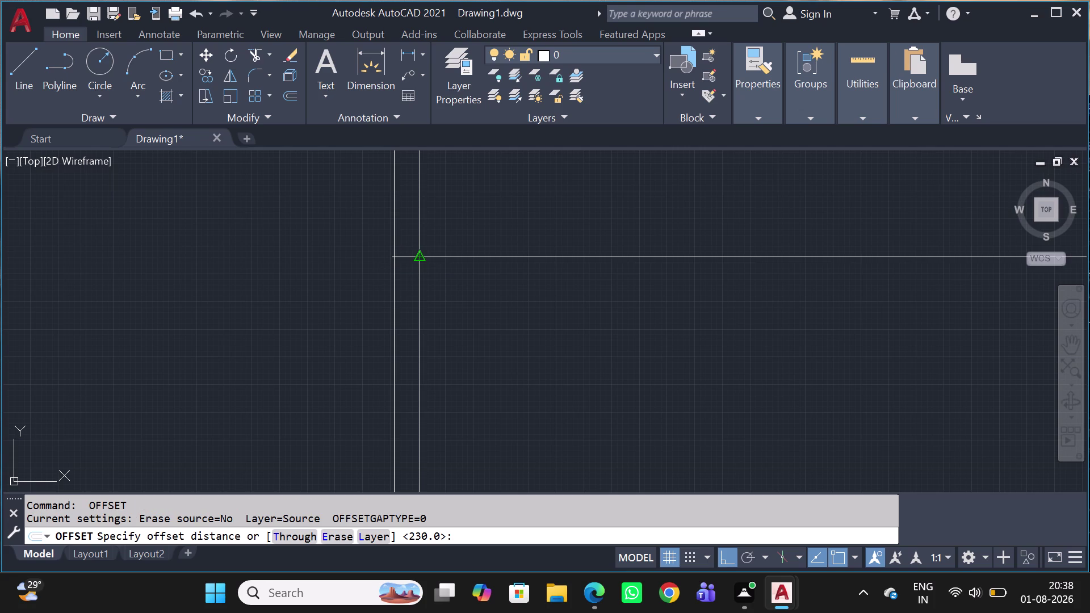
text(53)
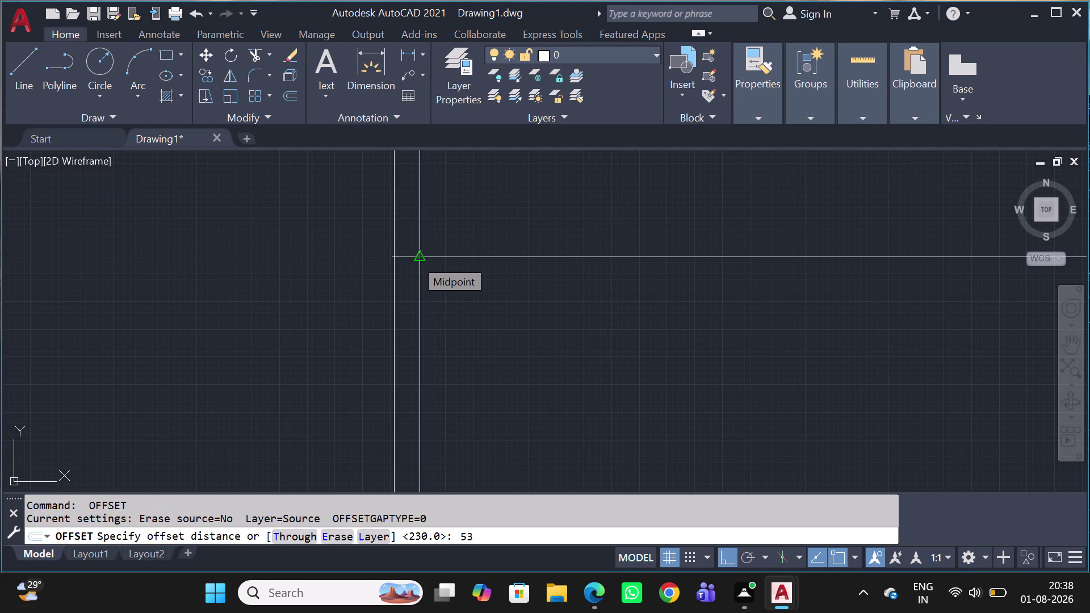
key(6)
key(0)
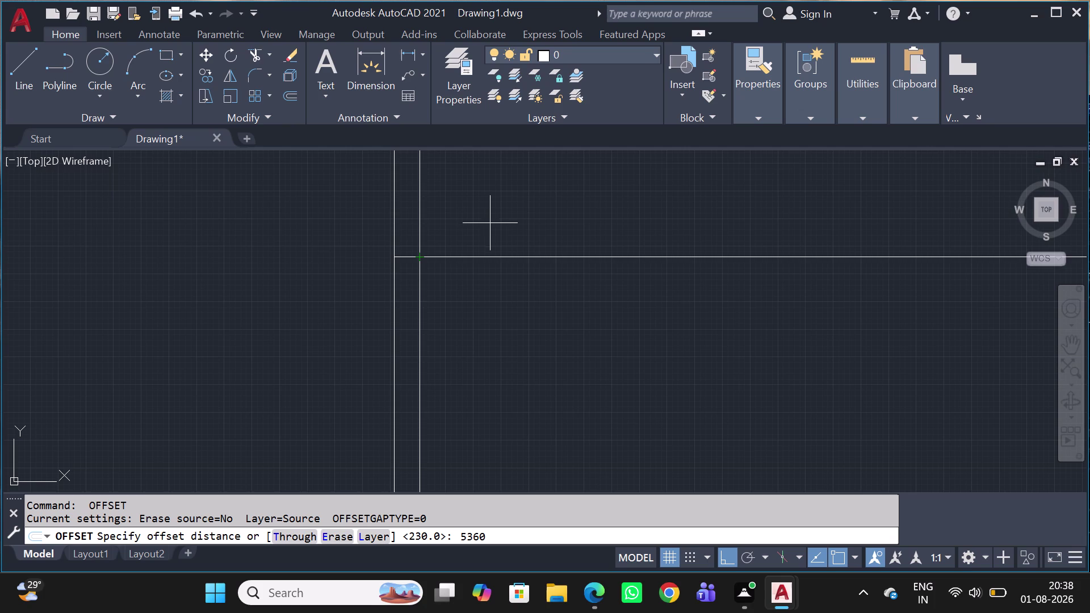
key(space)
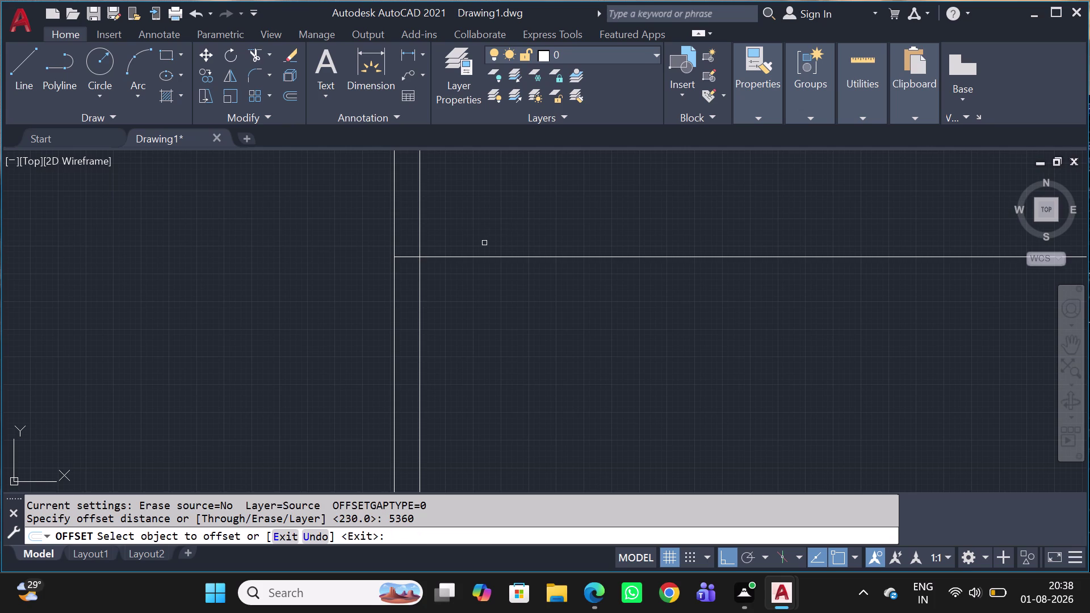
click(419, 234)
scroll(down, 3)
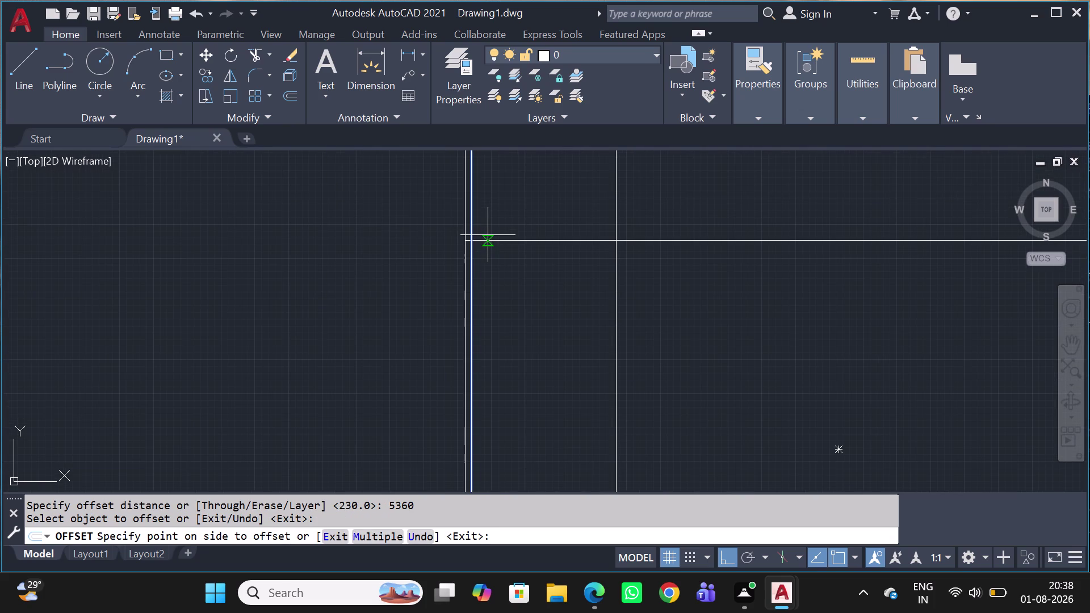
key(Escape)
Reselect the vertical wall line and relaunch Offset with the O alias.
scroll(up, 3)
click(496, 269)
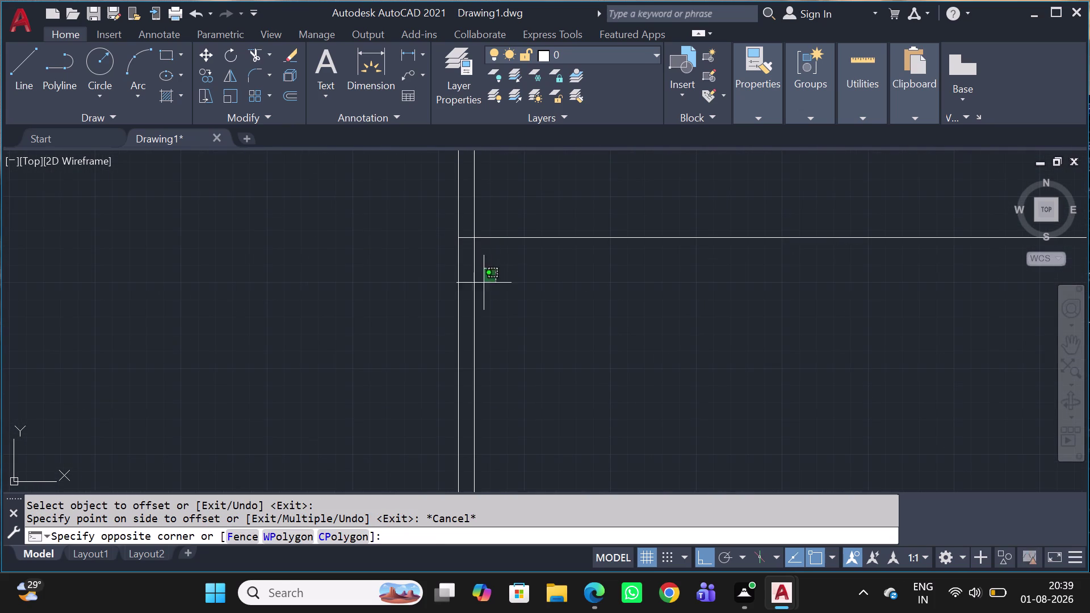
click(473, 293)
key(0)
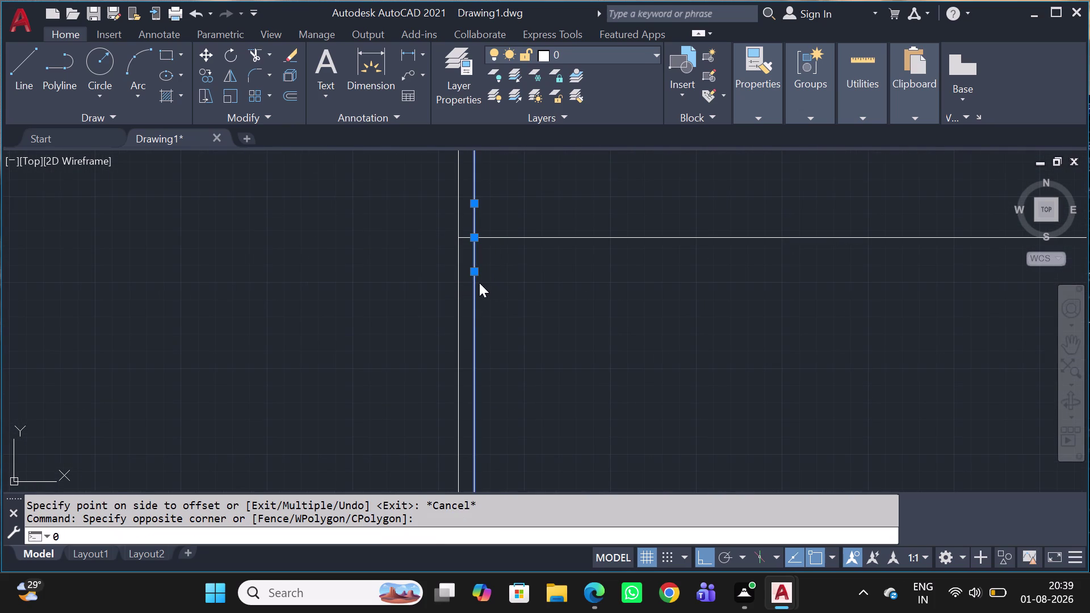
key(BackSpace)
key(o)
key(space)
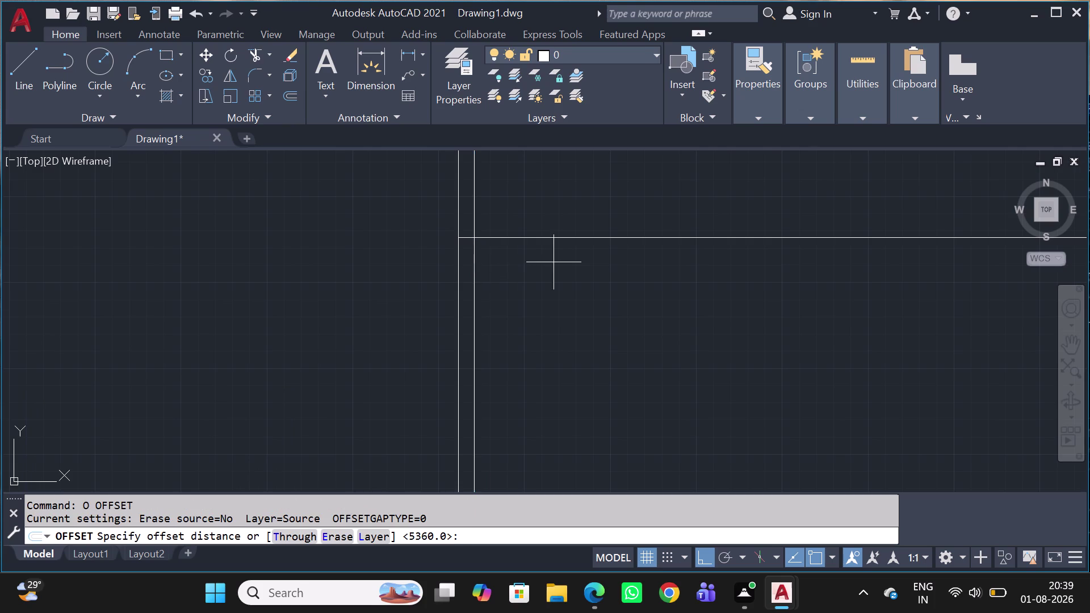
Copy the vertical wall line at a 5360 offset.
scroll(down, 3)
middle_drag(562, 274, 386, 297)
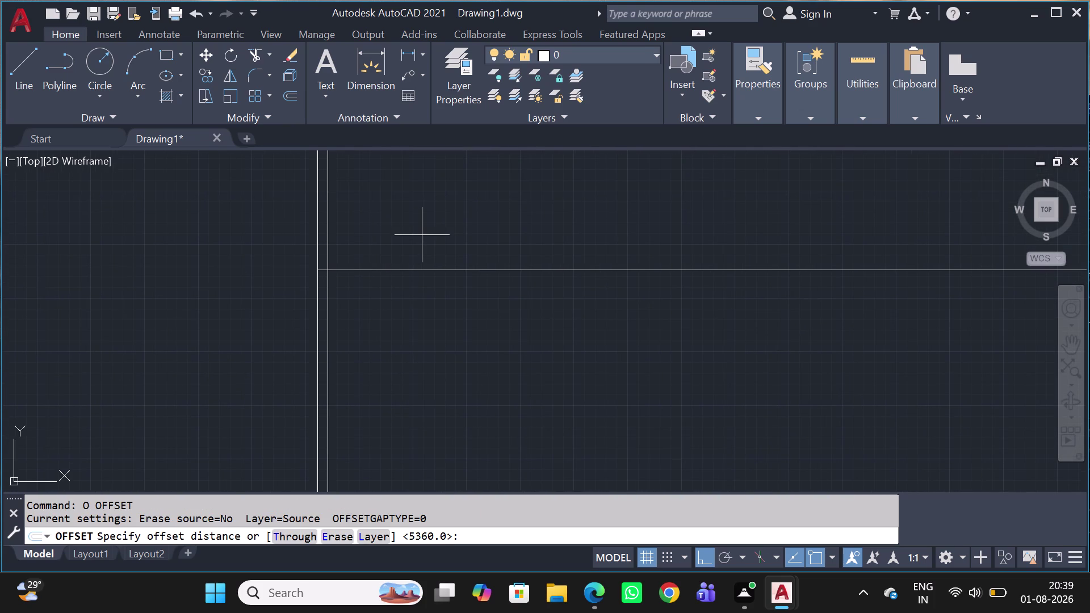
key(5)
key(3)
key(6)
key(0)
key(space)
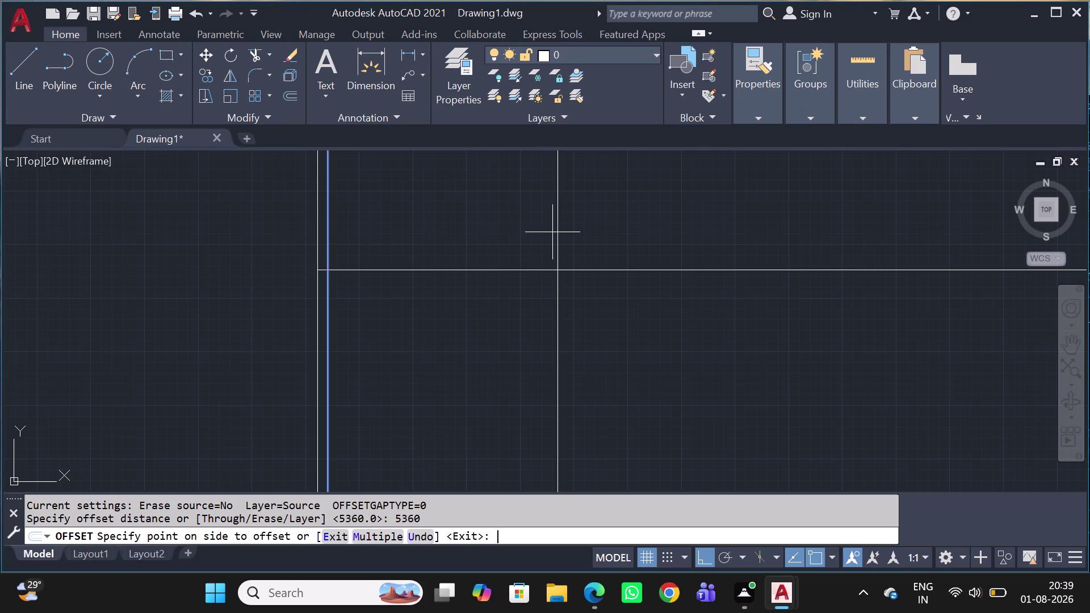
scroll(down, 3)
drag(596, 228, 601, 233)
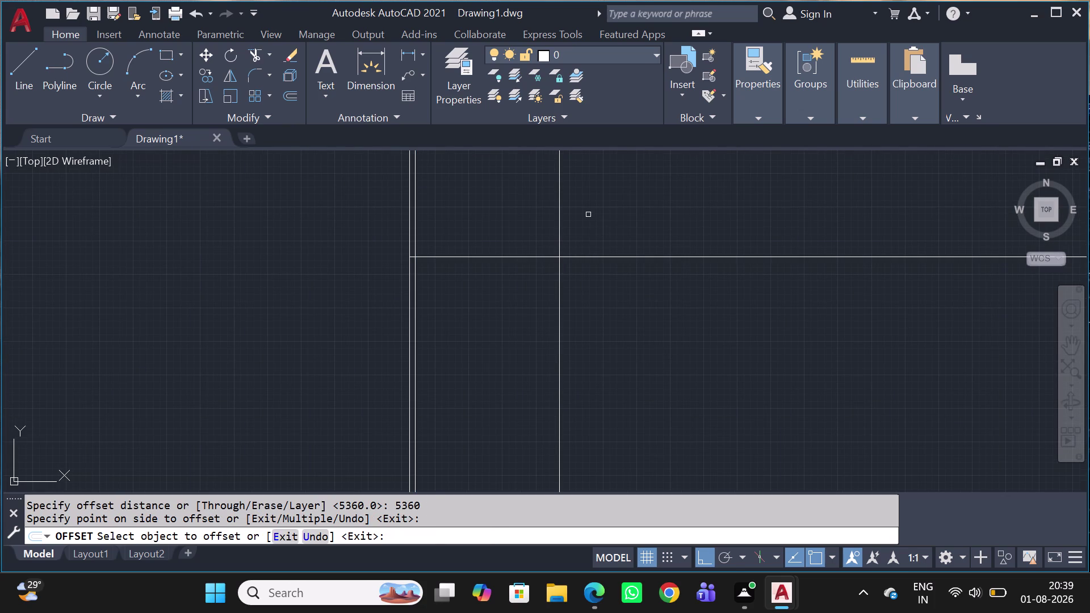
key(Escape)
Add a 230 wall-thickness line beside the 5360 copy.
click(575, 206)
click(499, 206)
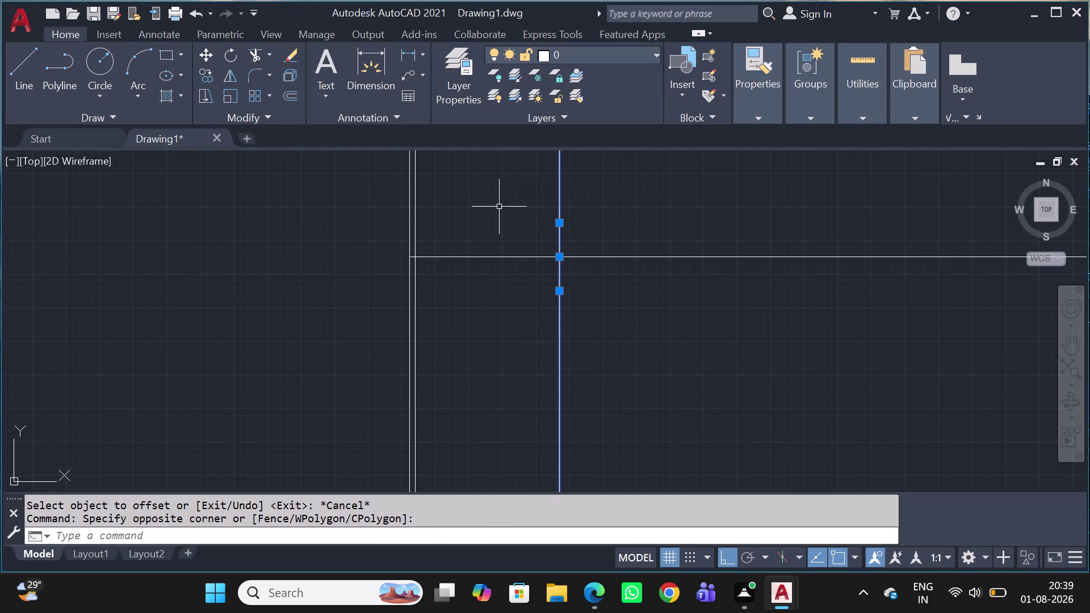
text(O)
key(space)
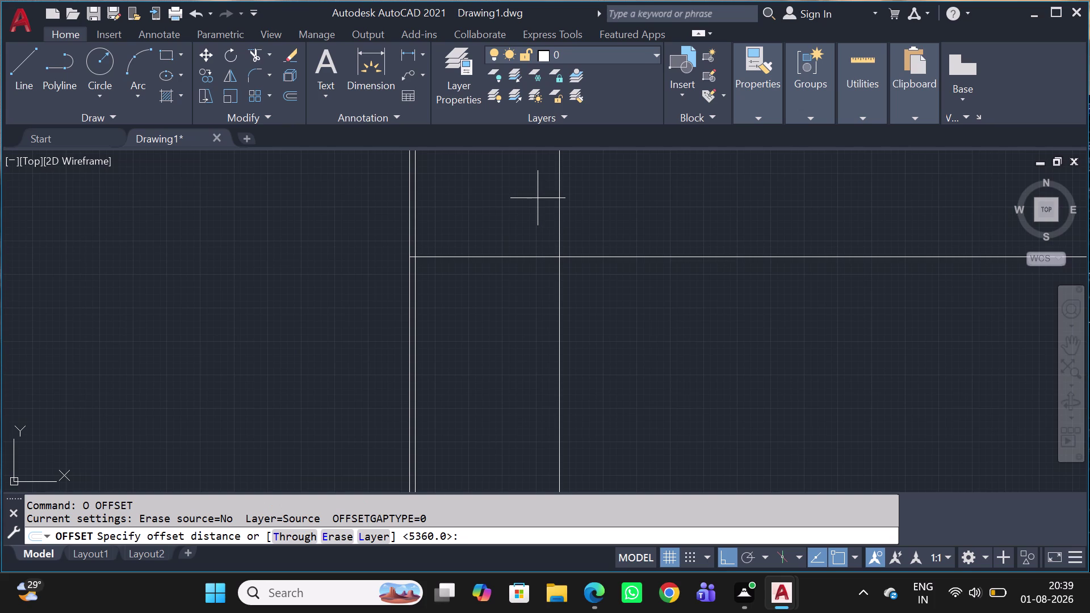
key(2)
key(3)
key(0)
key(space)
drag(650, 197, 653, 208)
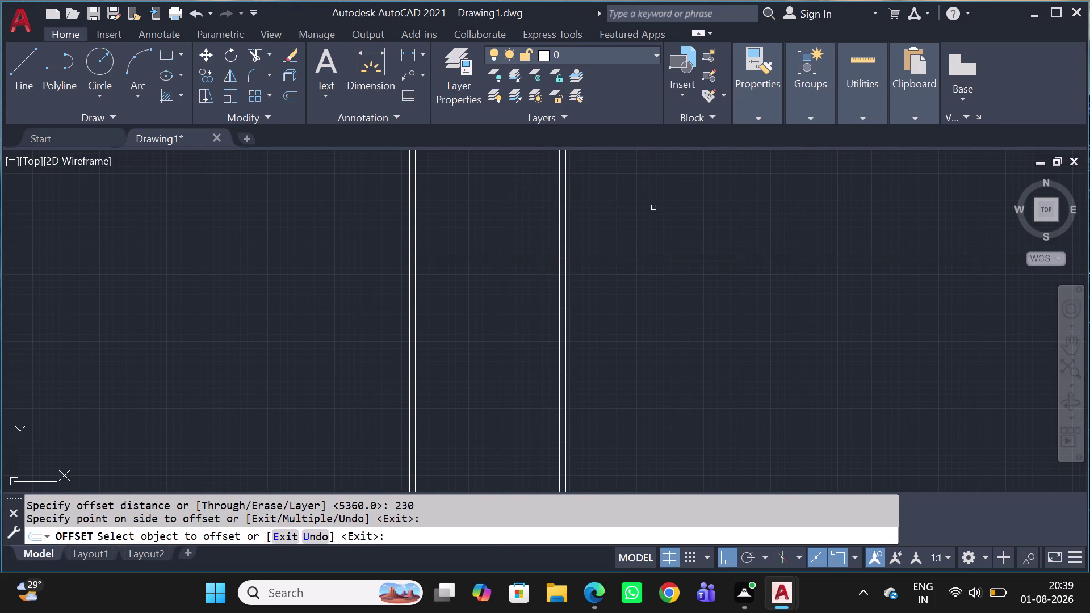
key(Escape)
Offset the newest wall line 1625 to the right.
scroll(up, 3)
scroll(up, 3)
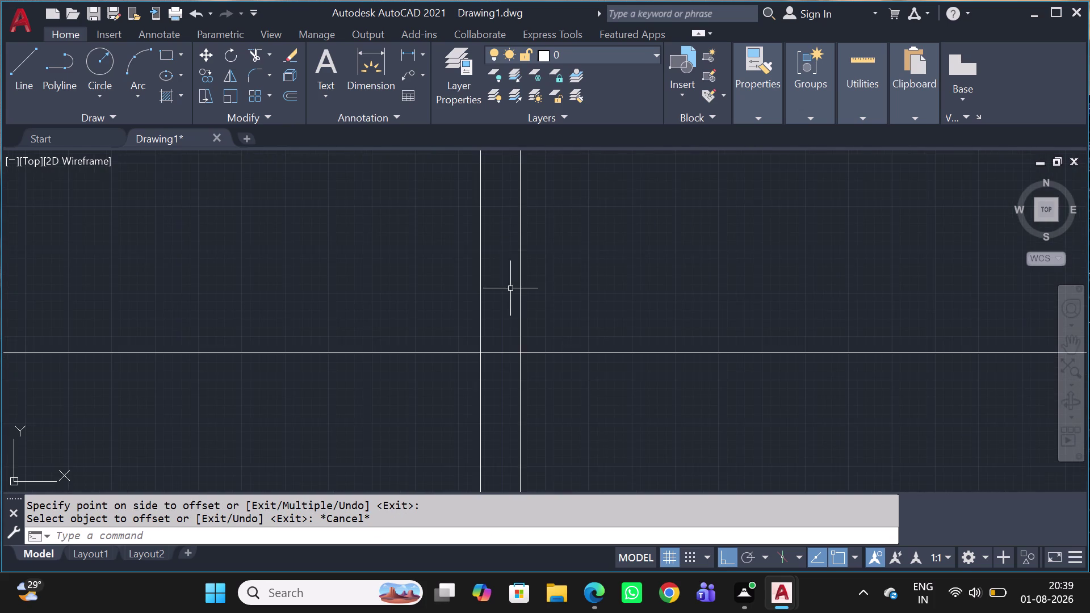
scroll(down, 3)
click(532, 288)
scroll(up, 3)
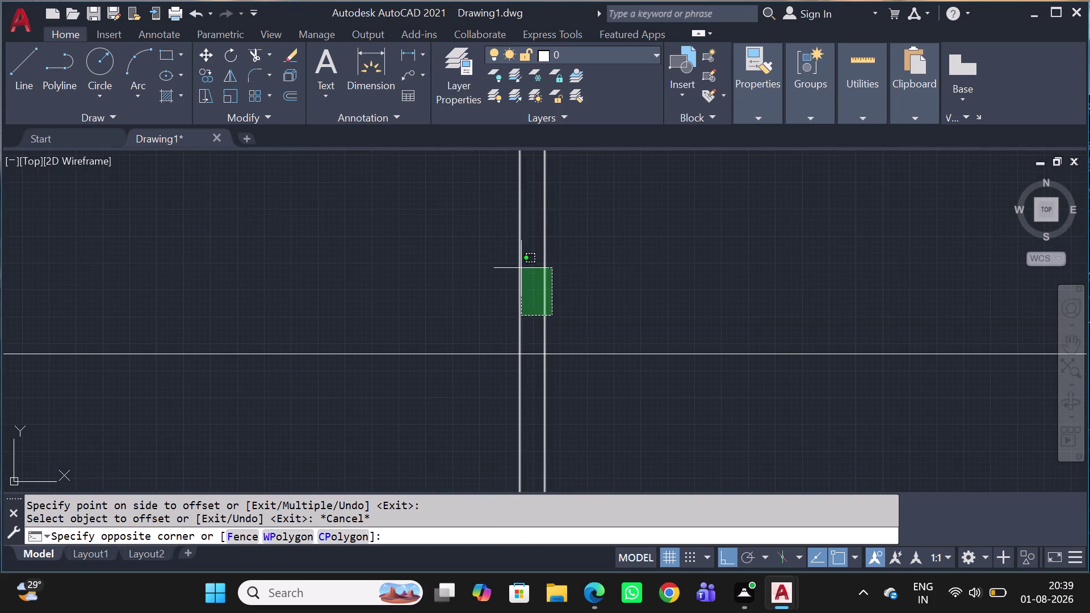
click(535, 273)
text(O)
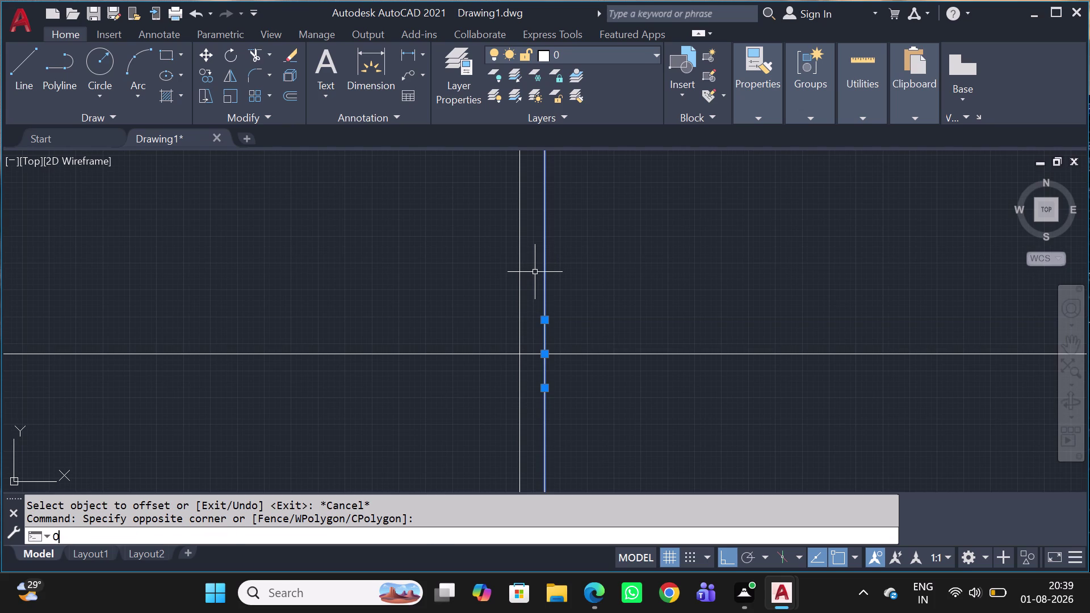
key(space)
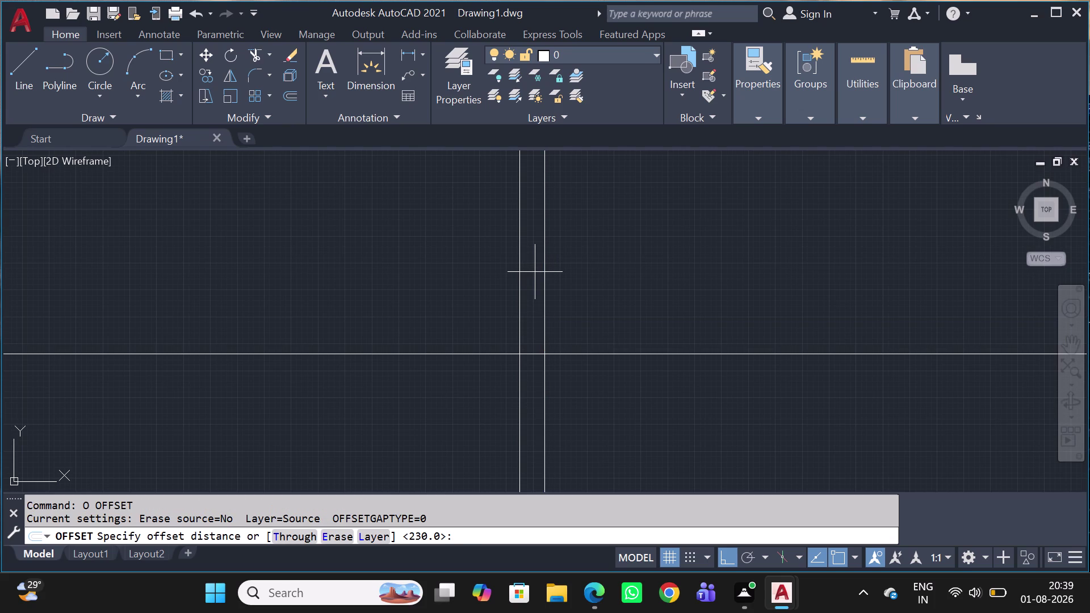
key(1)
key(6)
text(25)
key(space)
click(604, 254)
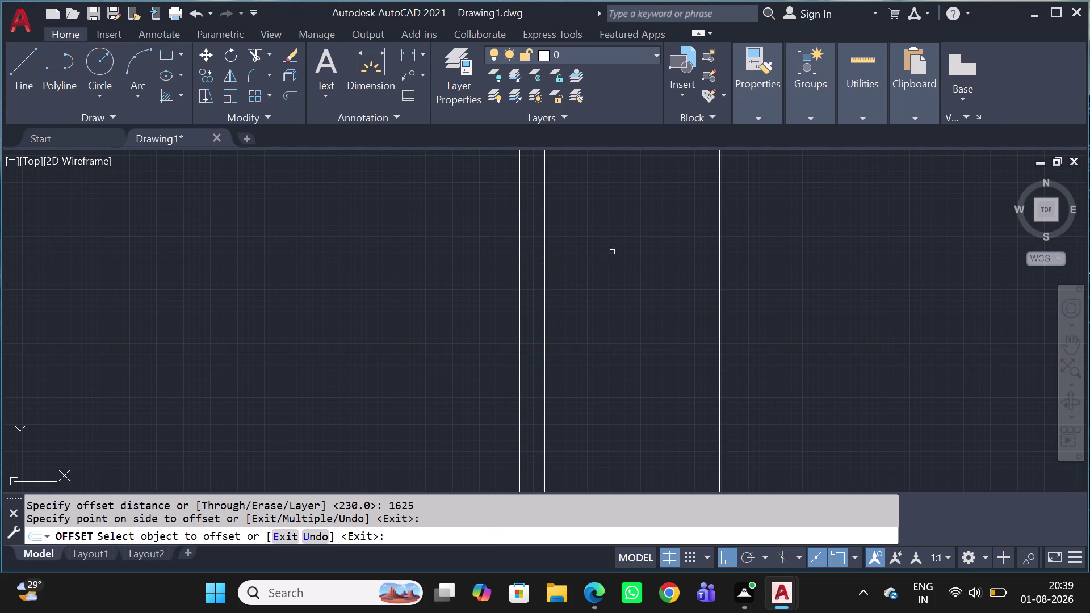
scroll(down, 3)
key(Escape)
Offset the newest wall line 115 to the right.
click(746, 213)
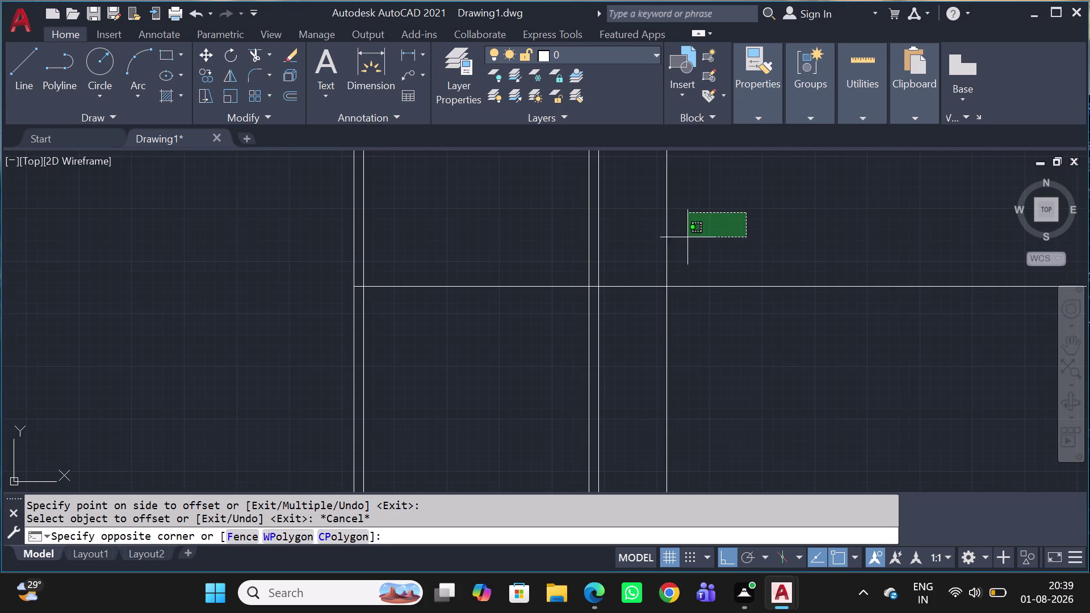
click(634, 253)
key(o)
key(space)
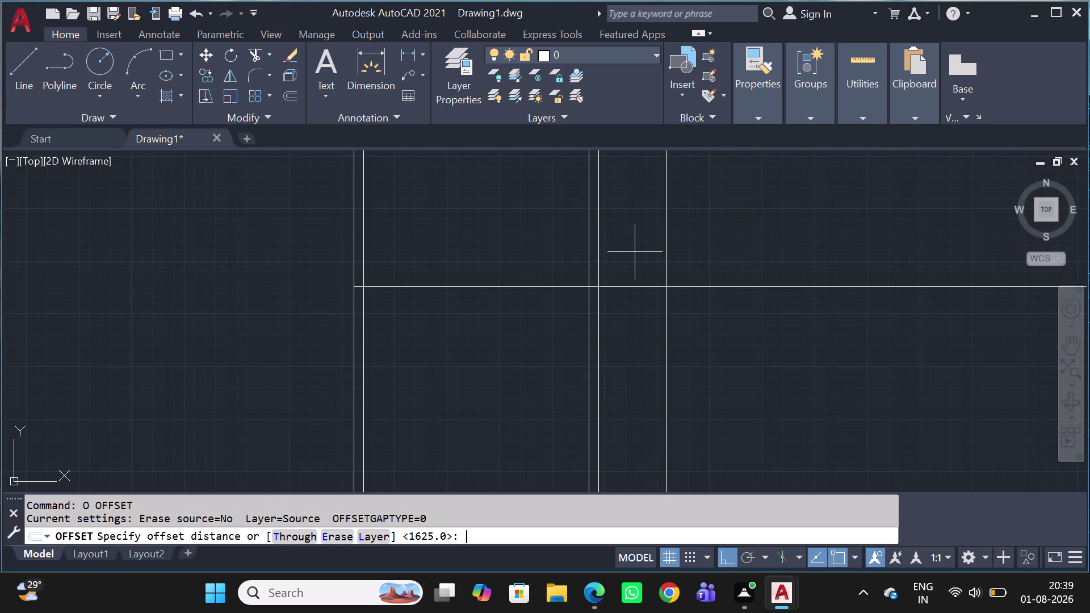
key(1)
key(1)
key(5)
key(space)
click(706, 220)
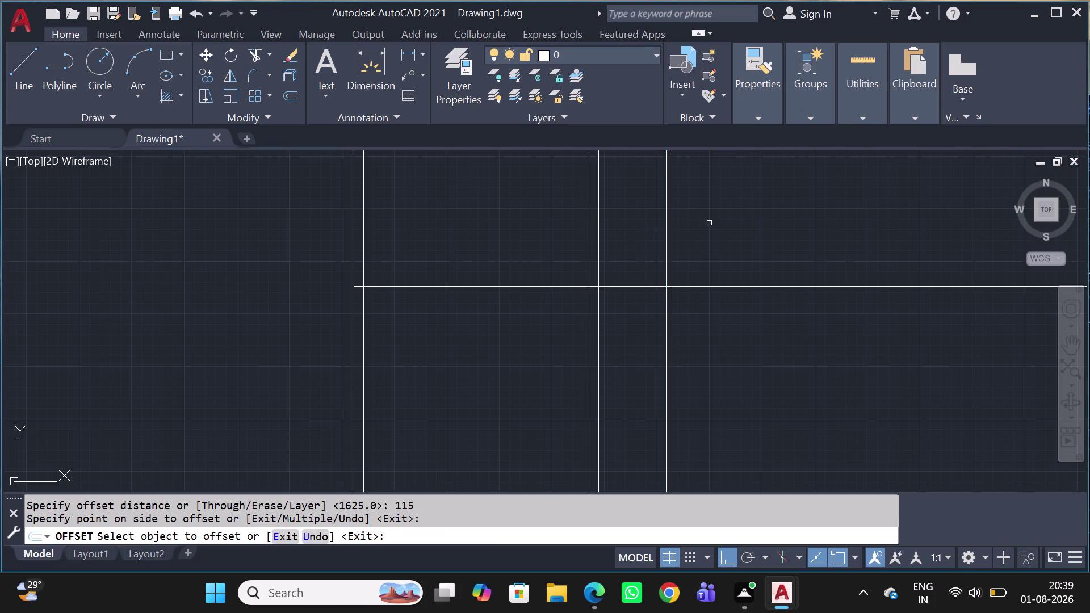
key(Escape)
Offset the newest wall line 1000 to the right.
scroll(up, 3)
scroll(up, 3)
click(652, 296)
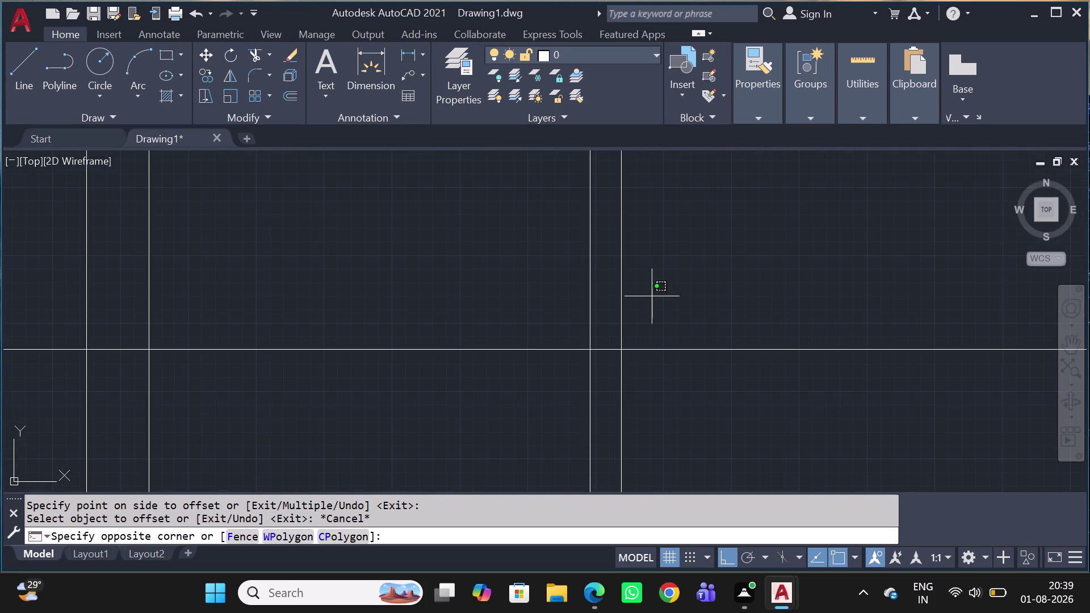
click(597, 304)
key(o)
key(space)
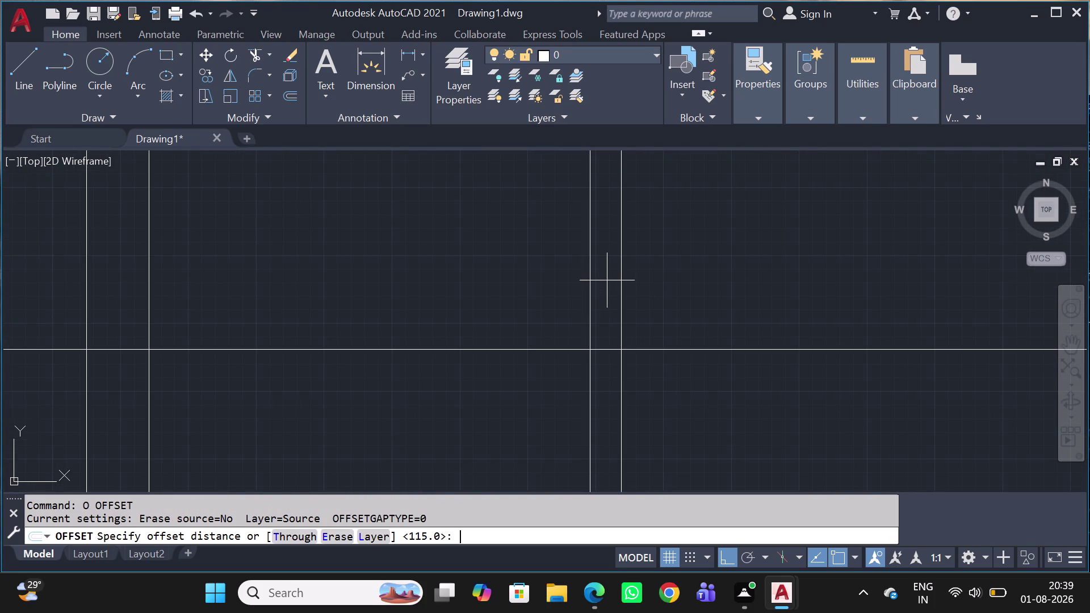
key(1)
key(0)
key(0)
key(0)
key(space)
click(659, 247)
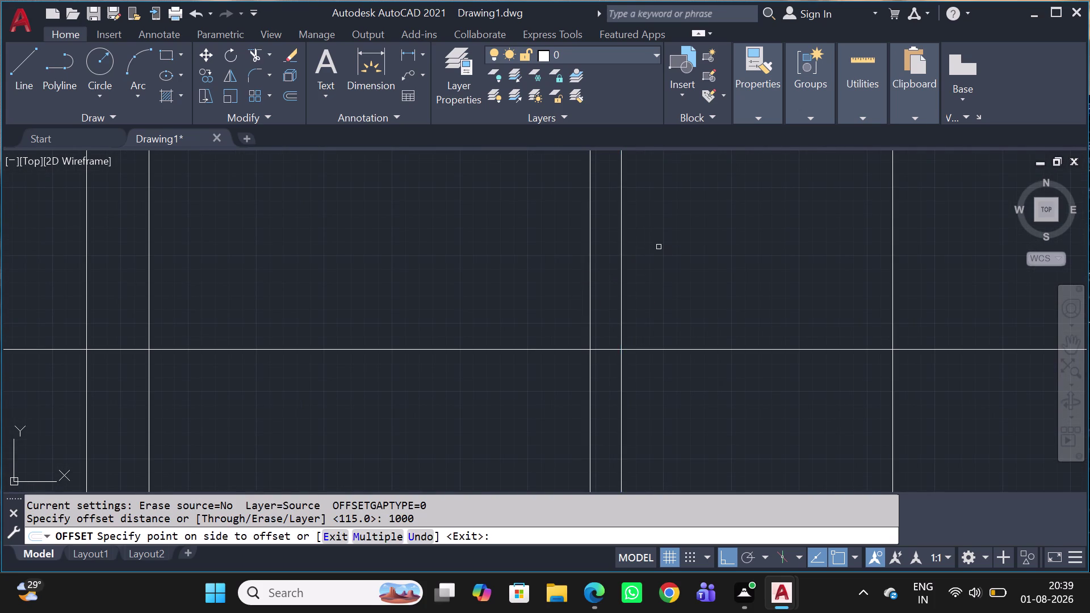
scroll(down, 3)
key(Escape)
Add another 230 wall-thickness copy of the newest line.
scroll(up, 3)
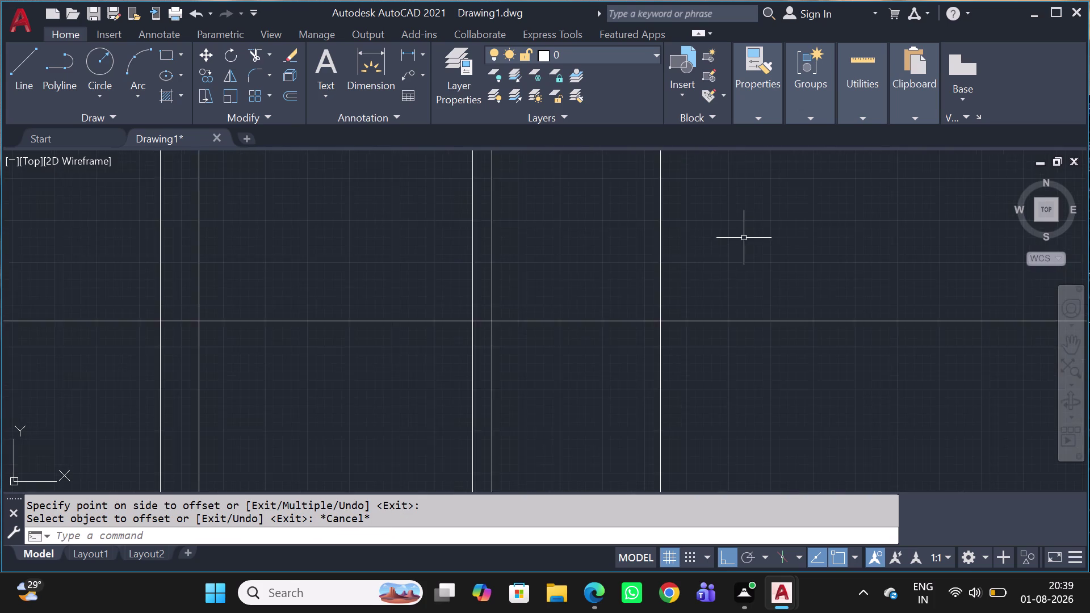
scroll(up, 3)
click(574, 256)
click(462, 295)
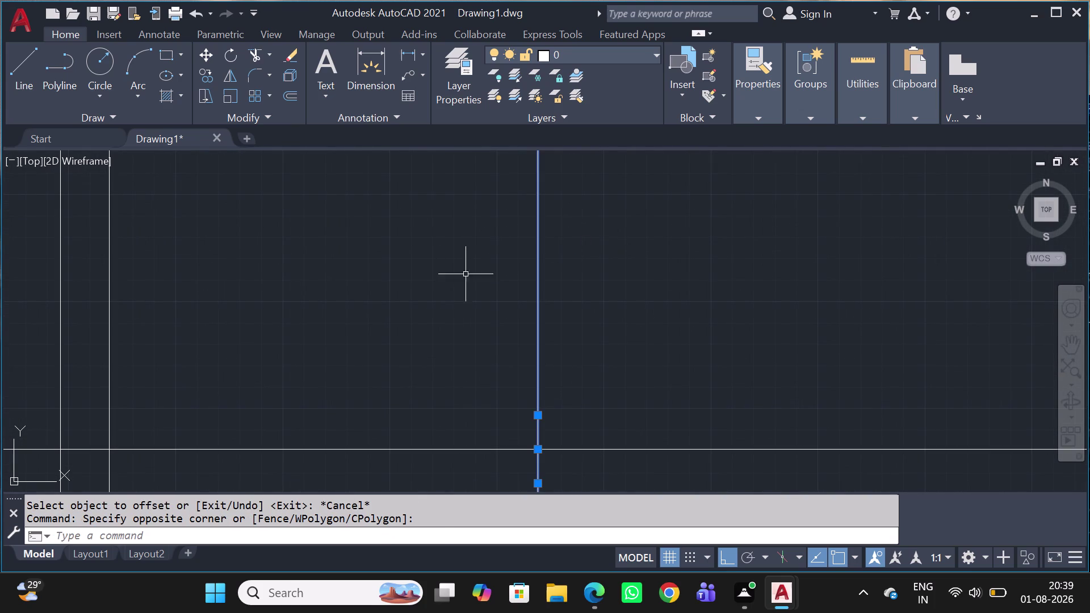
key(o)
key(space)
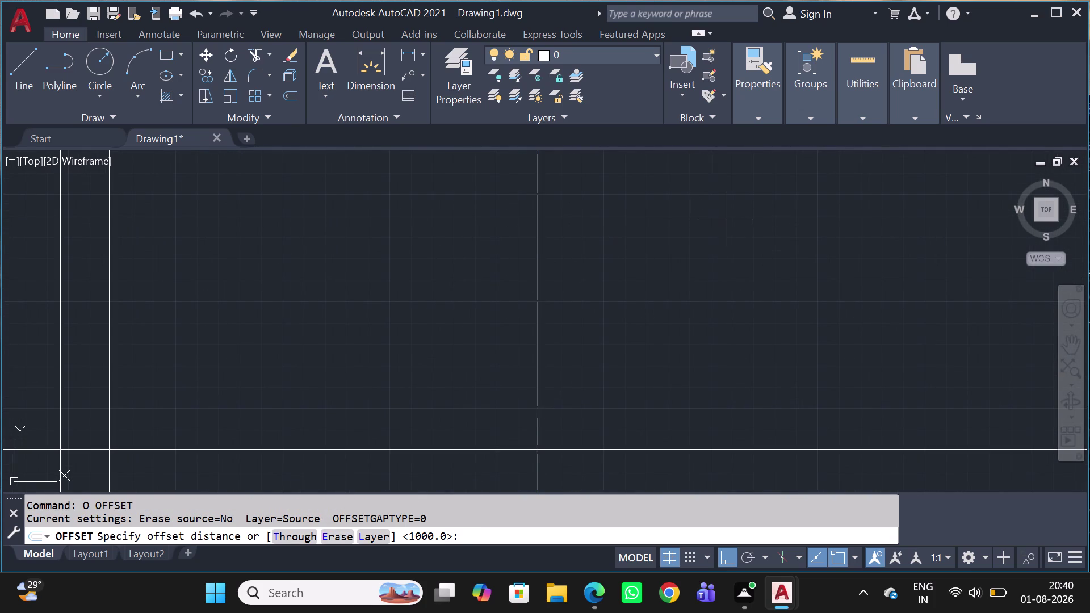
text(239)
key(BackSpace)
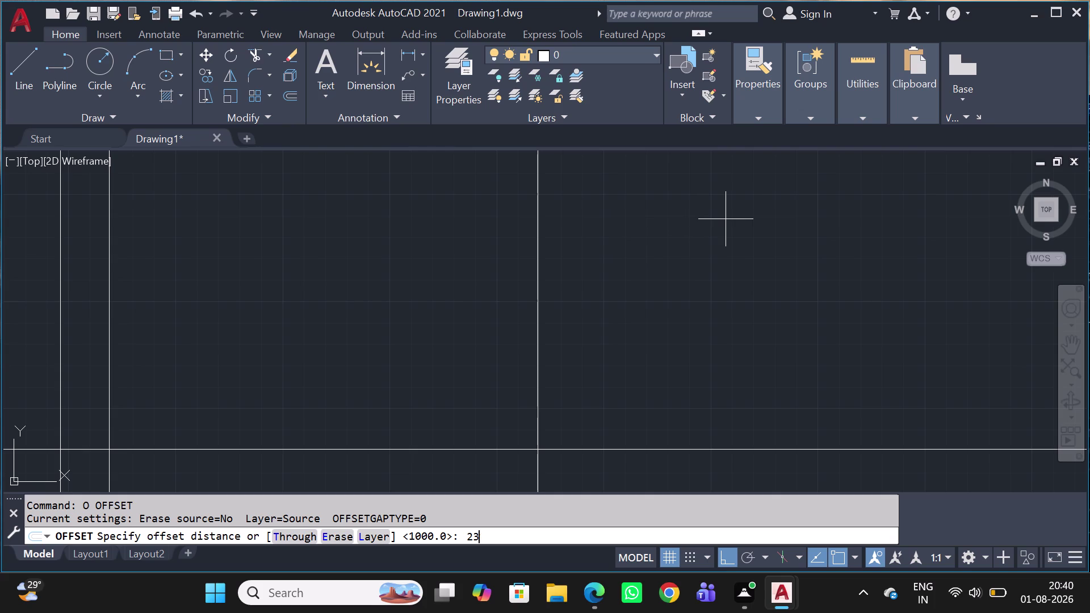
key(0)
key(space)
click(728, 209)
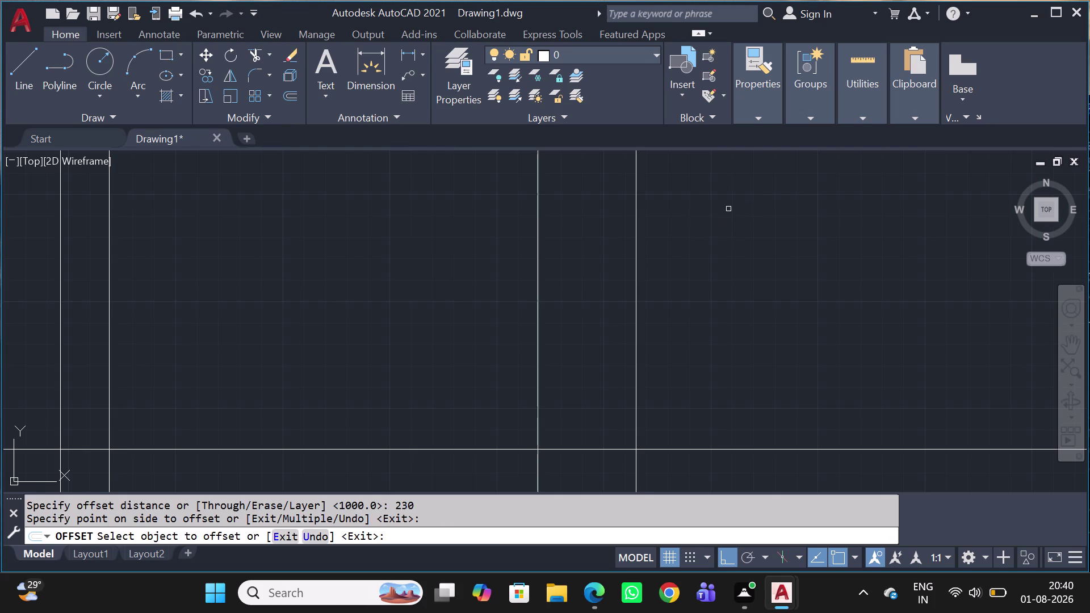
scroll(down, 3)
key(Escape)
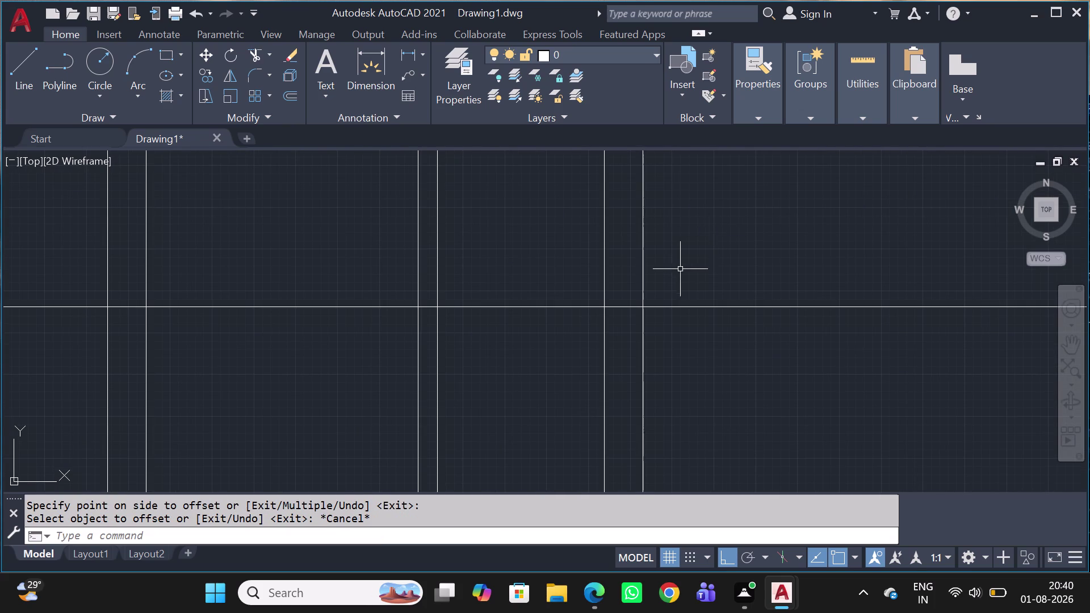
Select a vertical wall line and enter a 10270 offset distance.
scroll(up, 3)
scroll(up, 3)
click(637, 280)
click(484, 302)
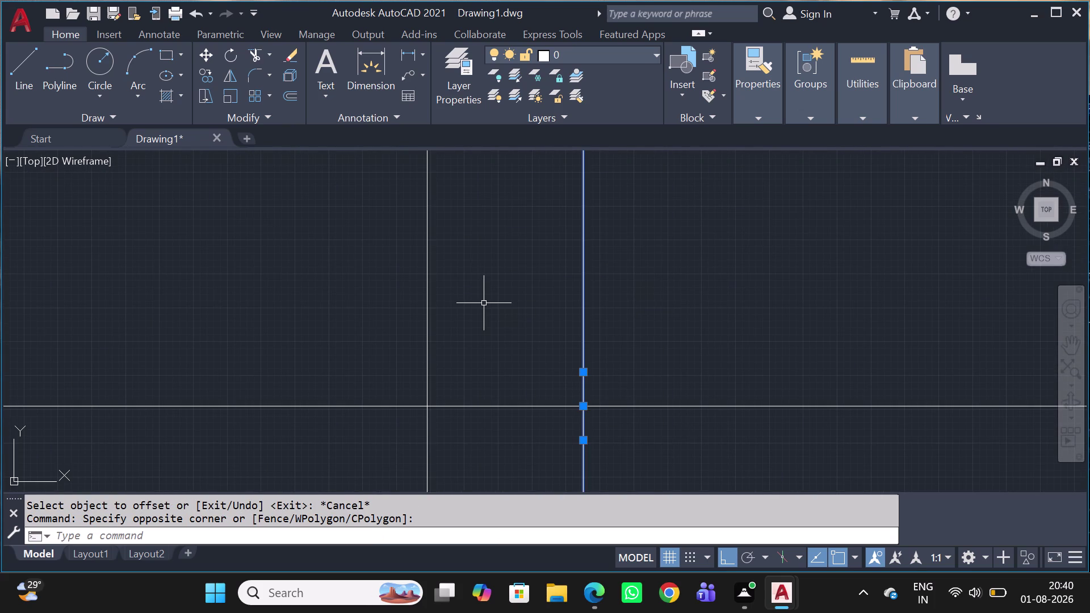
key(o)
key(space)
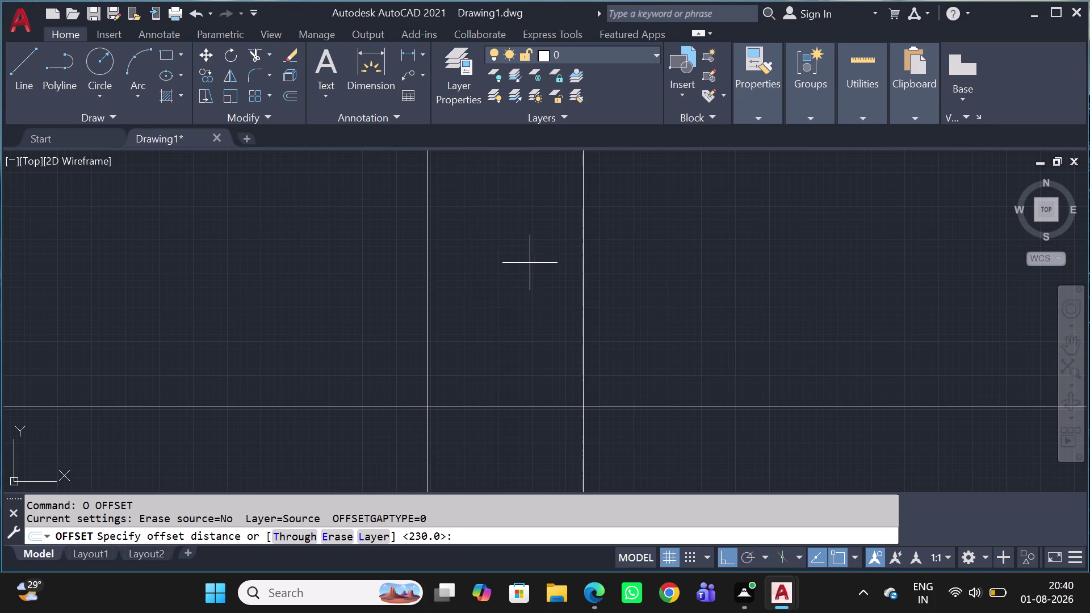
key(1)
key(0)
key(2)
text(70)
key(space)
scroll(down, 3)
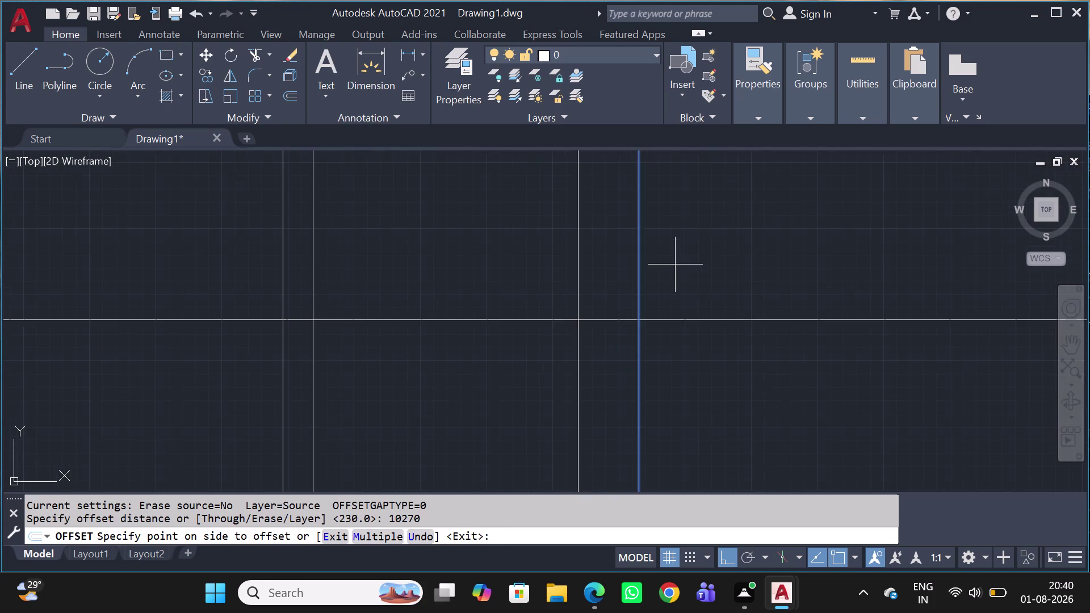
Pan to the vertical wall lines and exit the running offset command.
scroll(down, 3)
scroll(down, 3)
middle_drag(726, 259, 590, 312)
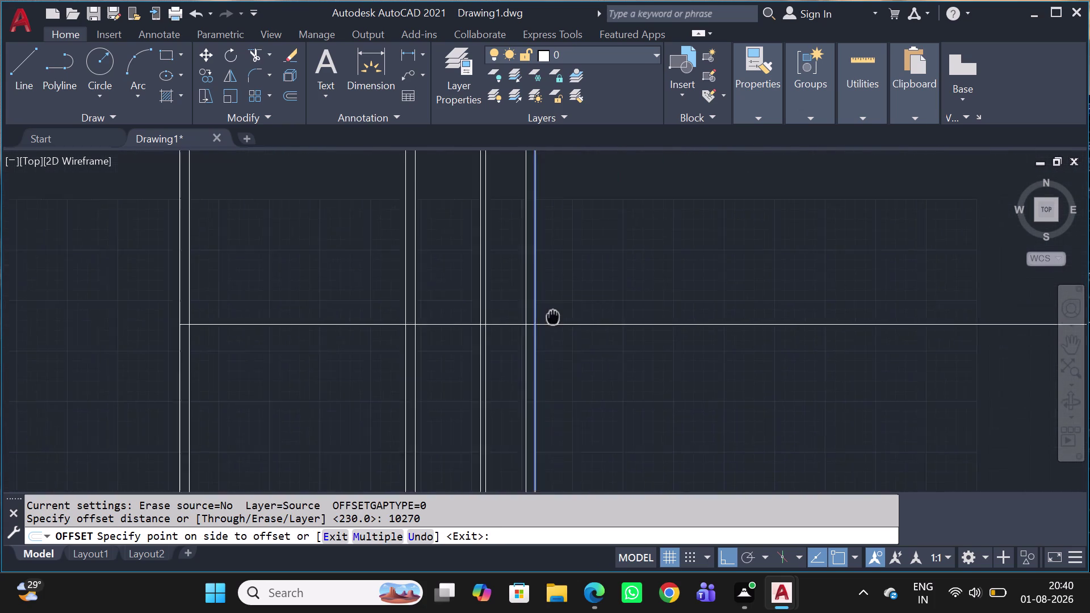
middle_drag(591, 313, 500, 324)
scroll(down, 3)
click(644, 253)
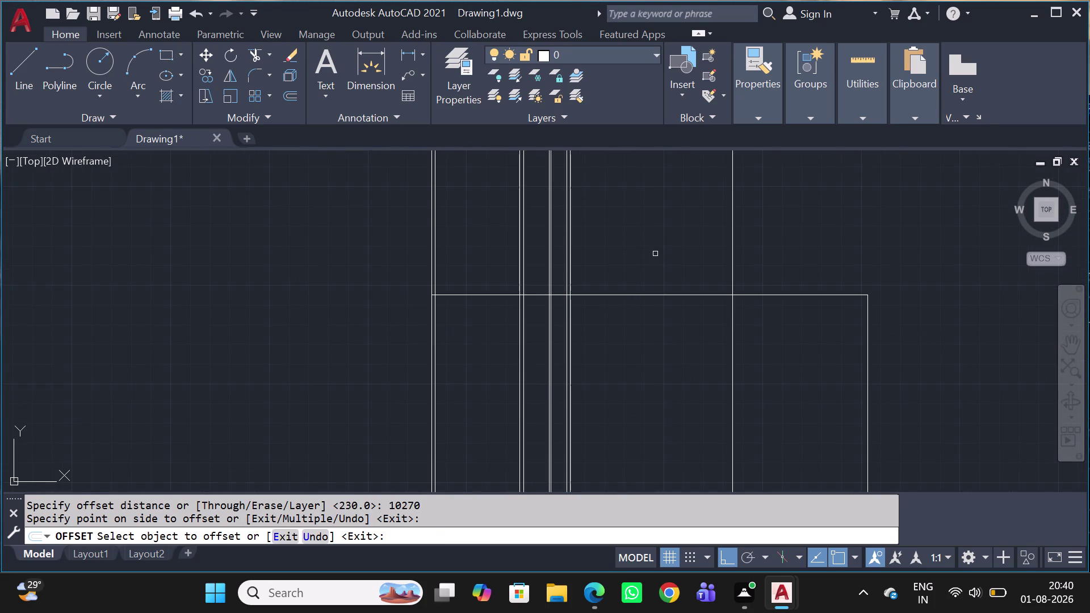
click(664, 258)
key(Escape)
click(767, 214)
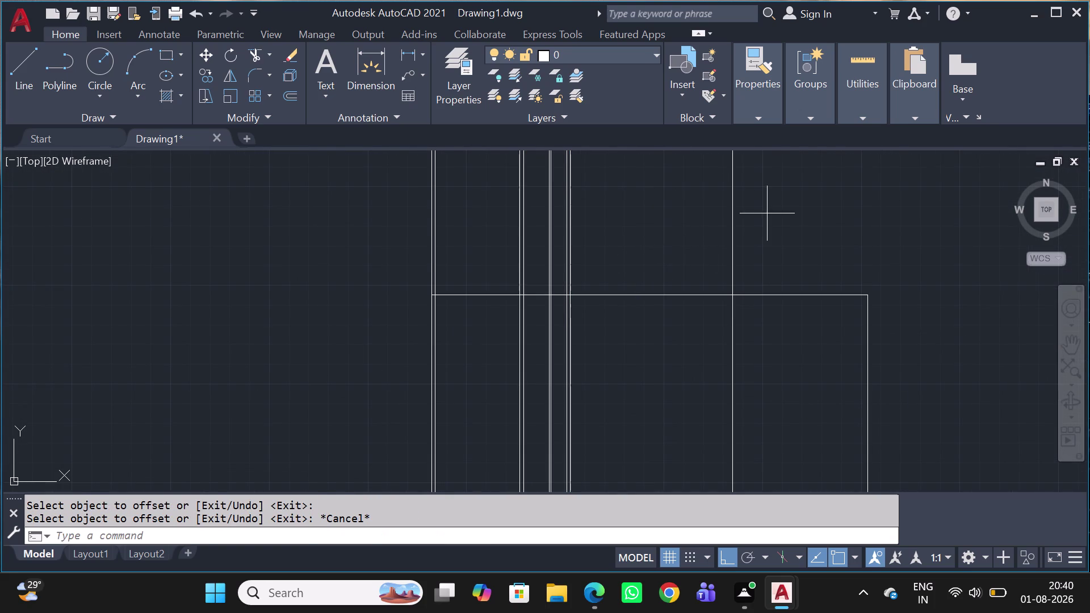
click(709, 236)
Offset a wall line by the 230 wall thickness.
text(O)
key(space)
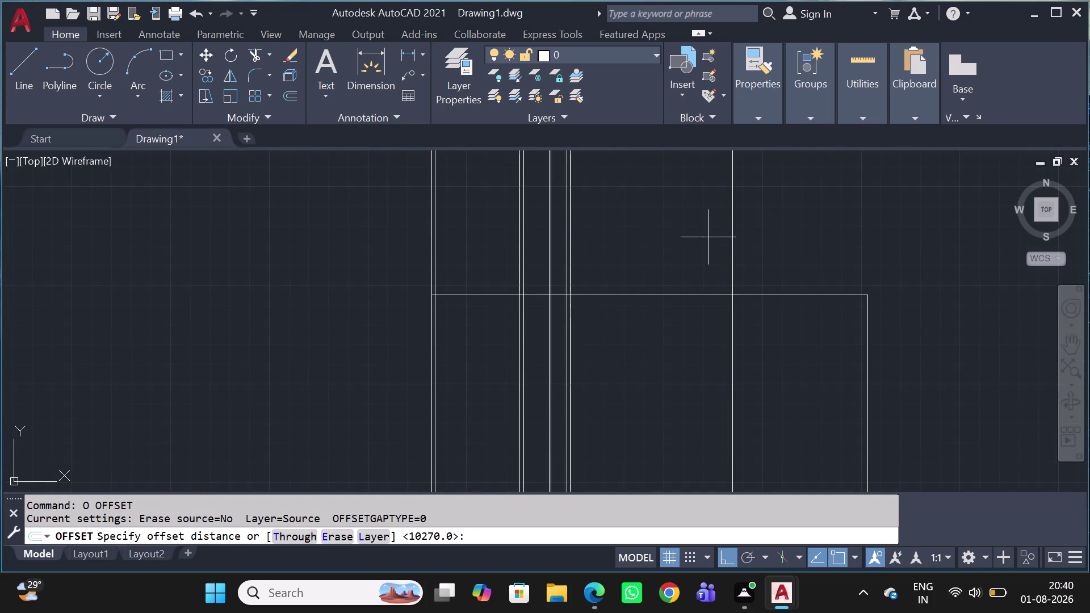
scroll(down, 3)
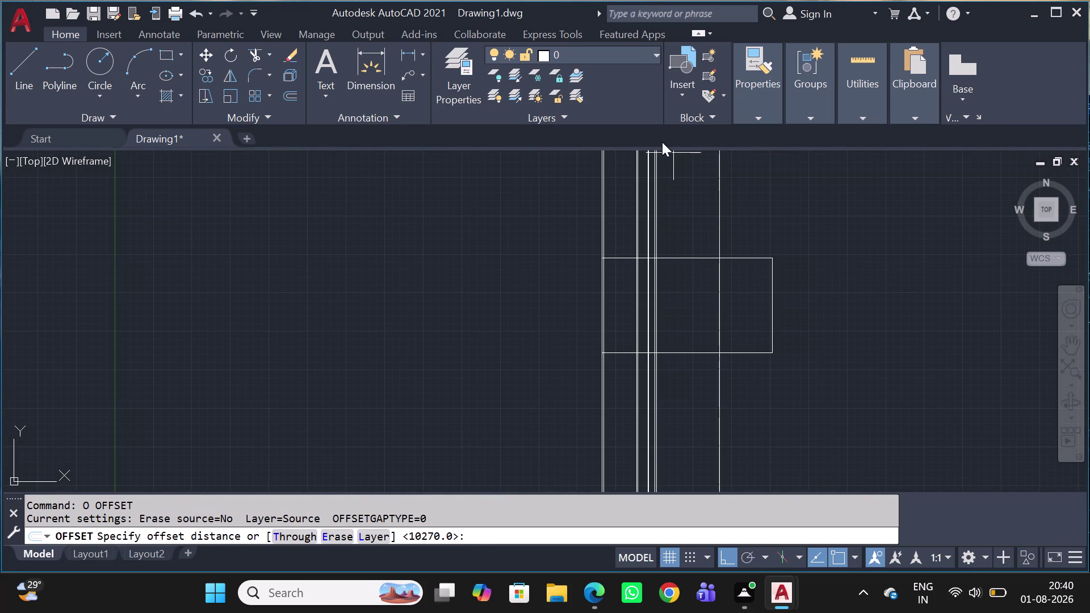
key(2)
key(3)
key(0)
key(space)
click(787, 173)
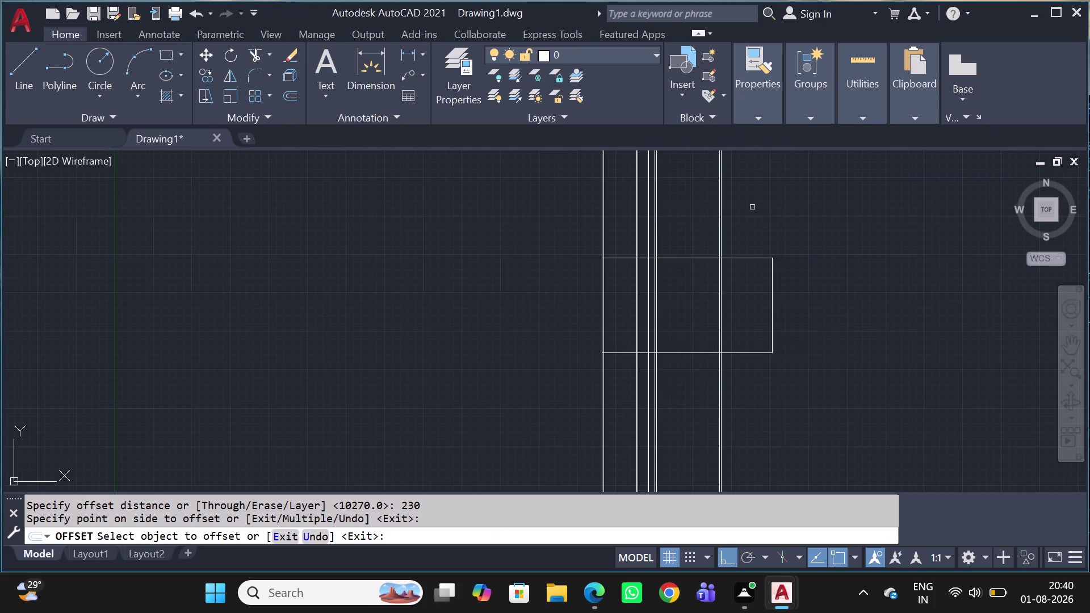
scroll(up, 3)
middle_drag(624, 440, 618, 417)
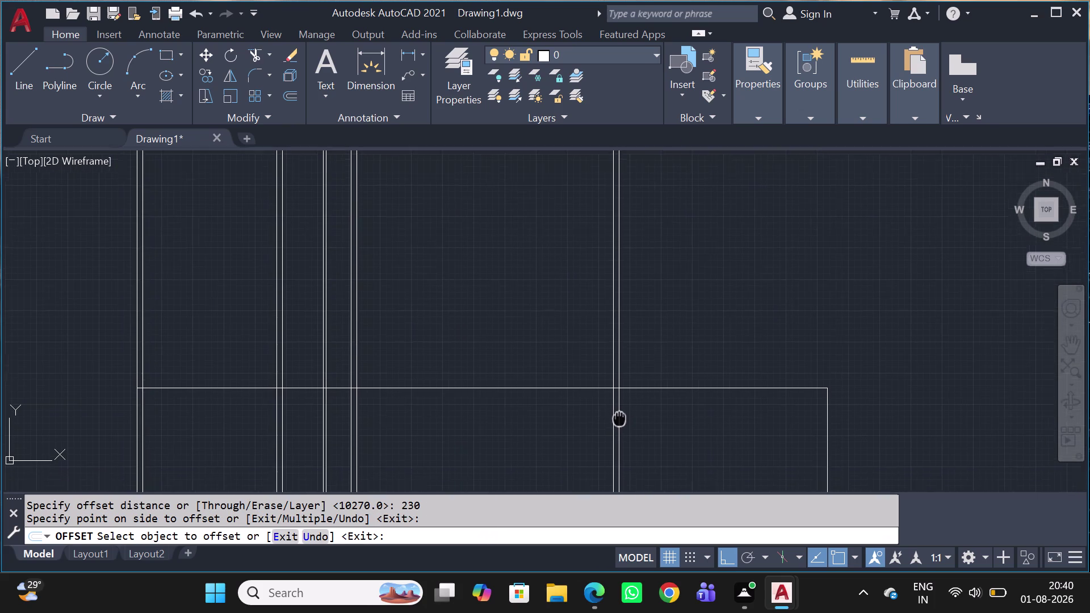
middle_drag(618, 417, 596, 395)
scroll(up, 3)
middle_drag(619, 376, 520, 217)
scroll(down, 3)
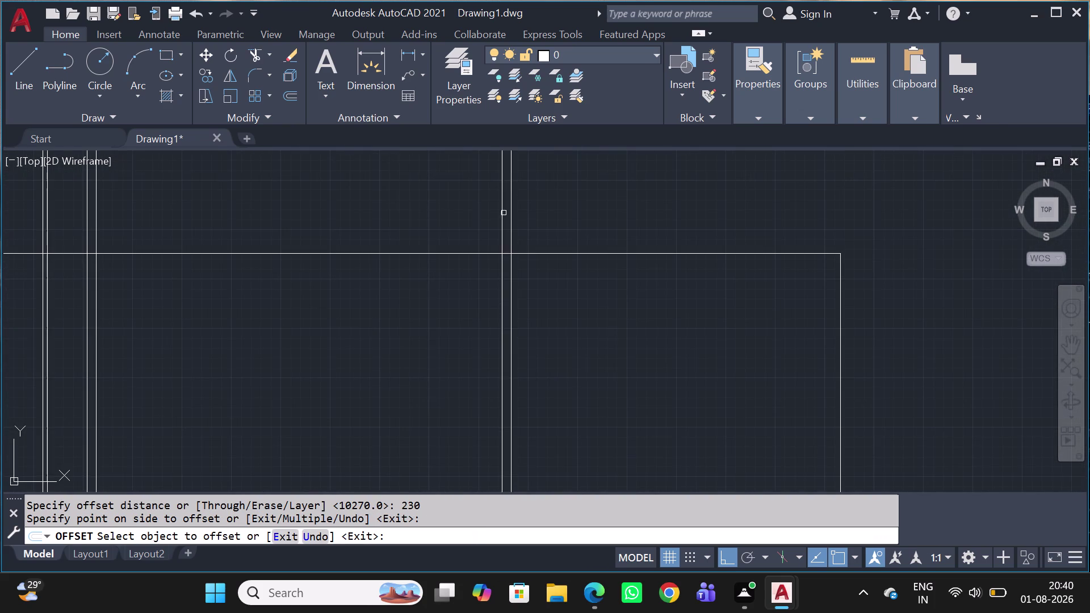
scroll(up, 3)
key(Escape)
Offset the right vertical line 1870 to the right.
scroll(up, 3)
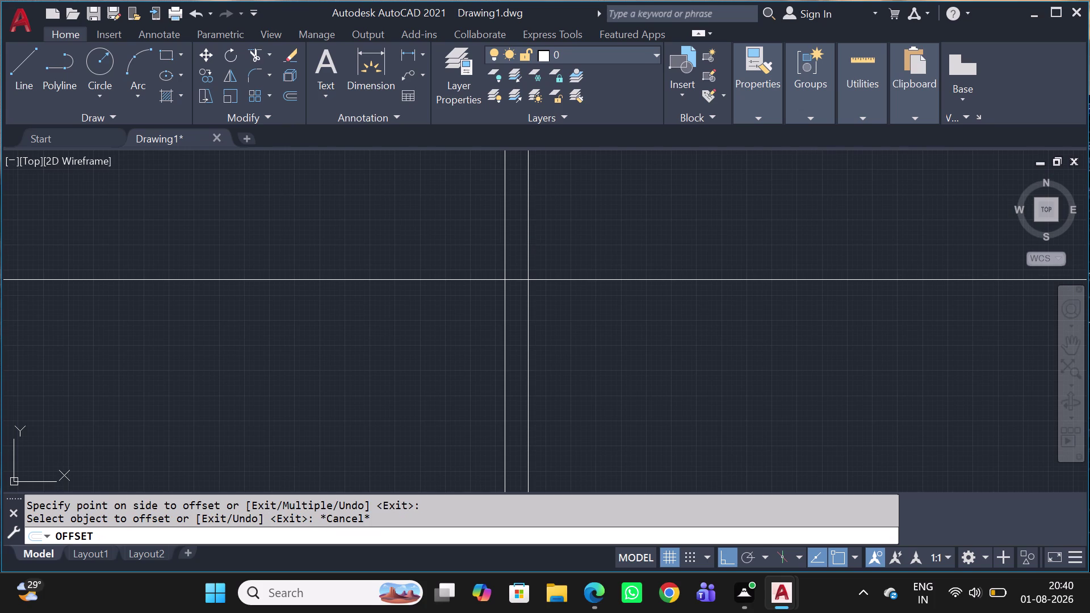
scroll(up, 3)
scroll(up, 3)
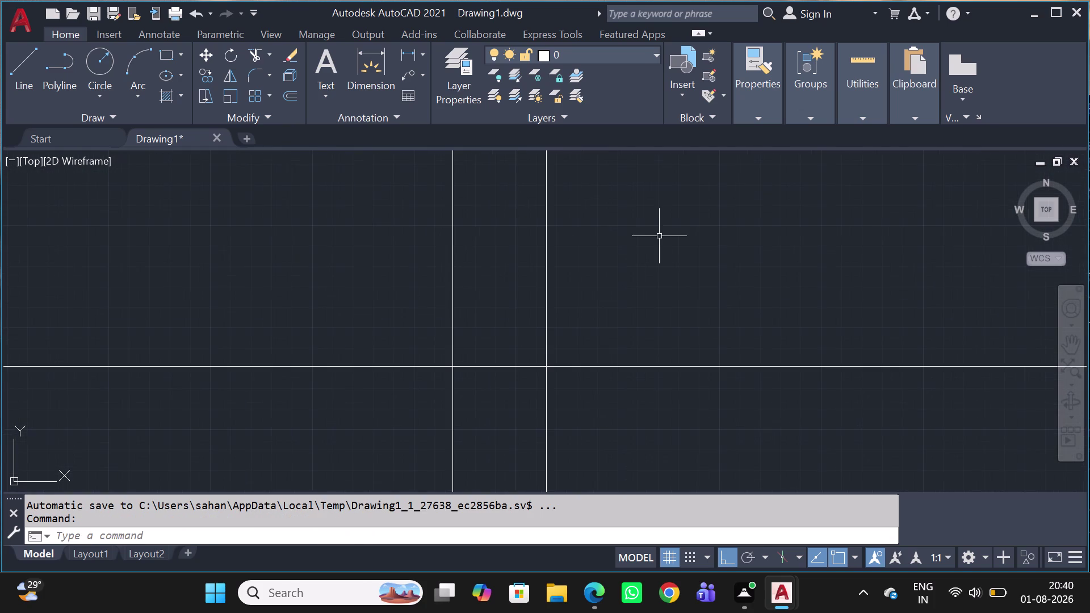
click(658, 232)
click(491, 286)
text(O)
key(space)
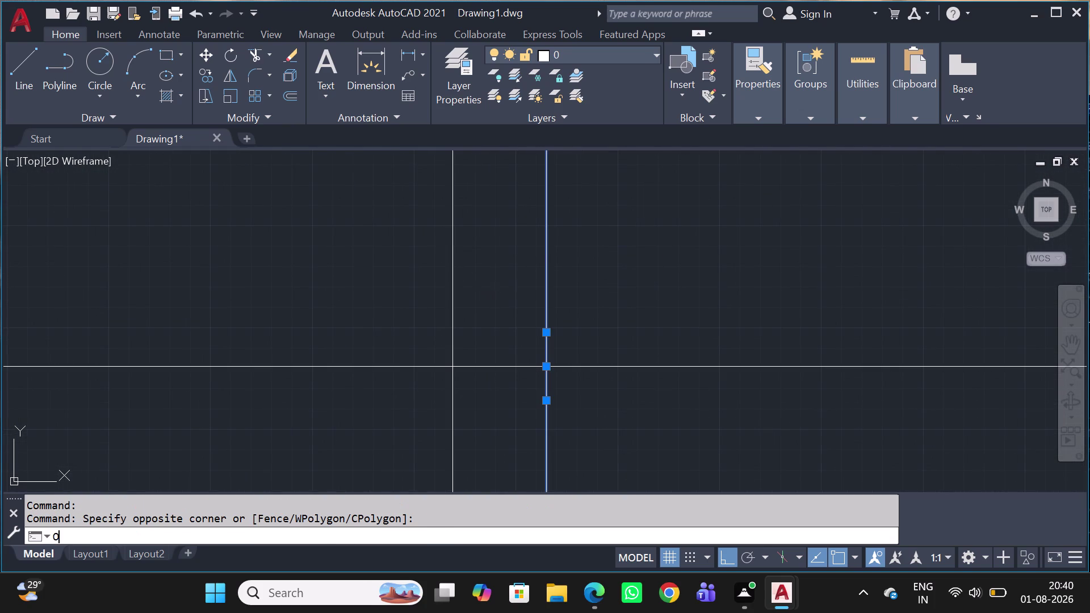
scroll(down, 3)
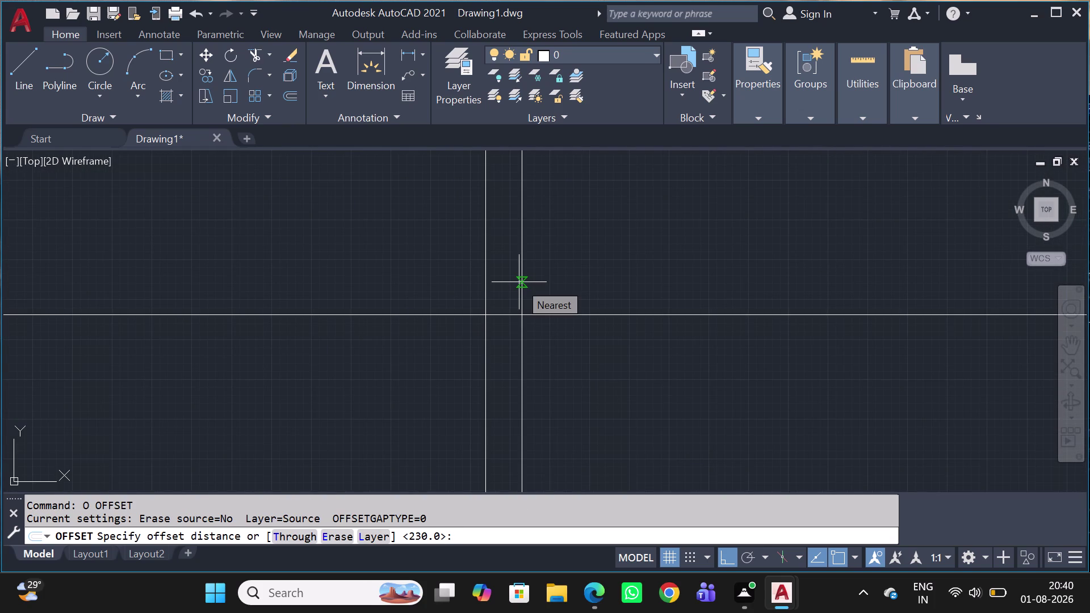
key(1)
key(8)
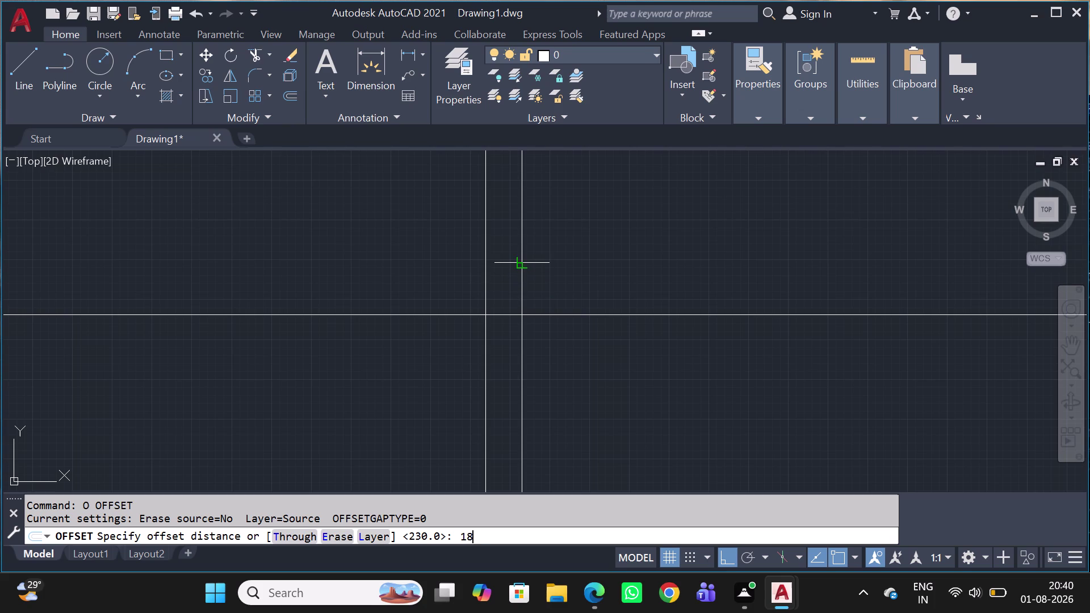
key(7)
key(0)
key(space)
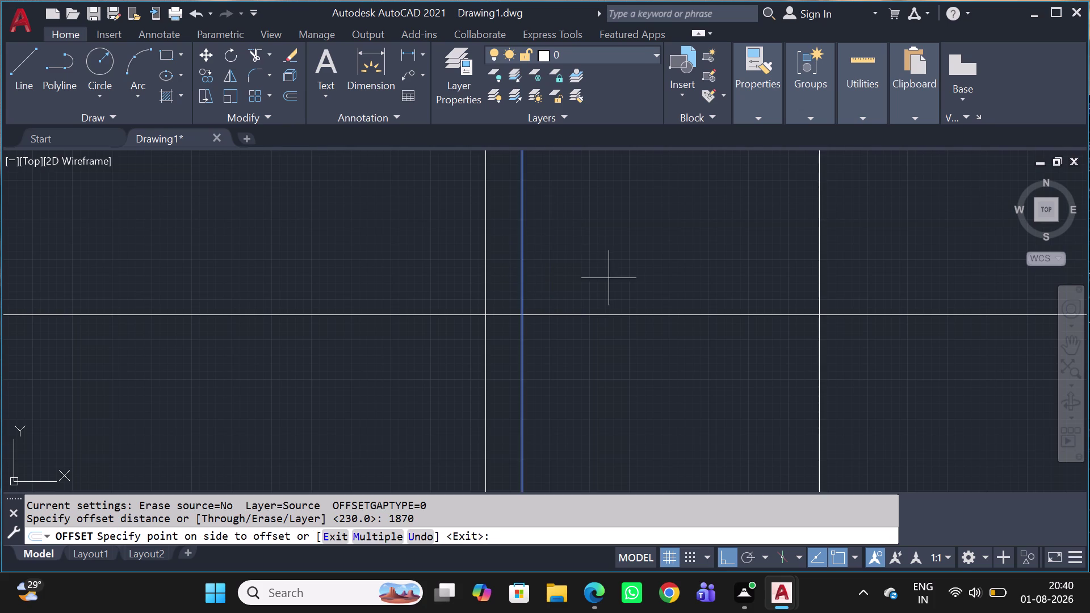
click(609, 279)
scroll(down, 3)
key(Escape)
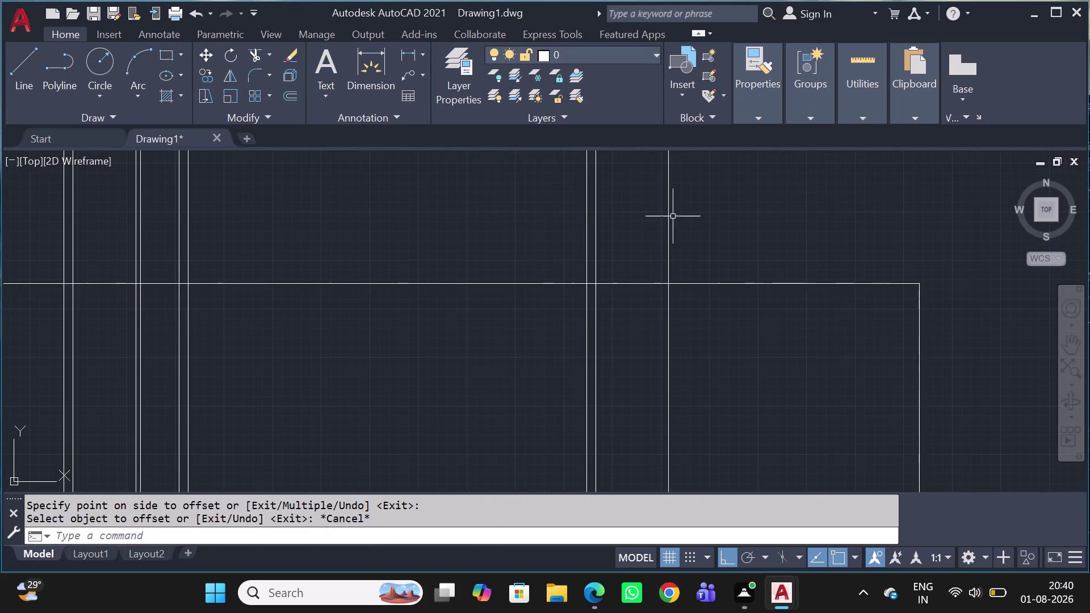
Offset the new 1870 line by 230 to form a wall.
click(672, 217)
click(657, 226)
text(O)
key(space)
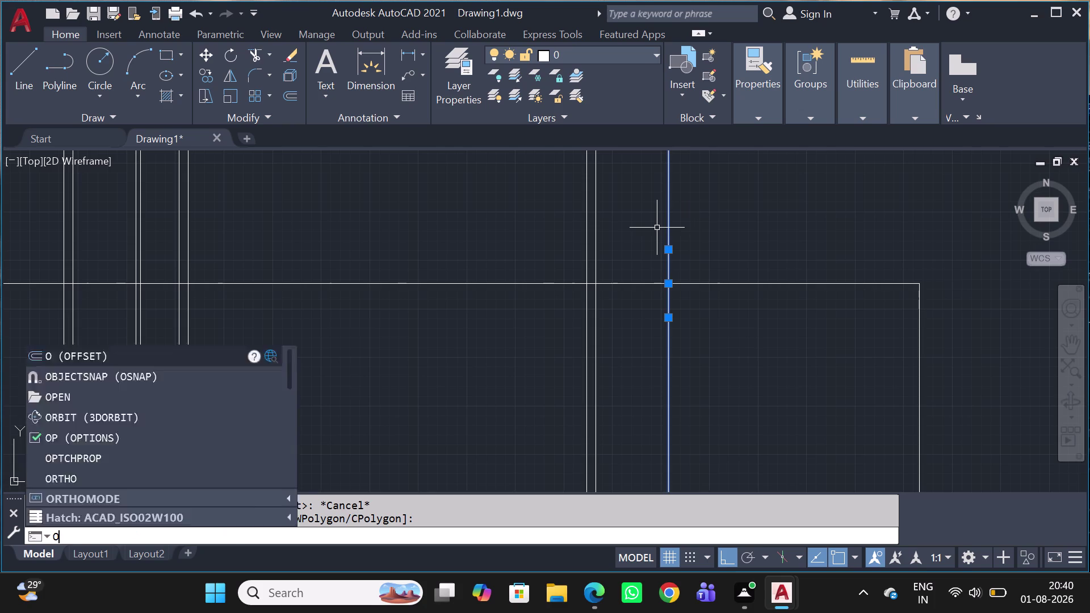
text(23)
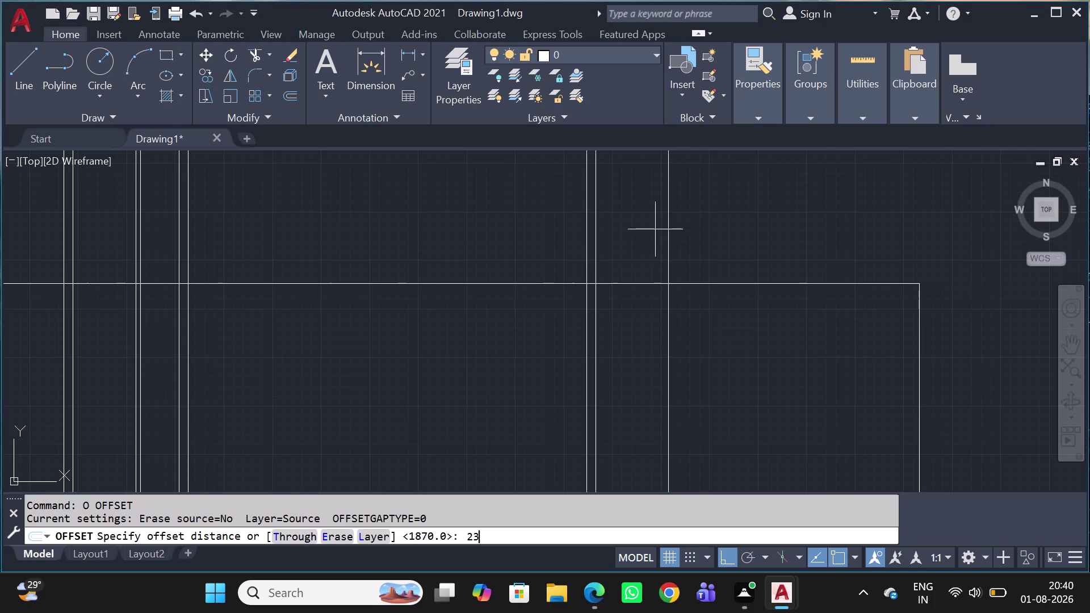
text(0)
key(space)
click(697, 225)
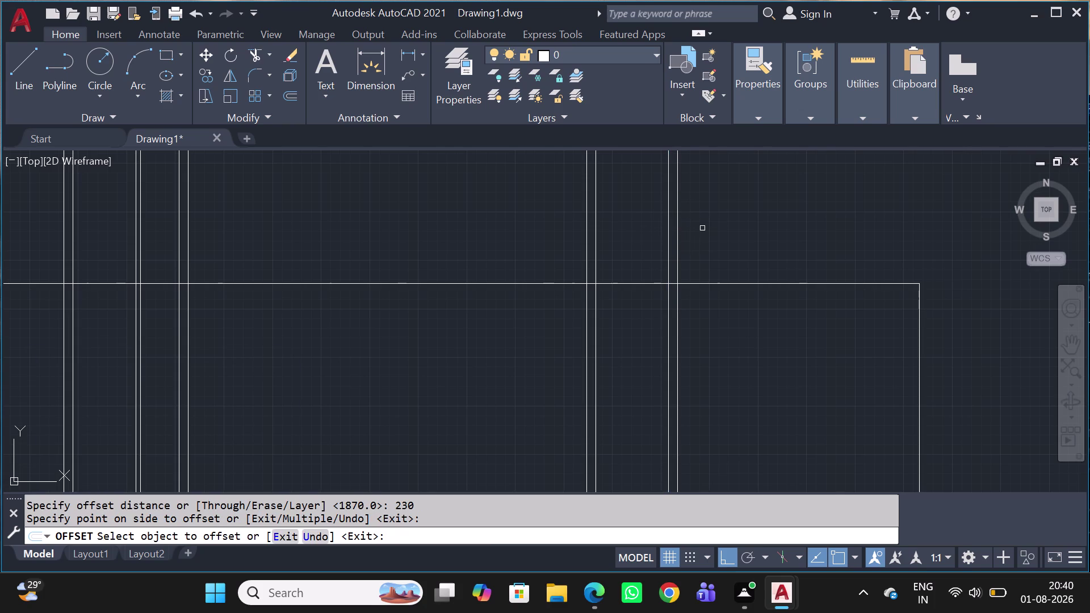
key(Escape)
Offset the right vertical line by 6000.
scroll(up, 3)
click(676, 251)
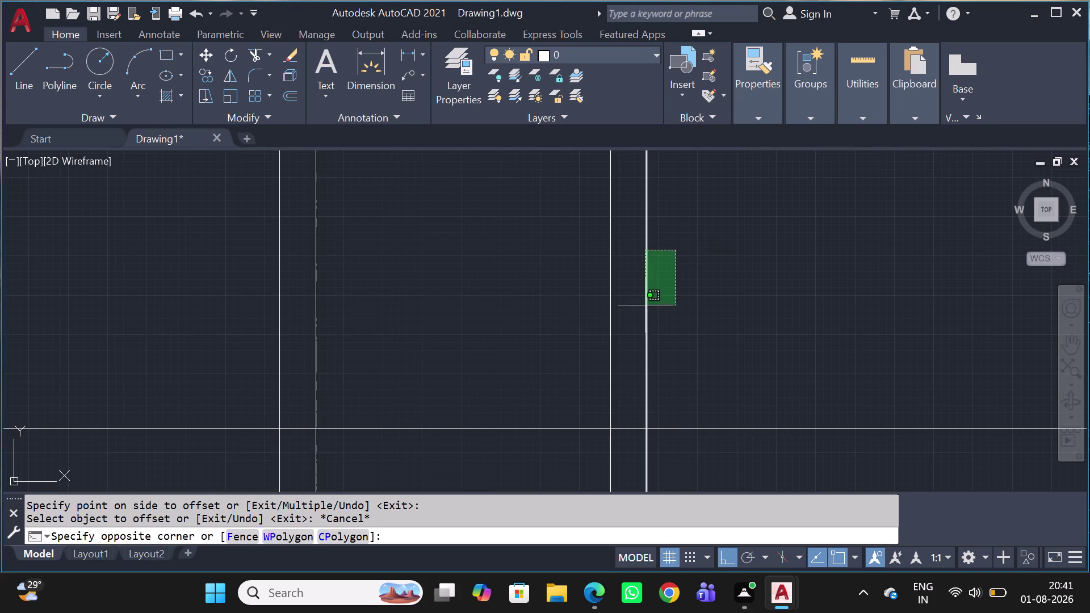
click(631, 319)
text(O)
key(space)
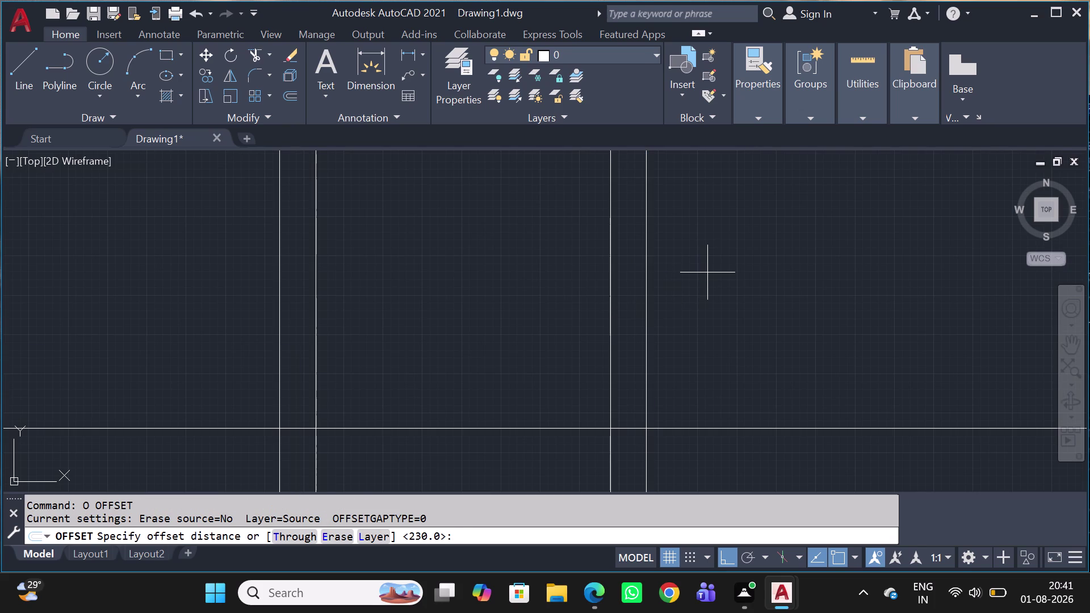
key(6)
text(00)
key(0)
key(space)
scroll(down, 3)
click(782, 266)
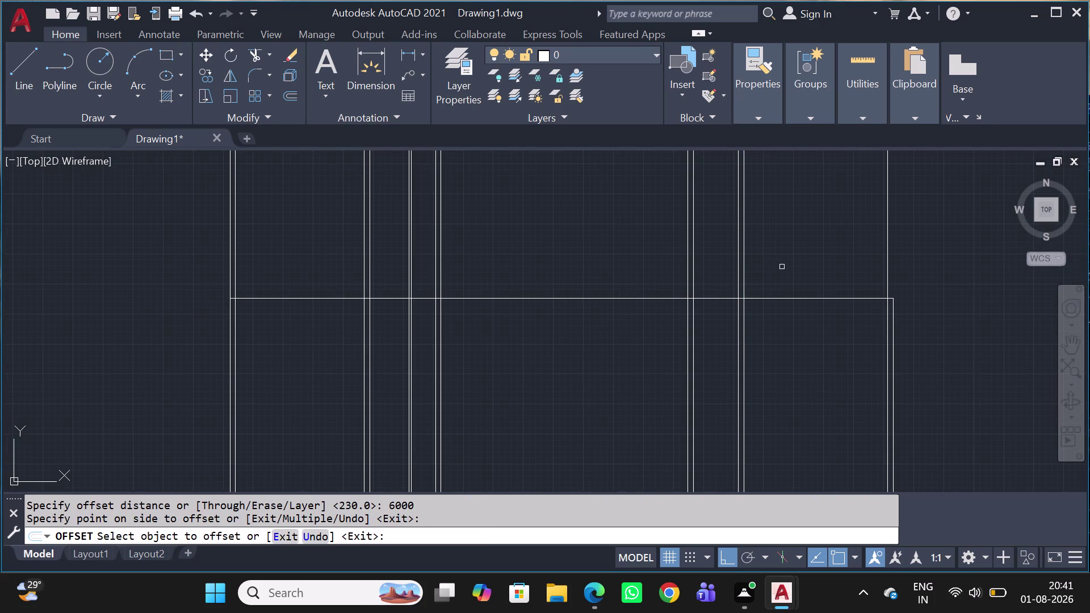
key(Escape)
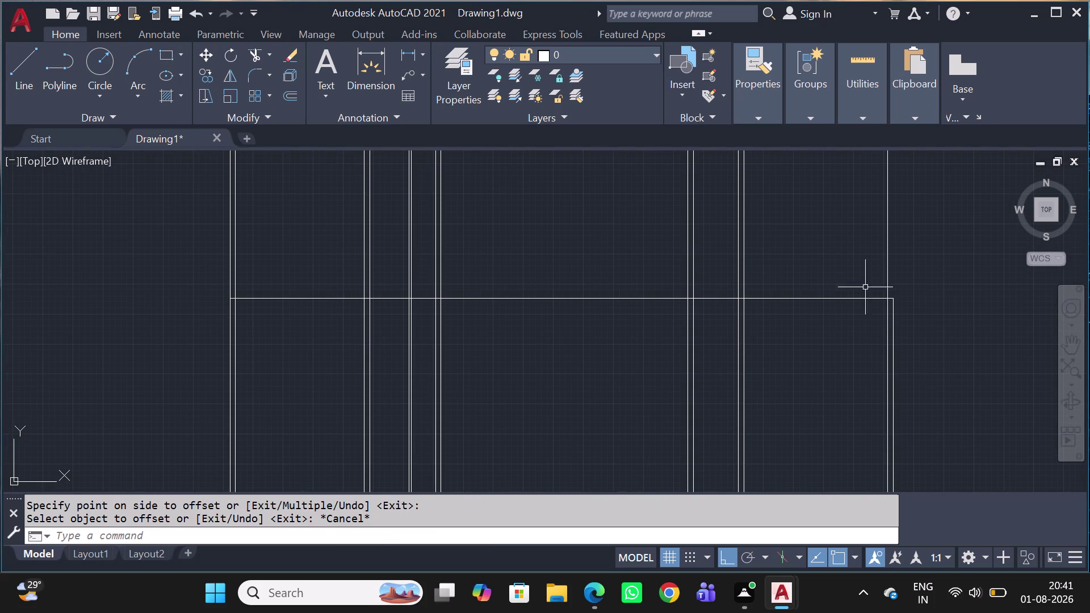
Offset the new 6000 line by 230 to form its wall.
middle_drag(882, 305, 687, 277)
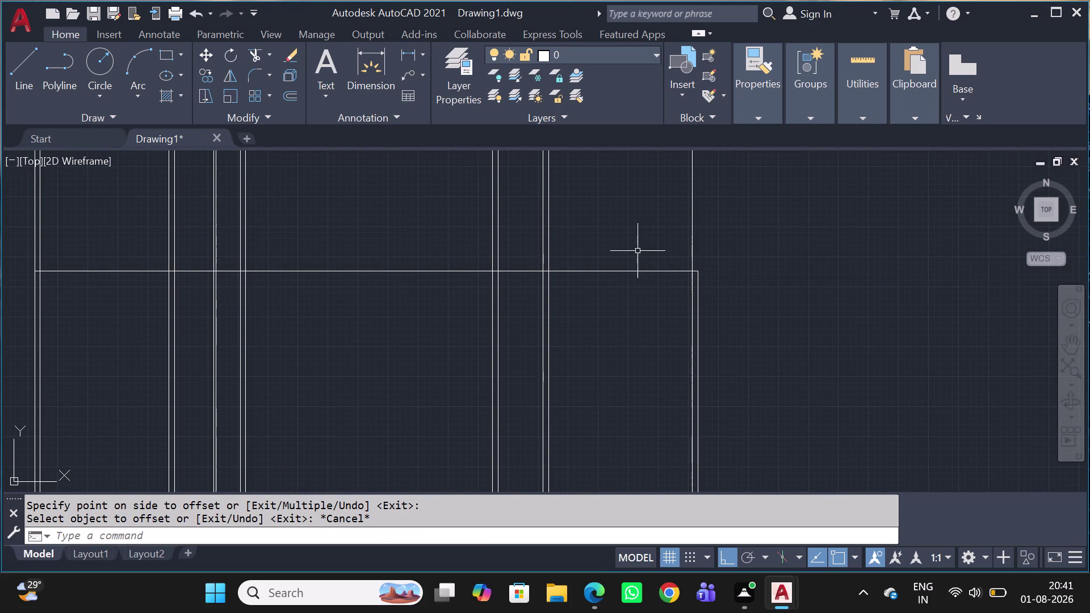
scroll(up, 3)
click(740, 221)
click(699, 246)
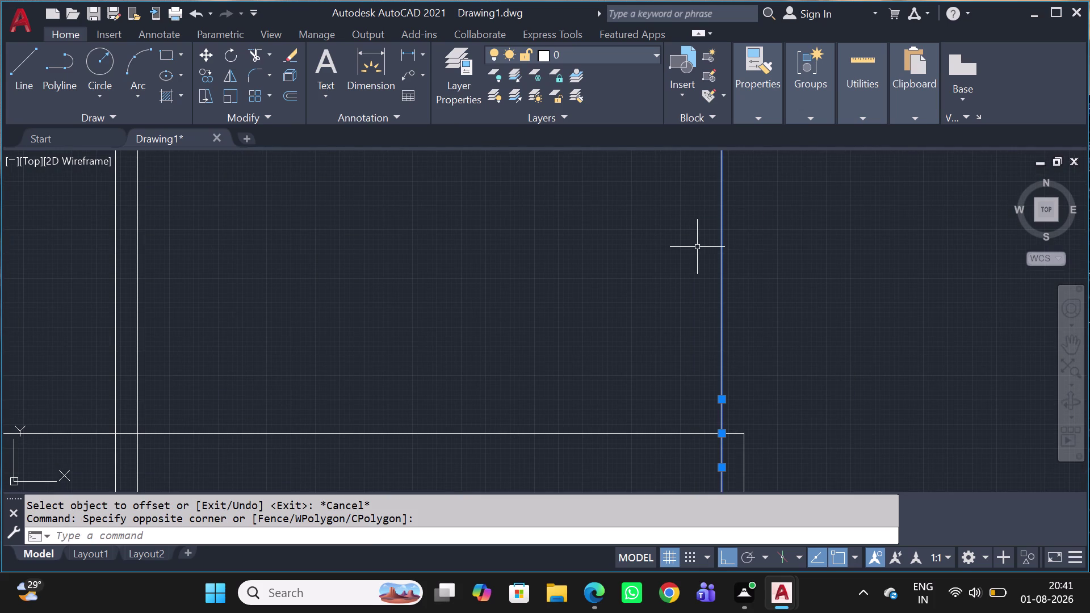
key(o)
key(space)
text(23)
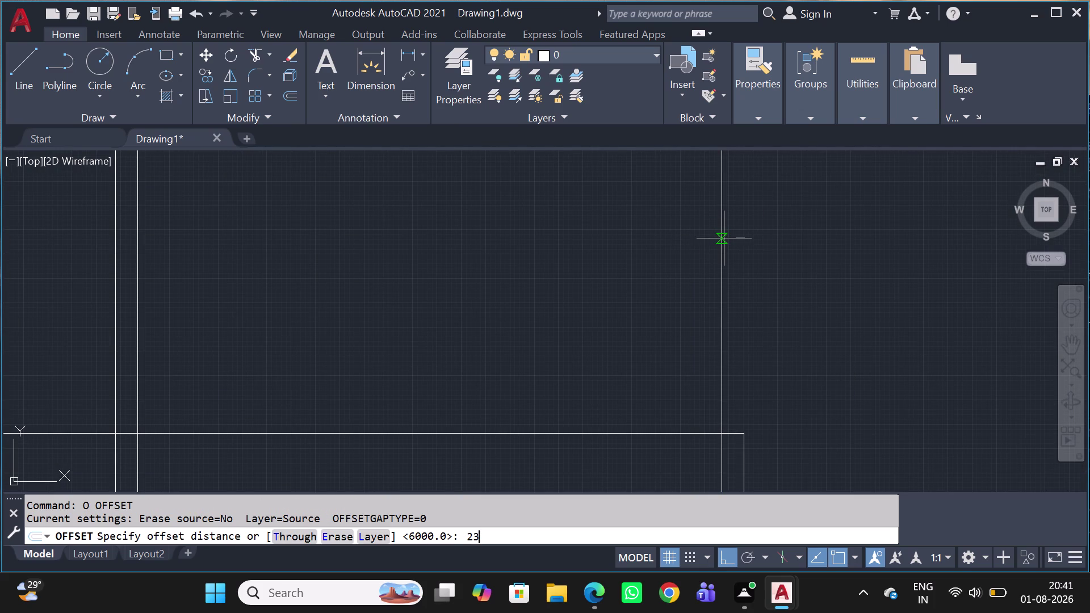
key(0)
key(space)
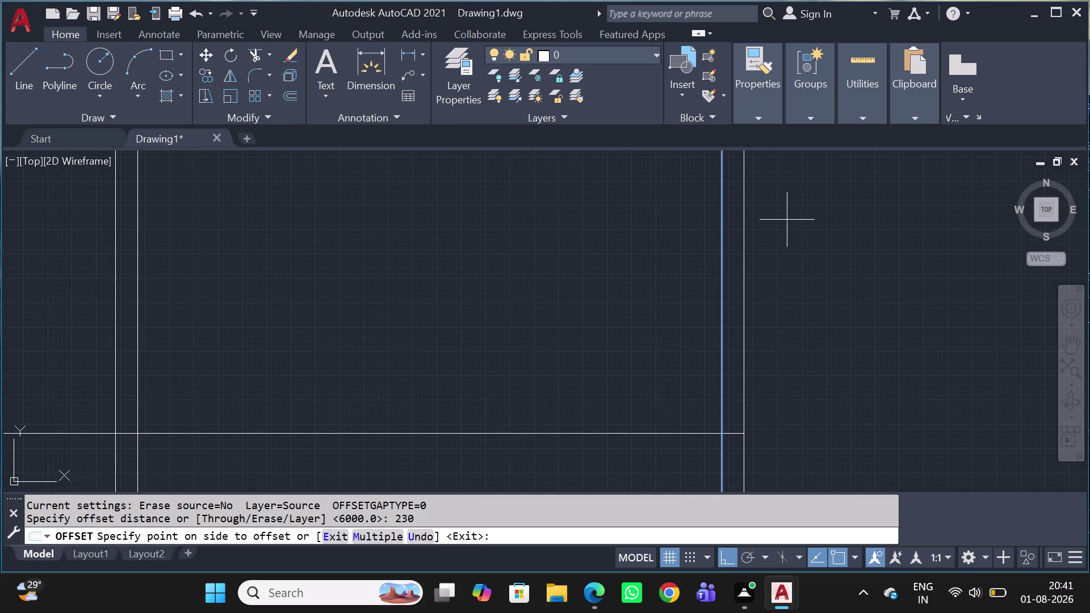
click(786, 220)
Pan out over the walls and pick lines after typing TR.
scroll(down, 3)
middle_drag(811, 349, 762, 322)
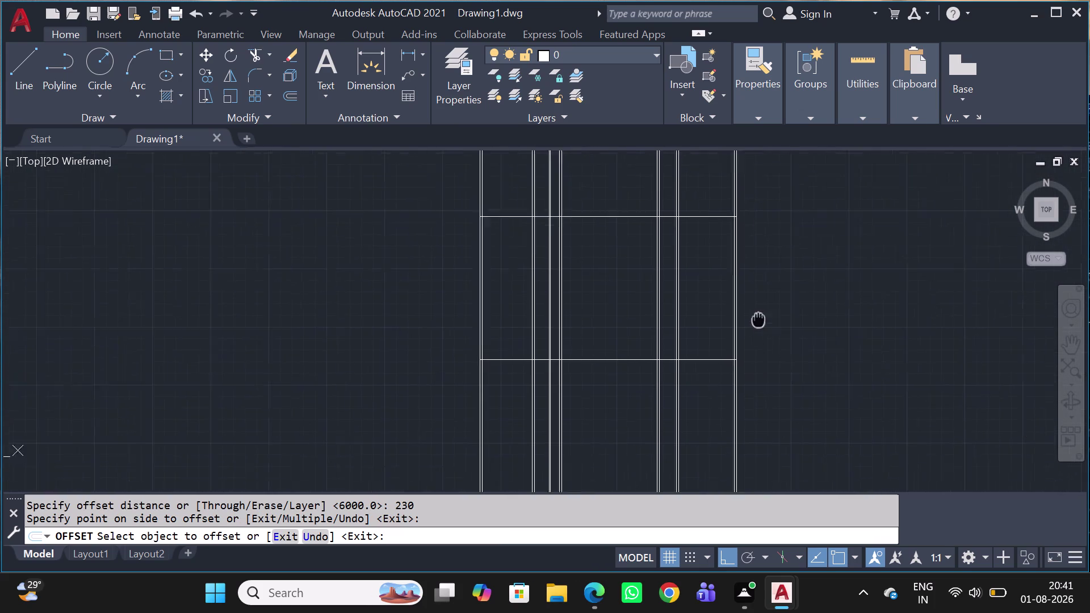
middle_drag(762, 321, 700, 276)
key(t)
key(r)
key(space)
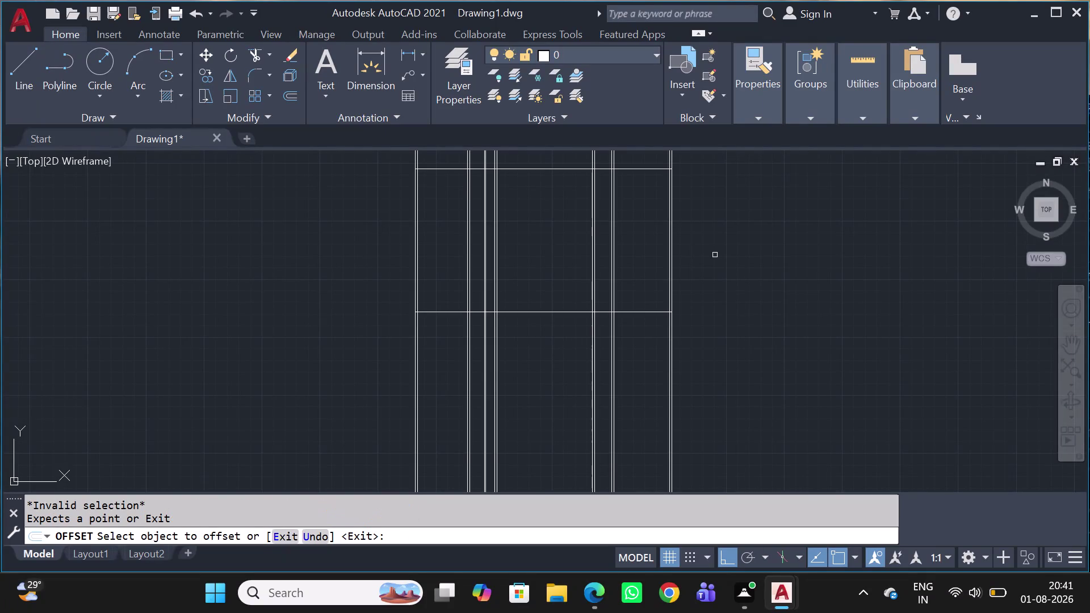
click(697, 379)
click(380, 420)
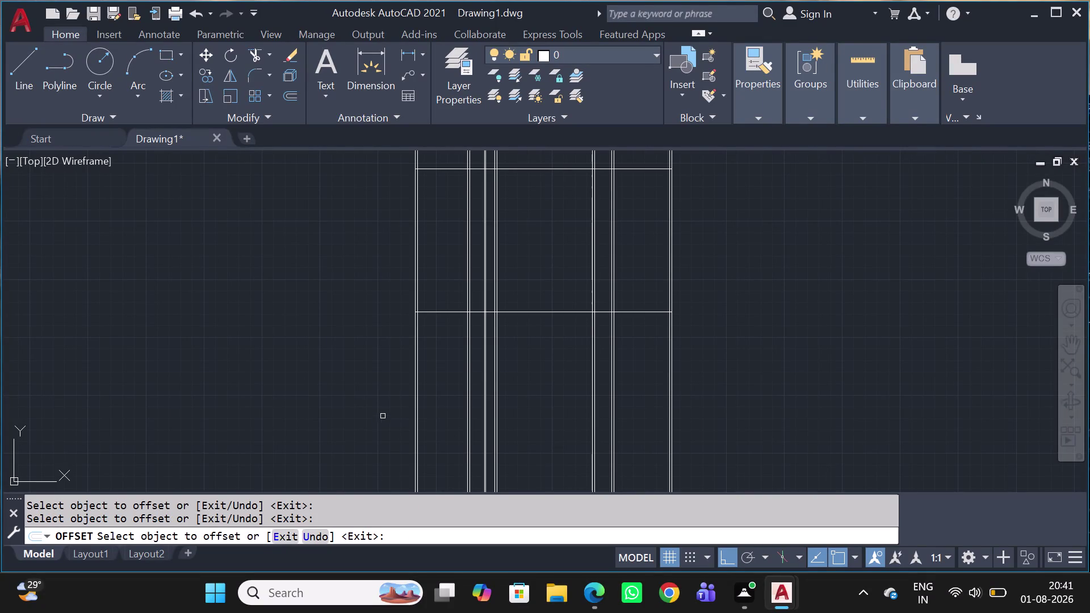
drag(758, 387, 754, 397)
click(687, 380)
click(686, 382)
click(679, 400)
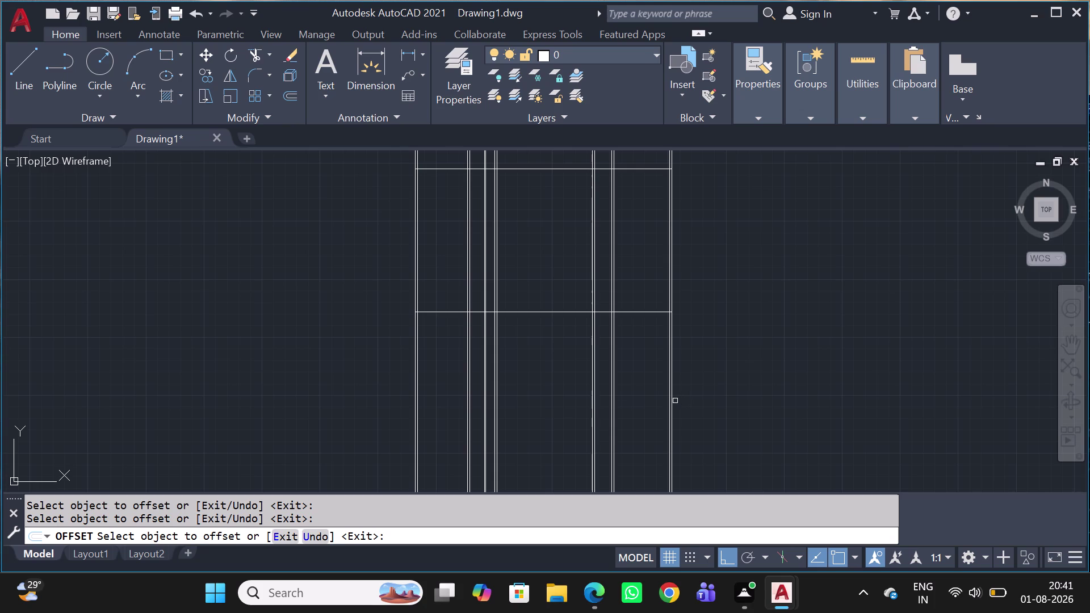
Offset the rightmost line 230 outward, then undo that copy.
click(671, 394)
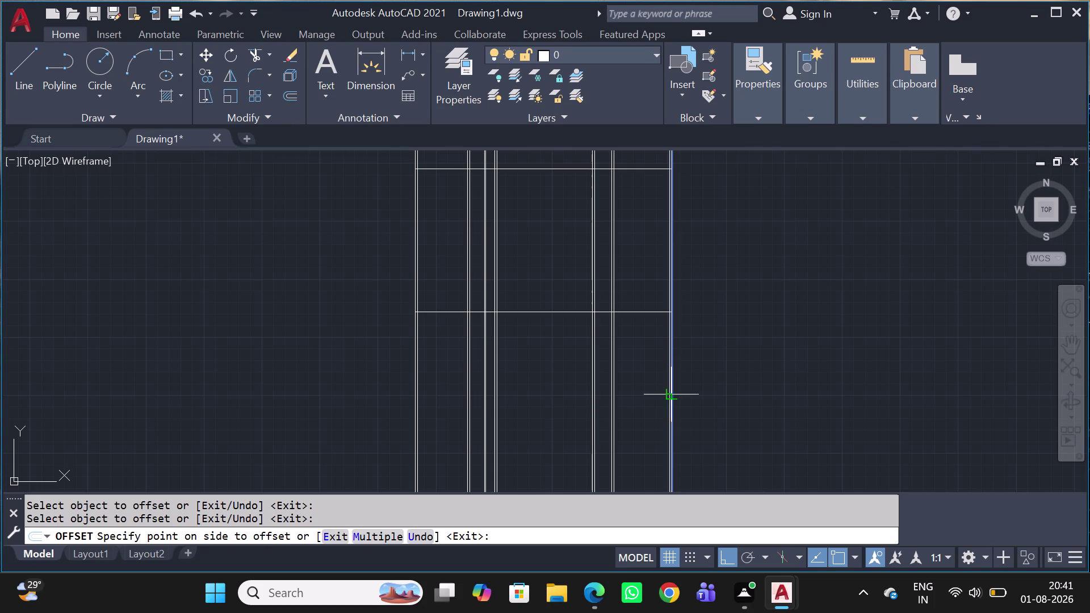
click(695, 398)
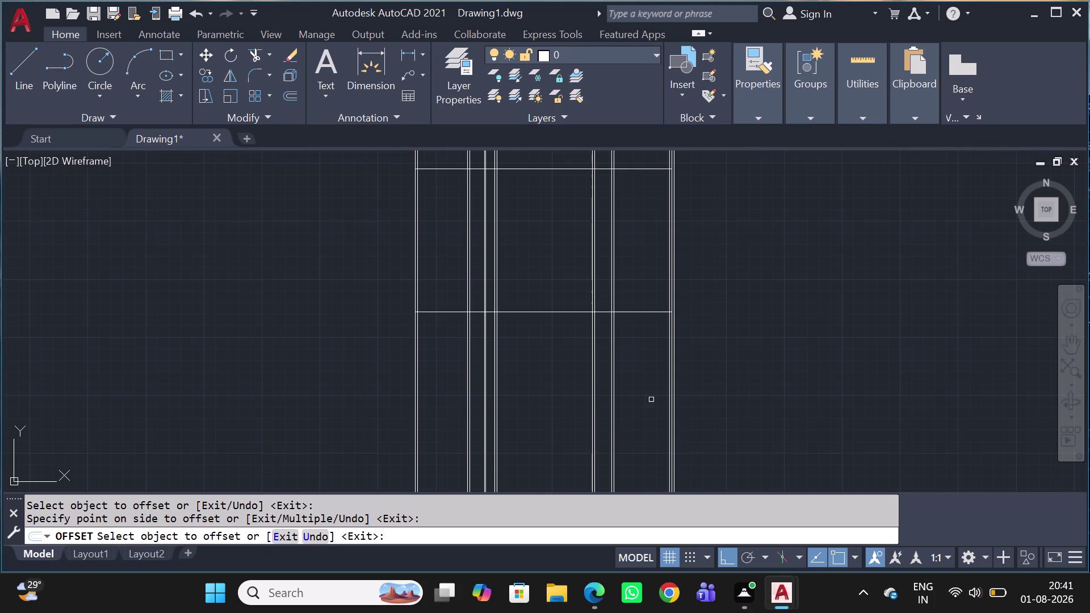
key(Escape)
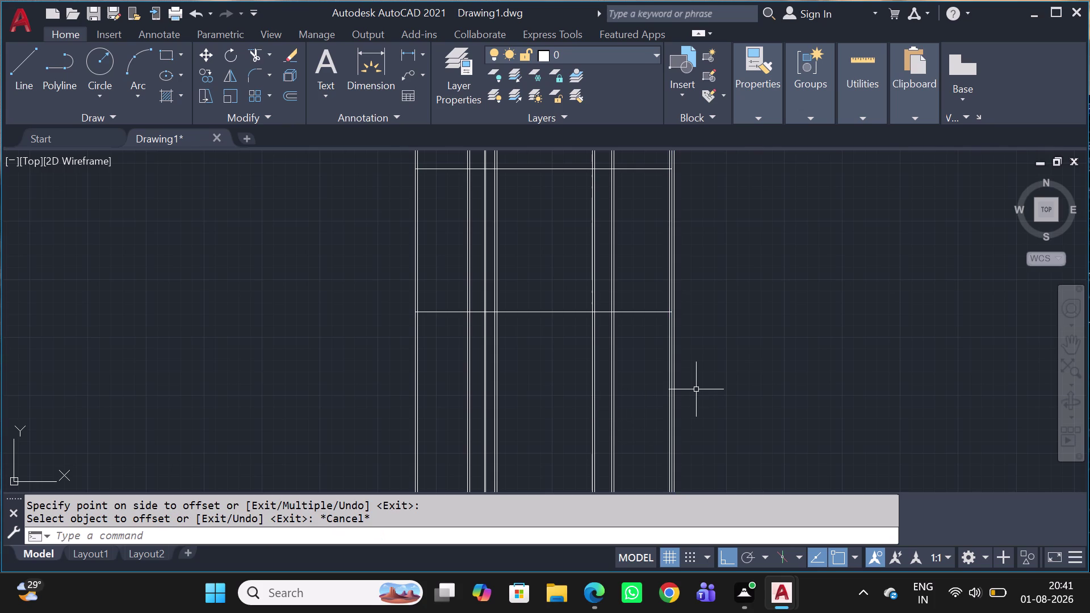
key(ctrl+z)
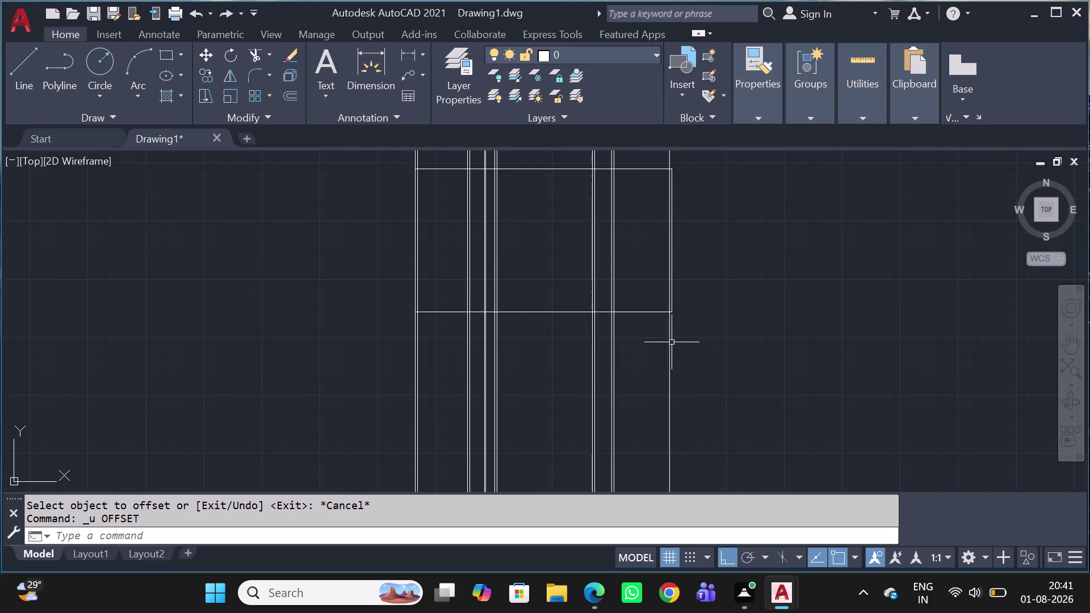
Offset the right wall line 230 outward and start the TRIM command.
scroll(up, 3)
click(678, 345)
click(639, 380)
key(o)
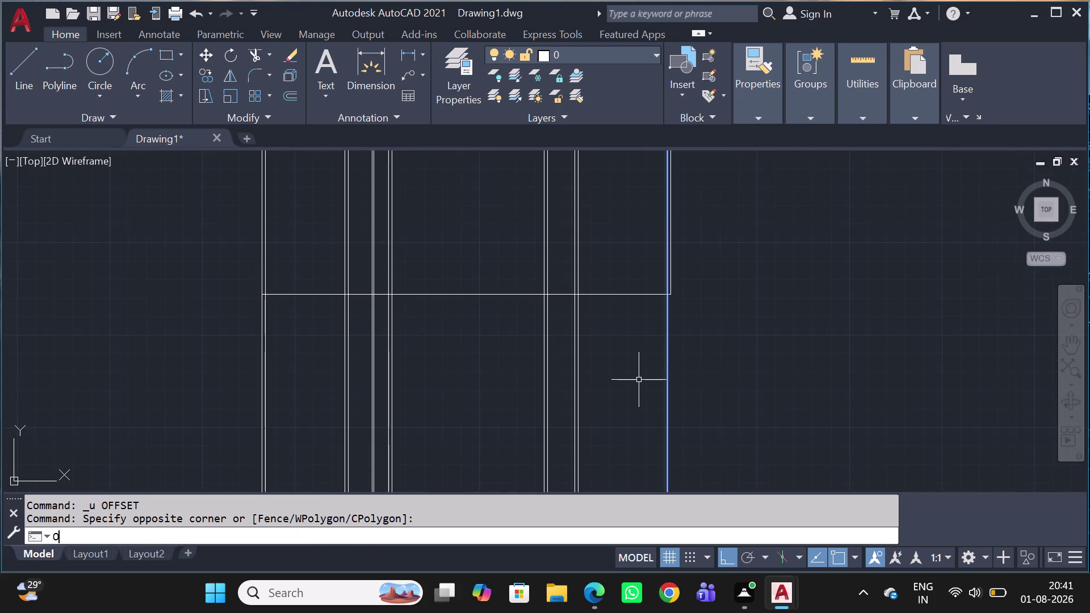
key(space)
key(2)
key(3)
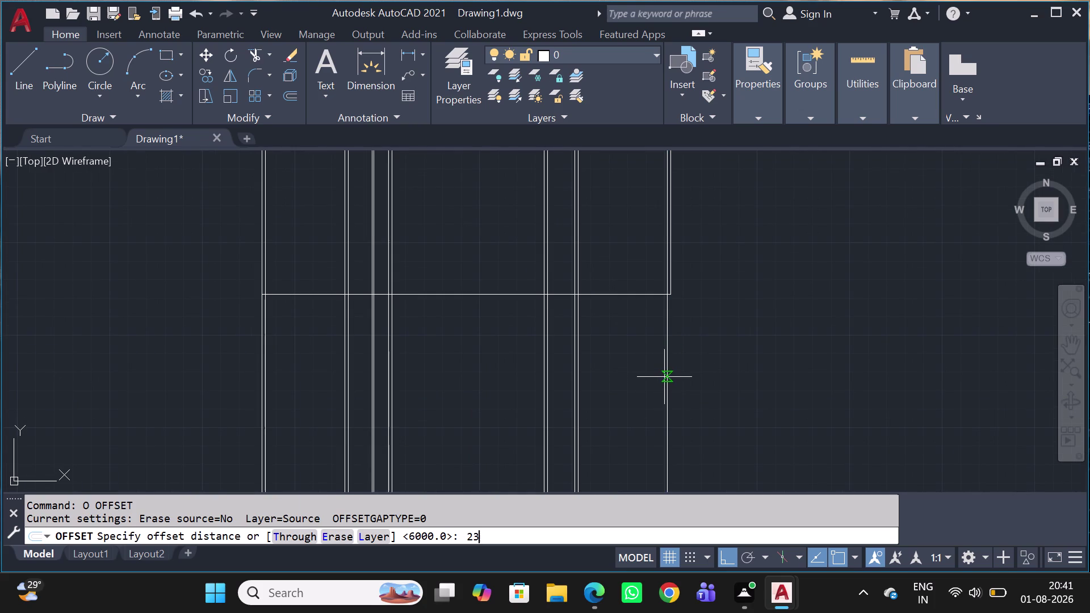
key(0)
key(space)
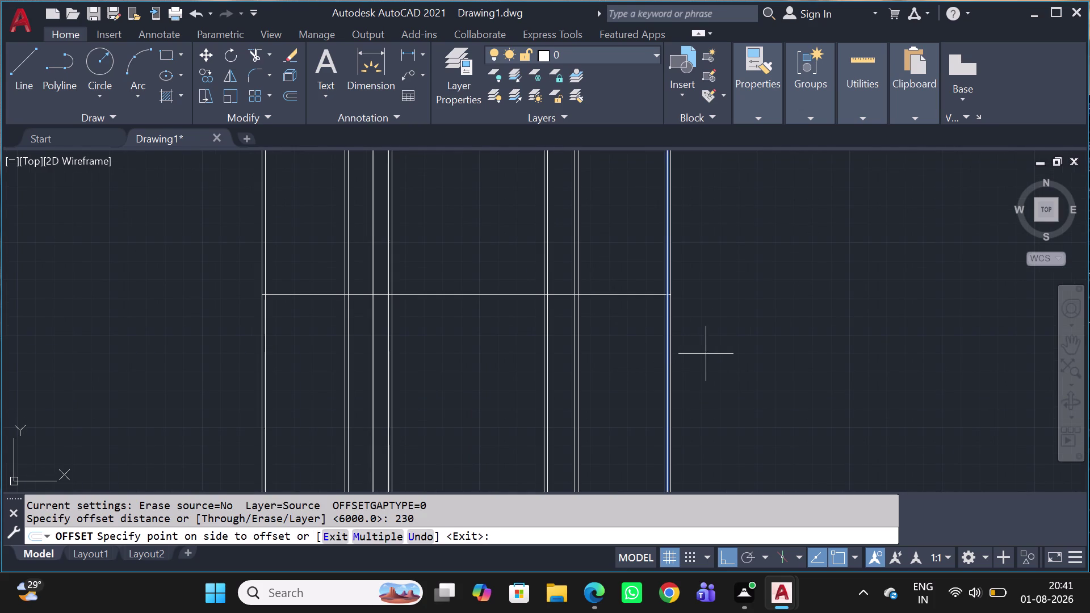
click(712, 353)
key(Escape)
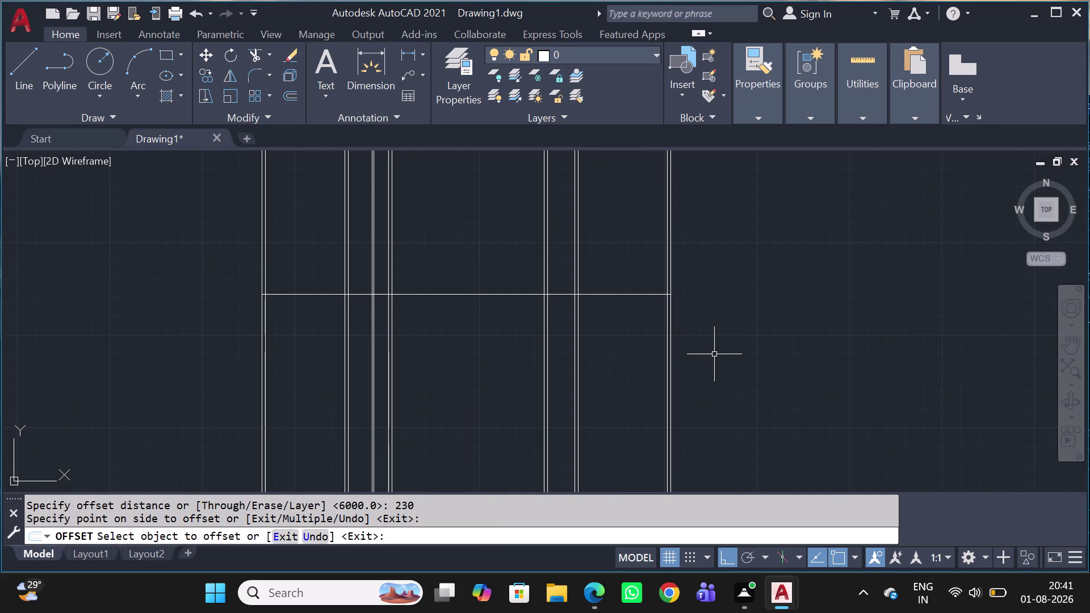
text(TR)
key(space)
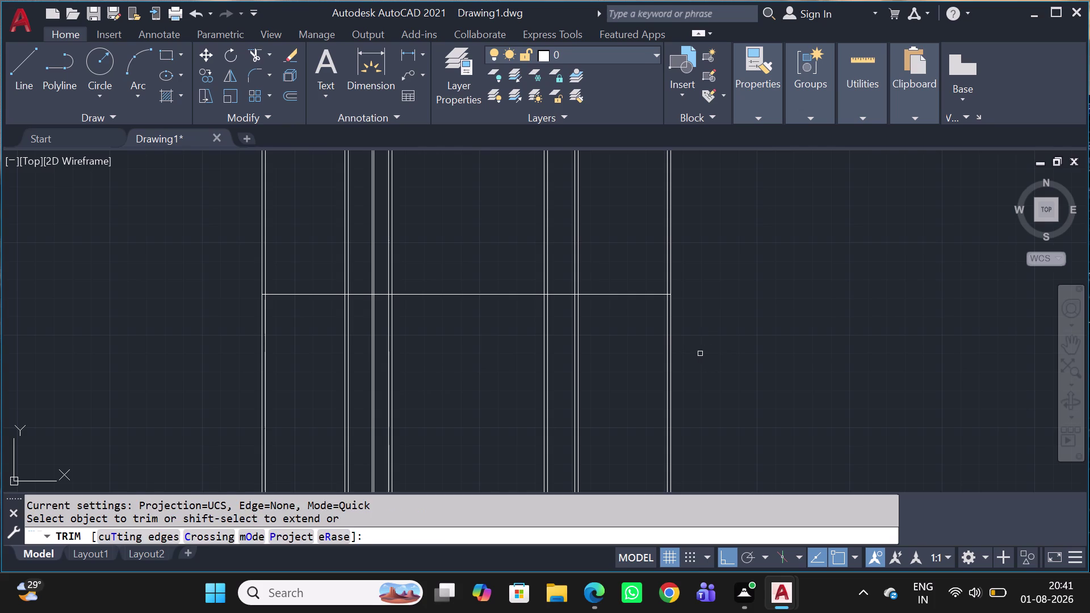
Trim the overshooting vertical wall line ends with two fence lines.
click(700, 354)
click(219, 390)
scroll(down, 3)
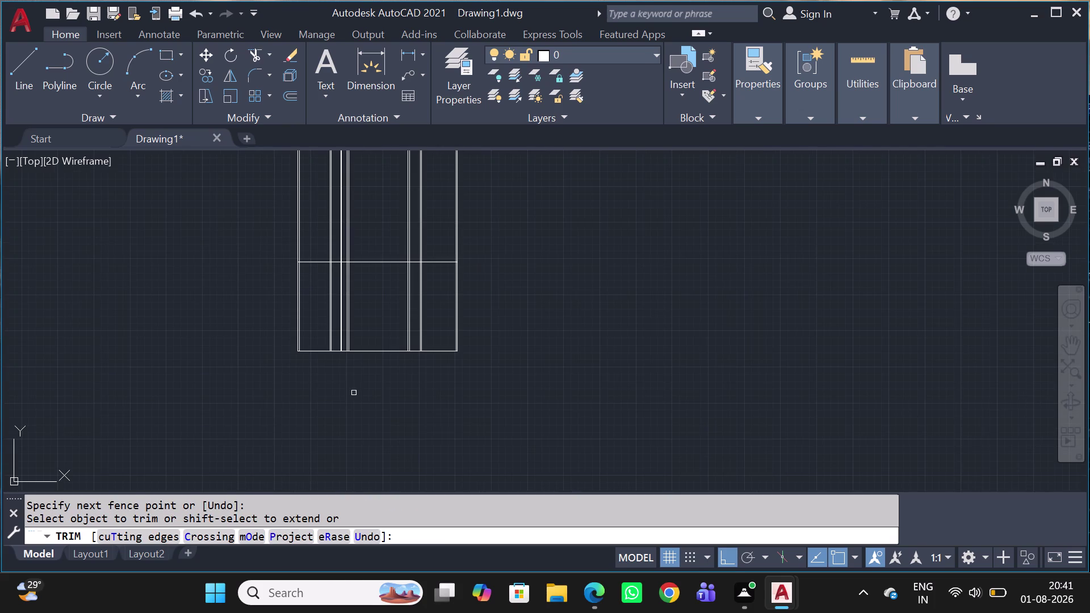
click(481, 223)
click(172, 235)
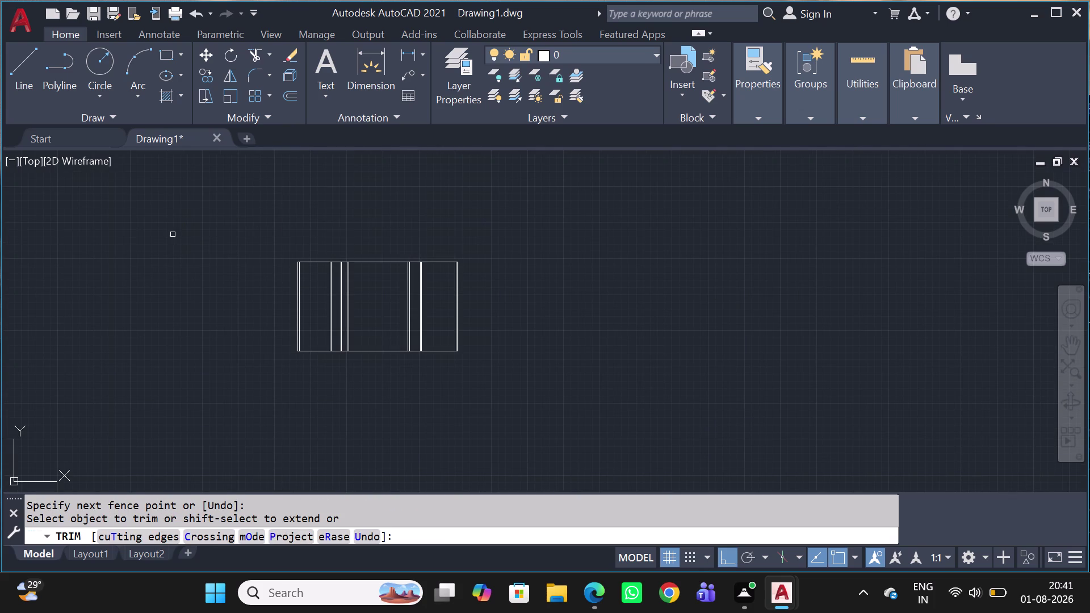
key(Escape)
scroll(up, 3)
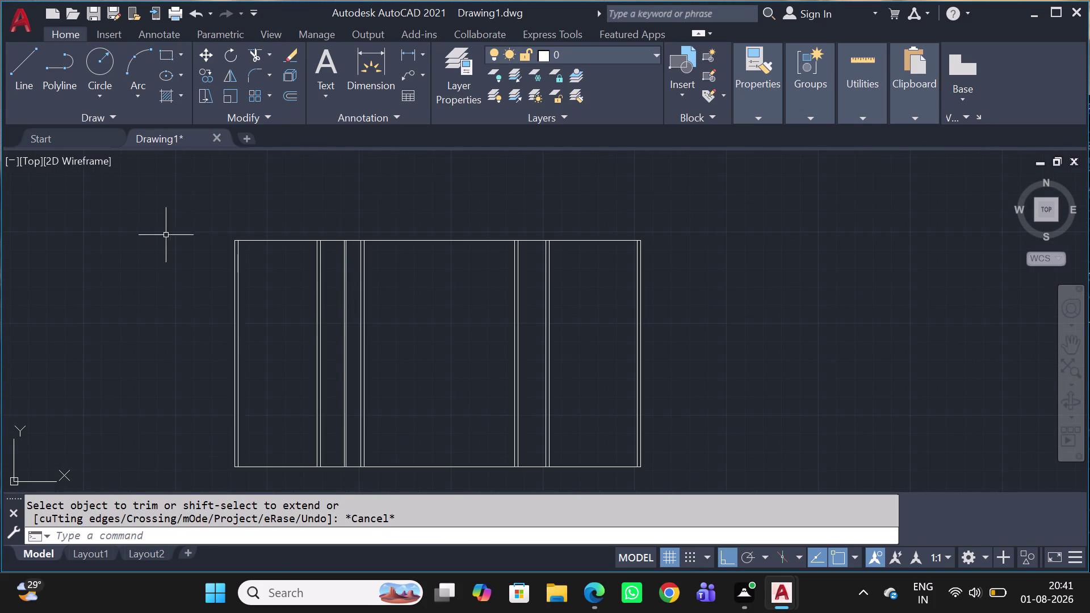
scroll(up, 3)
scroll(up, 3)
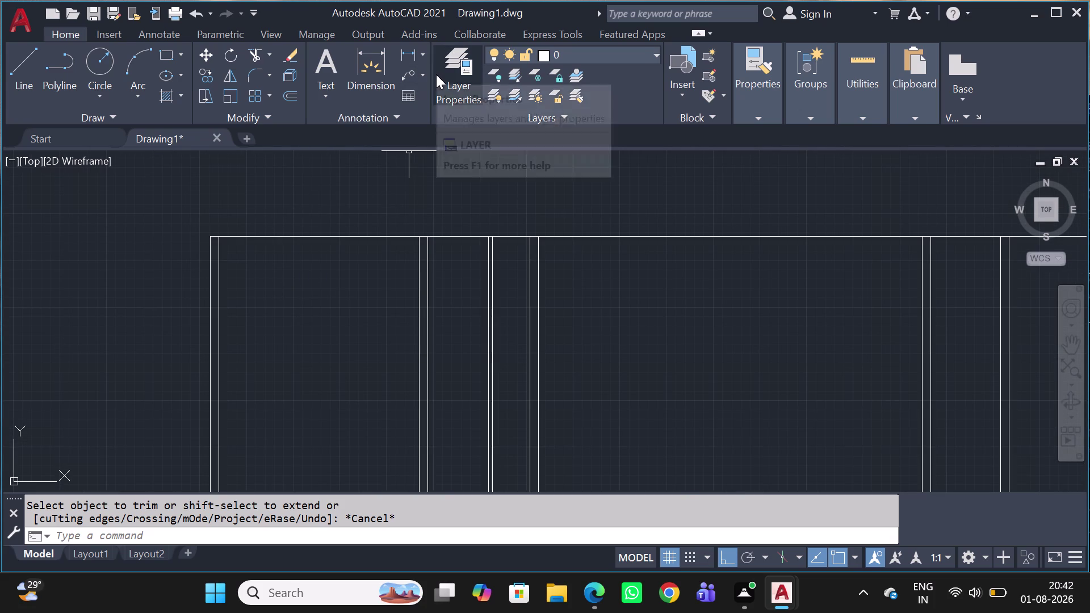
Place the 230 and 5360 linear dimensions along the top of the plan.
click(426, 53)
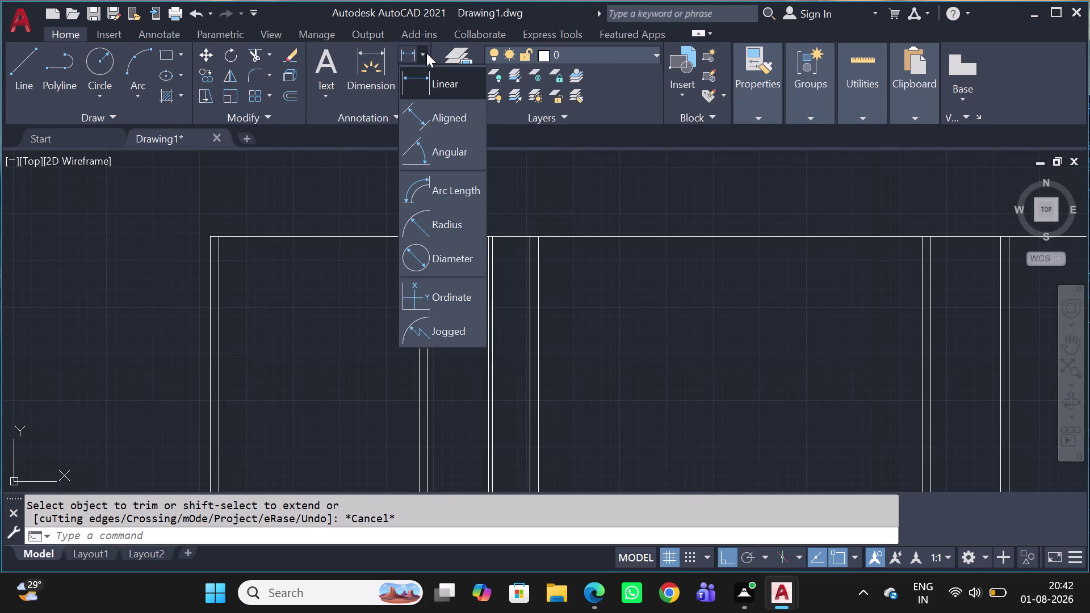
click(424, 75)
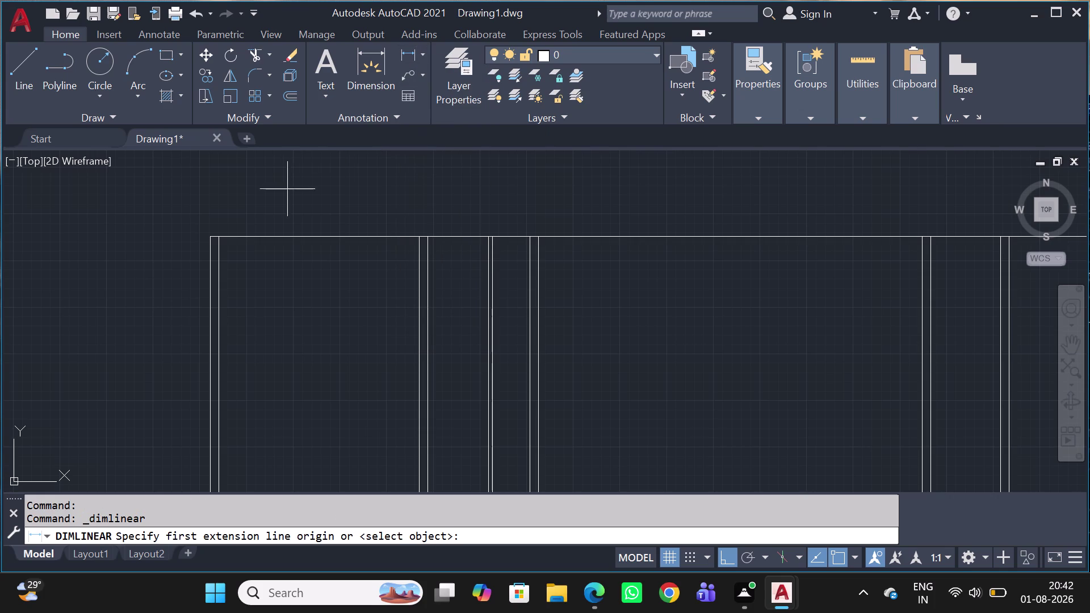
scroll(up, 3)
click(222, 259)
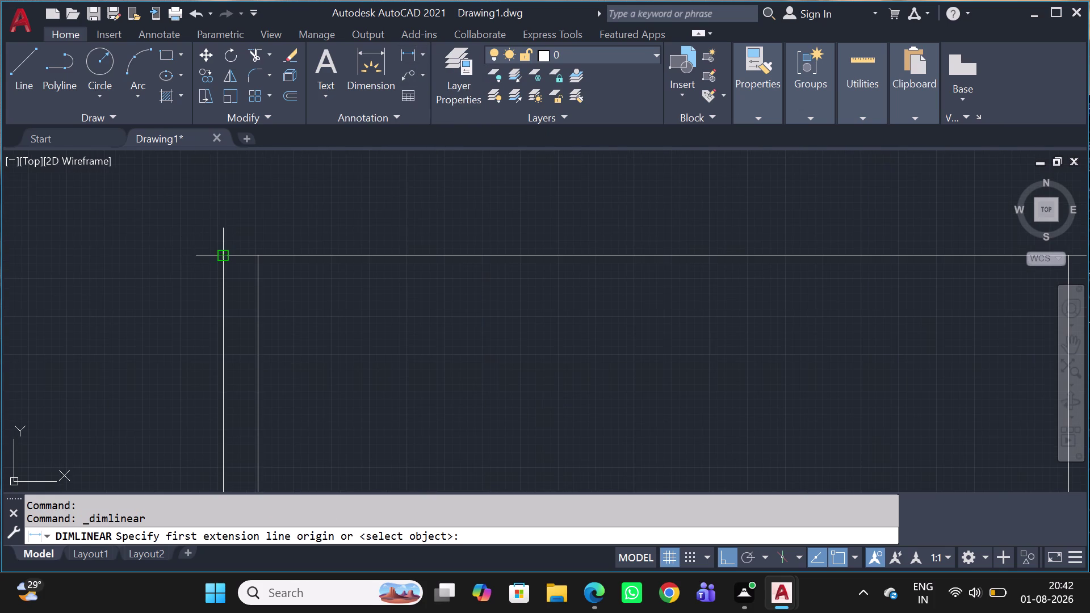
click(255, 257)
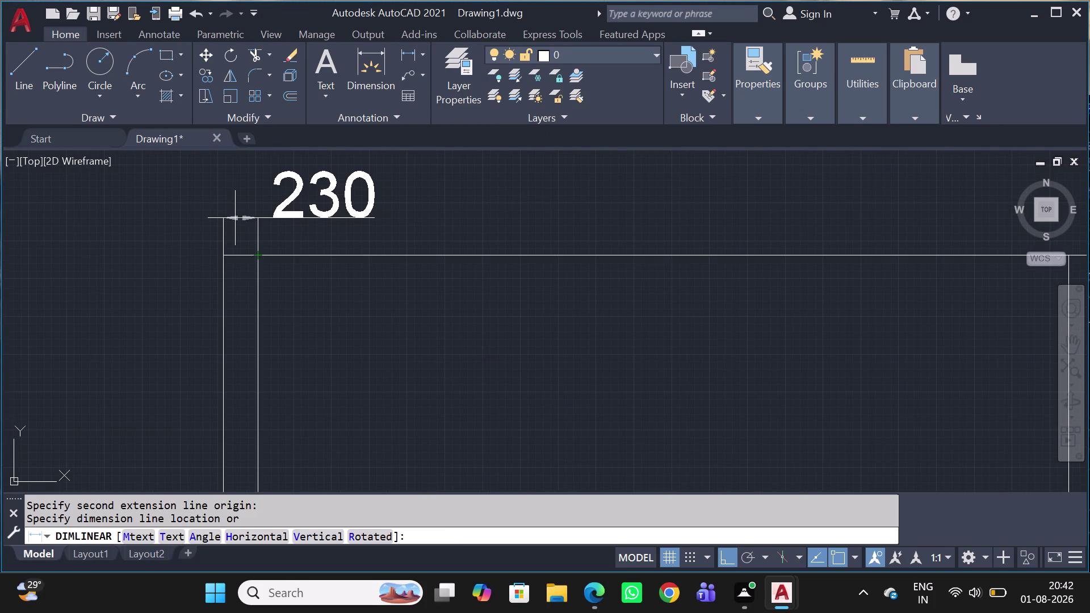
click(235, 218)
key(space)
scroll(down, 3)
click(263, 254)
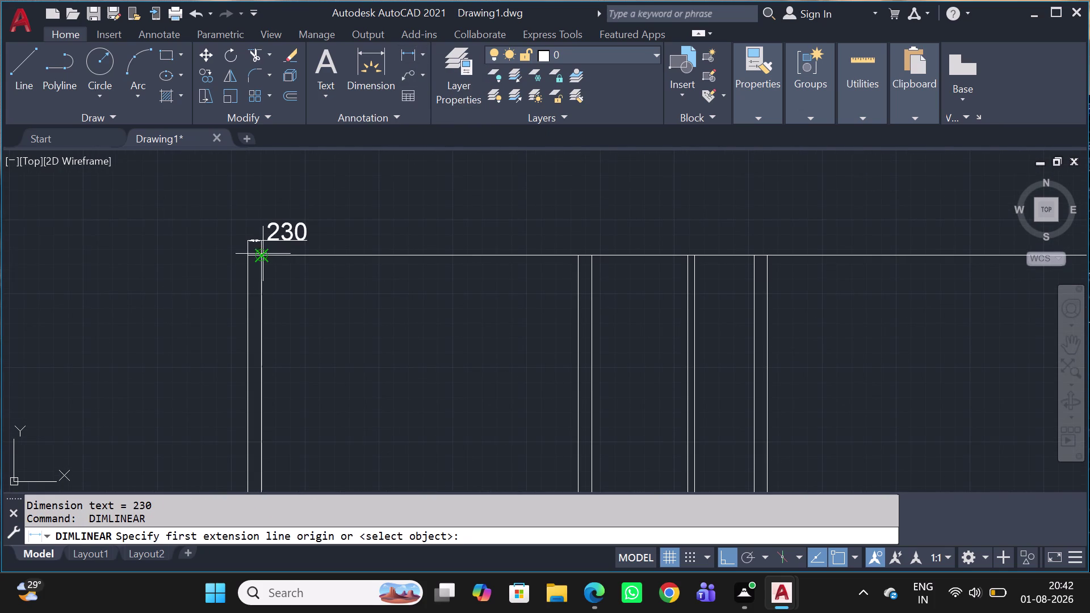
scroll(up, 3)
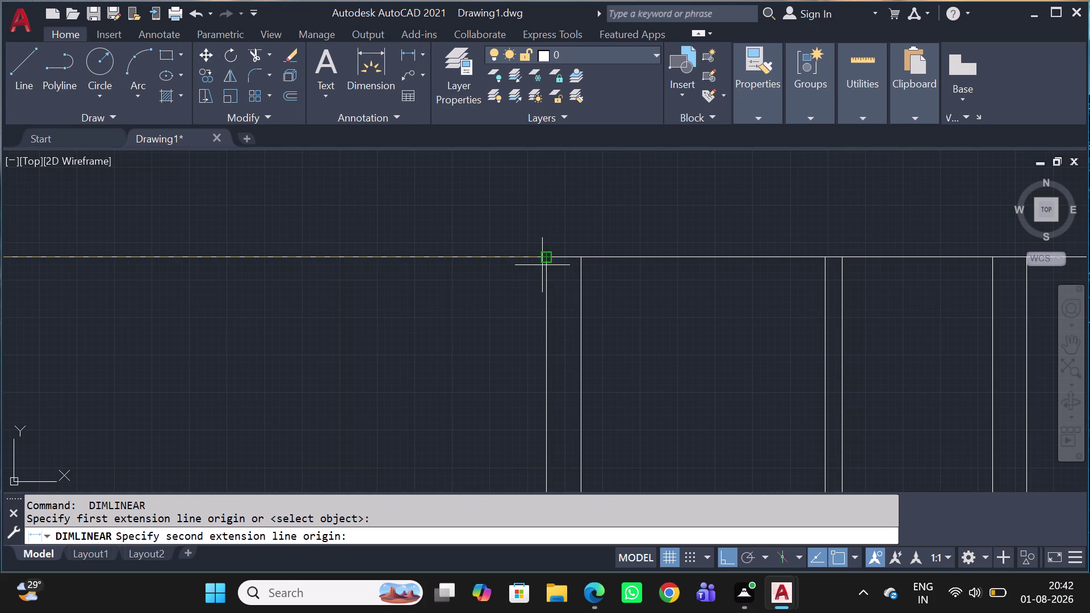
click(541, 262)
click(506, 219)
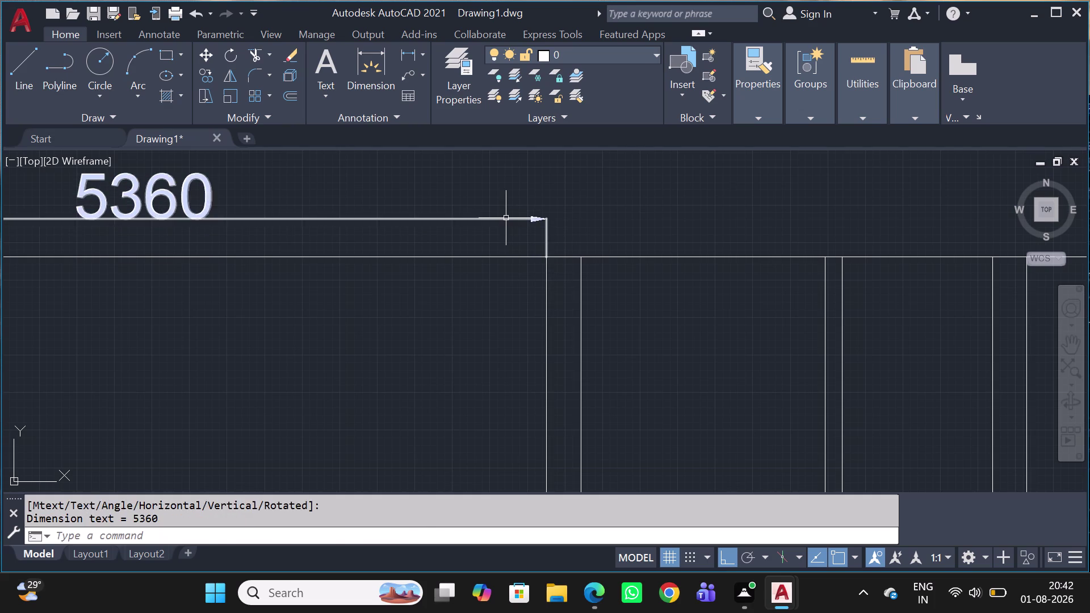
key(space)
Add the 230 wall-thickness and 1625 room-width top dimensions.
click(549, 258)
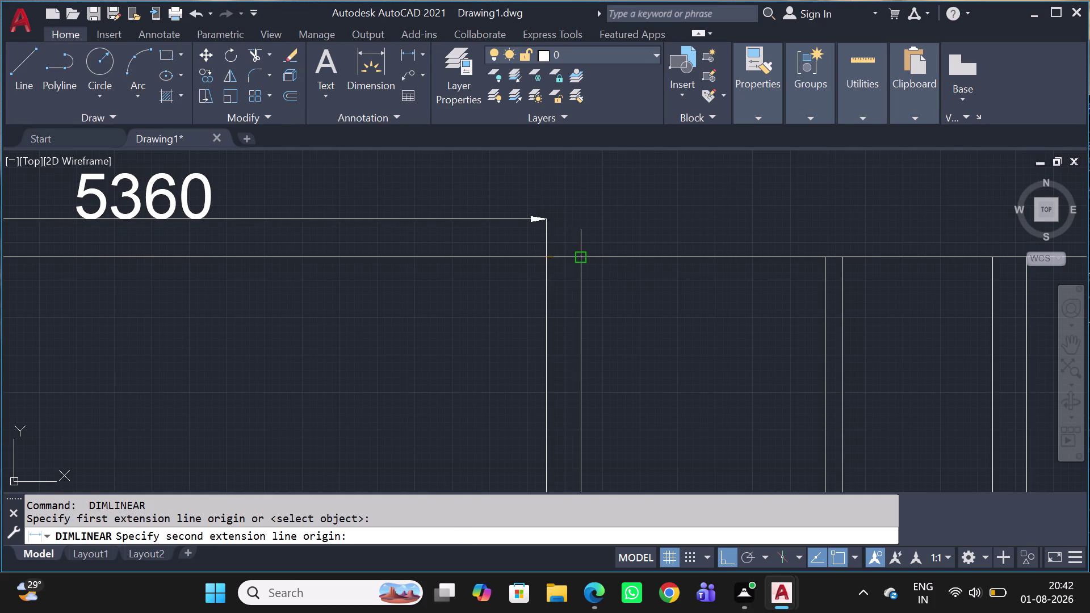
click(586, 259)
click(543, 218)
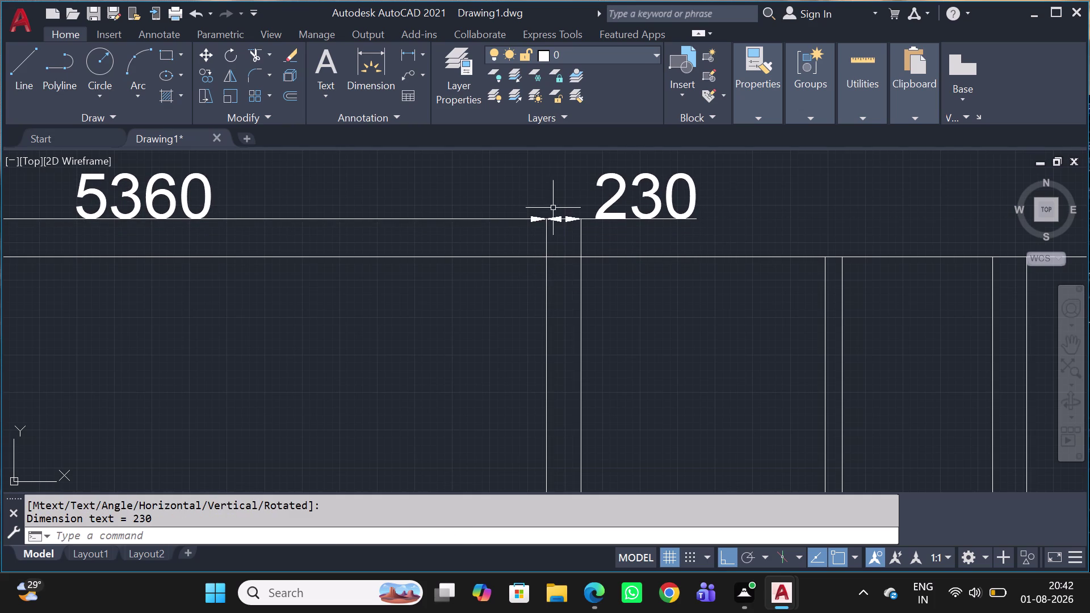
key(space)
click(581, 259)
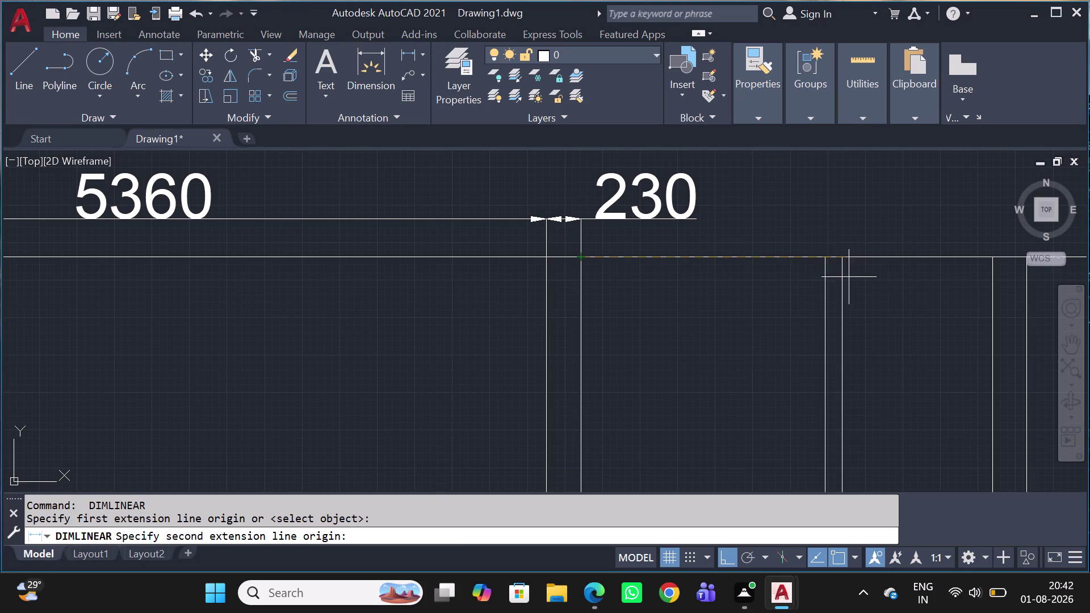
click(821, 261)
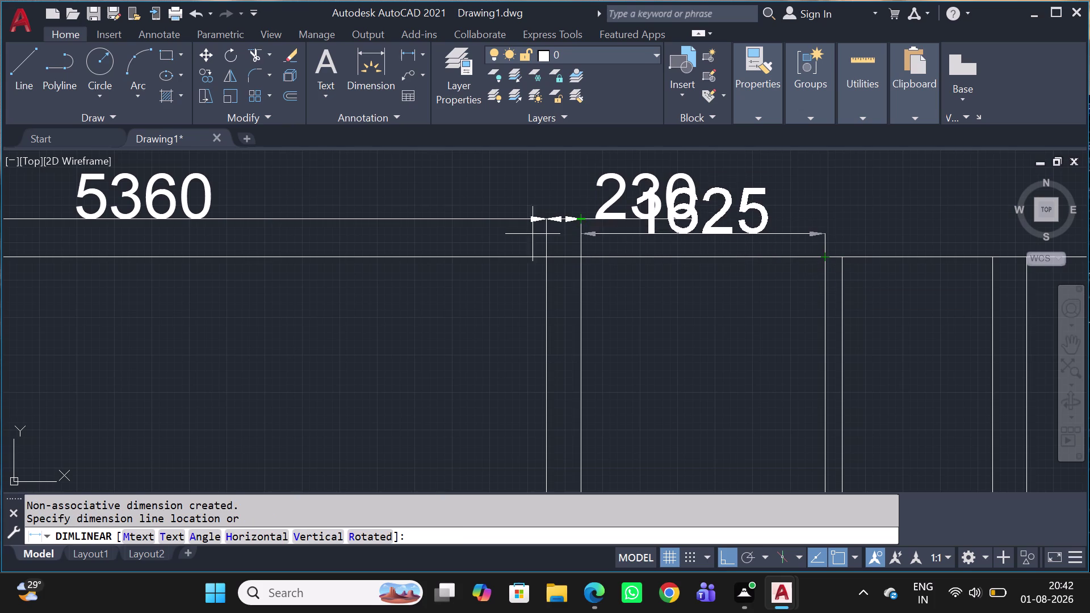
middle_drag(603, 196, 621, 290)
click(619, 232)
scroll(down, 3)
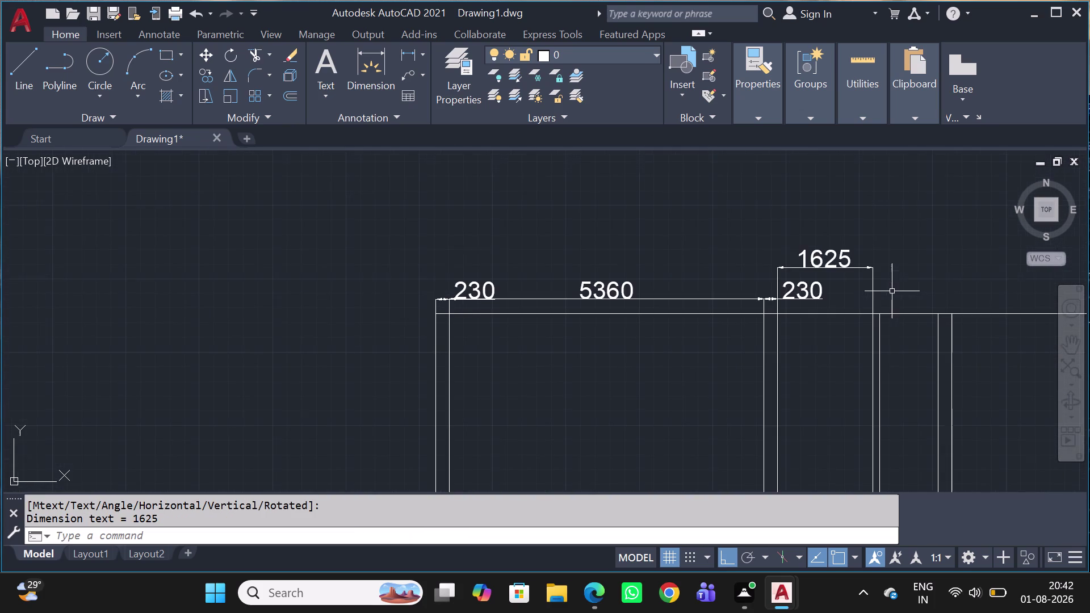
Add the 115 linear dimension at the start of the top dimension string.
middle_drag(891, 301, 747, 268)
scroll(up, 3)
key(space)
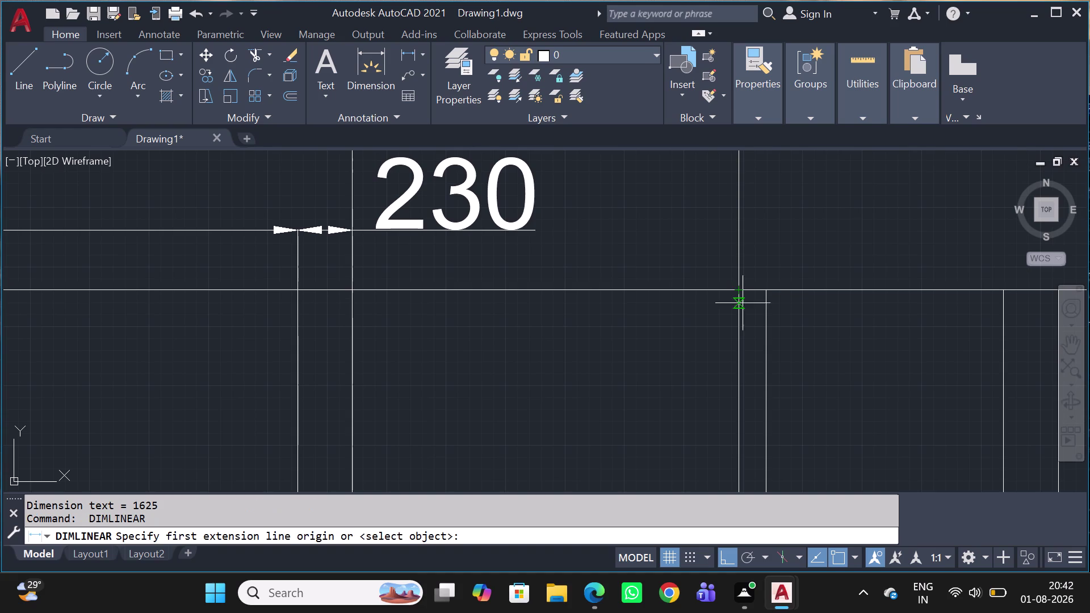
click(736, 292)
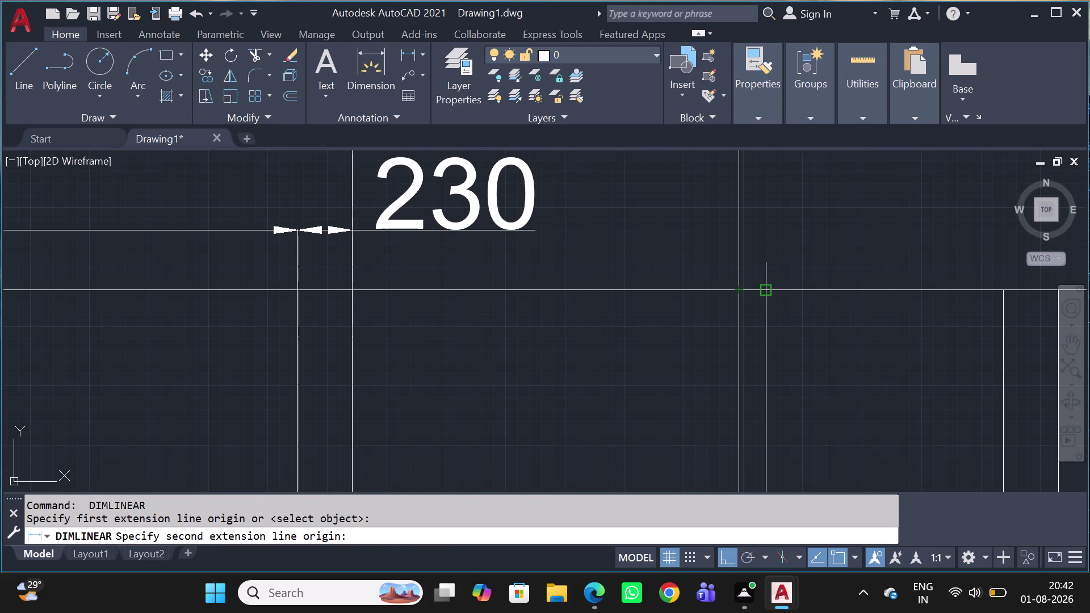
click(764, 290)
scroll(down, 3)
scroll(up, 3)
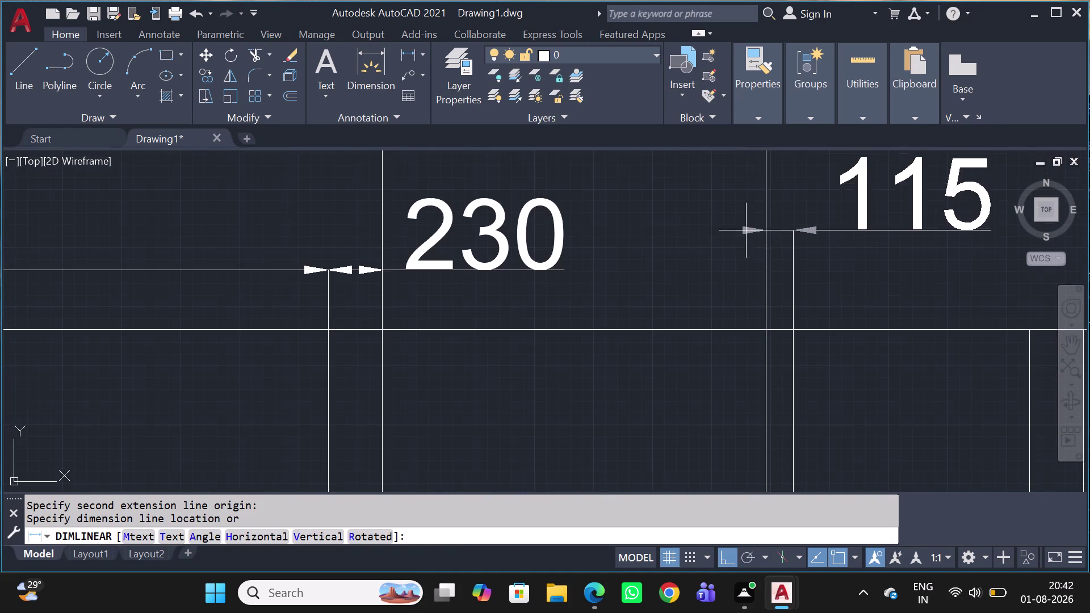
scroll(down, 3)
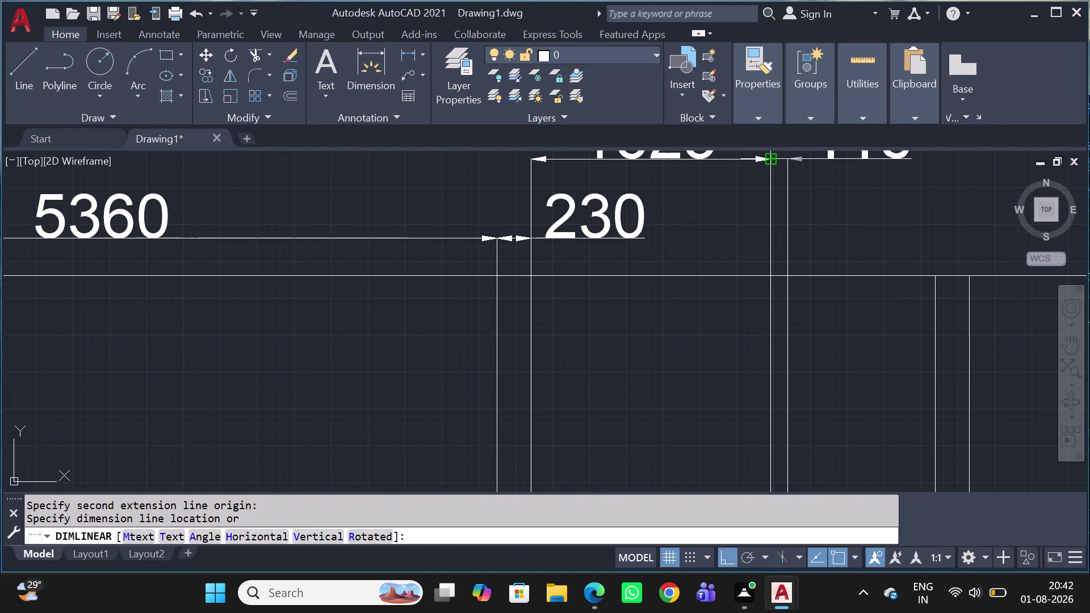
click(774, 157)
scroll(down, 3)
Dimension the 1000 opening along the top edge of the plan.
middle_drag(865, 295, 573, 336)
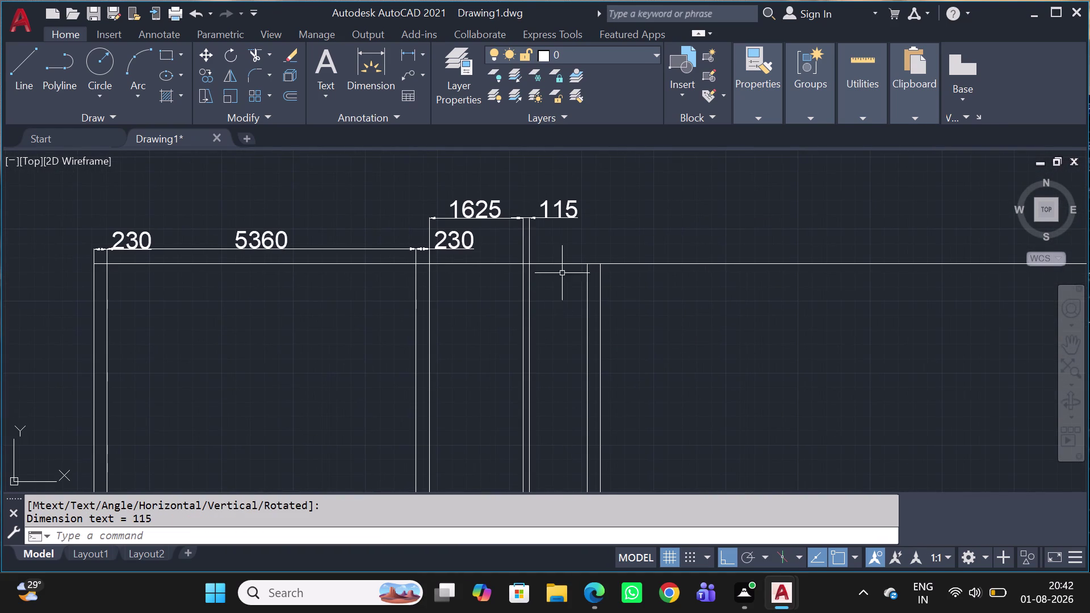
key(space)
scroll(up, 3)
middle_drag(532, 304, 355, 367)
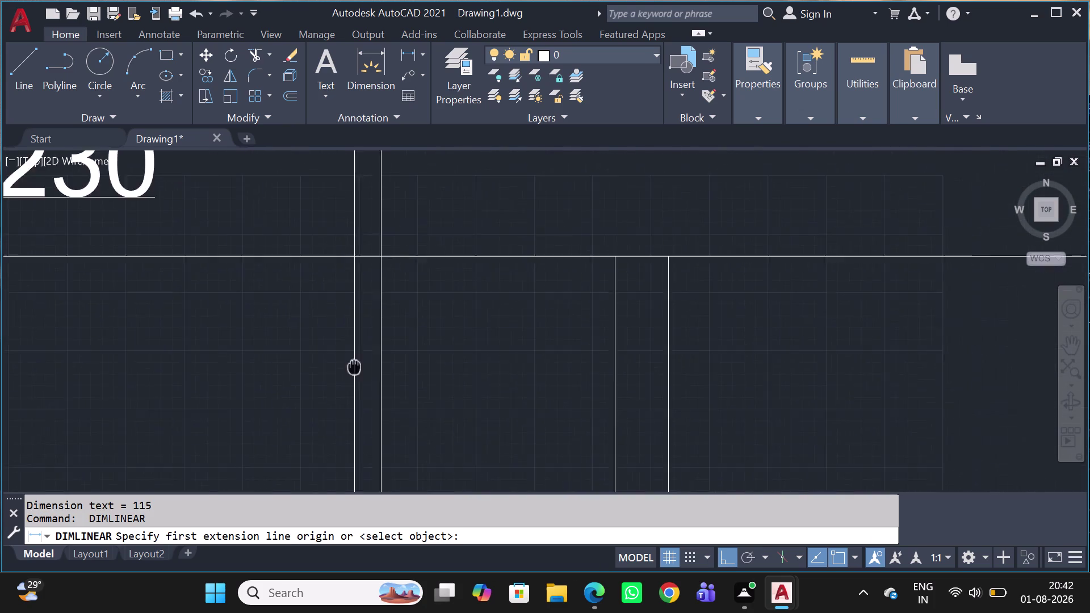
middle_drag(355, 367, 282, 375)
drag(291, 271, 292, 271)
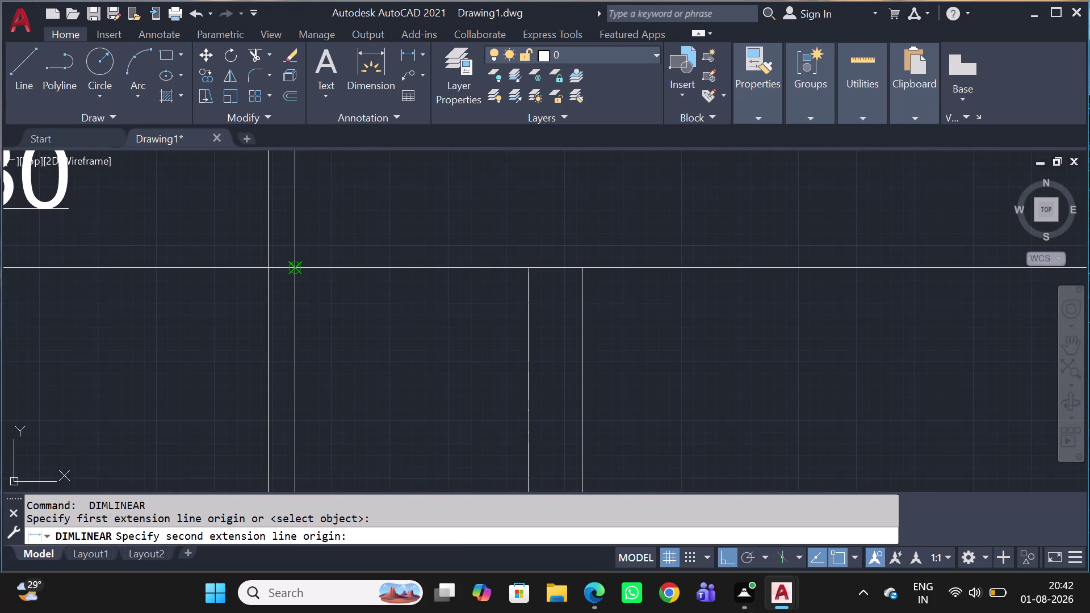
drag(291, 272, 298, 273)
click(528, 271)
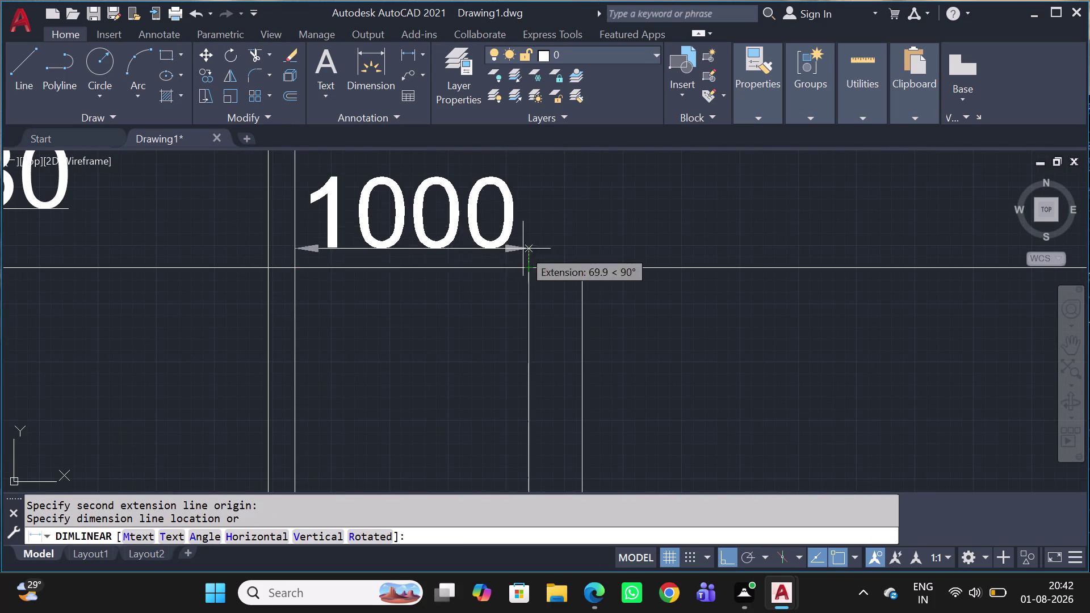
scroll(down, 3)
middle_drag(477, 209, 497, 339)
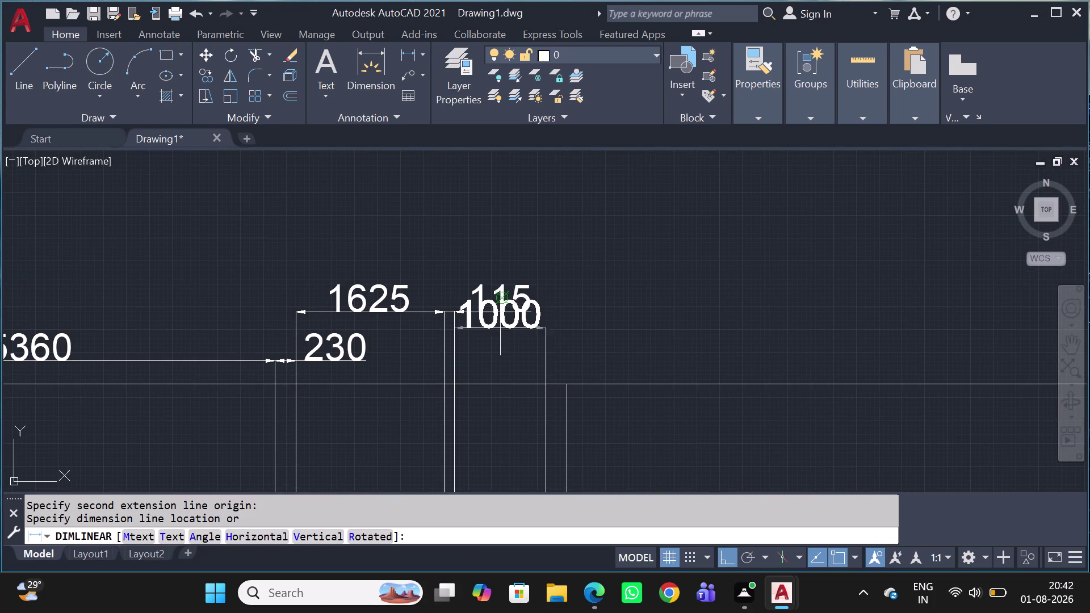
click(505, 353)
Dimension the 230 wall after the 1000 opening and pick the next span's first point.
key(space)
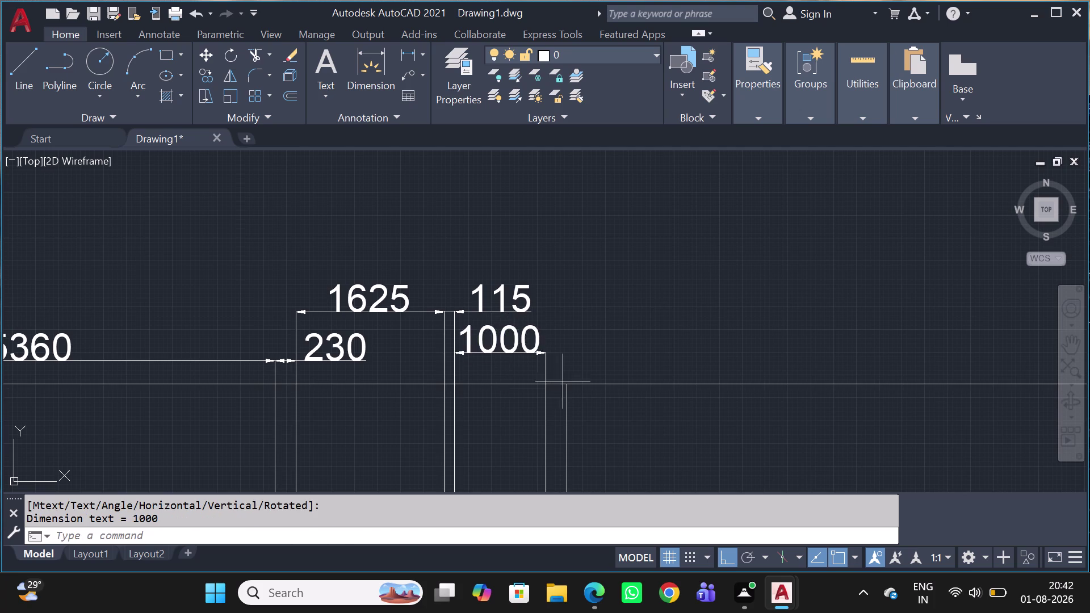
scroll(up, 3)
click(463, 341)
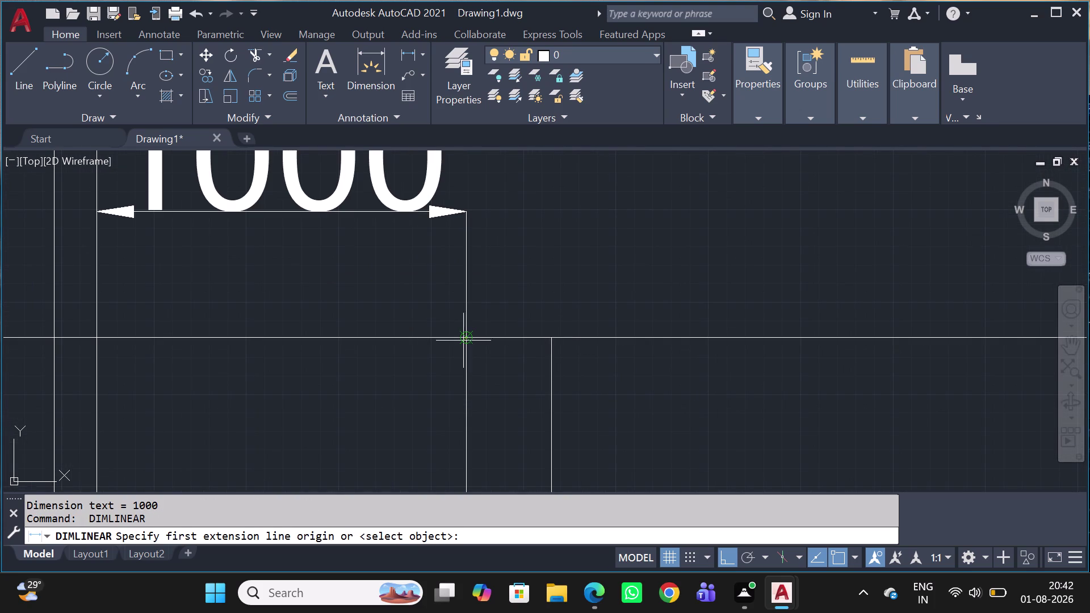
click(547, 340)
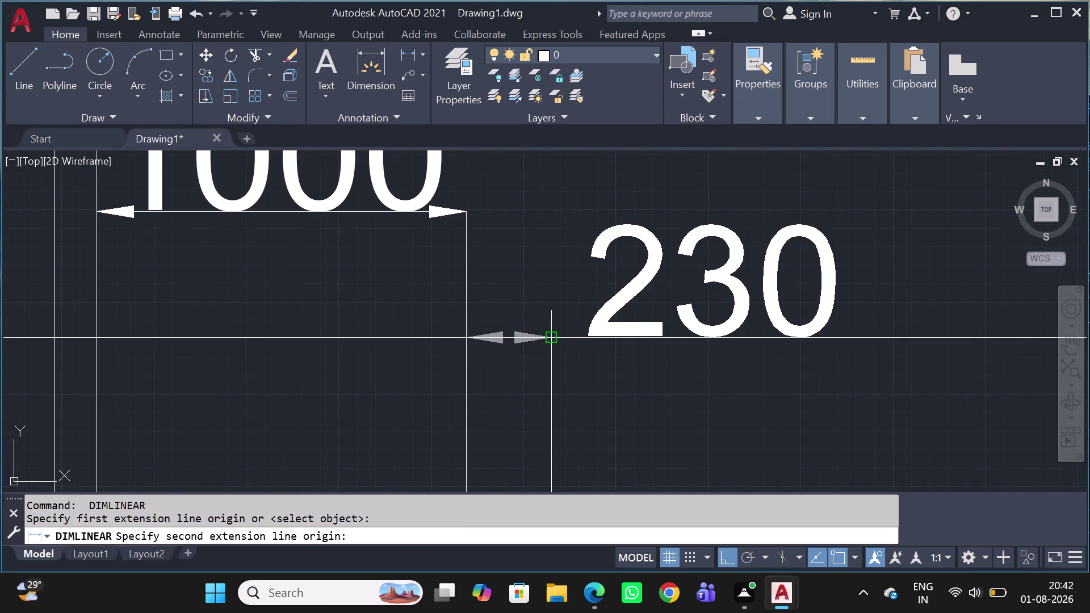
click(465, 214)
scroll(down, 3)
middle_drag(598, 367, 336, 329)
key(space)
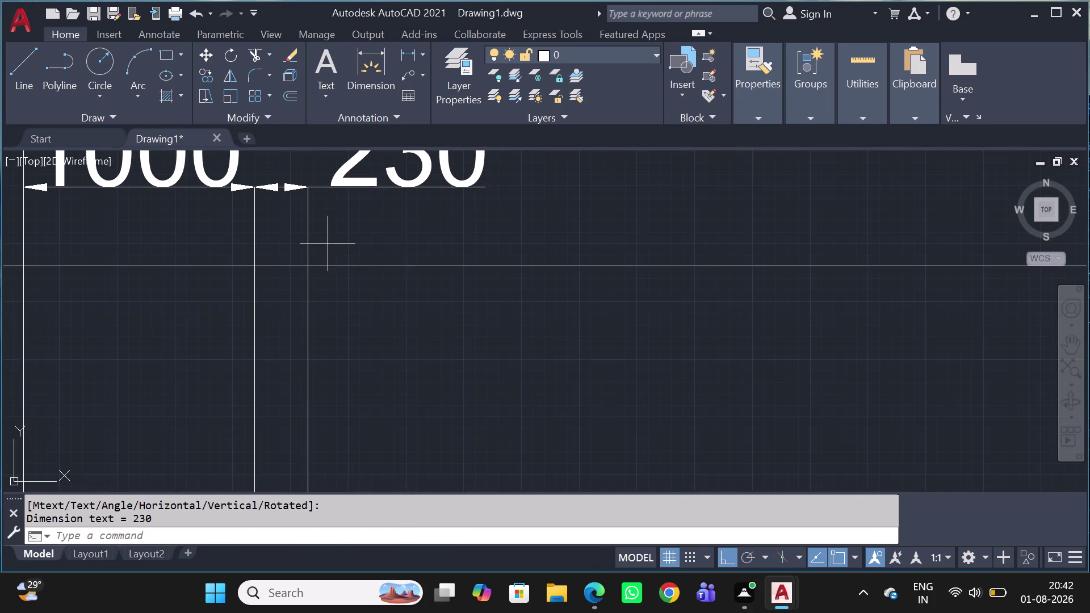
click(308, 264)
scroll(down, 3)
middle_drag(774, 263, 59, 407)
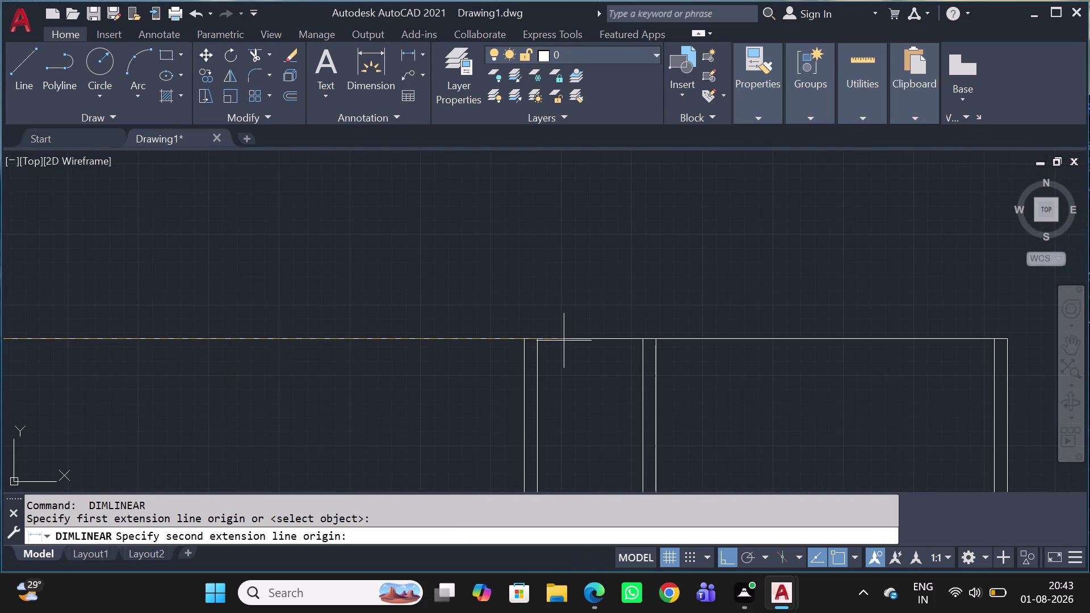
Finish the 10270 span, then add the 230 wall and 1870 span dimensions.
scroll(up, 3)
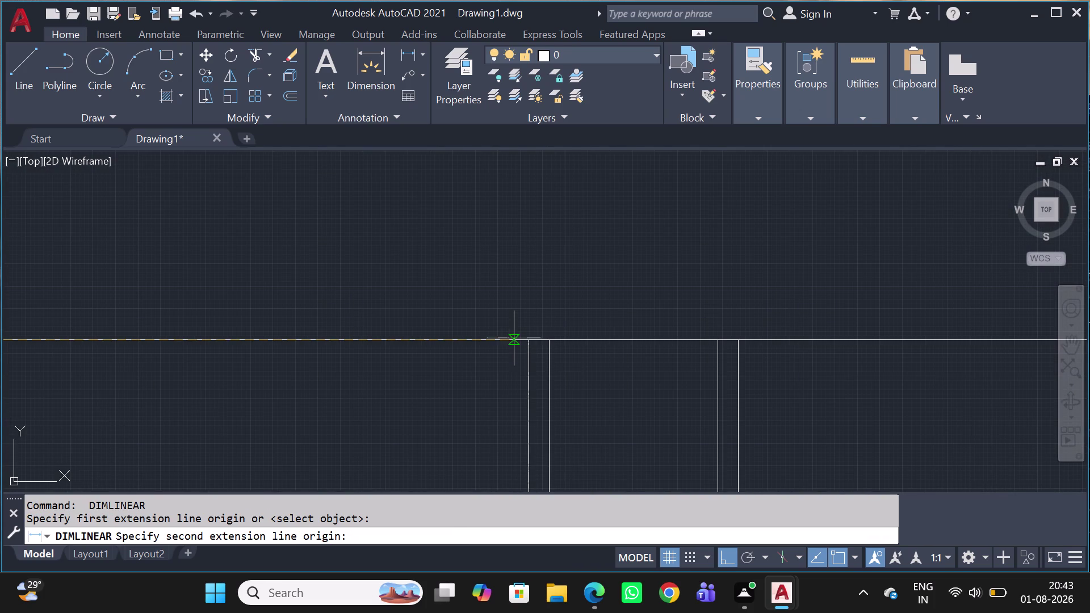
click(532, 345)
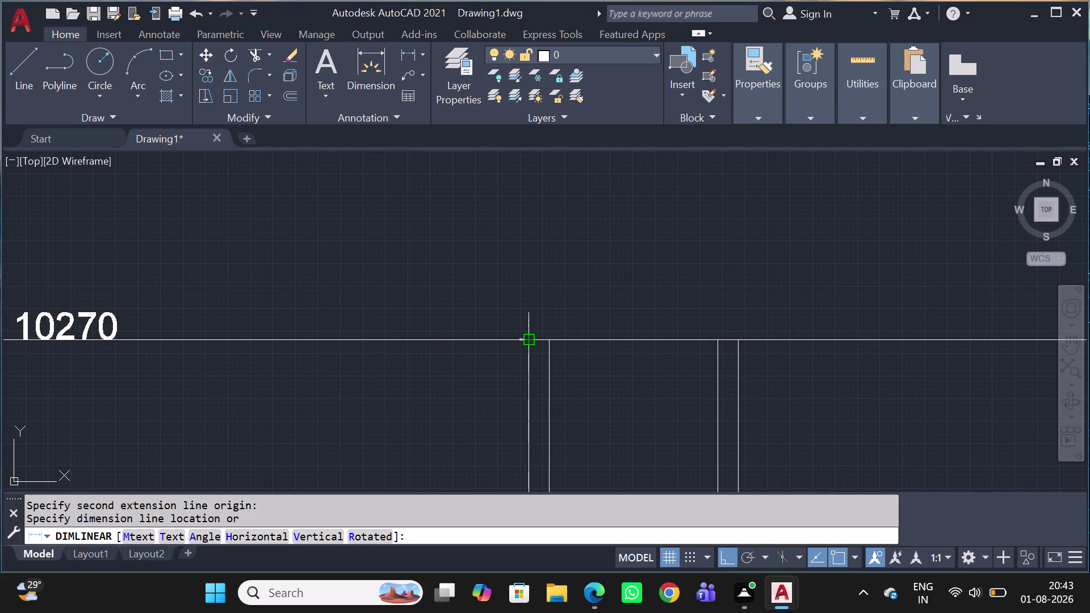
click(512, 251)
key(space)
scroll(up, 3)
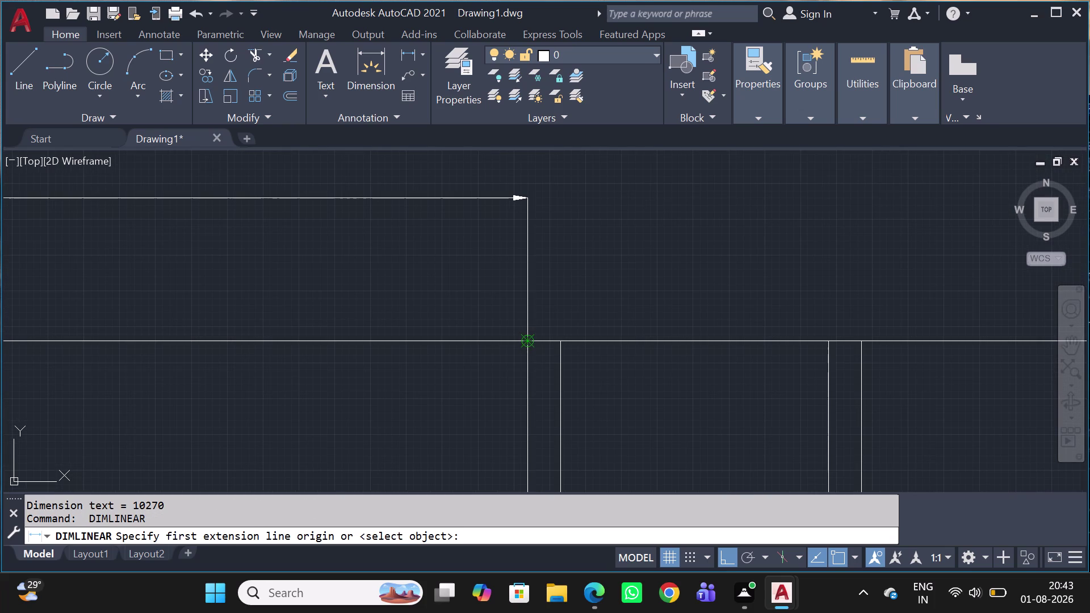
click(527, 342)
click(564, 339)
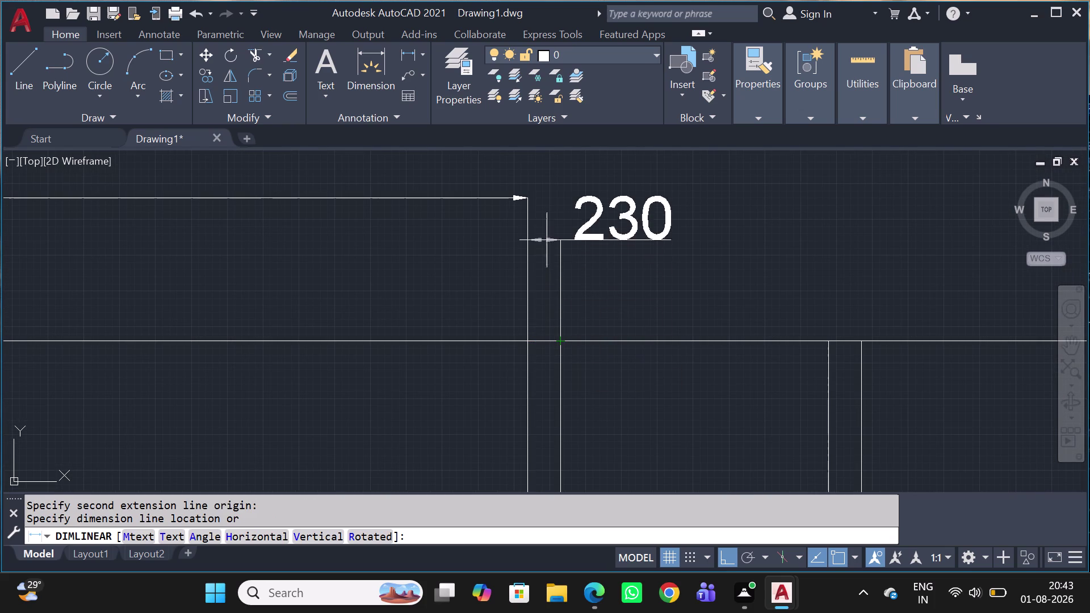
click(525, 205)
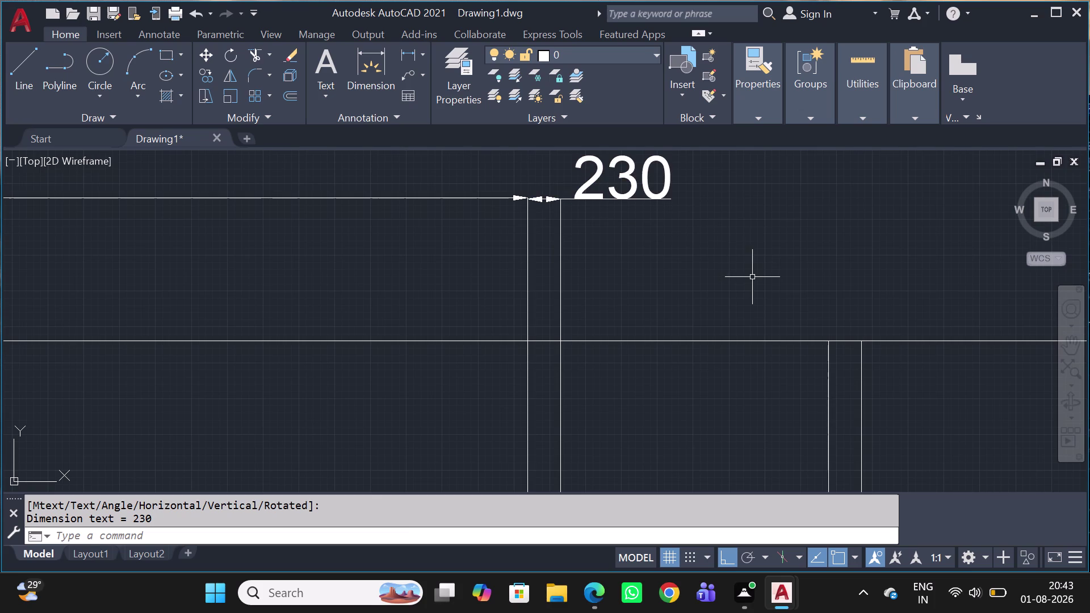
key(space)
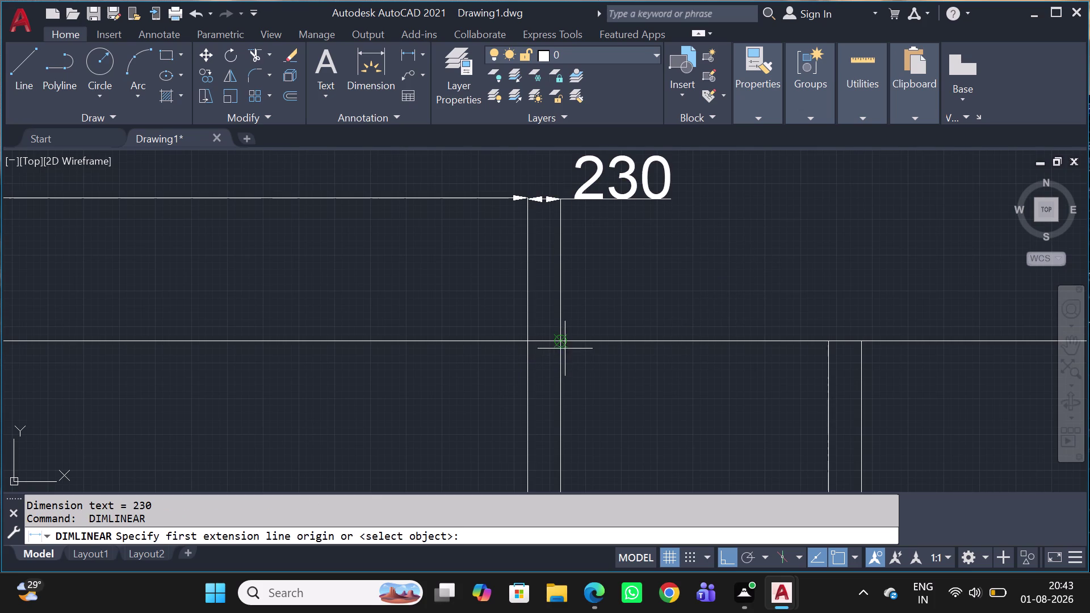
click(564, 339)
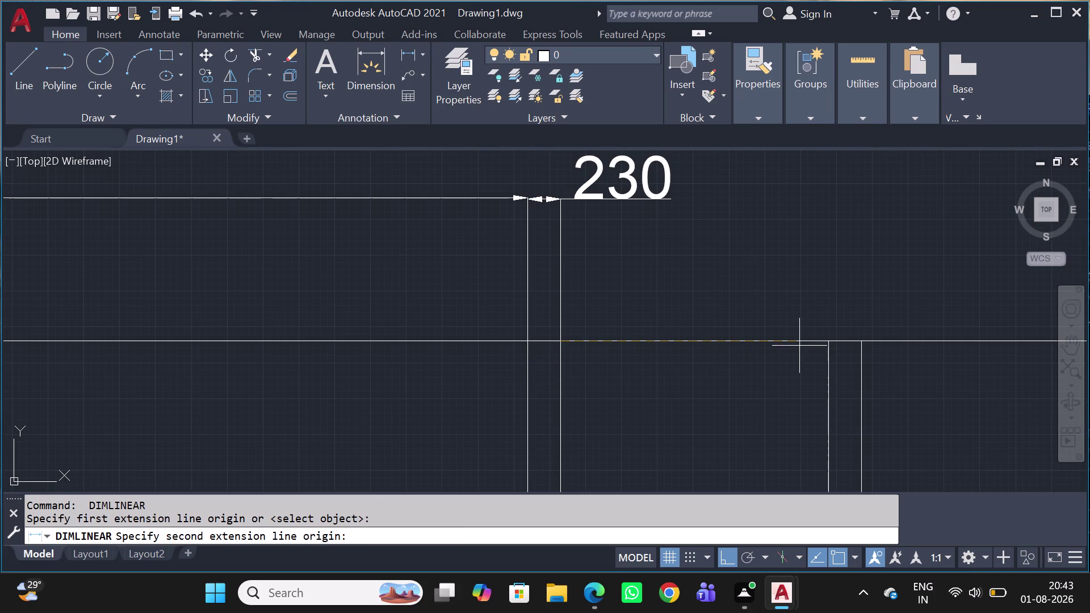
click(827, 340)
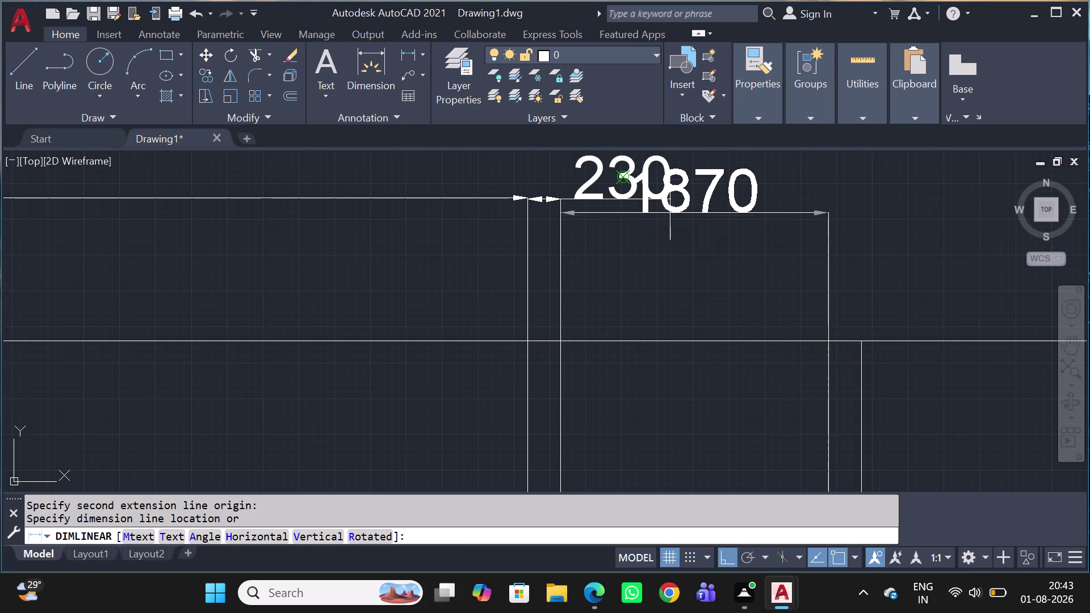
scroll(down, 3)
click(669, 266)
Add the next 230 wall dimension and the 6000 room span dimension.
key(space)
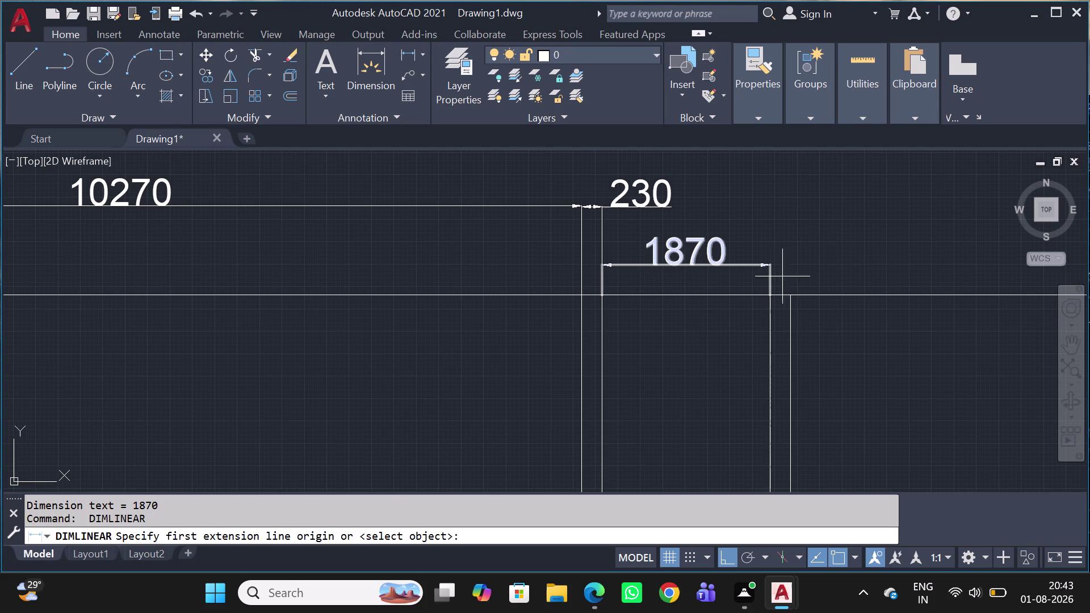
scroll(up, 3)
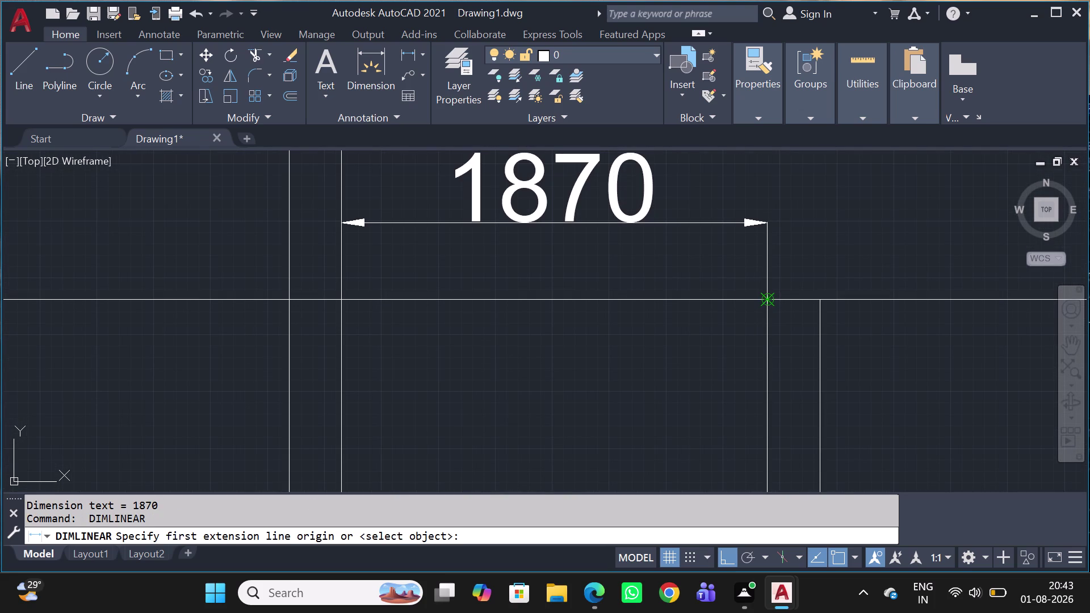
click(769, 300)
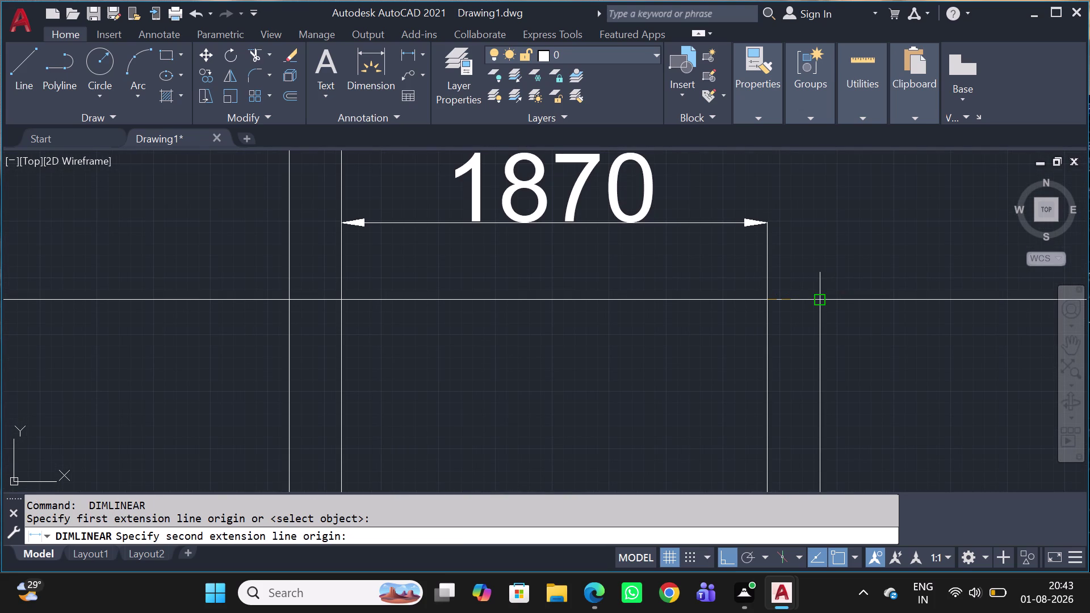
click(816, 298)
click(767, 221)
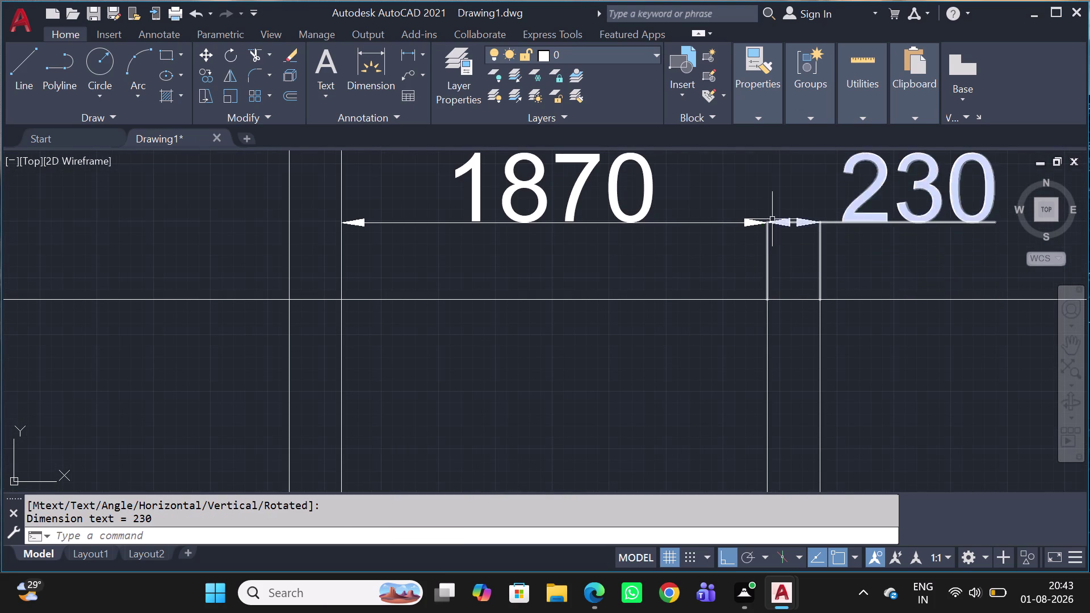
scroll(down, 3)
middle_drag(837, 277, 596, 310)
scroll(up, 3)
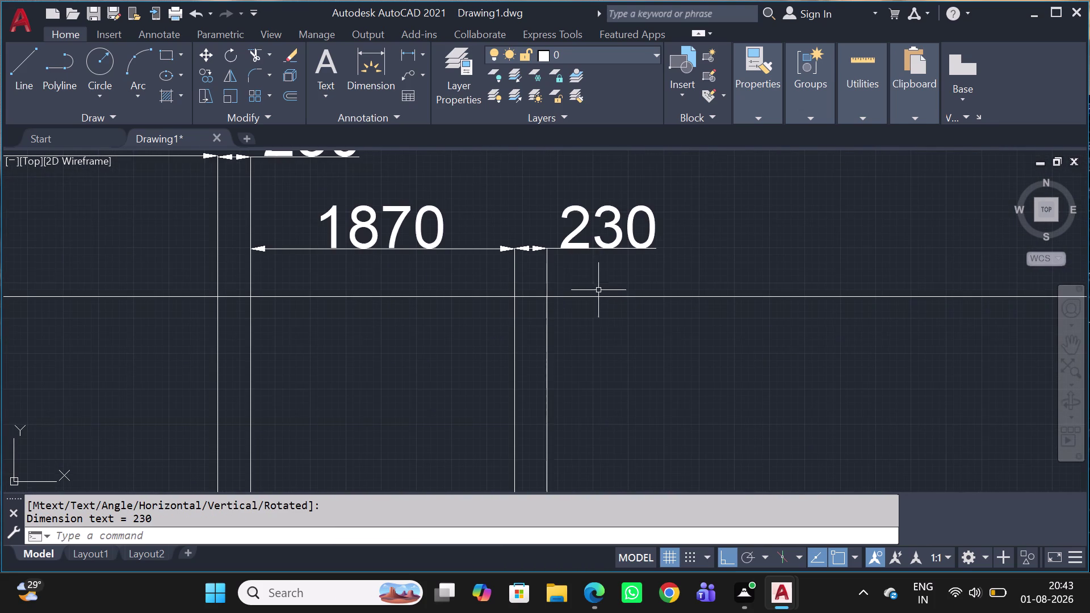
key(space)
click(549, 301)
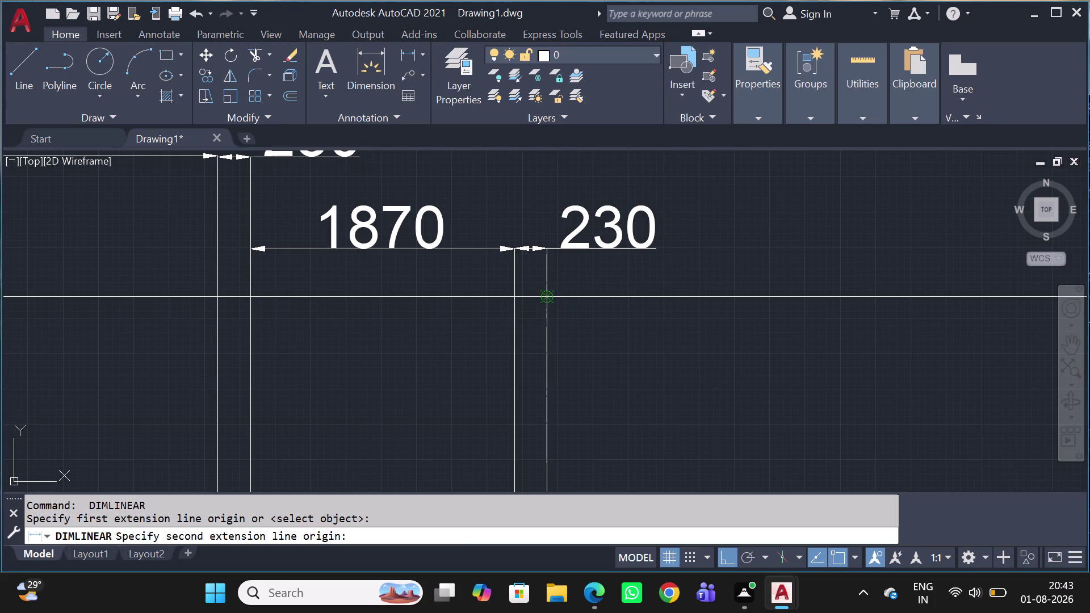
middle_drag(704, 353, 411, 377)
scroll(down, 3)
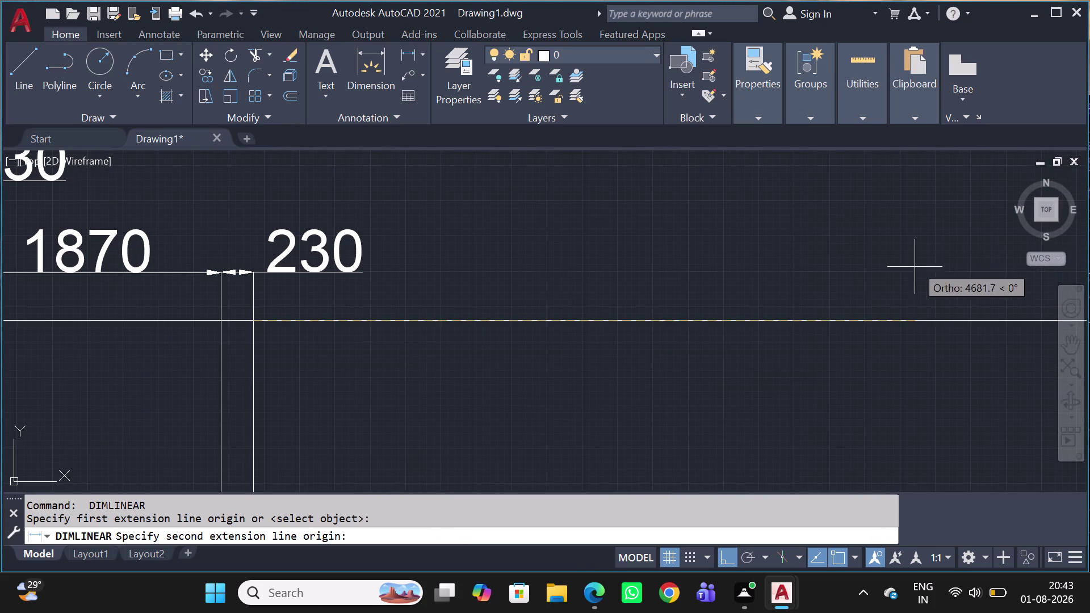
middle_drag(911, 322, 541, 367)
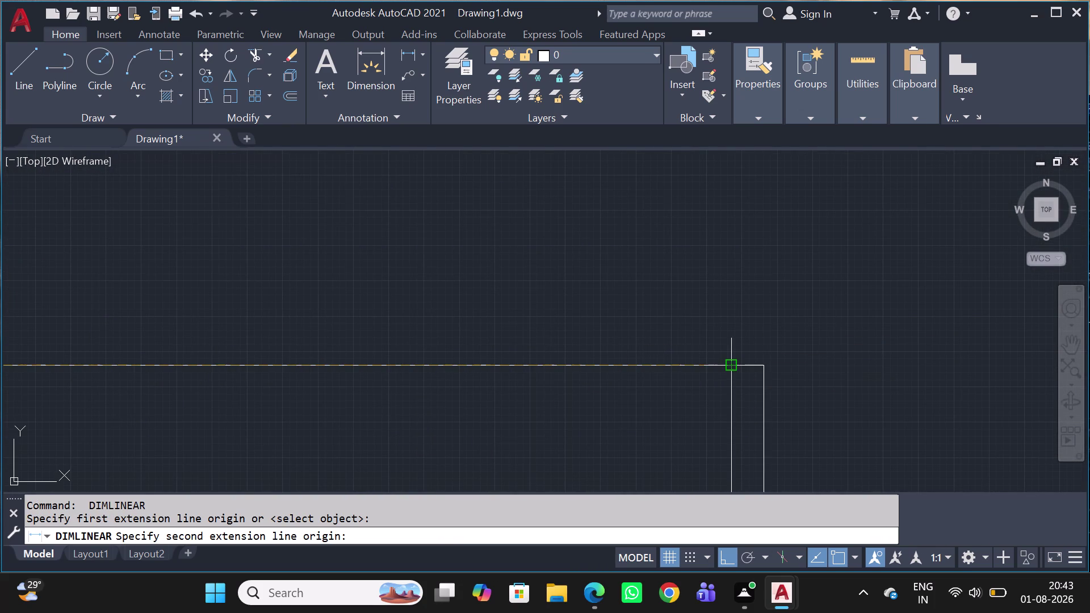
click(729, 367)
click(629, 231)
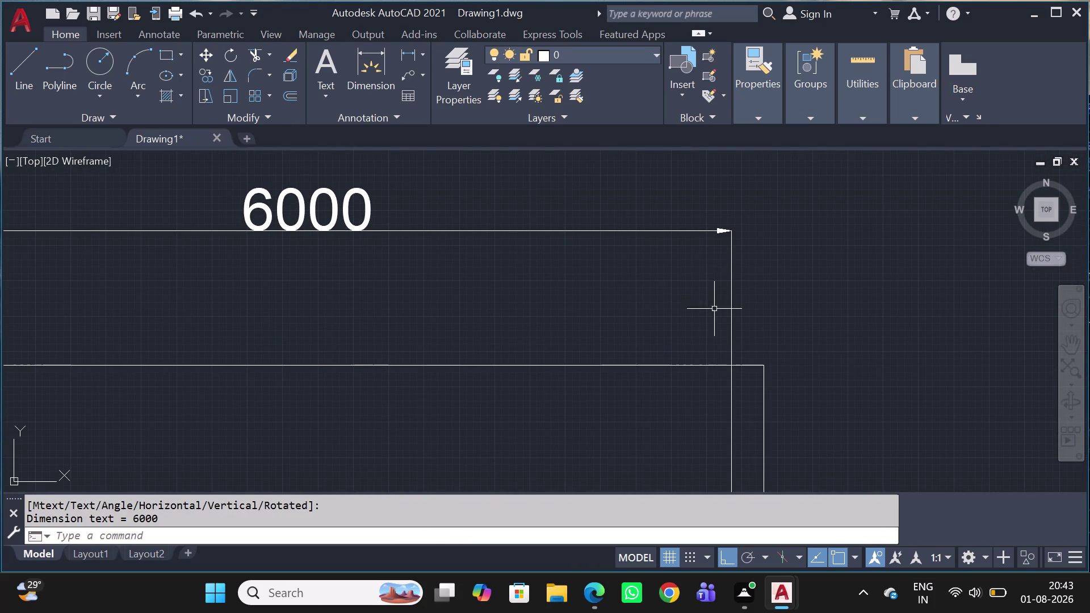
Dimension the final 230 outer wall at the right end of the top edge.
key(space)
click(734, 365)
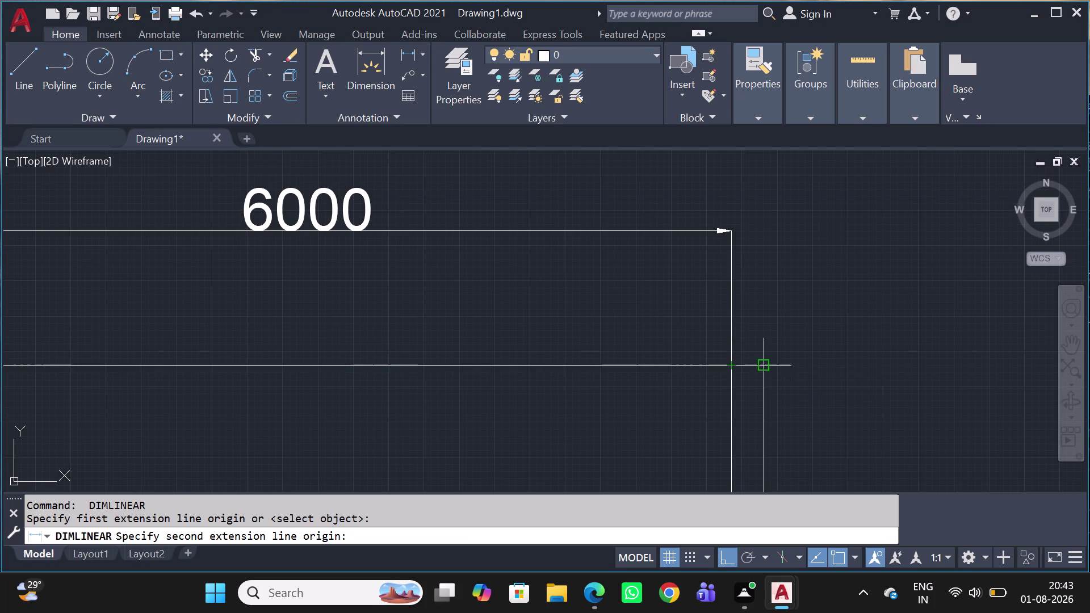
click(764, 367)
click(727, 232)
scroll(down, 3)
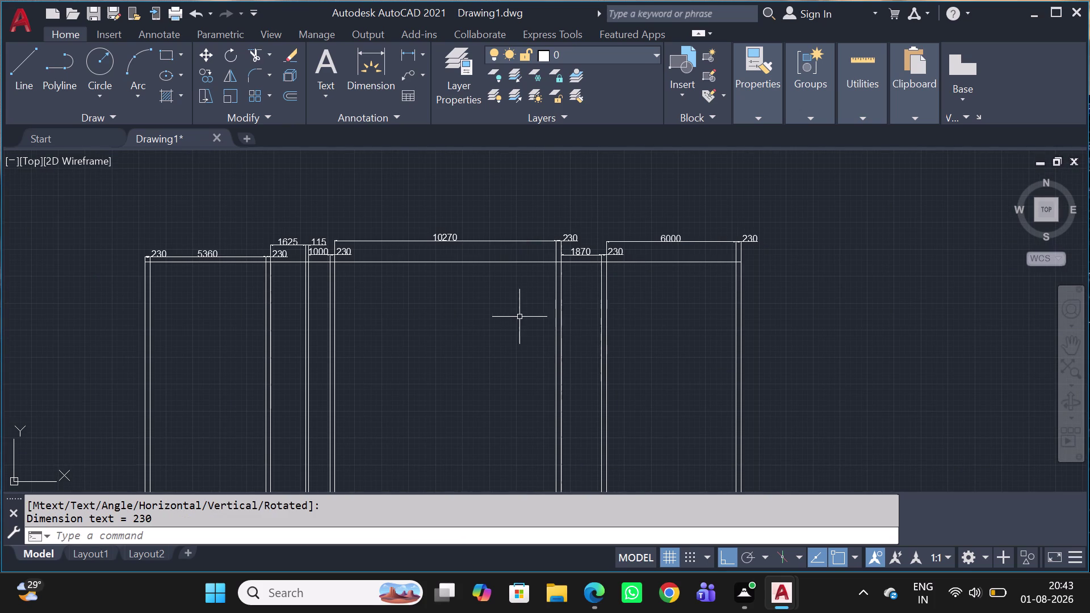
Stretch the leftmost 230 dimension text upward above the 5360 label.
scroll(down, 3)
middle_drag(456, 351, 532, 241)
scroll(up, 3)
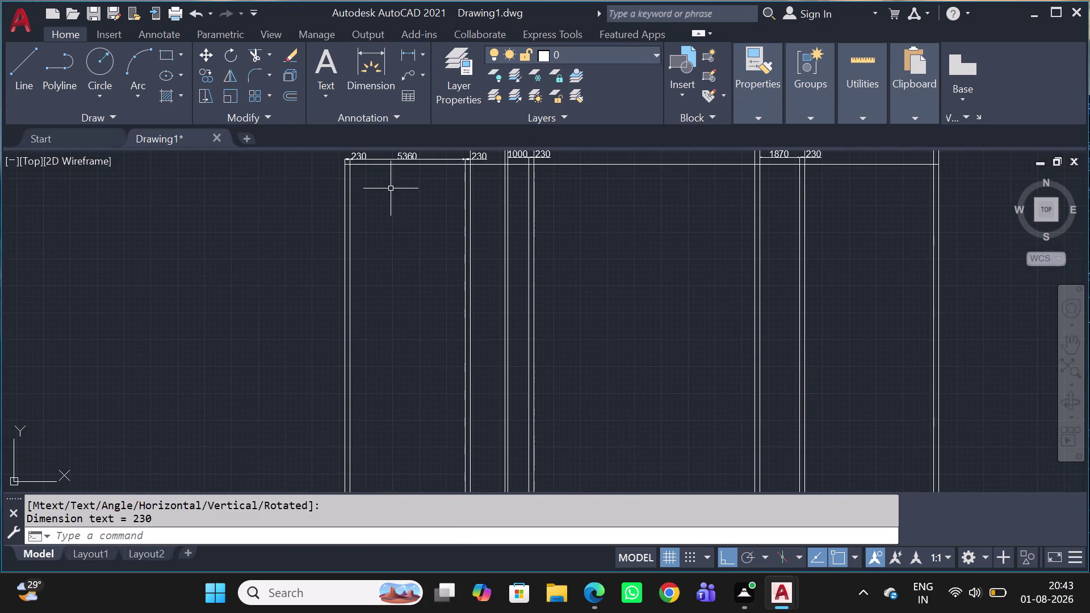
middle_drag(368, 193, 436, 254)
scroll(up, 3)
middle_drag(479, 213, 446, 259)
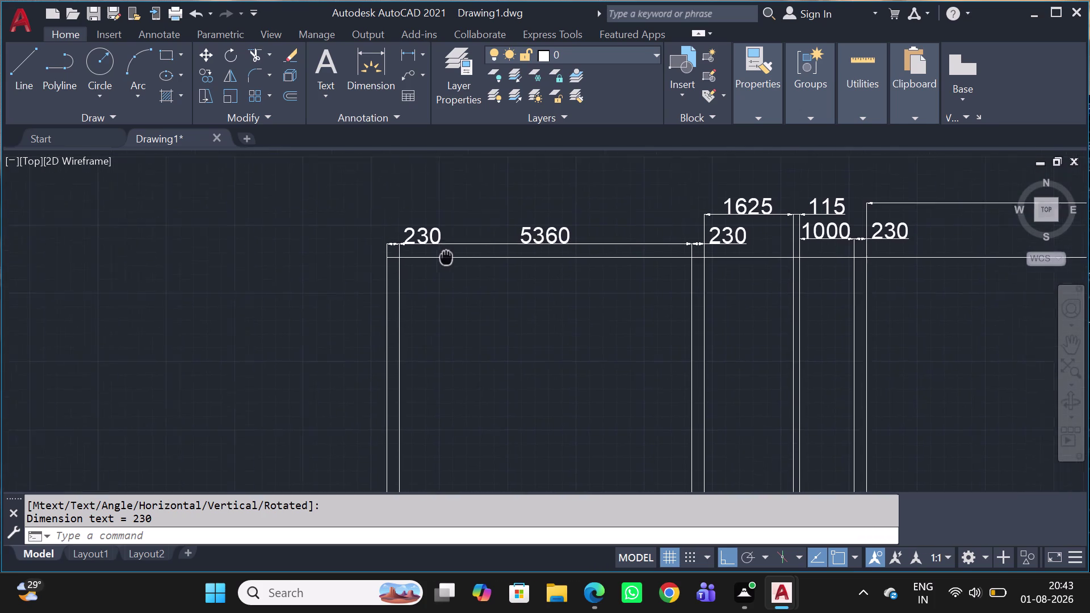
middle_drag(445, 259, 436, 263)
scroll(up, 3)
click(366, 231)
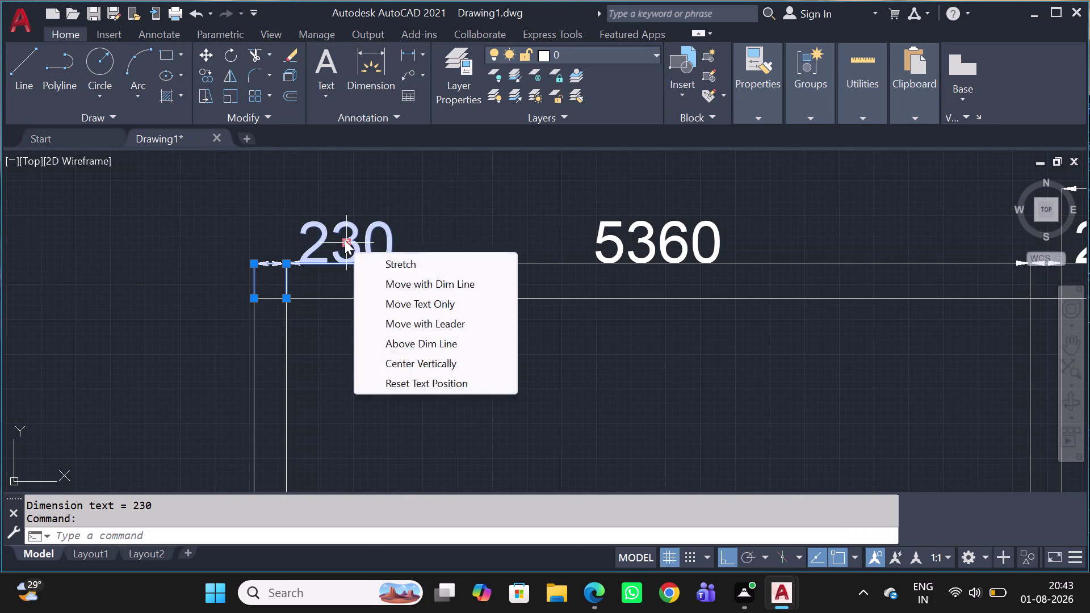
key(Escape)
click(345, 239)
click(343, 197)
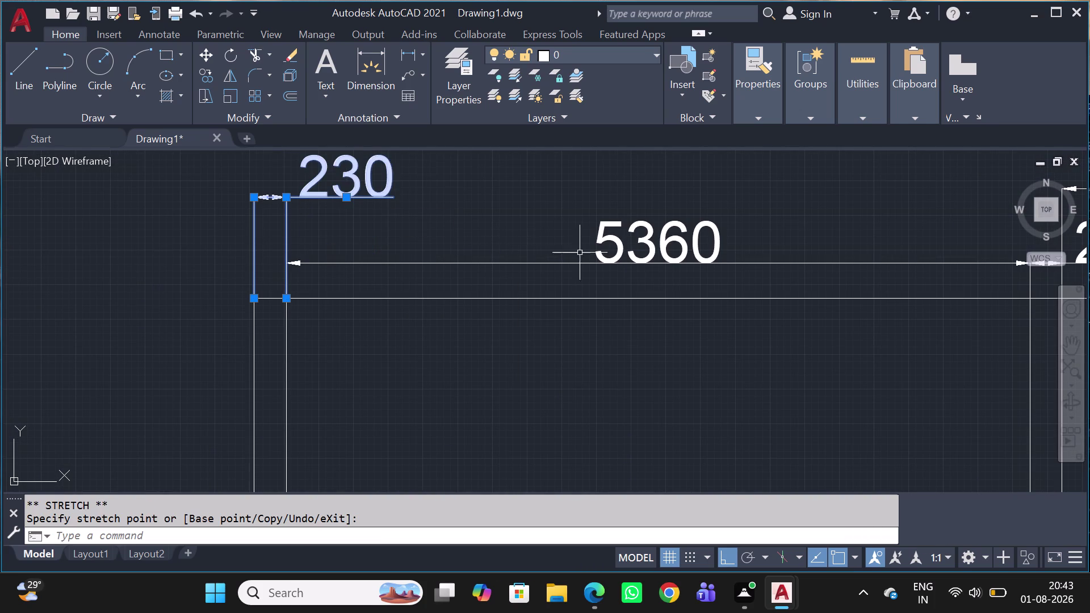
key(Escape)
Pan along the dimension row and zoom out to review the whole plan.
middle_drag(610, 276, 594, 252)
scroll(down, 3)
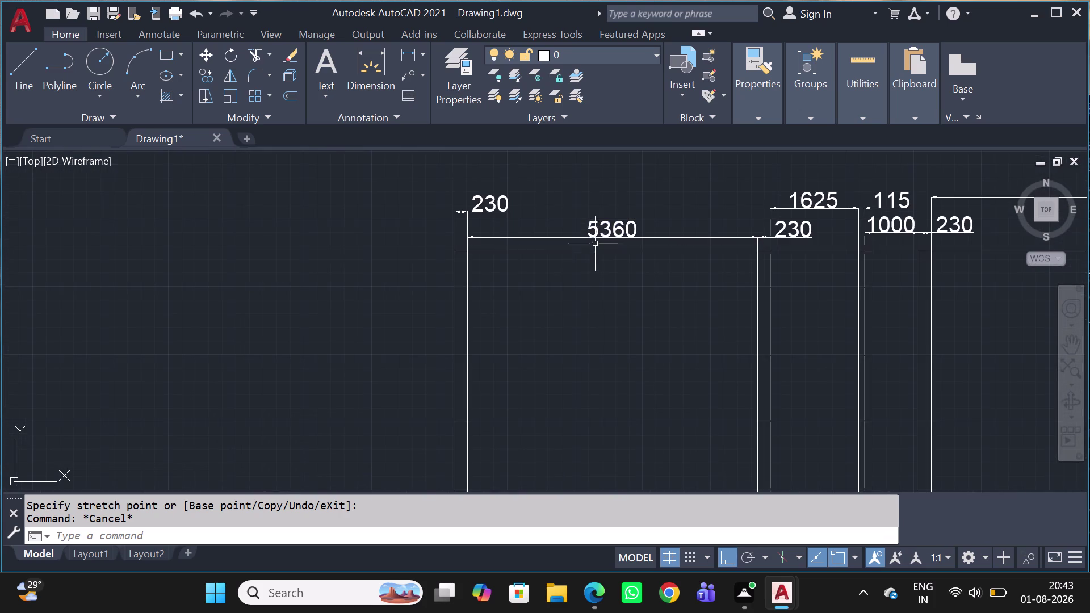
middle_drag(485, 338, 473, 297)
scroll(down, 3)
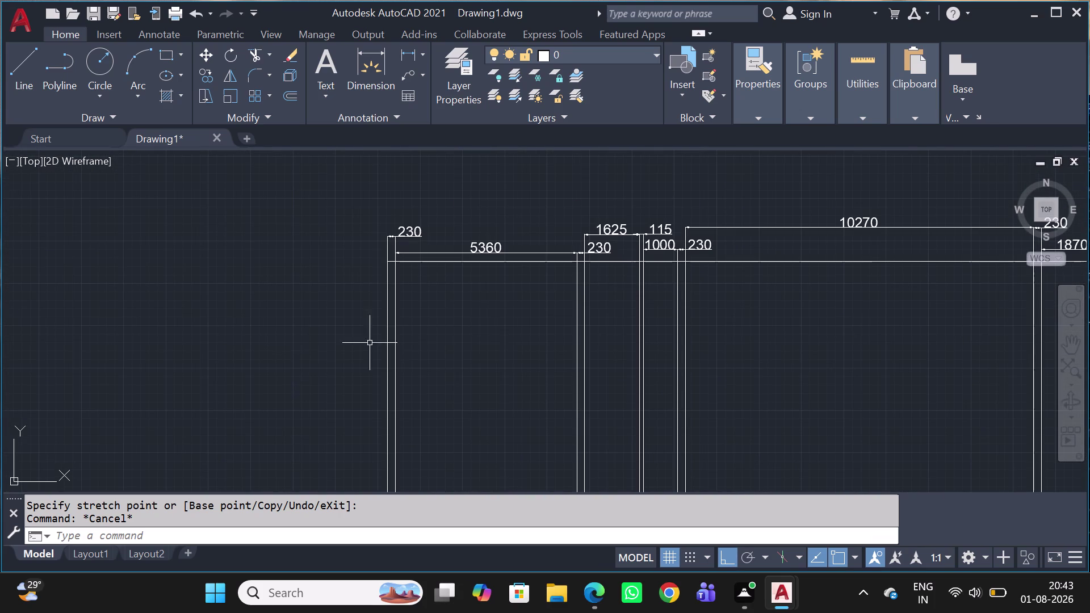
middle_drag(653, 304, 633, 280)
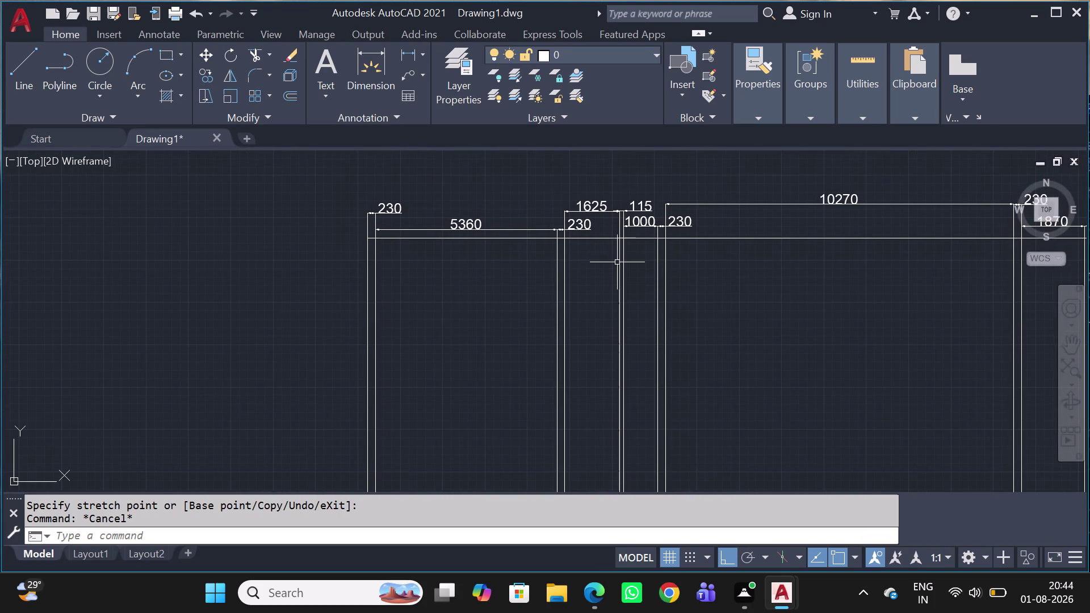
scroll(down, 3)
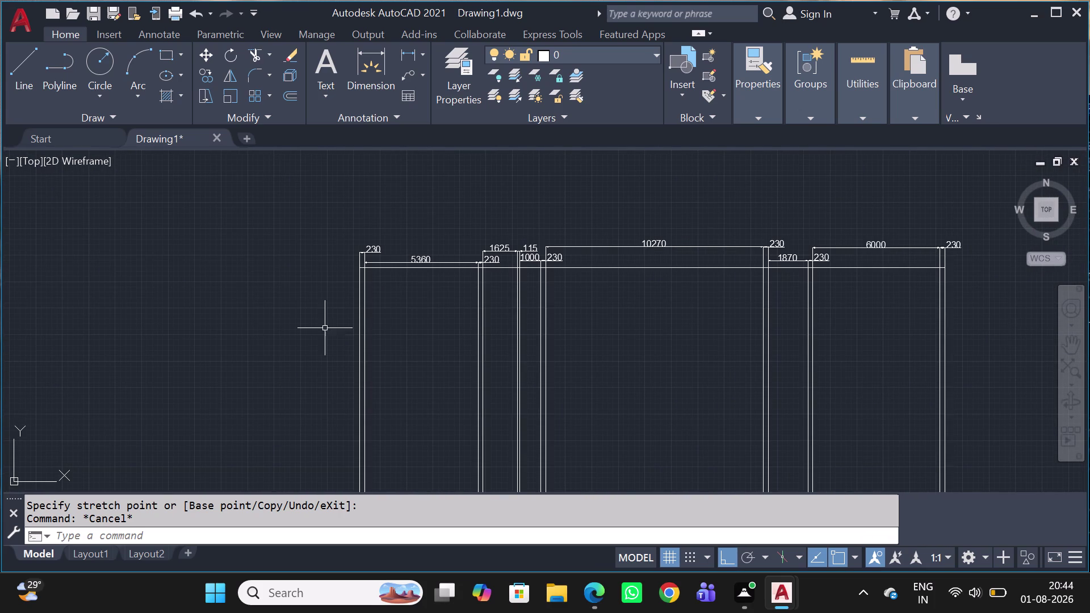
scroll(down, 3)
scroll(down, 3)
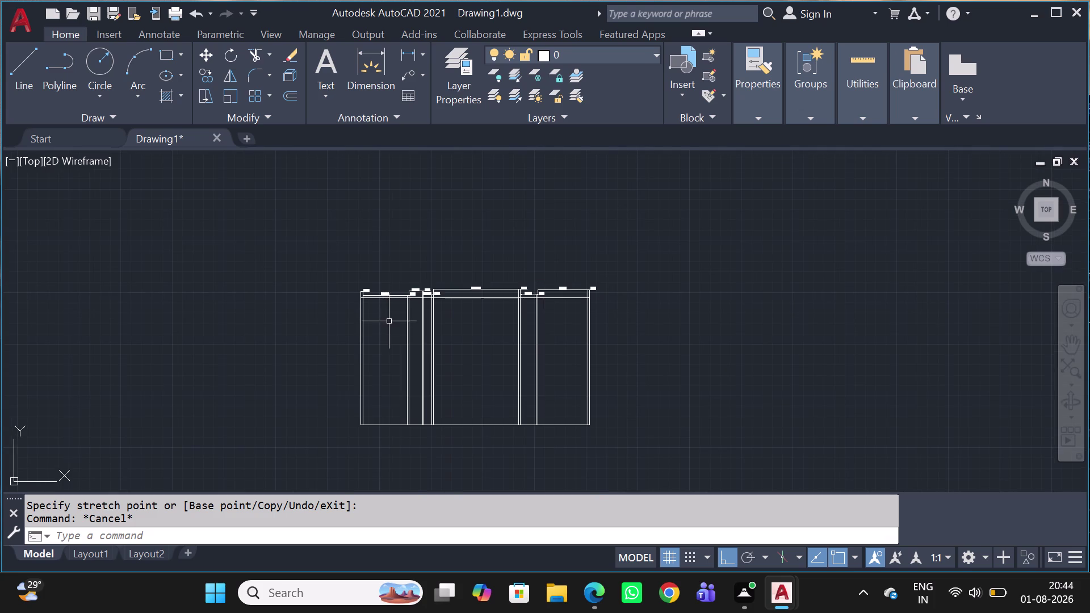
scroll(up, 3)
scroll(up, 3)
scroll(up, 3)
scroll(down, 3)
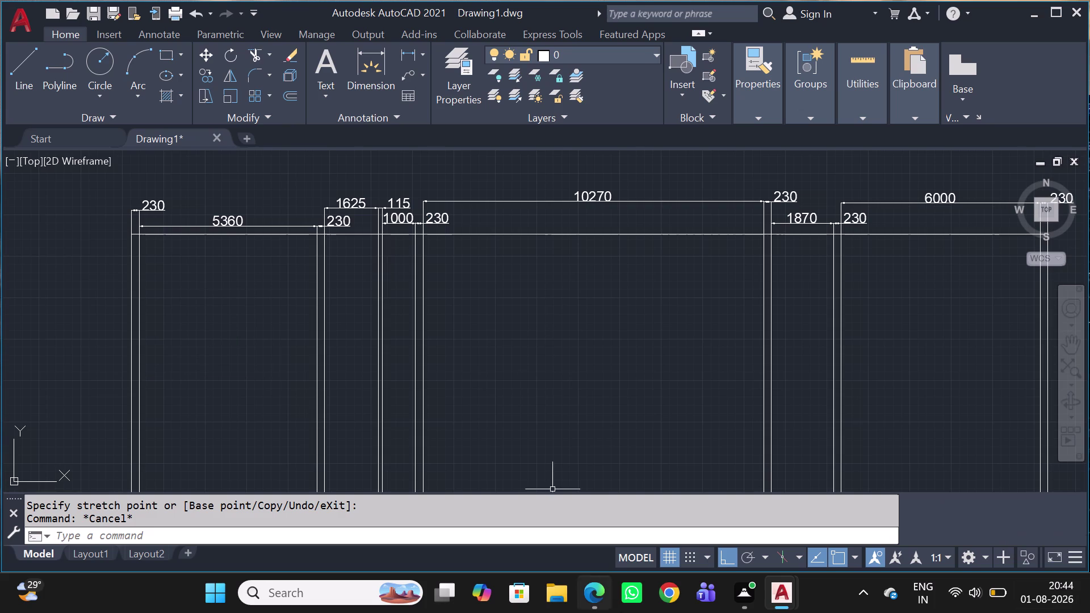
scroll(up, 3)
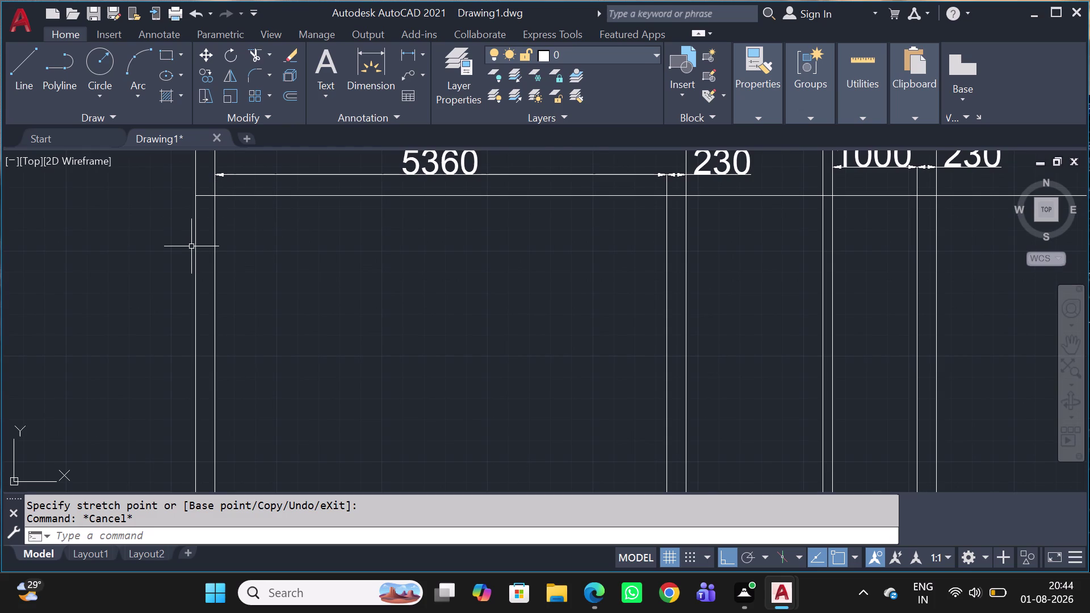
scroll(down, 3)
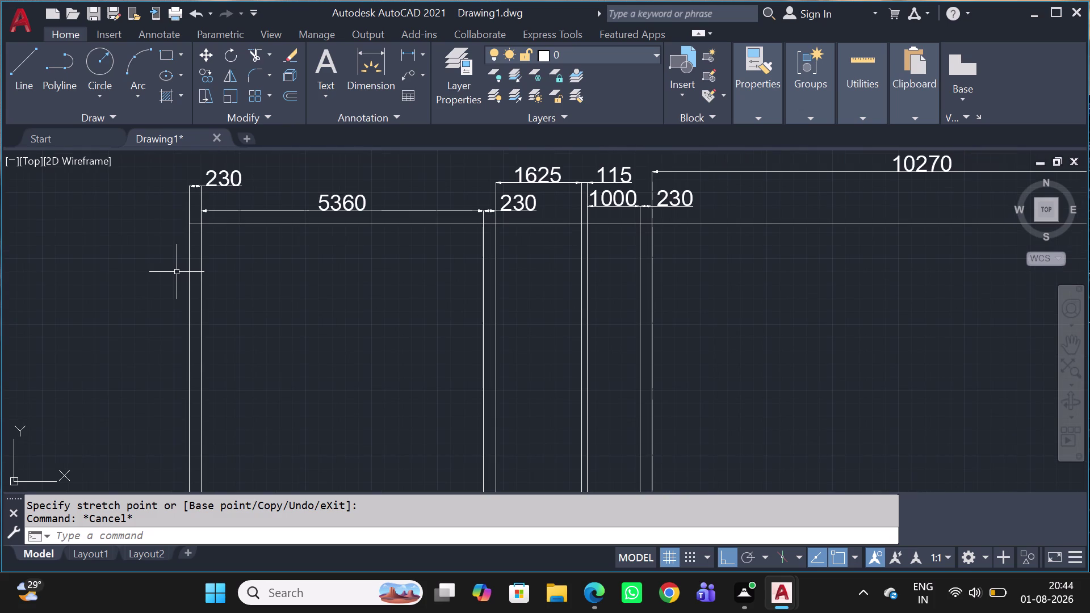
click(241, 229)
click(237, 222)
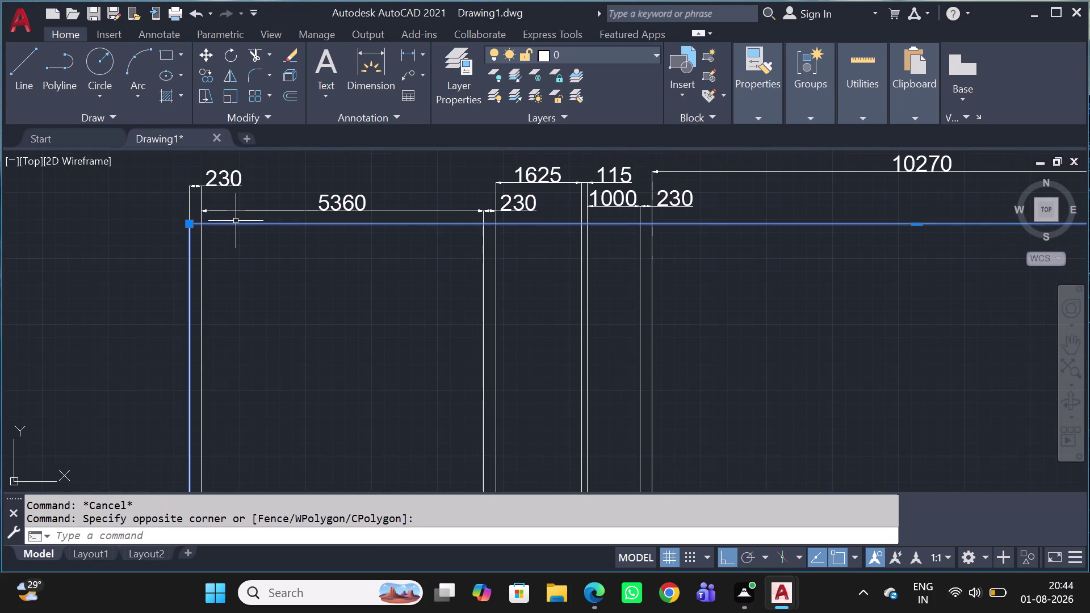
key(o)
key(space)
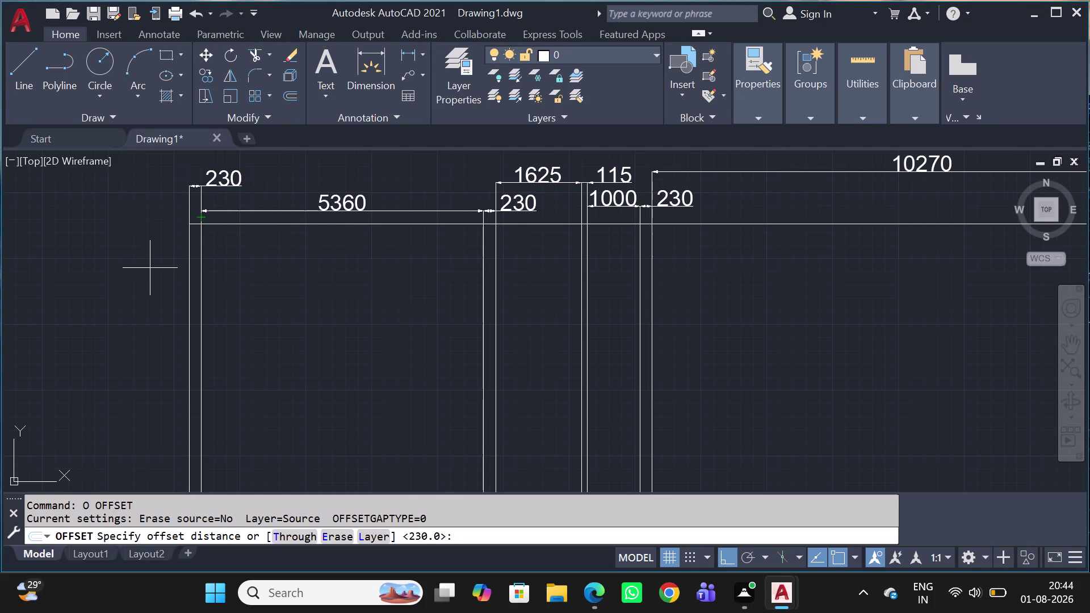
key(4)
key(3)
key(6)
key(0)
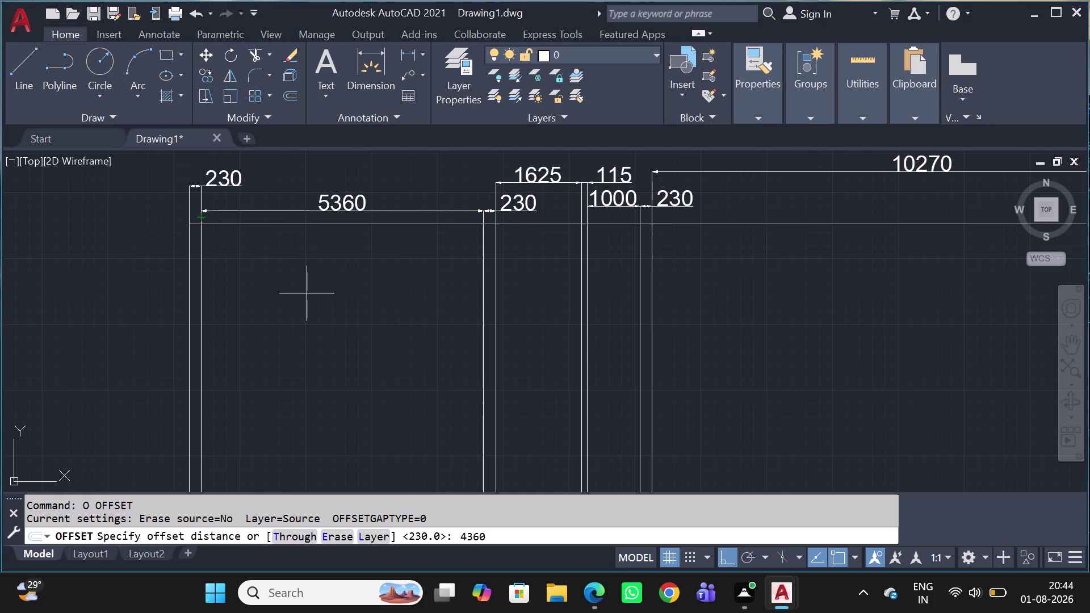
key(space)
scroll(down, 3)
scroll(down, 3)
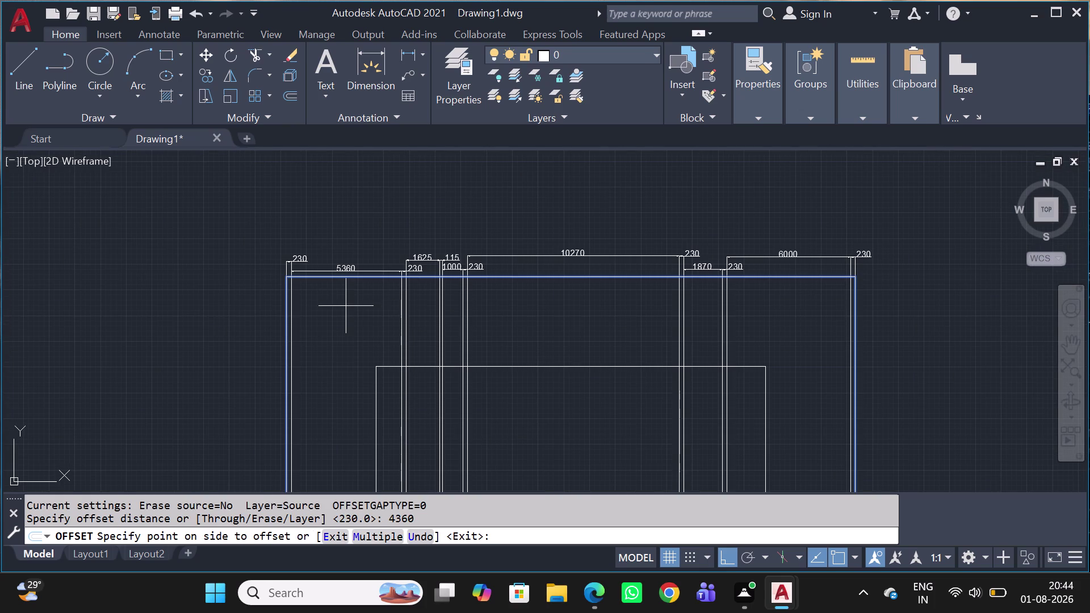
key(Escape)
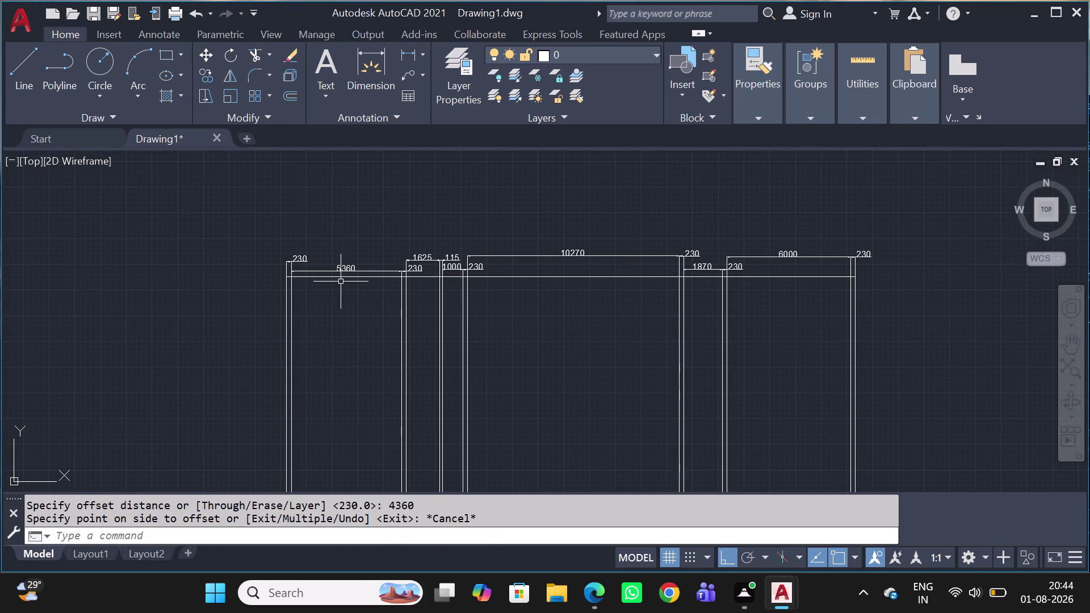
scroll(up, 3)
key(x)
key(l)
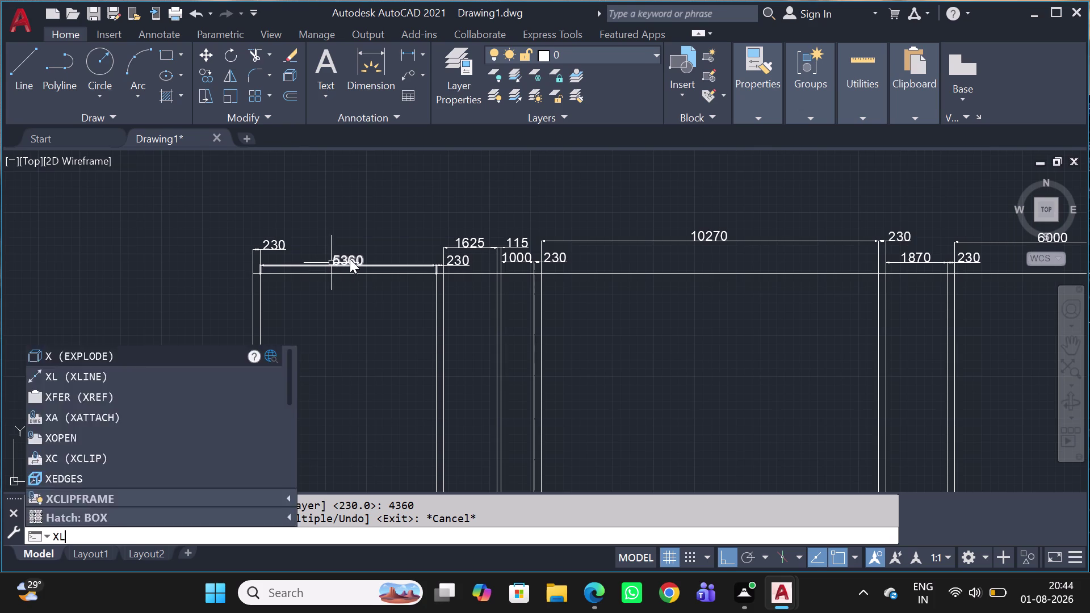
Place a horizontal construction line through the top-left wall corner.
key(space)
key(h)
key(space)
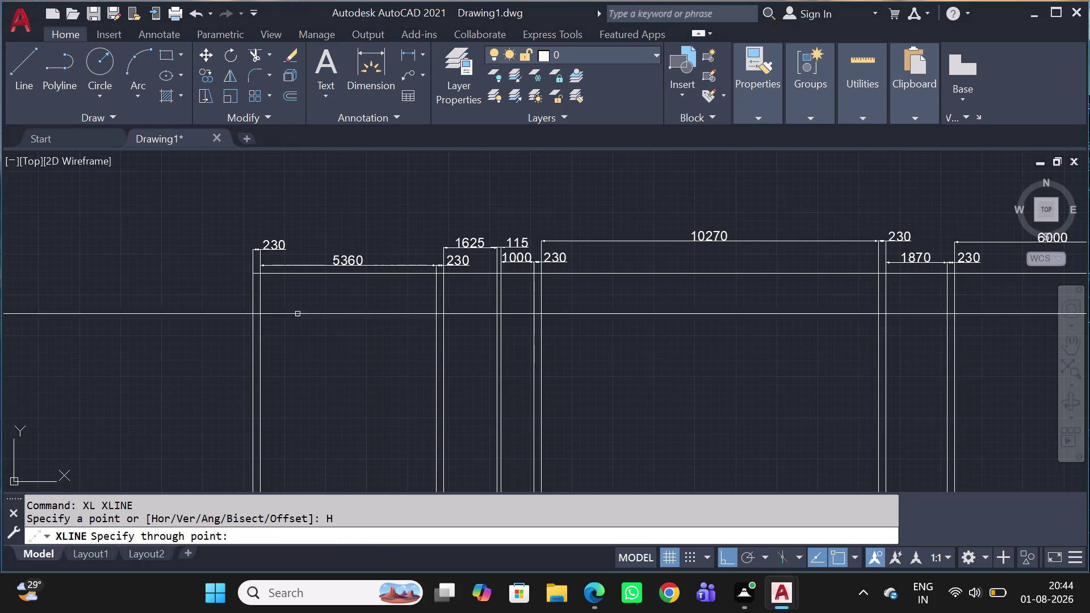
scroll(up, 3)
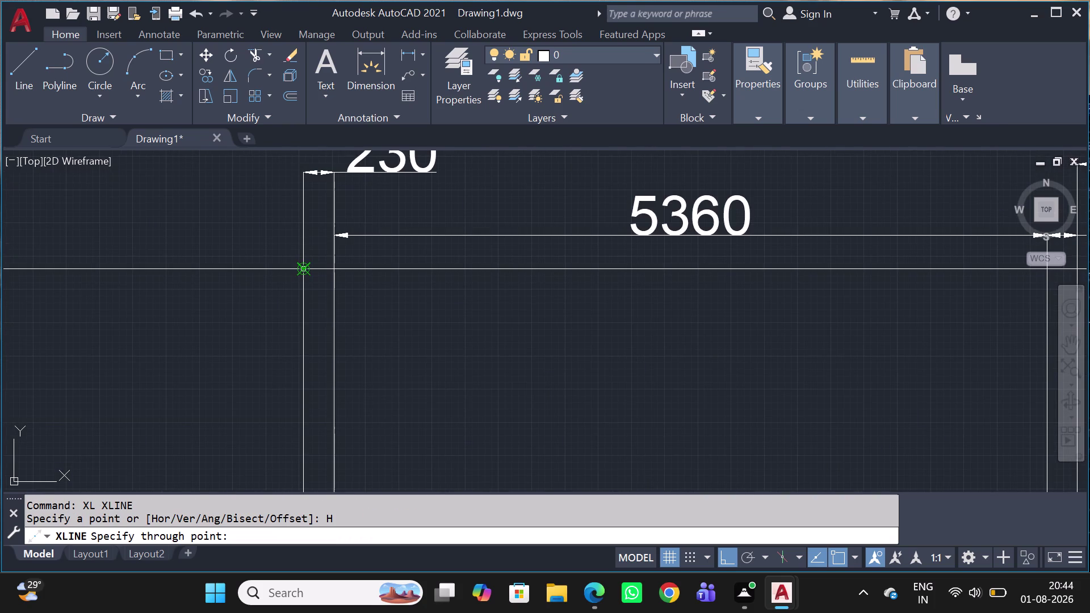
click(303, 270)
scroll(down, 3)
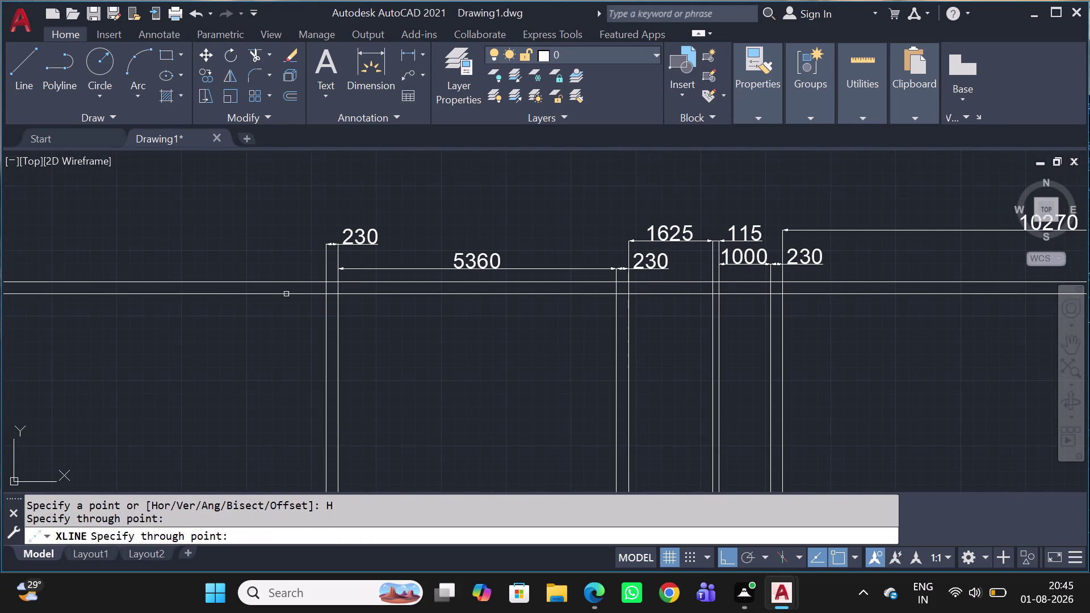
key(Escape)
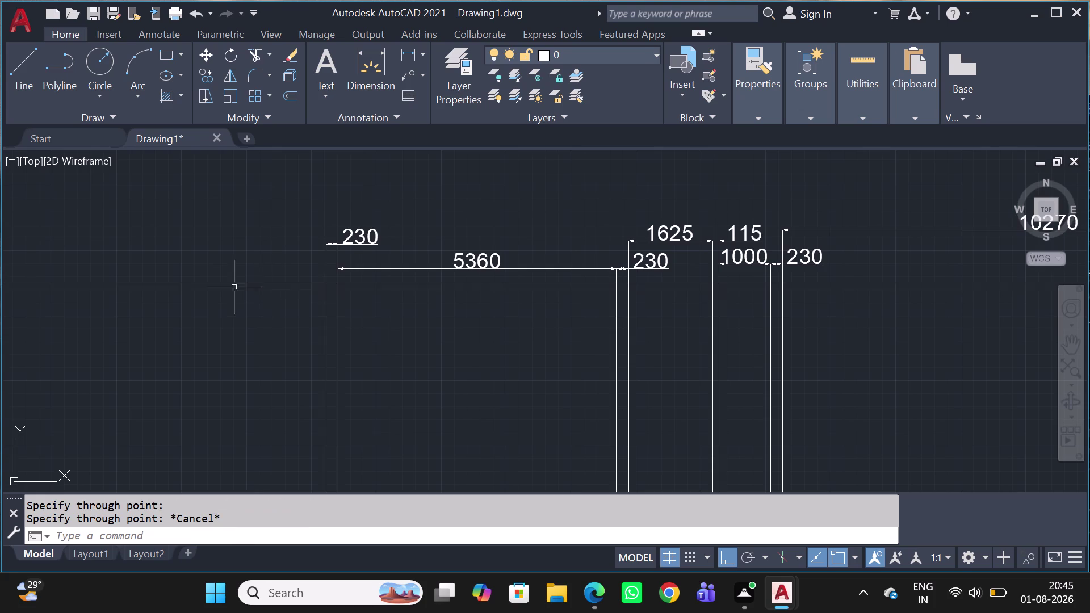
Select the horizontal construction line and start the Offset command.
click(236, 274)
click(176, 310)
key(o)
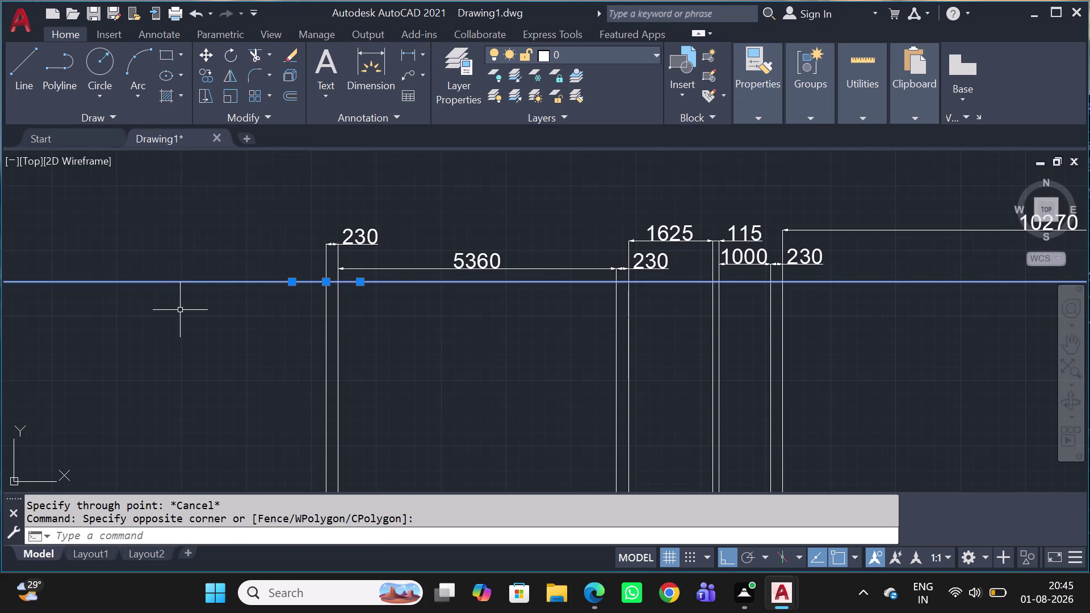
key(space)
Offset a horizontal line 4360 below the construction line.
scroll(down, 3)
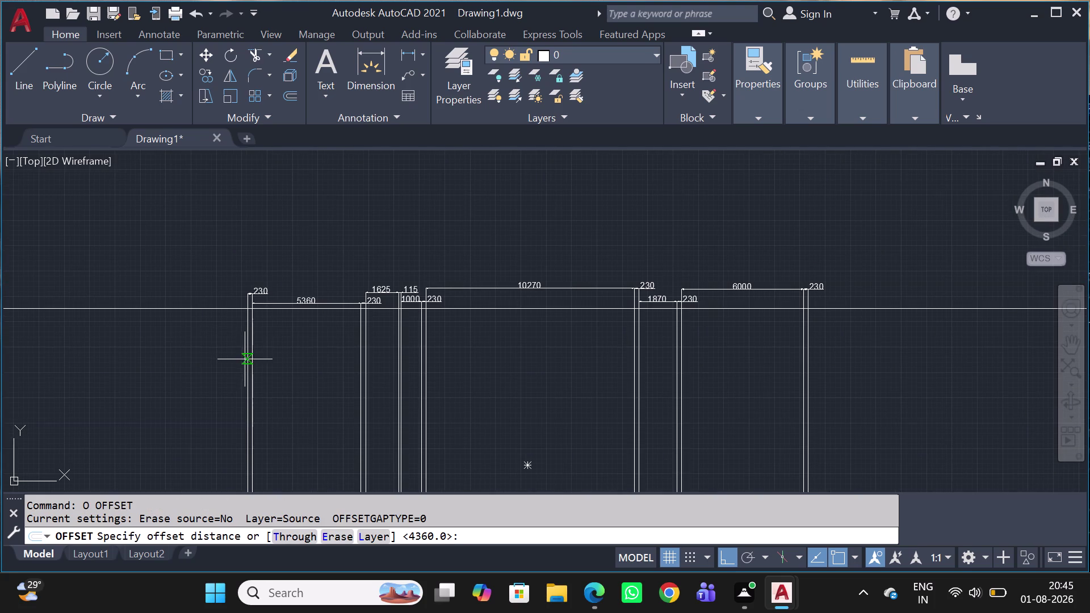
middle_drag(247, 361, 277, 279)
scroll(up, 3)
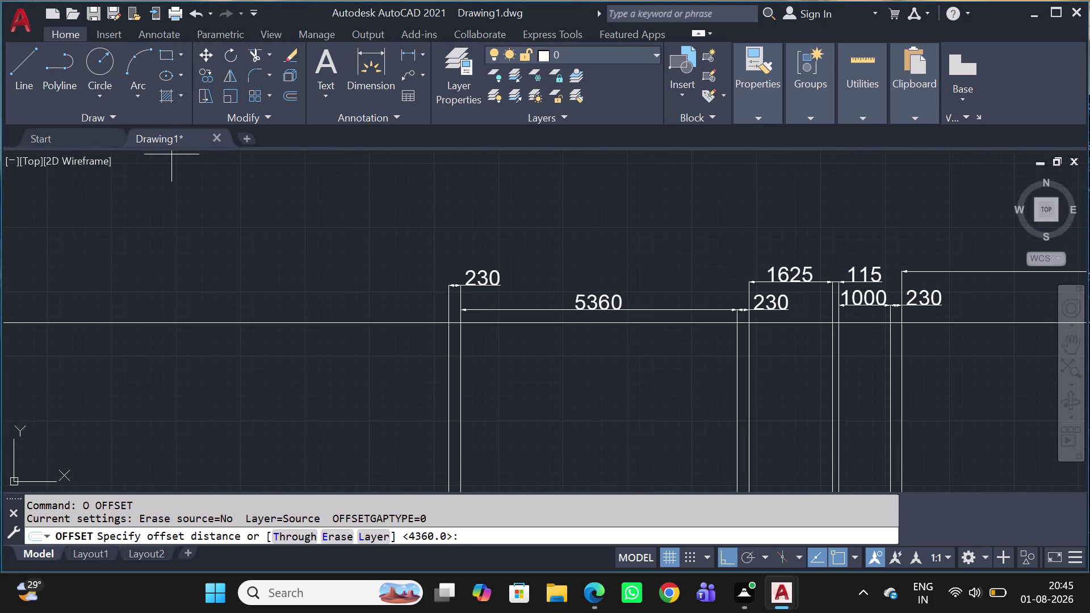
key(4)
key(2)
key(BackSpace)
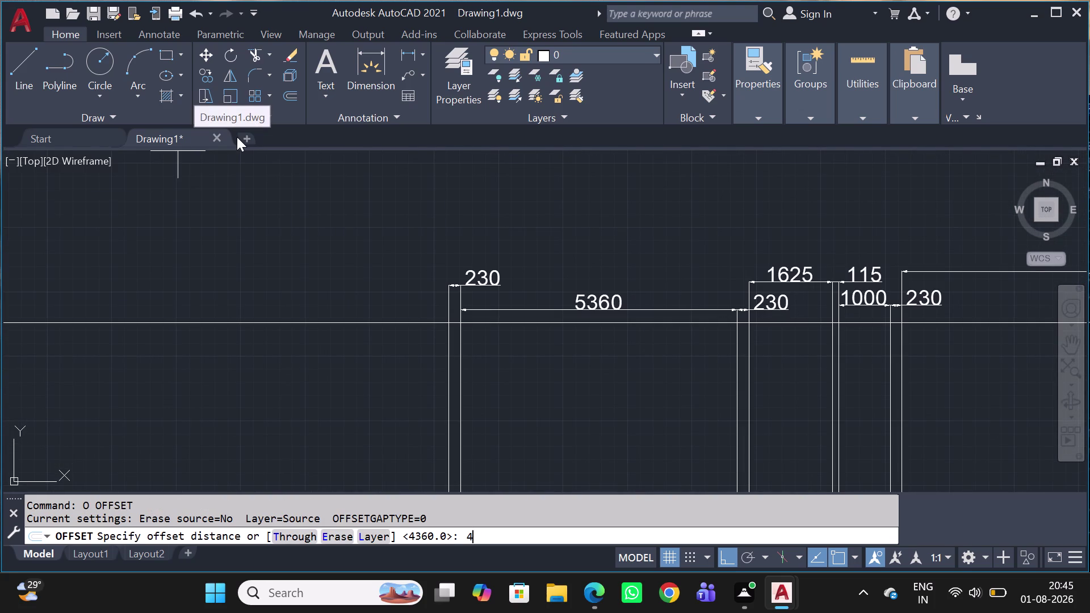
key(3)
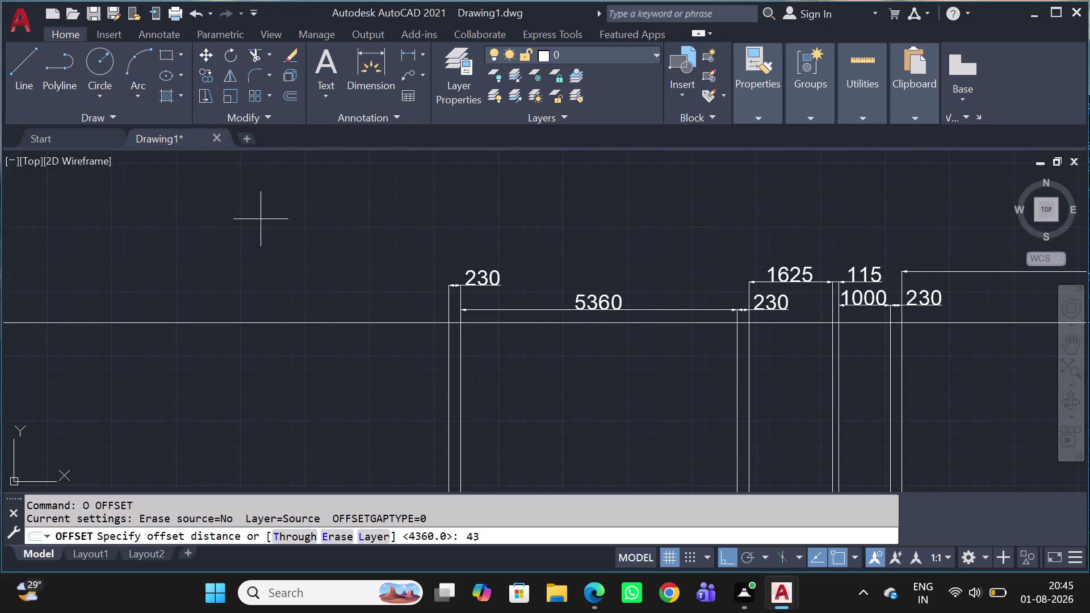
key(6)
key(0)
key(space)
scroll(down, 3)
middle_drag(497, 383, 458, 243)
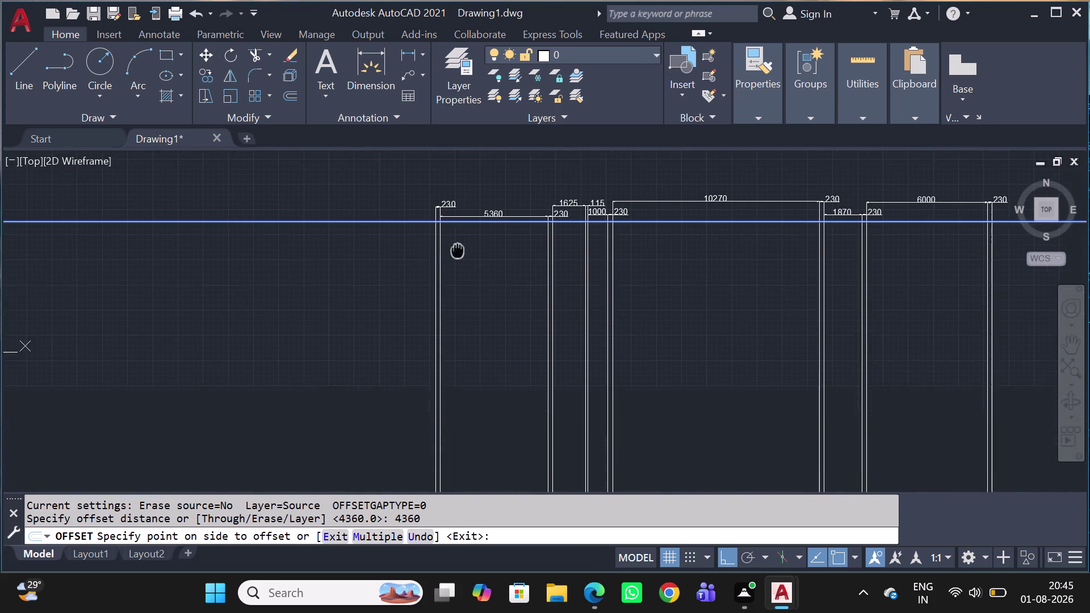
middle_drag(457, 243, 458, 238)
click(503, 271)
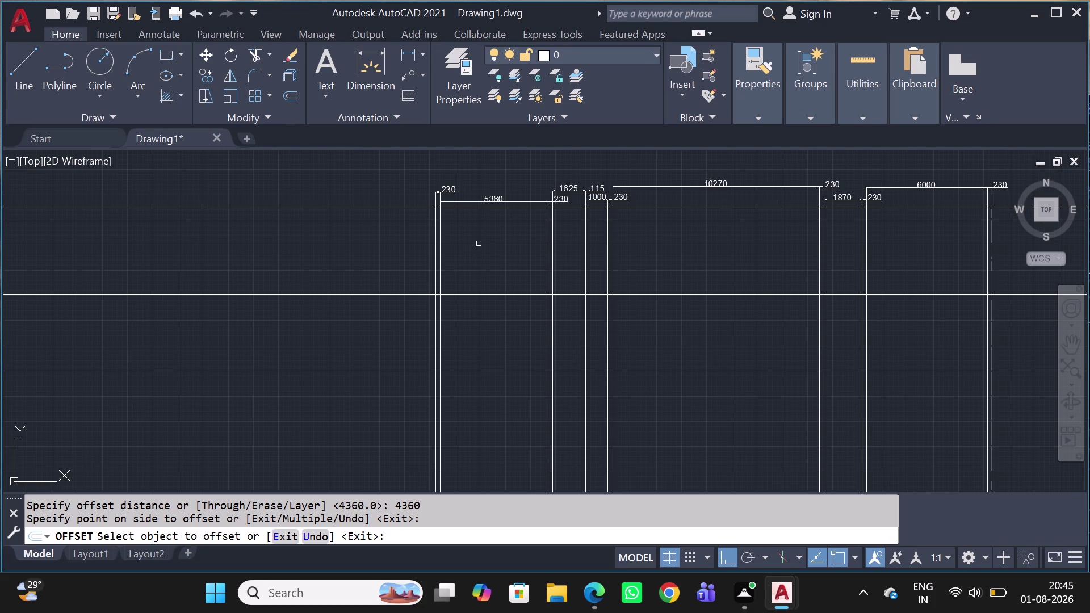
scroll(down, 3)
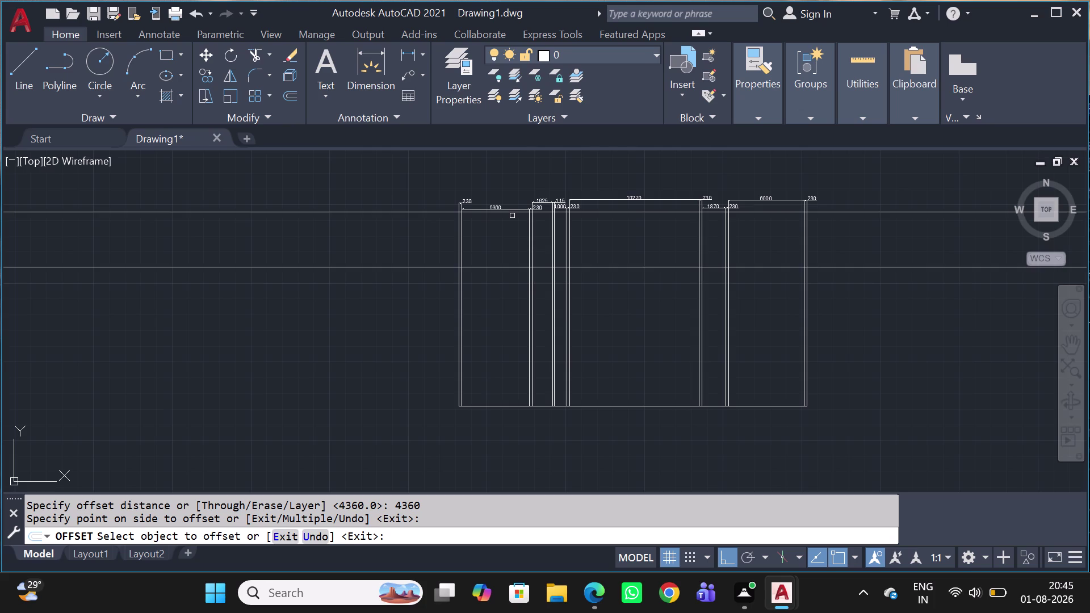
key(Escape)
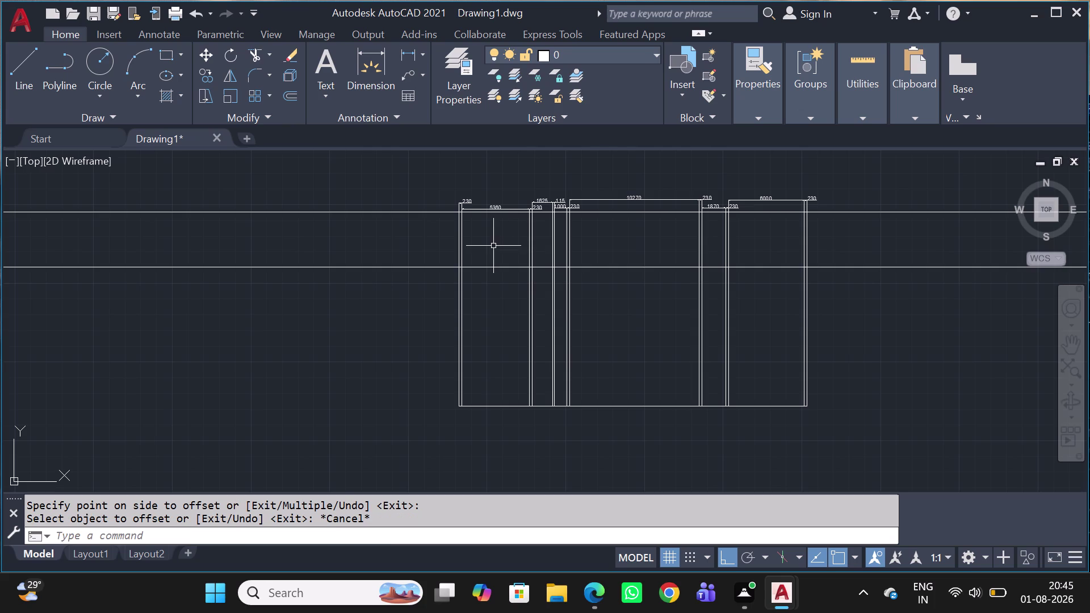
Offset the lower line by 230 to give the first wall its thickness.
drag(493, 248, 493, 253)
click(492, 271)
key(o)
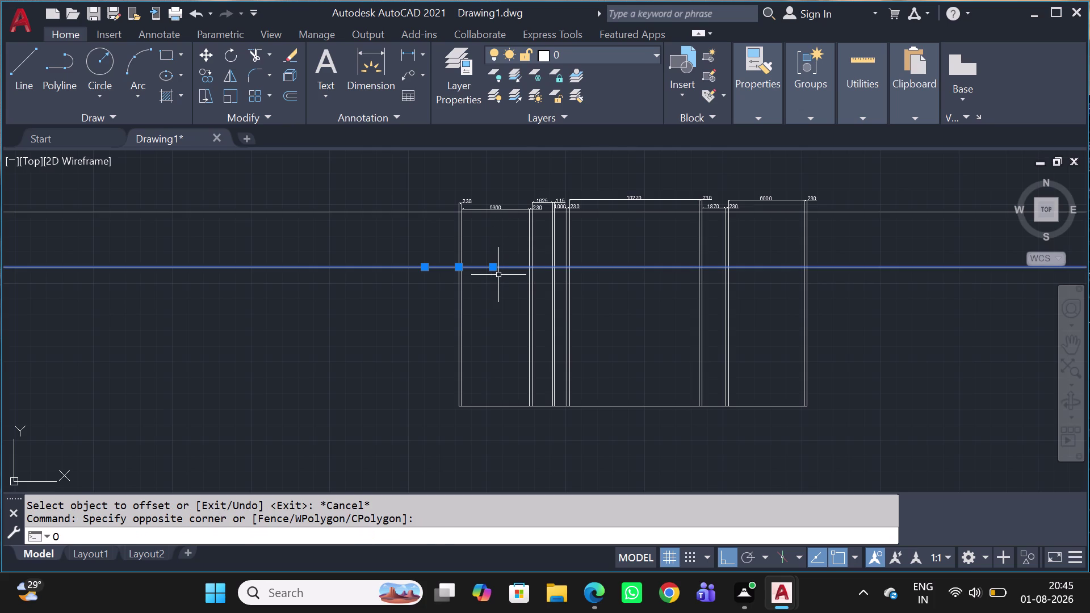
key(space)
key(2)
key(3)
key(0)
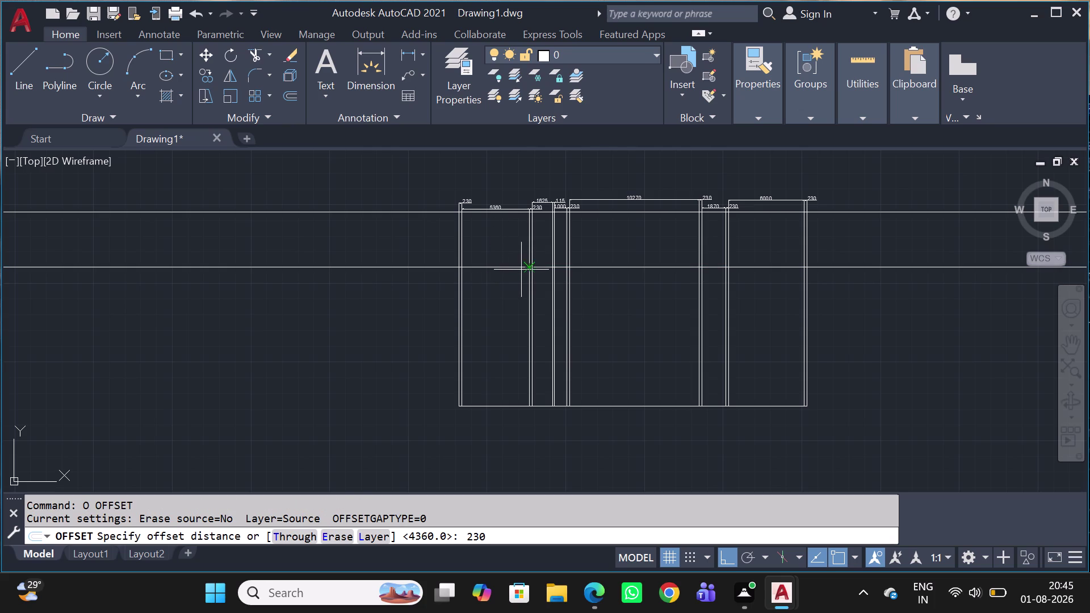
key(space)
click(510, 300)
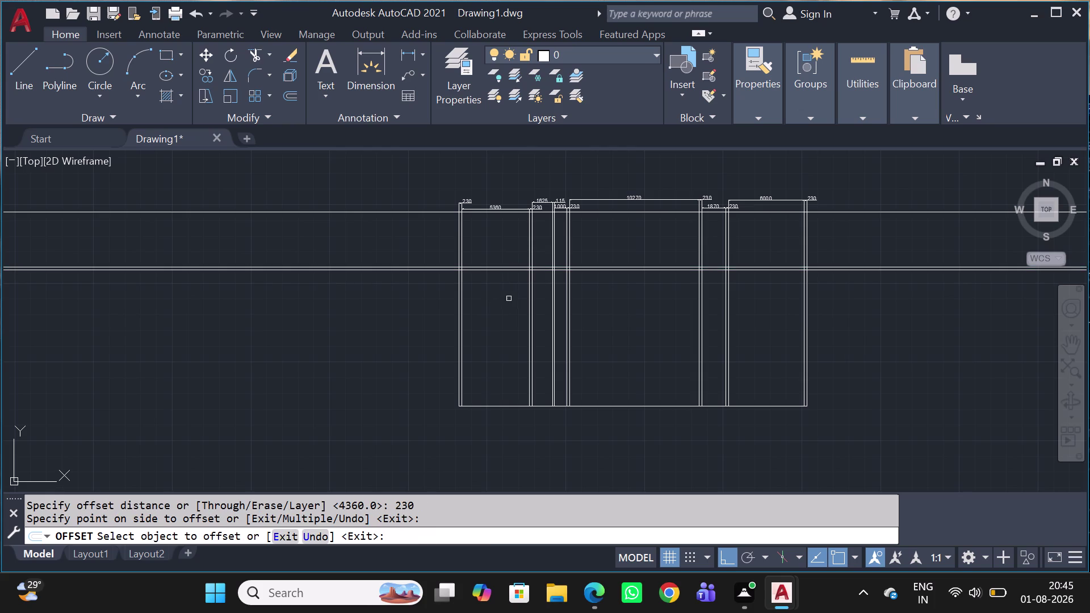
key(Escape)
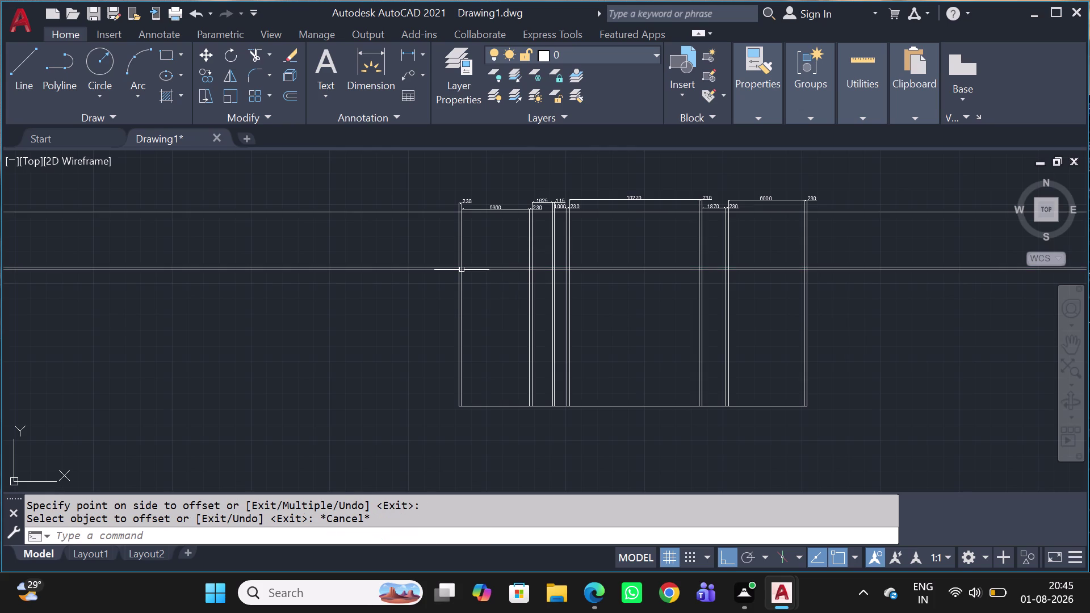
Place a parallel line 3000 below the wall line.
scroll(up, 3)
click(501, 273)
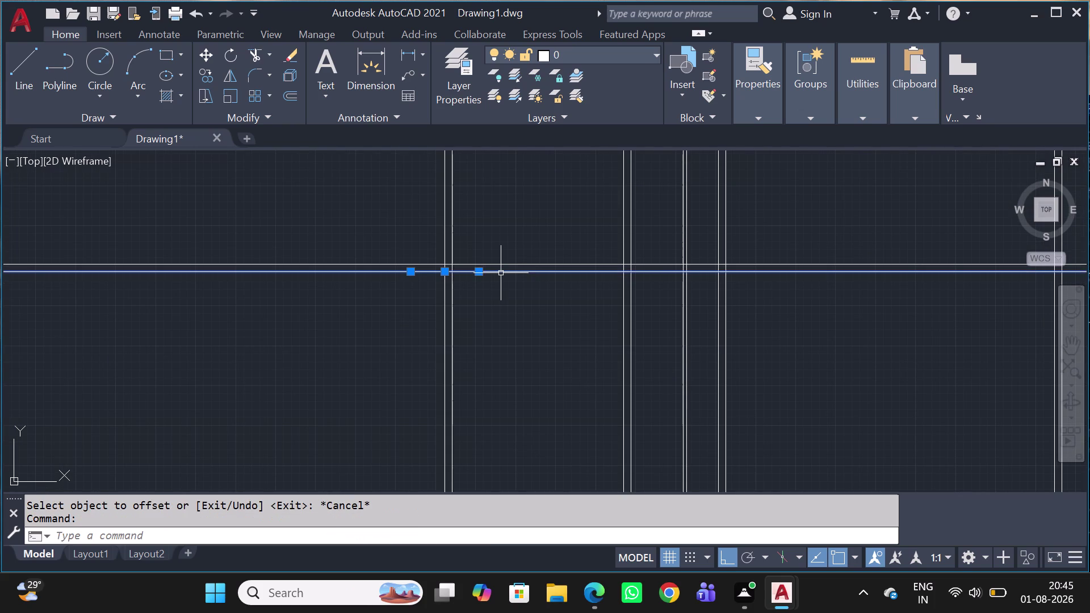
text(O)
key(space)
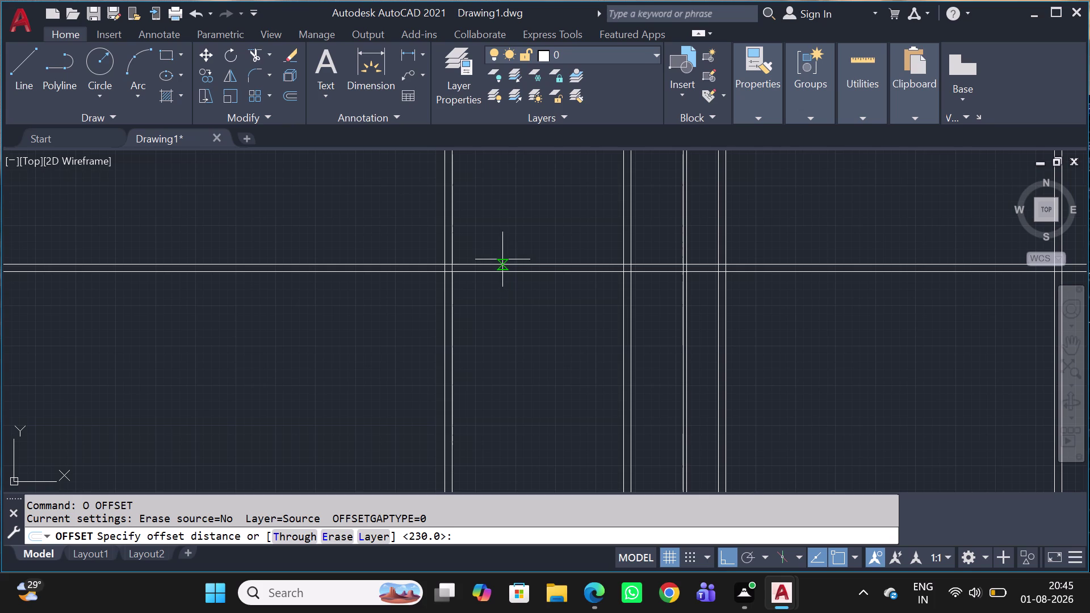
text(30)
key(0)
key(0)
key(space)
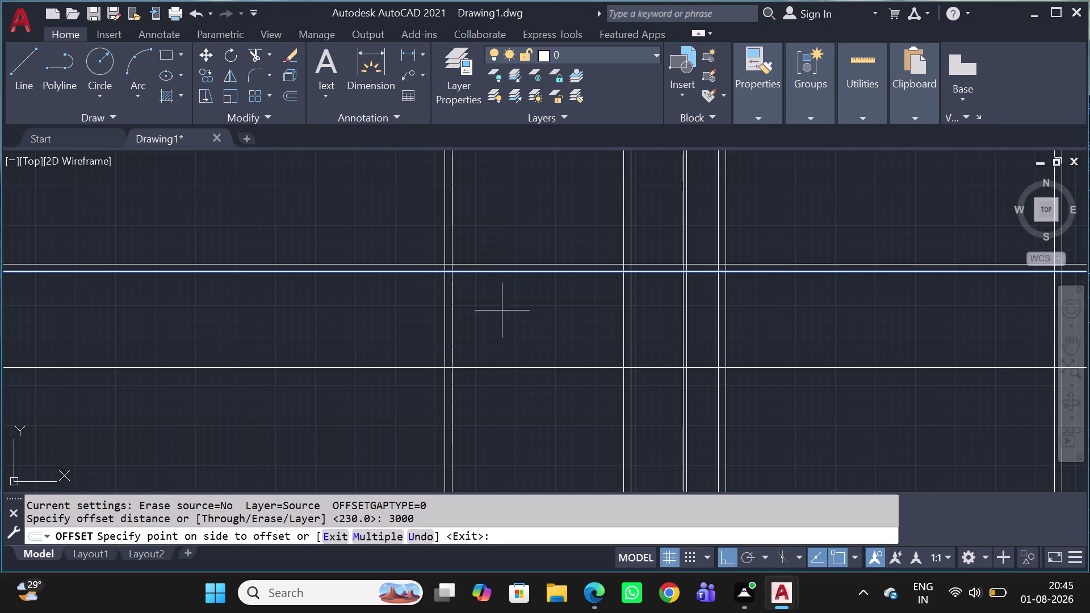
click(505, 331)
key(Escape)
Offset that new line by 230 to form the second wall.
drag(506, 335, 507, 348)
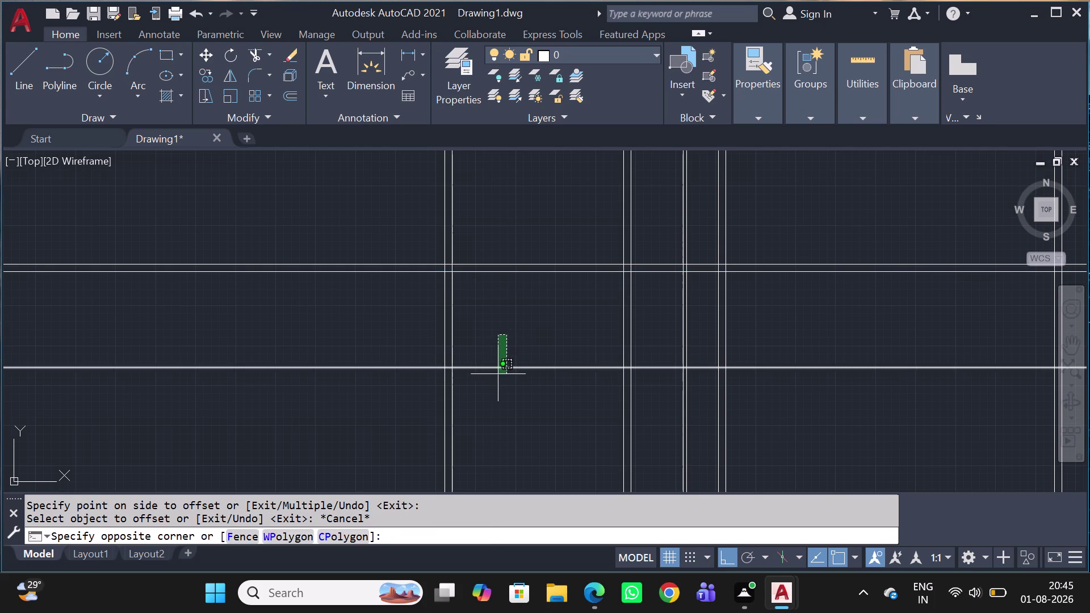
click(497, 383)
key(o)
key(space)
scroll(down, 3)
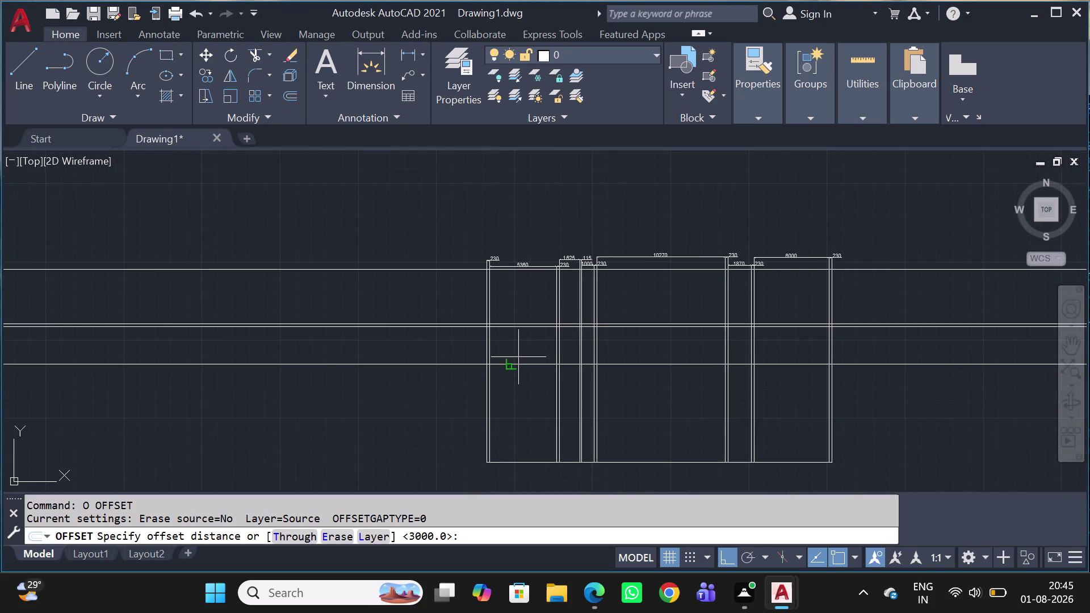
middle_drag(523, 339, 522, 271)
key(2)
key(3)
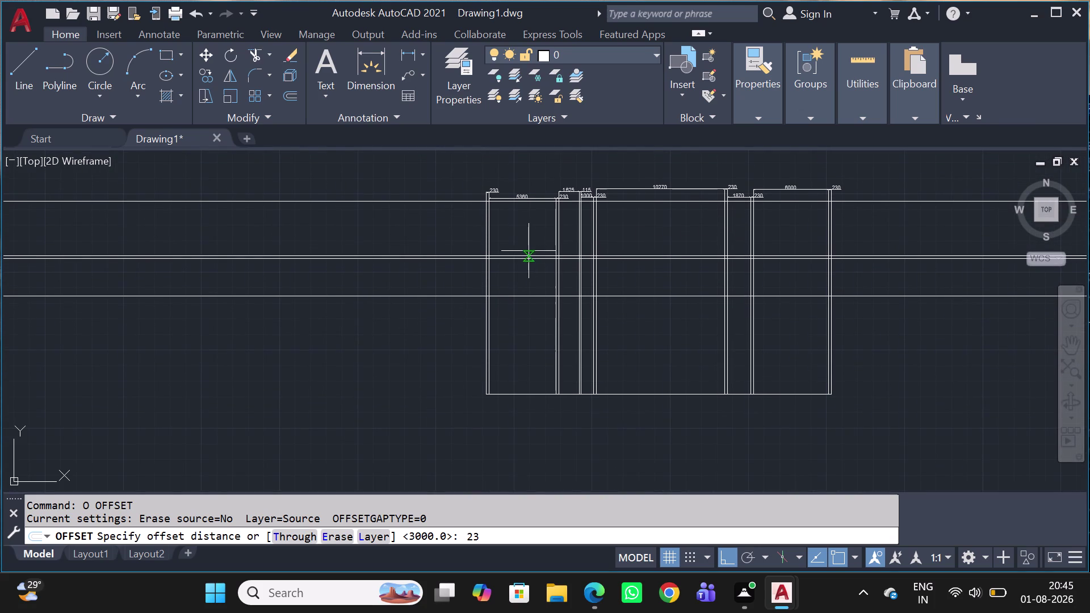
key(0)
key(space)
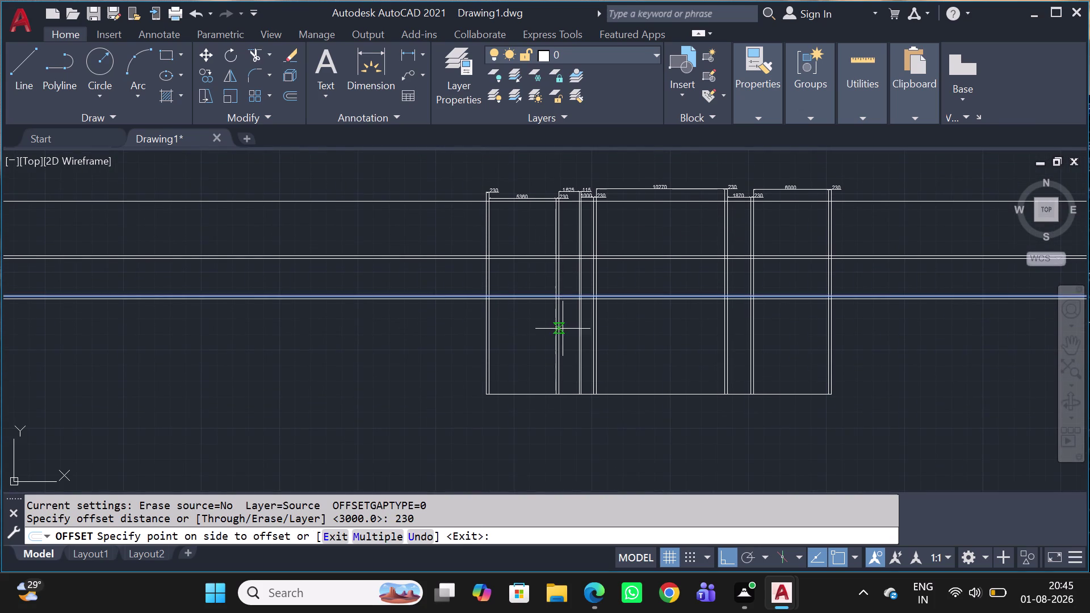
click(542, 336)
key(Escape)
Offset the wall line 3635 downward for the next room depth.
scroll(up, 3)
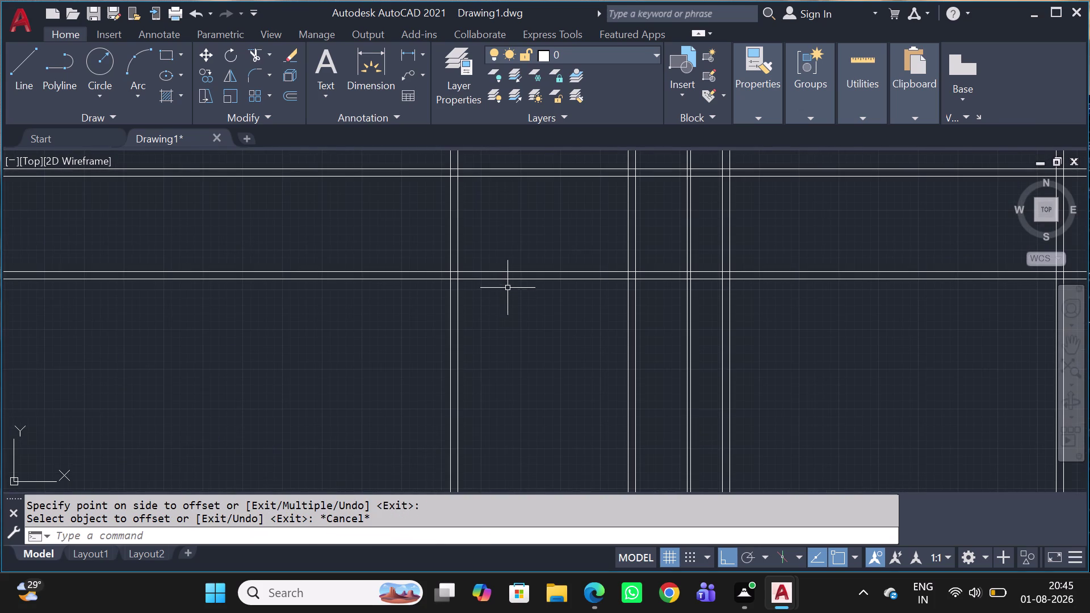
click(515, 275)
click(503, 297)
key(o)
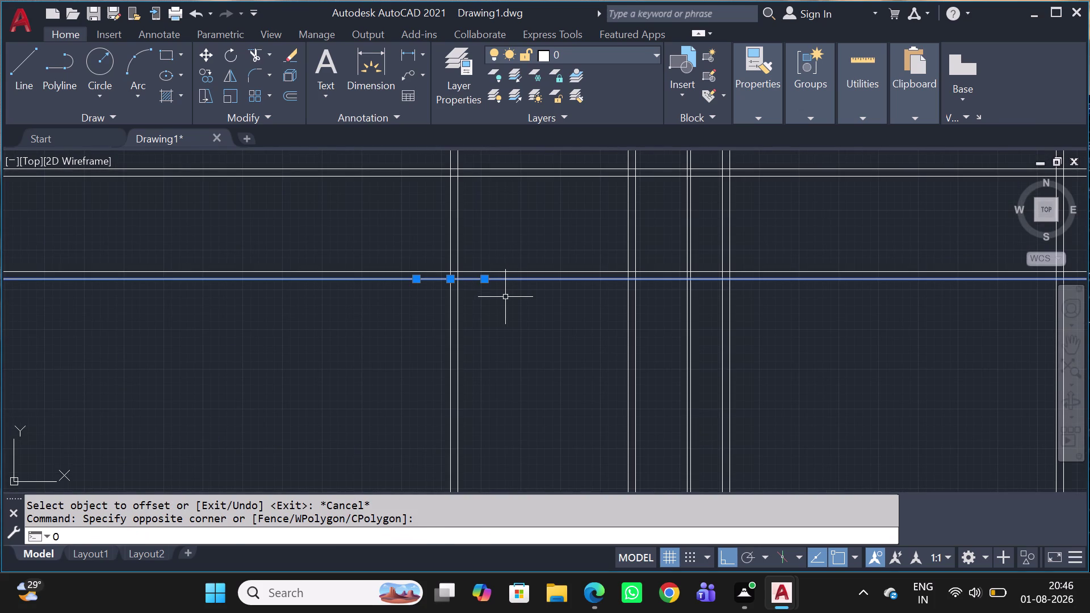
key(space)
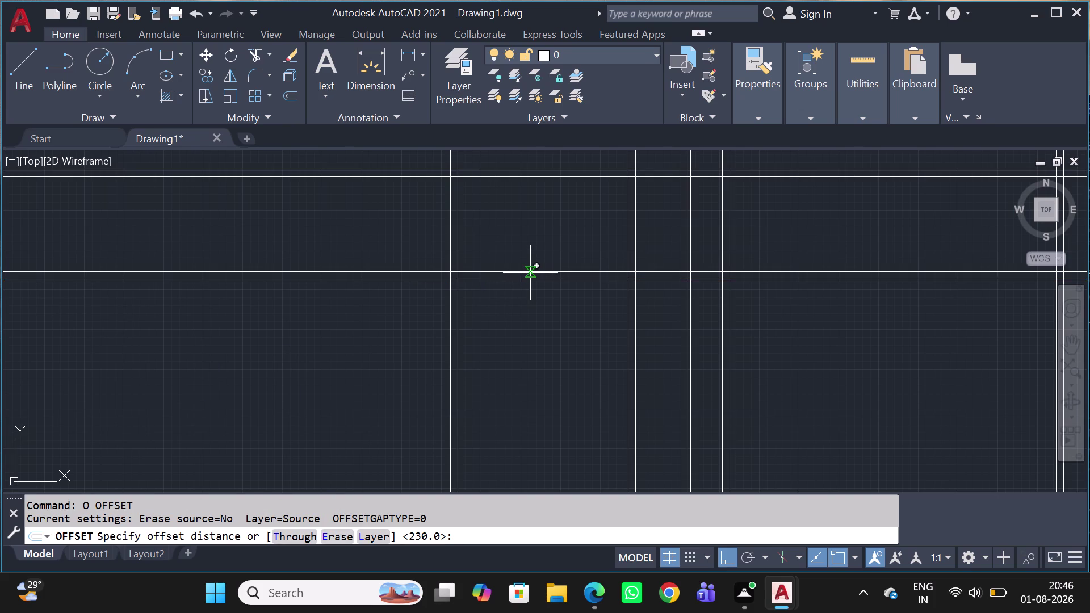
key(3)
key(6)
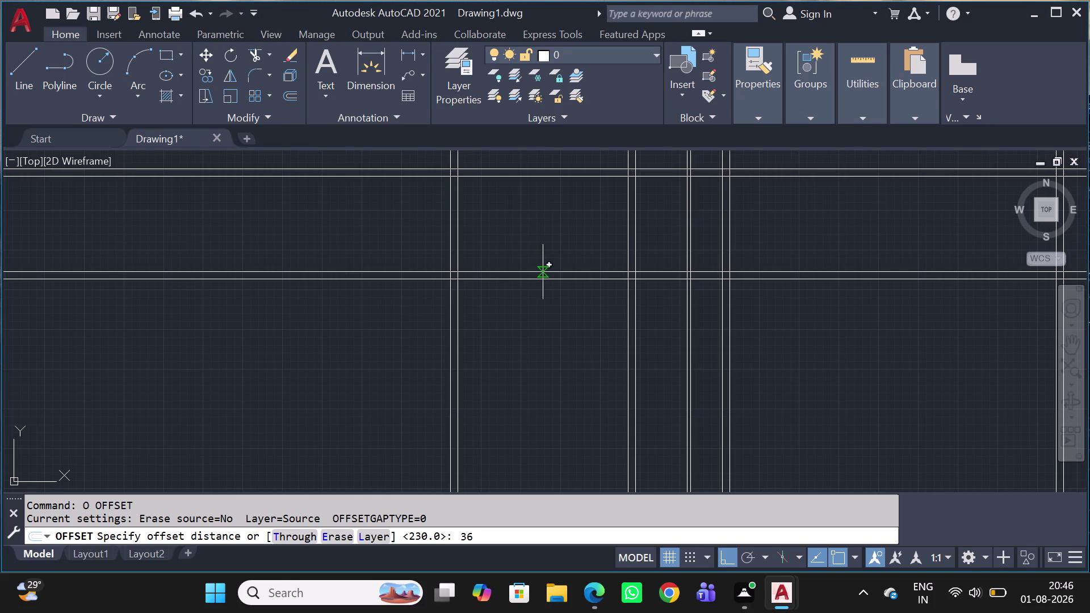
key(3)
key(5)
key(space)
drag(548, 370, 551, 378)
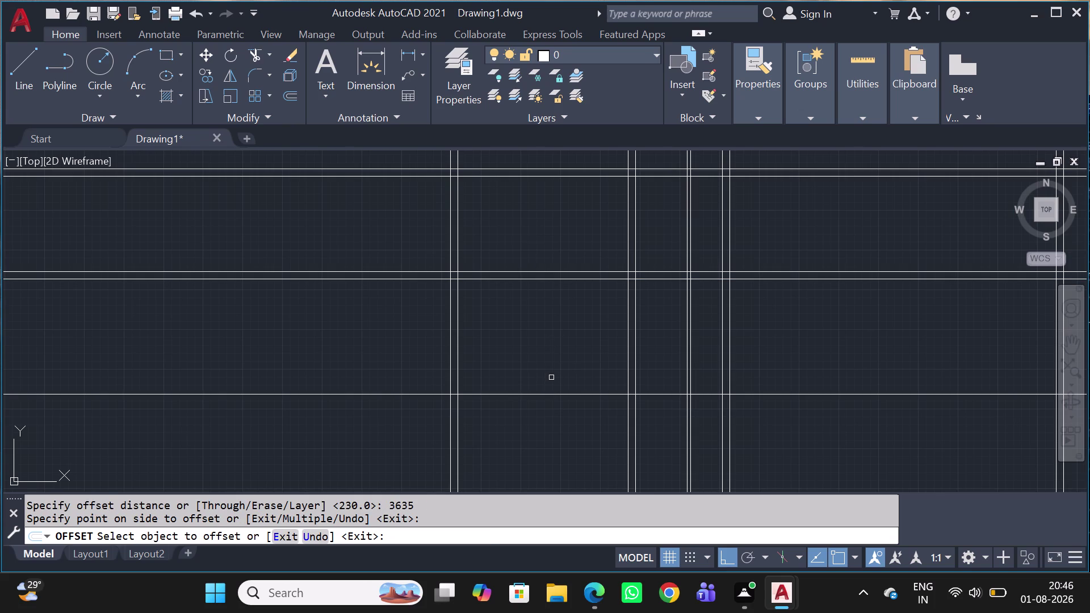
key(Escape)
Add a 230 parallel line below it for the third wall.
click(552, 378)
click(525, 420)
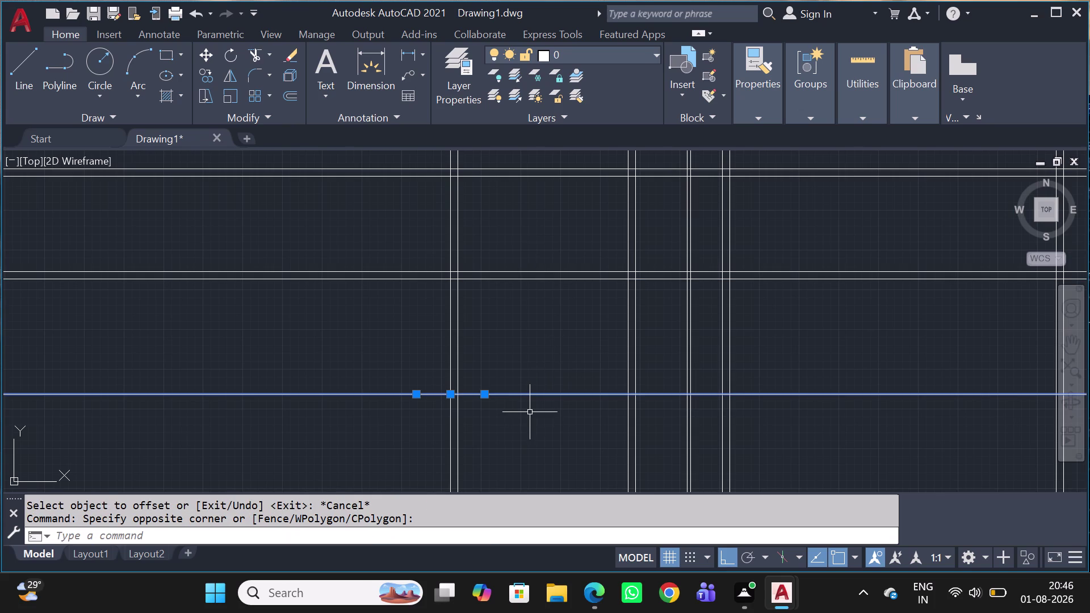
key(o)
key(space)
scroll(down, 3)
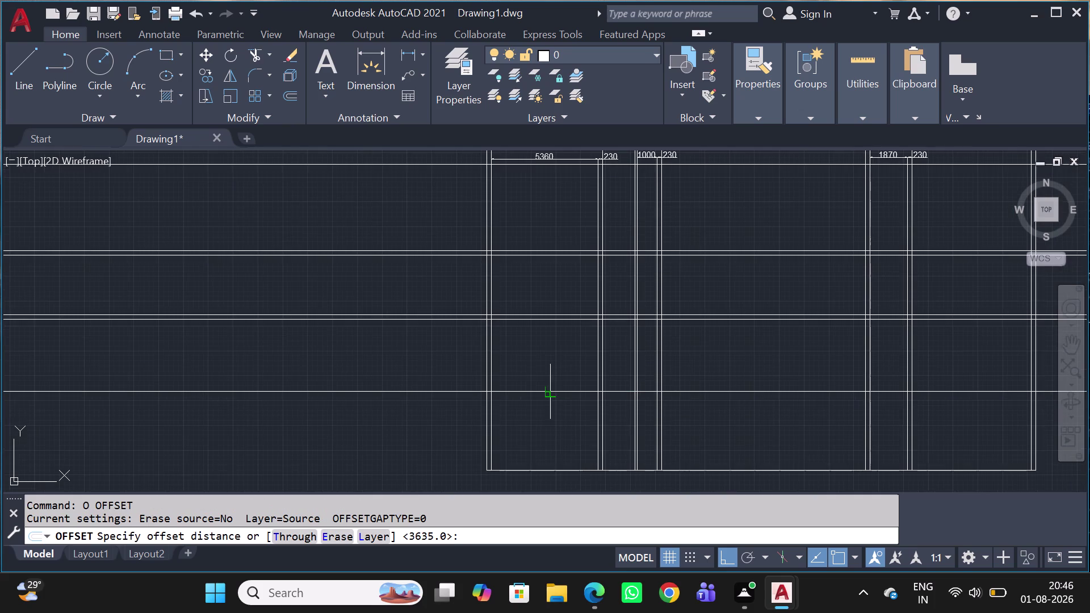
middle_drag(542, 392, 533, 318)
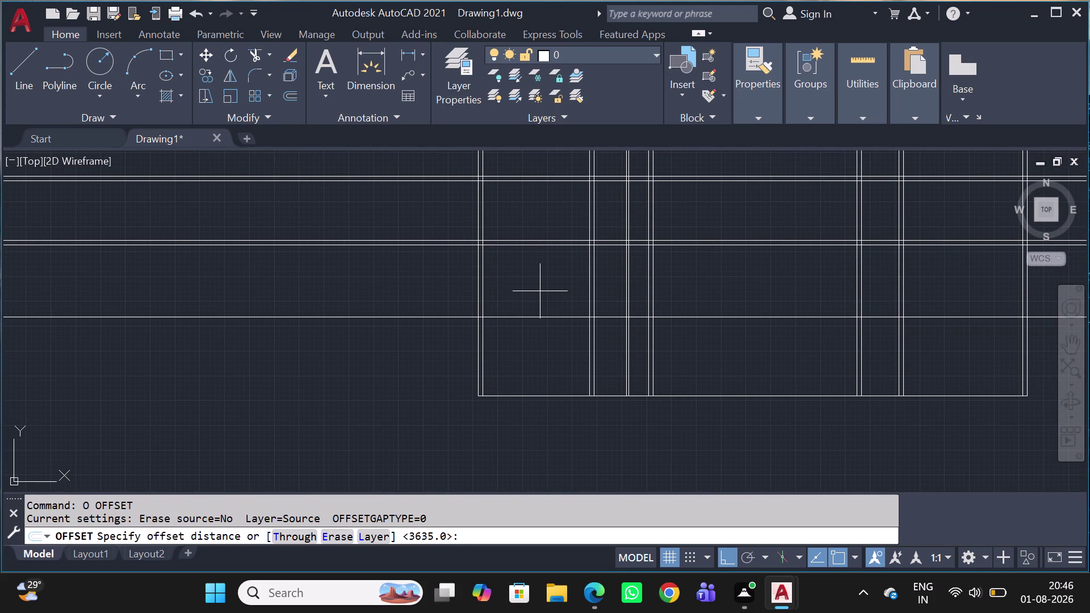
key(2)
key(3)
key(0)
key(space)
click(562, 362)
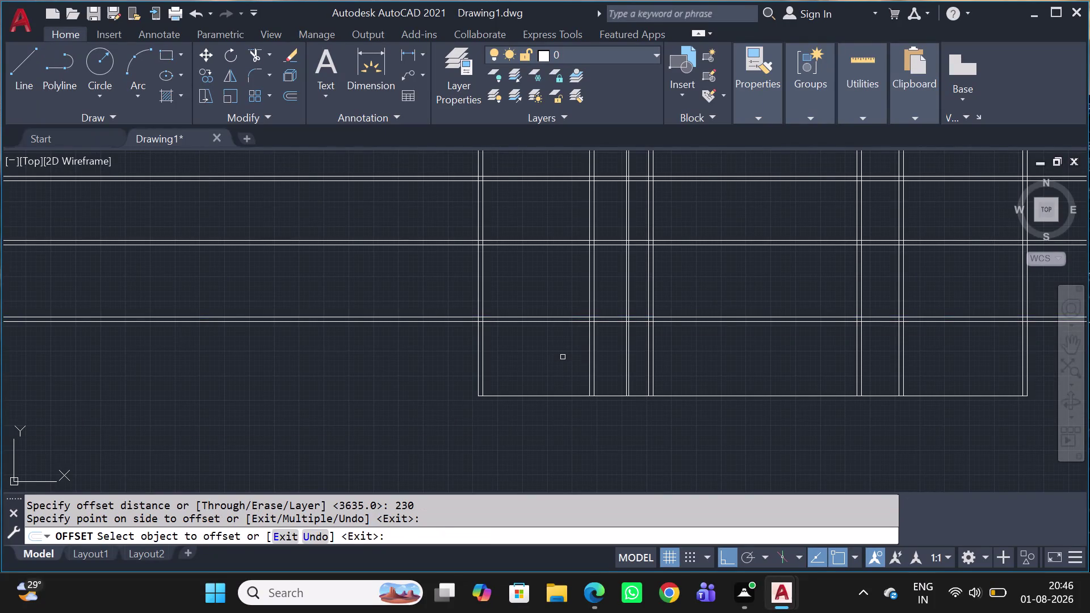
key(Escape)
Place a parallel line 3500 below the wall for the last room depth.
scroll(up, 3)
click(542, 309)
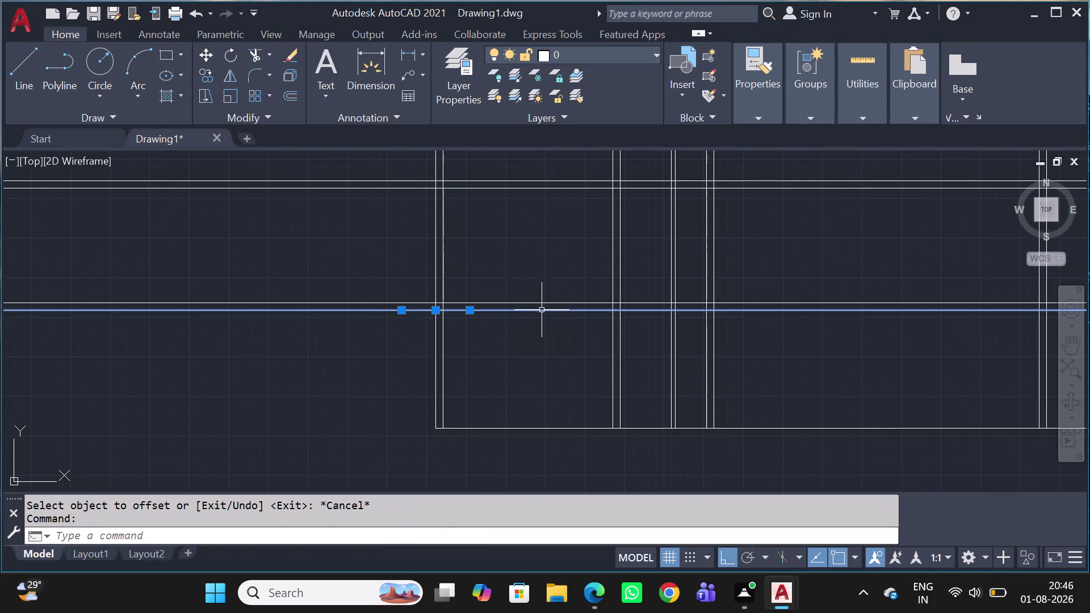
key(o)
key(space)
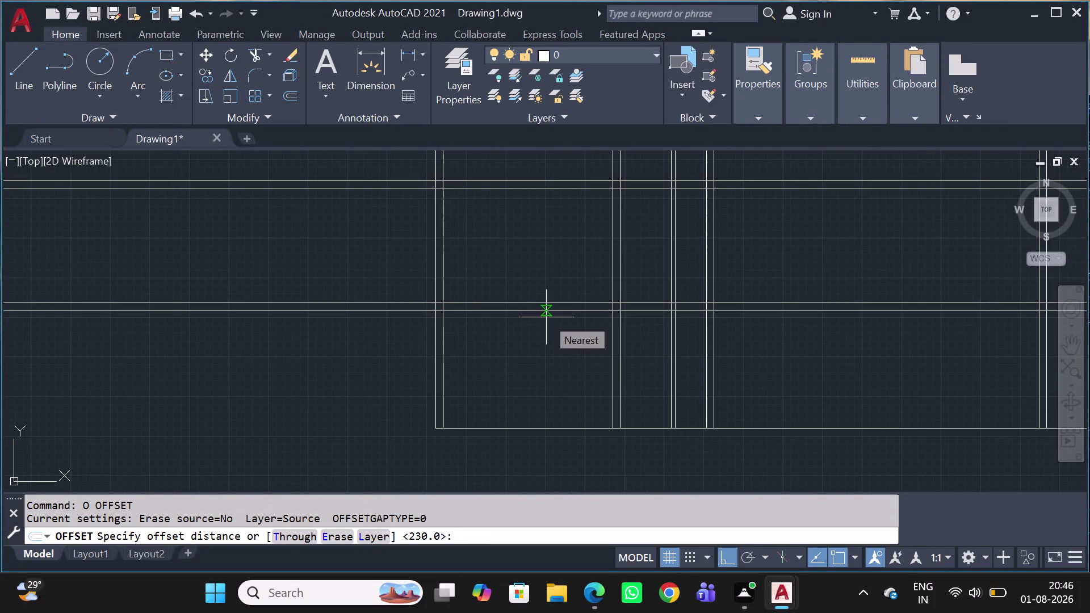
key(3)
text(500)
key(space)
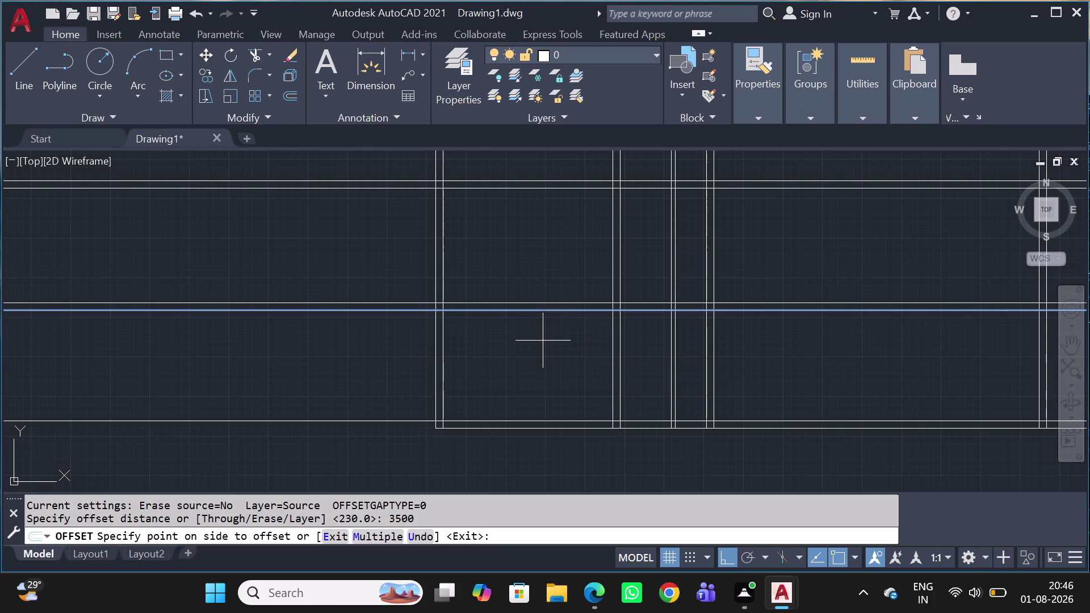
click(543, 341)
key(Escape)
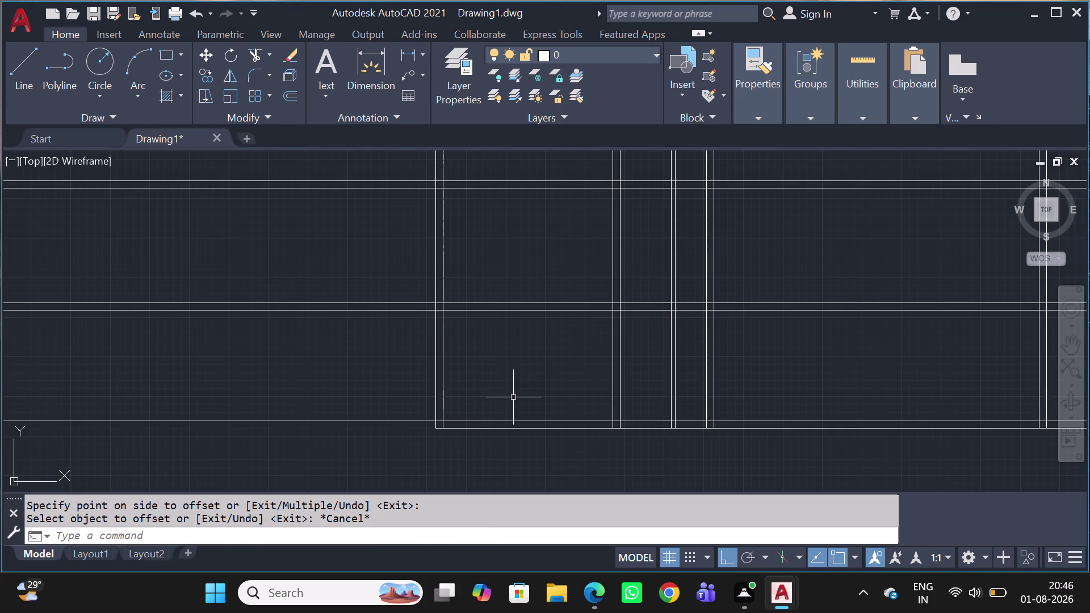
Offset the lowest horizontal line by 230 to complete the final wall.
key(space)
scroll(up, 3)
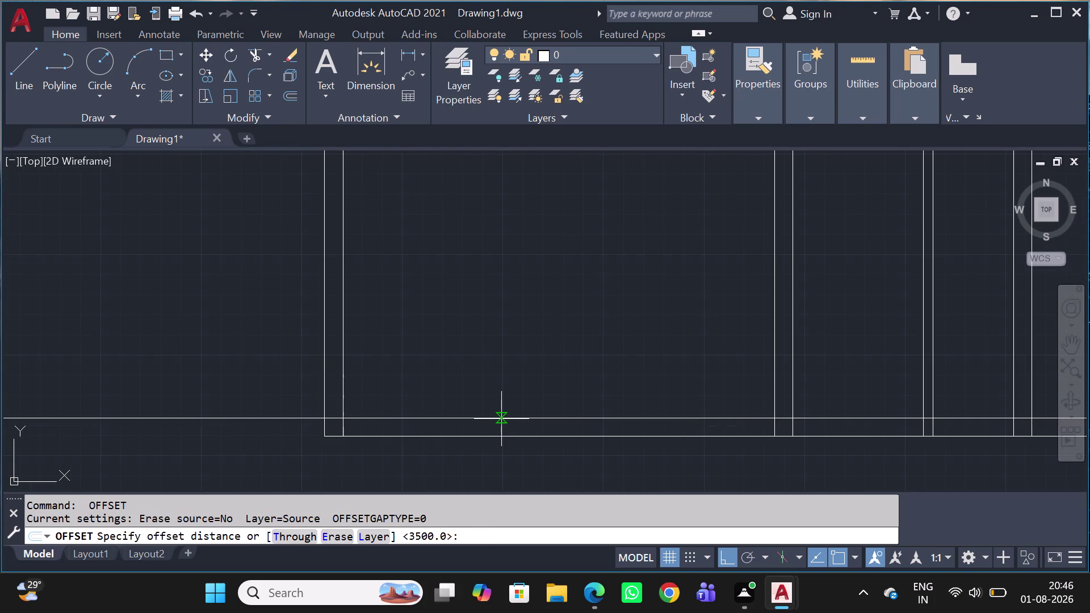
key(2)
key(3)
key(0)
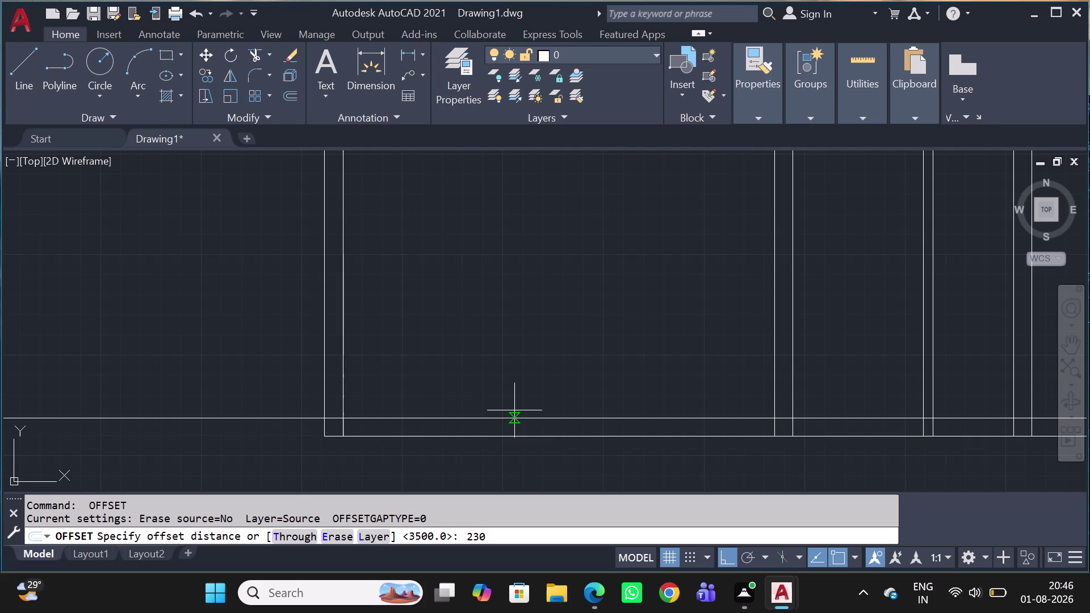
key(space)
click(496, 416)
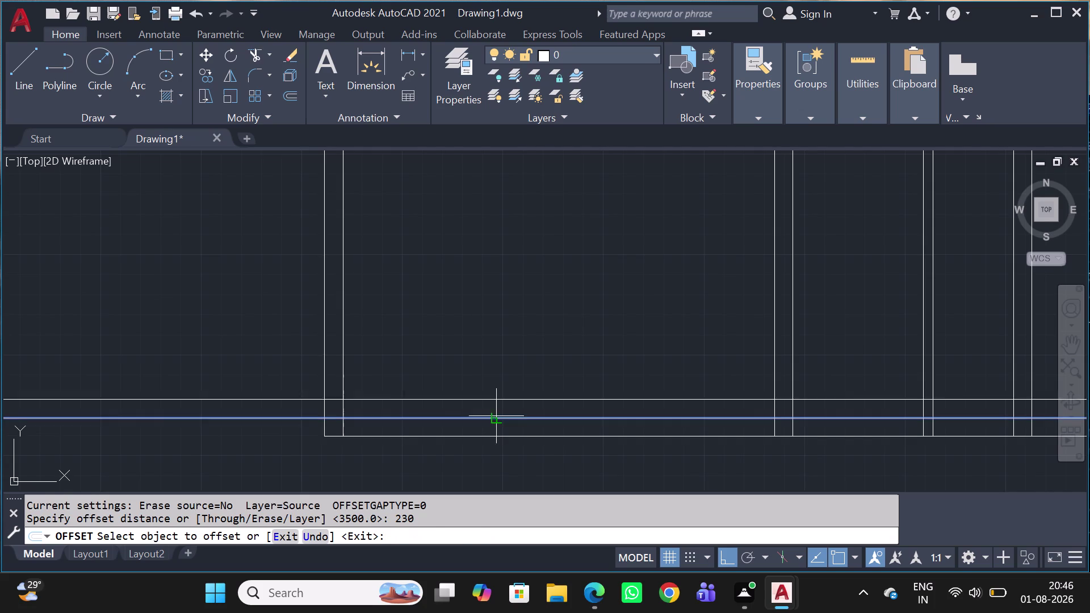
click(497, 446)
scroll(down, 3)
key(Escape)
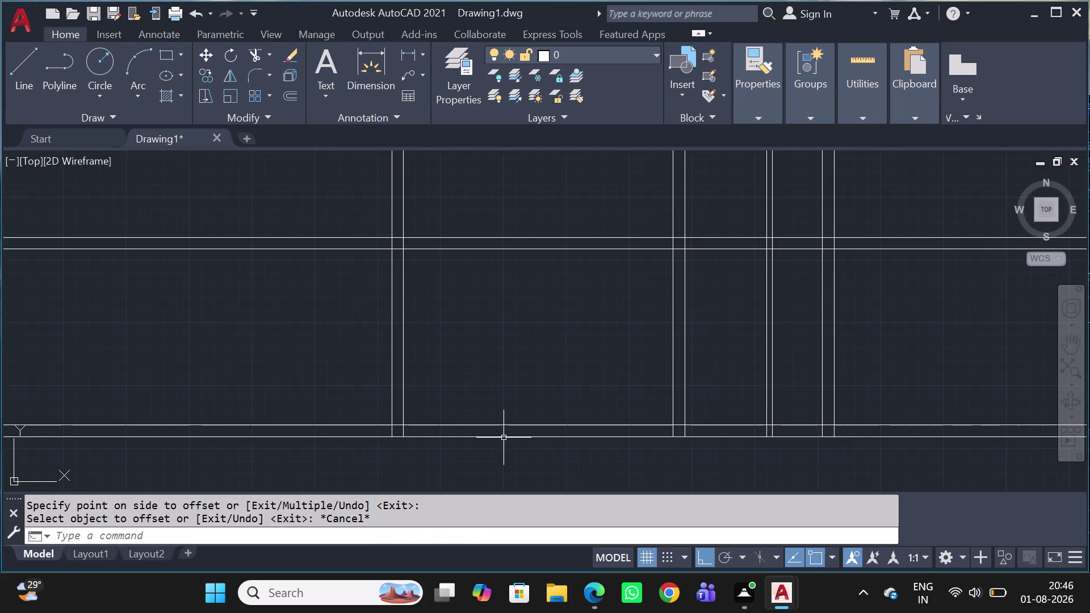
scroll(down, 3)
scroll(down, 3)
Trim overlapping wall lines with fences across the top of the plan.
text(TR)
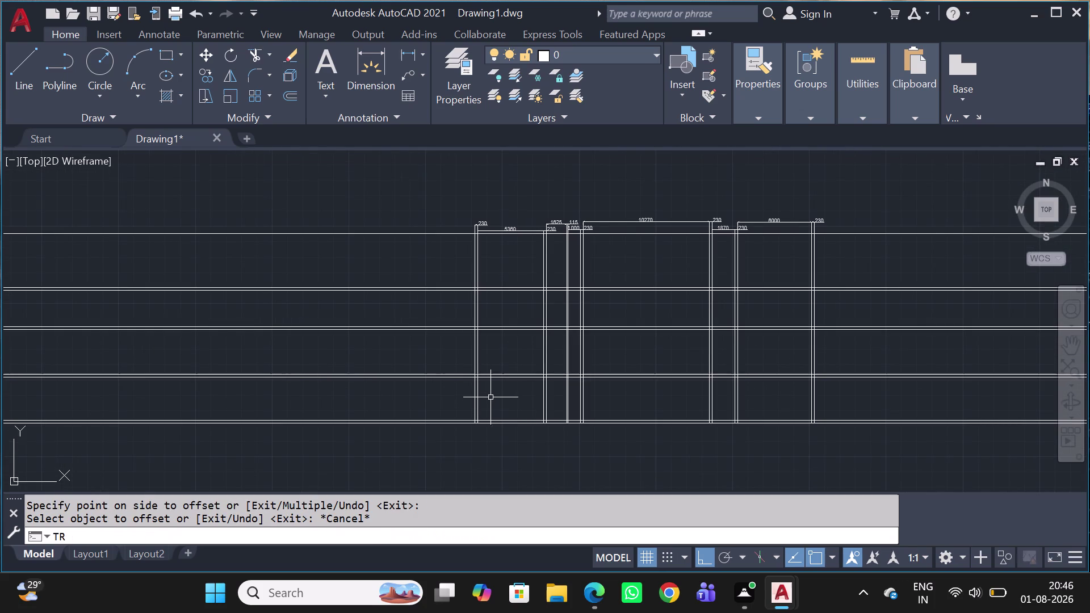
key(space)
click(328, 198)
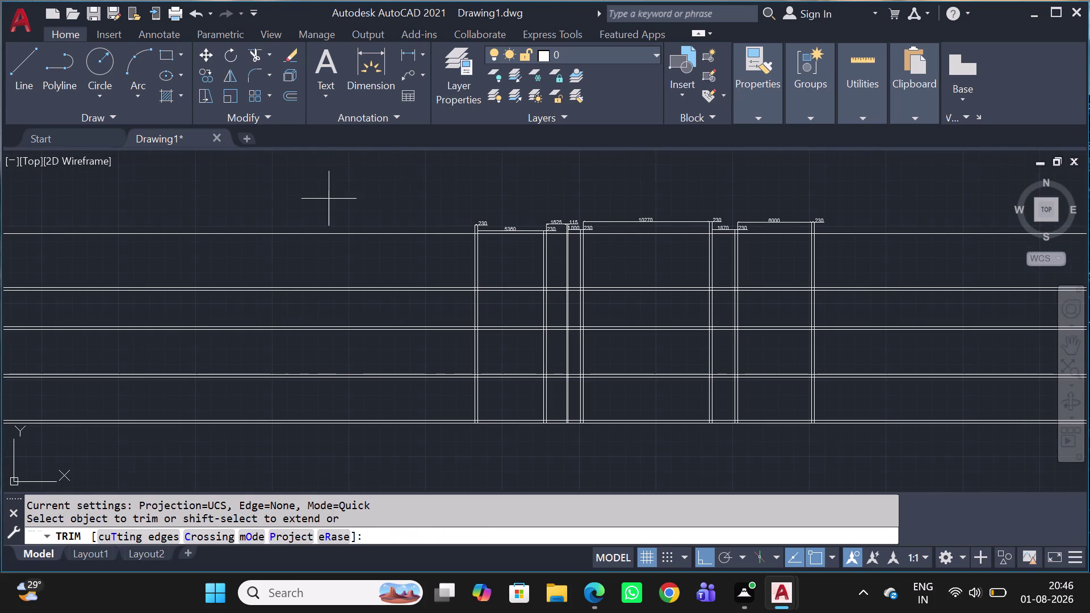
click(232, 497)
drag(219, 430, 219, 436)
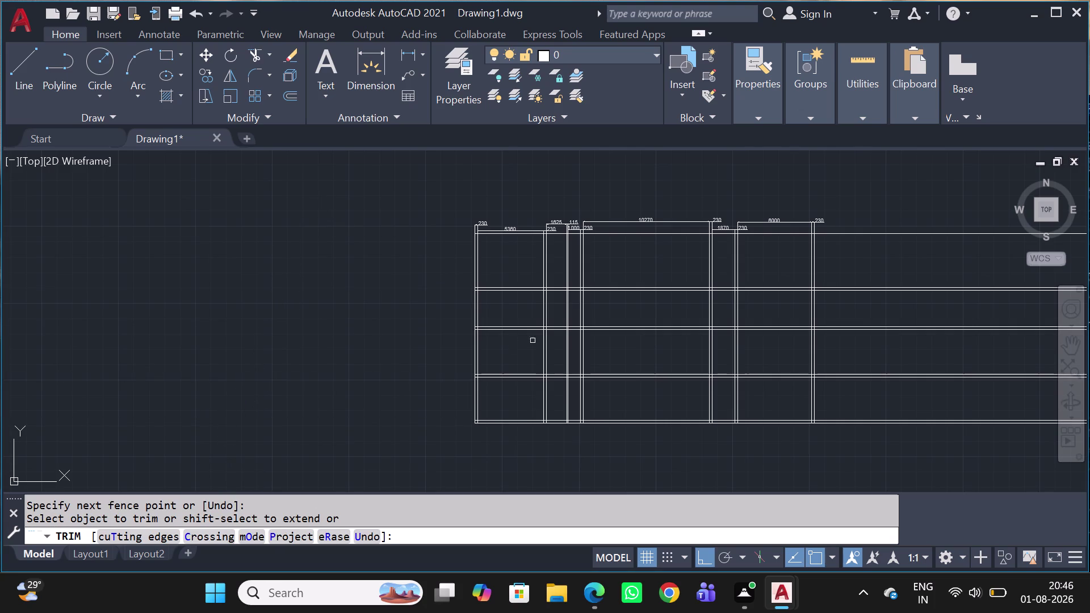
middle_drag(538, 343, 331, 322)
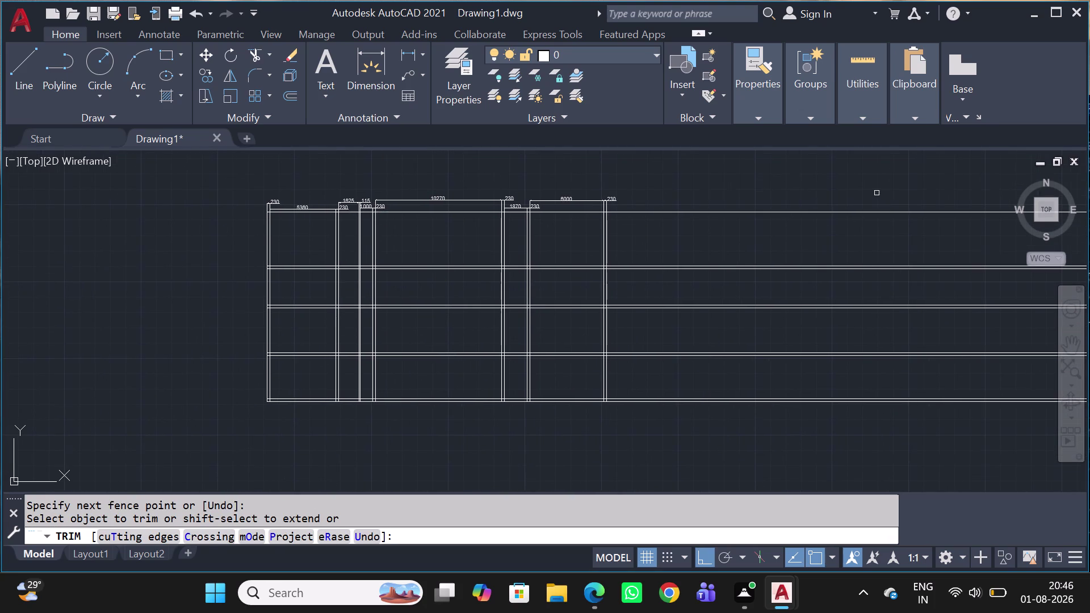
click(876, 193)
click(768, 451)
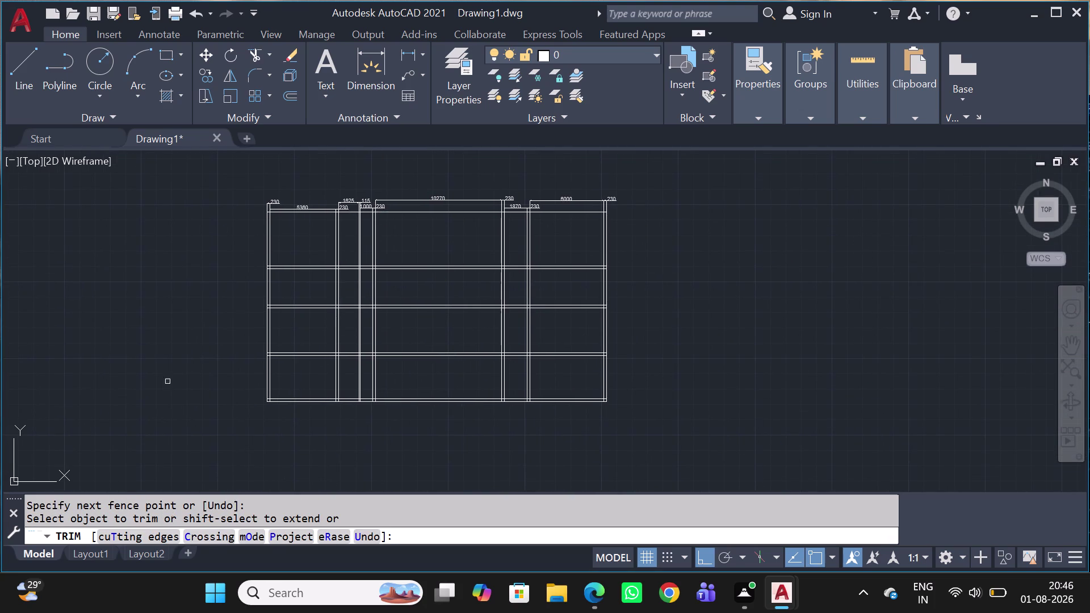
key(Escape)
Trim the stray wall lines inside the top-left room and end TRIM.
scroll(up, 3)
scroll(up, 3)
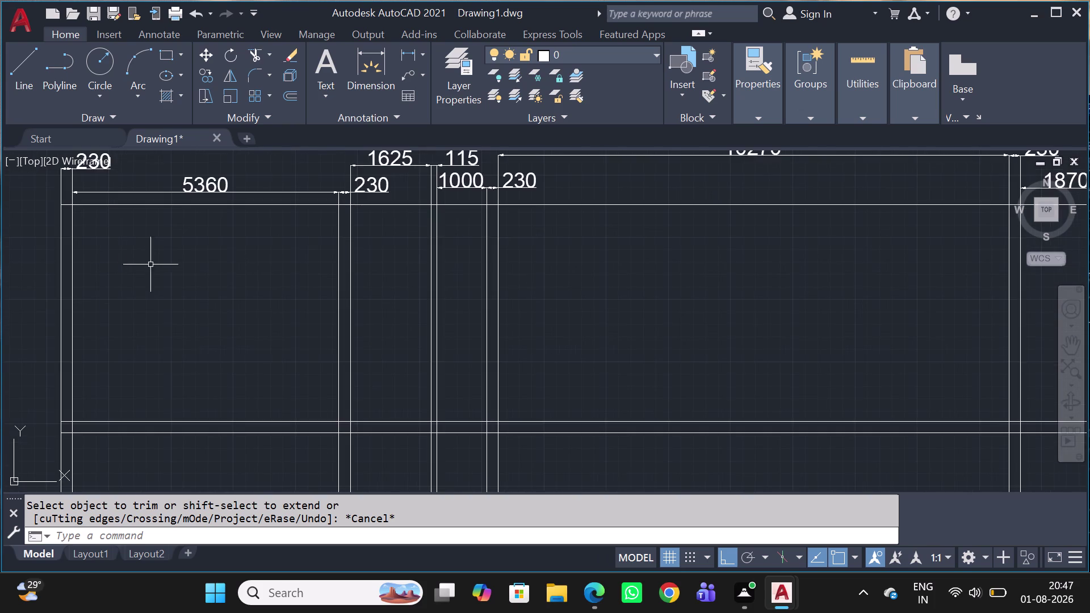
middle_drag(160, 277, 477, 298)
scroll(down, 3)
middle_drag(508, 288, 507, 290)
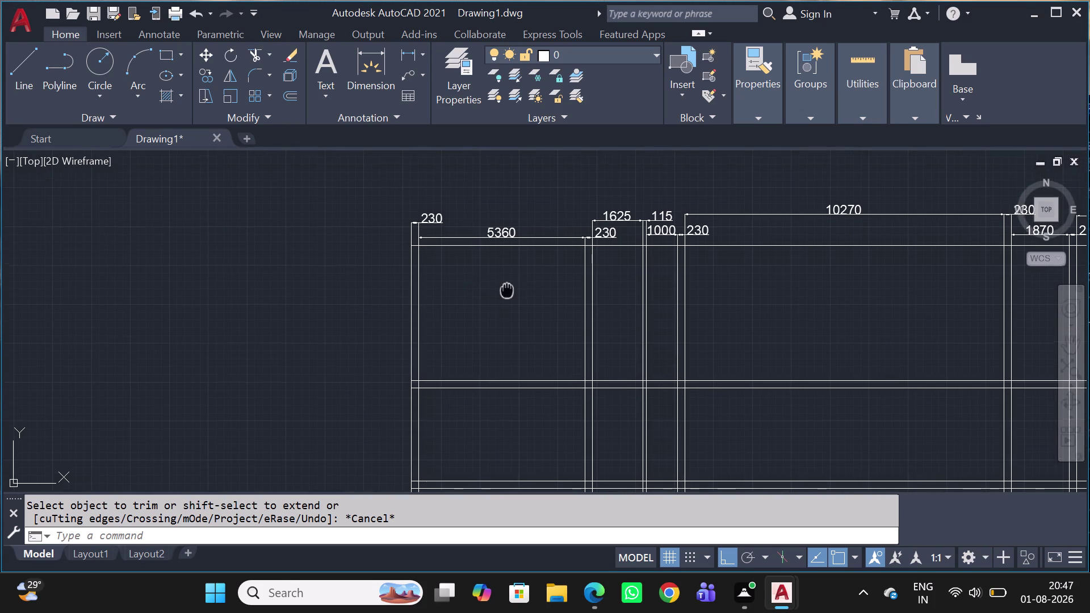
middle_drag(507, 290, 465, 290)
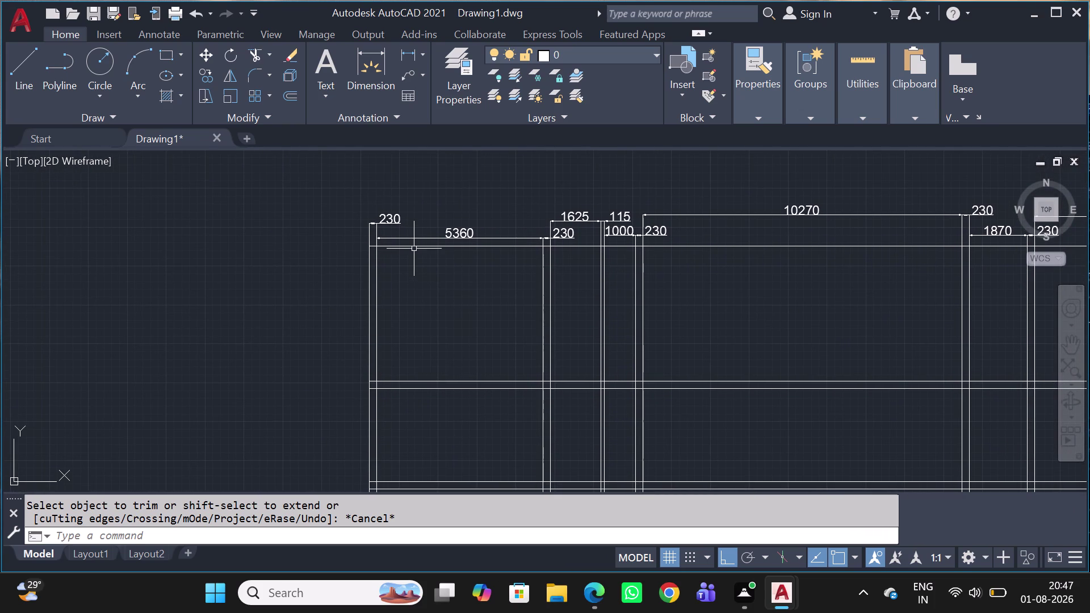
scroll(down, 3)
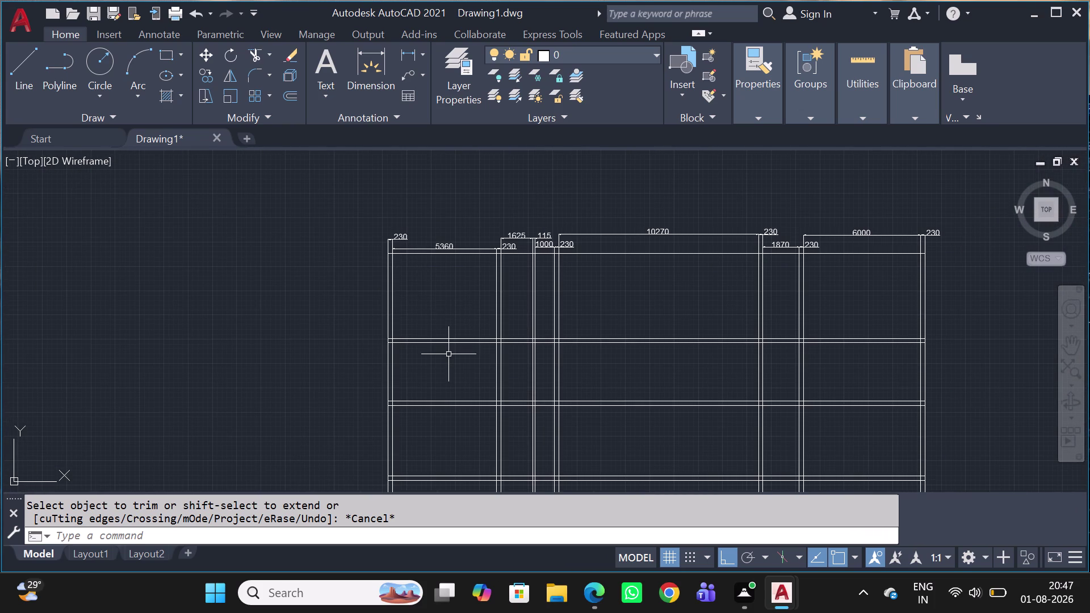
middle_drag(448, 355, 417, 306)
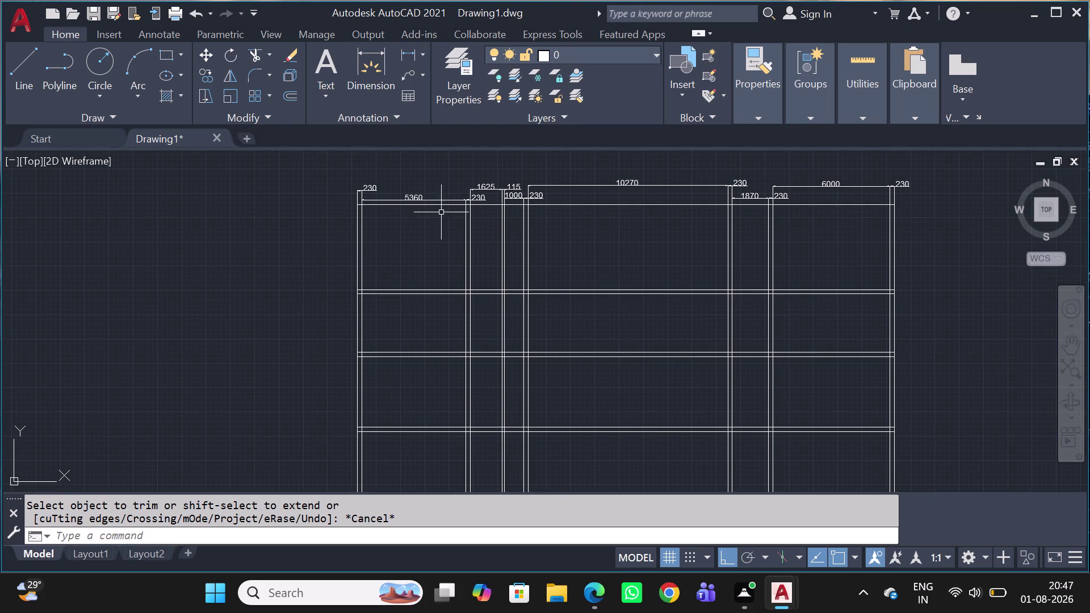
scroll(up, 3)
key(t)
key(r)
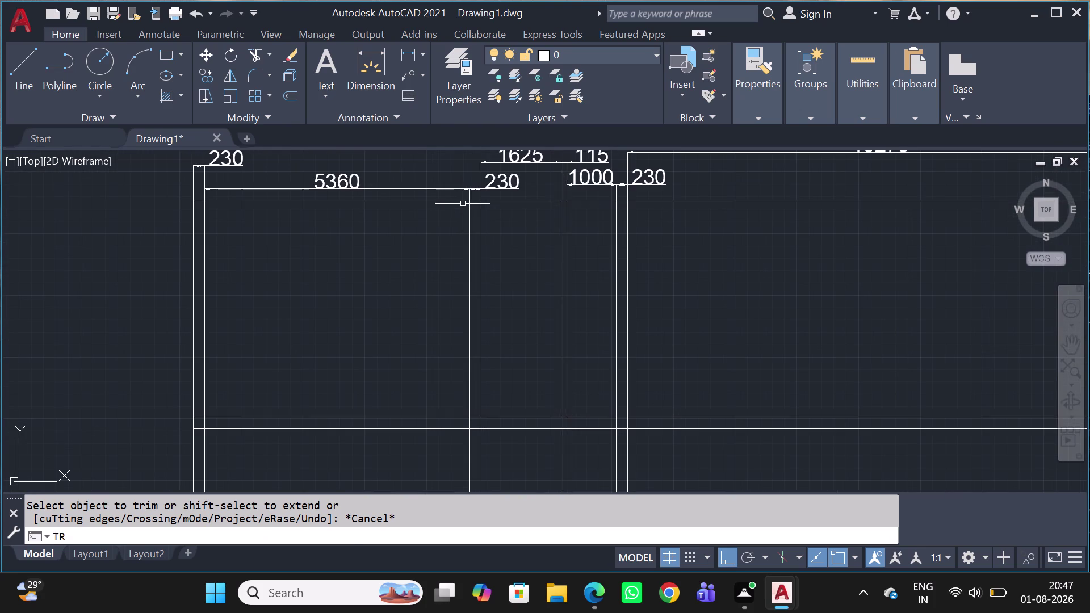
key(space)
click(434, 174)
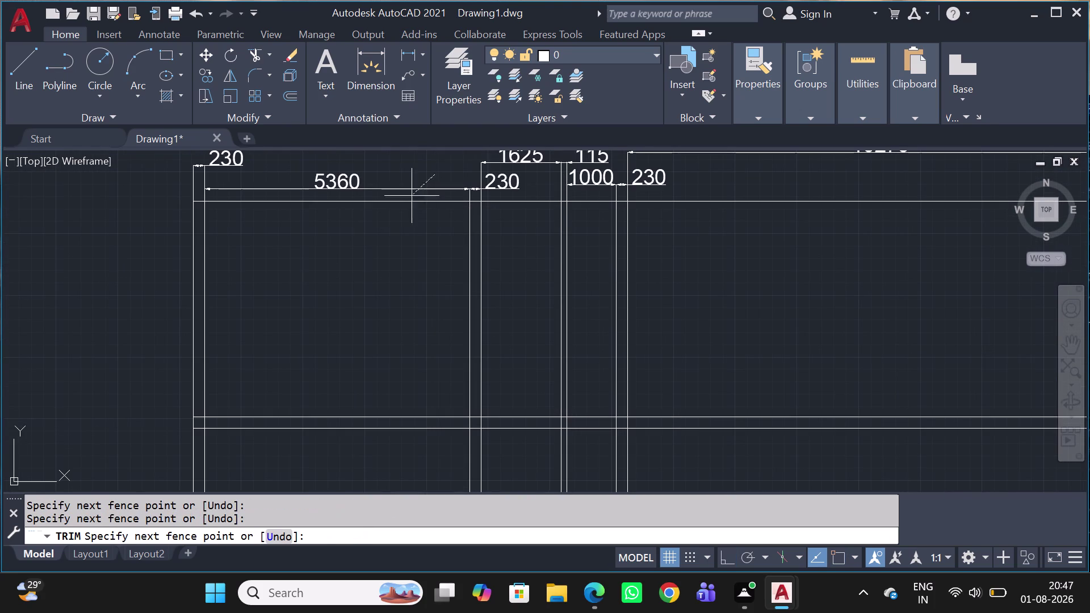
click(185, 331)
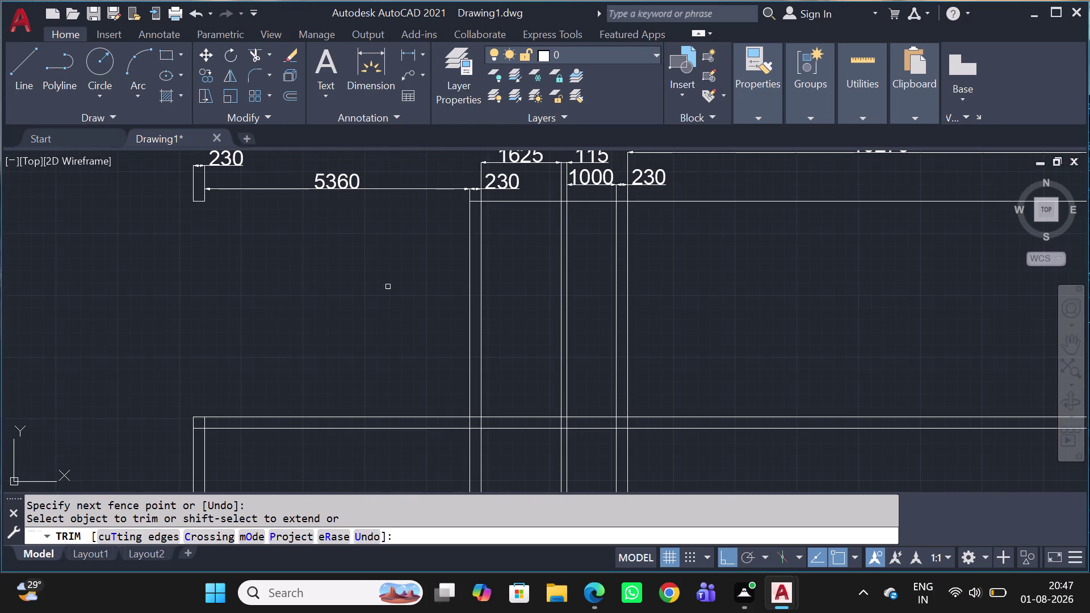
scroll(down, 3)
scroll(up, 3)
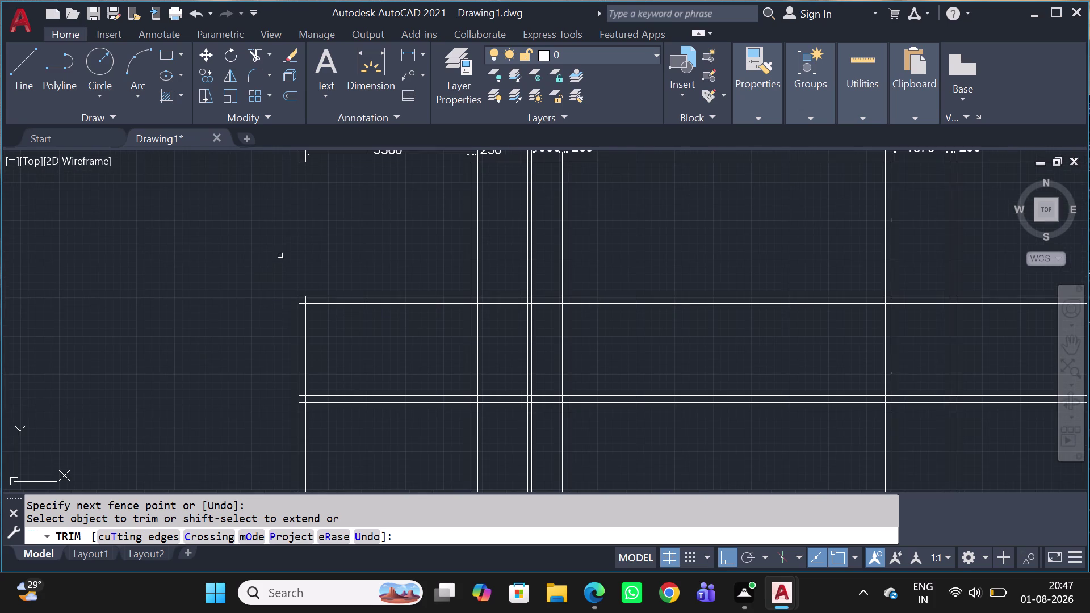
middle_drag(324, 246, 340, 338)
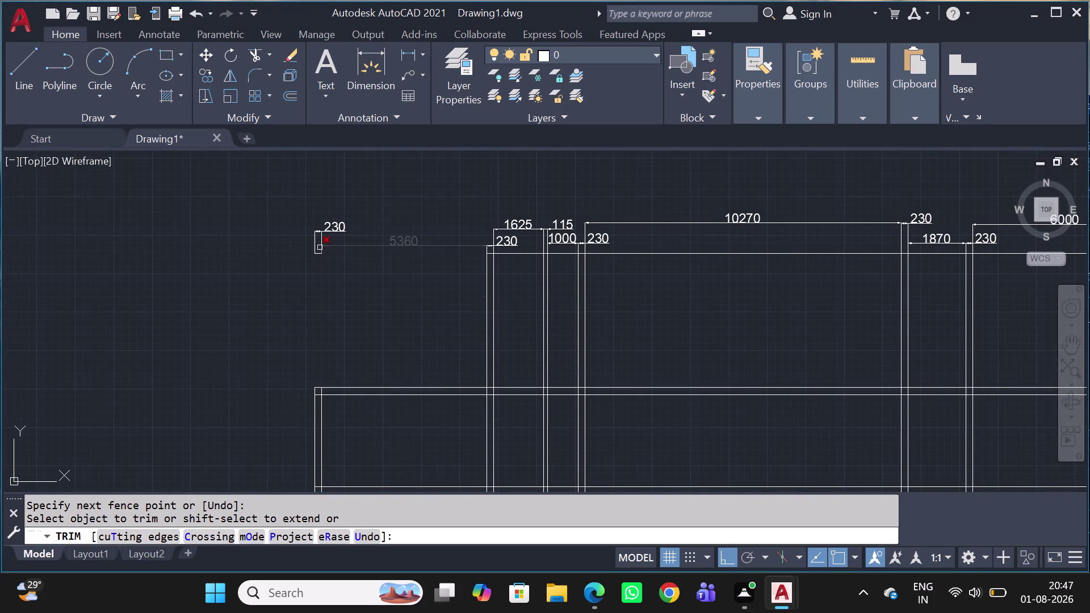
key(Escape)
Pan and zoom down to the wall grid.
scroll(up, 3)
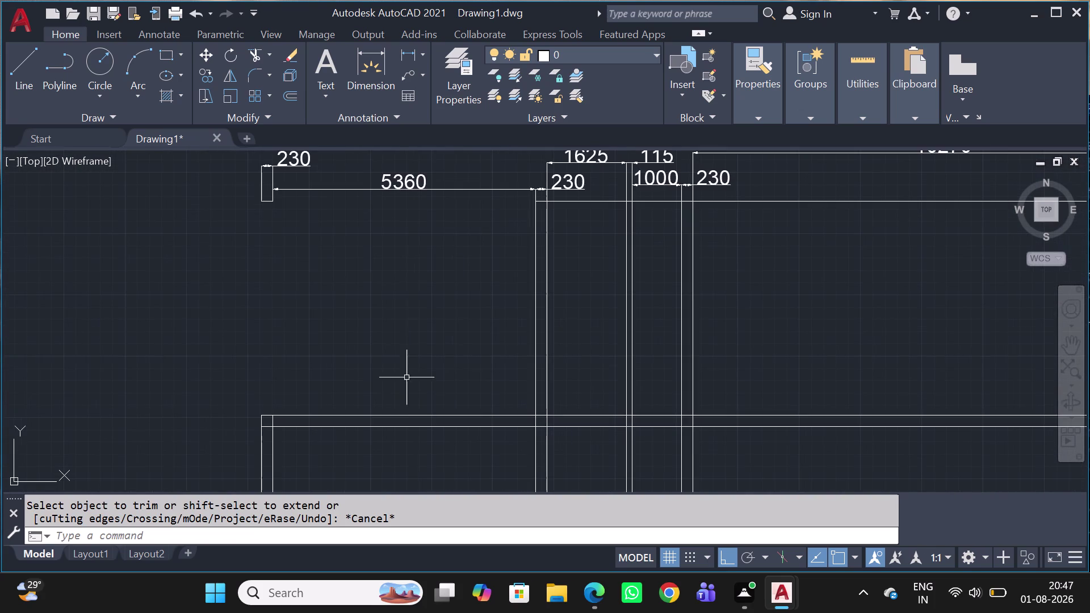
middle_drag(411, 395, 376, 288)
scroll(down, 3)
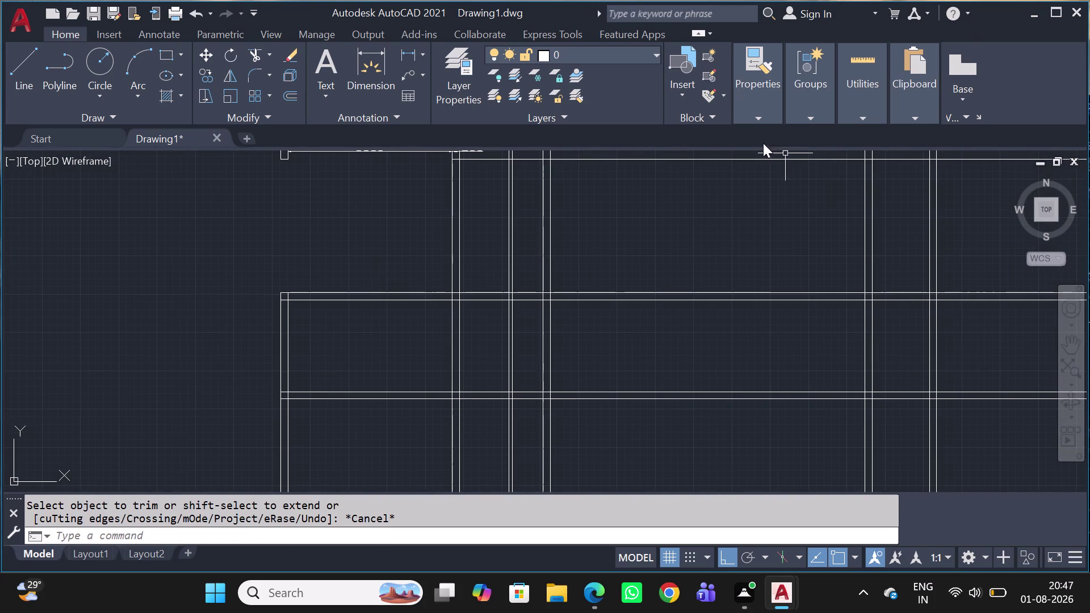
drag(858, 115, 864, 119)
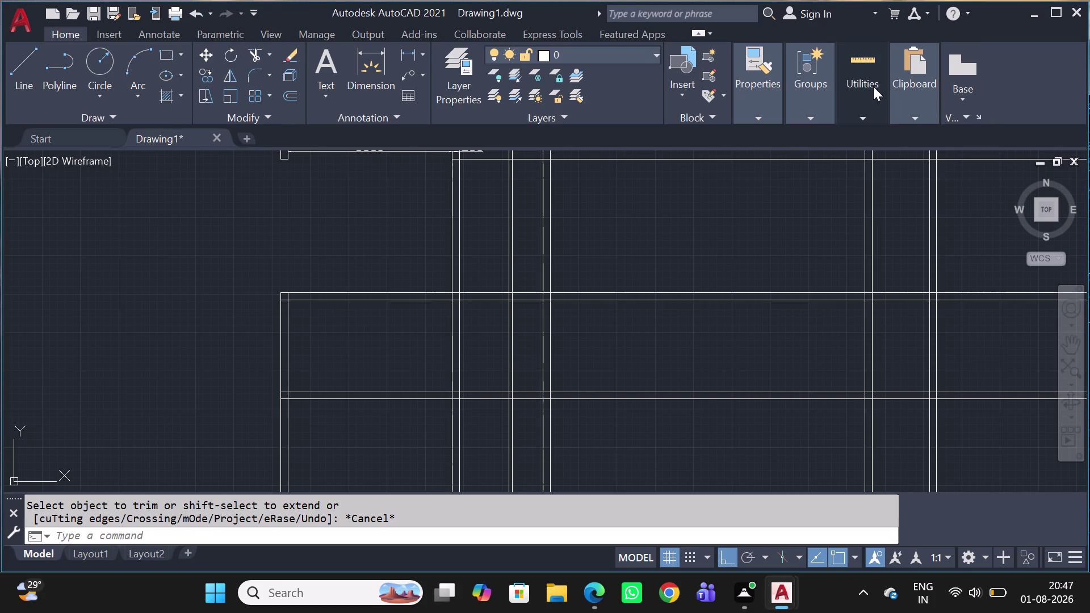
click(860, 118)
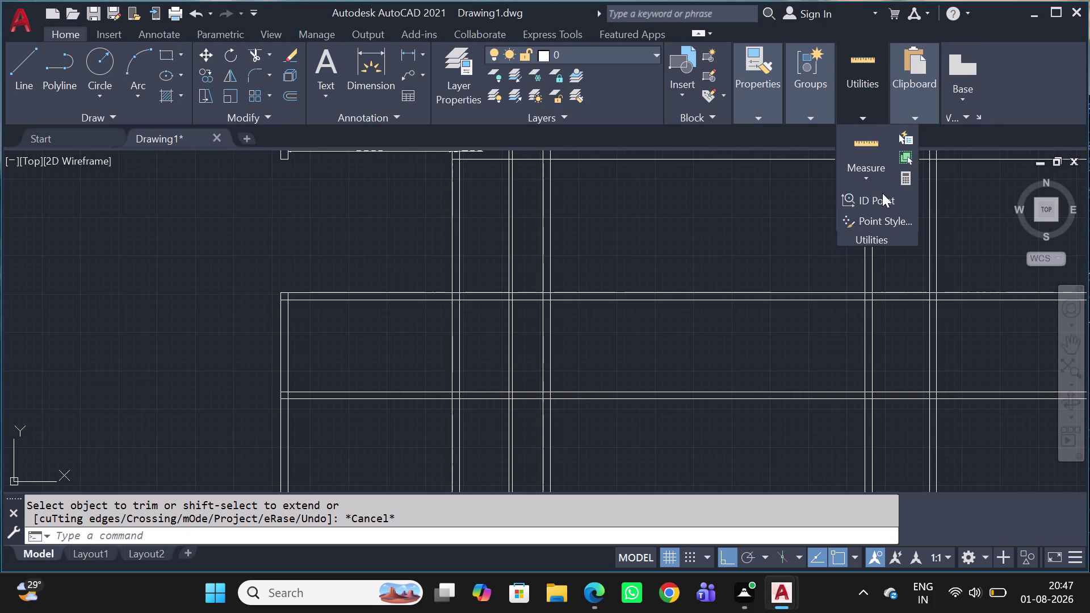
click(880, 233)
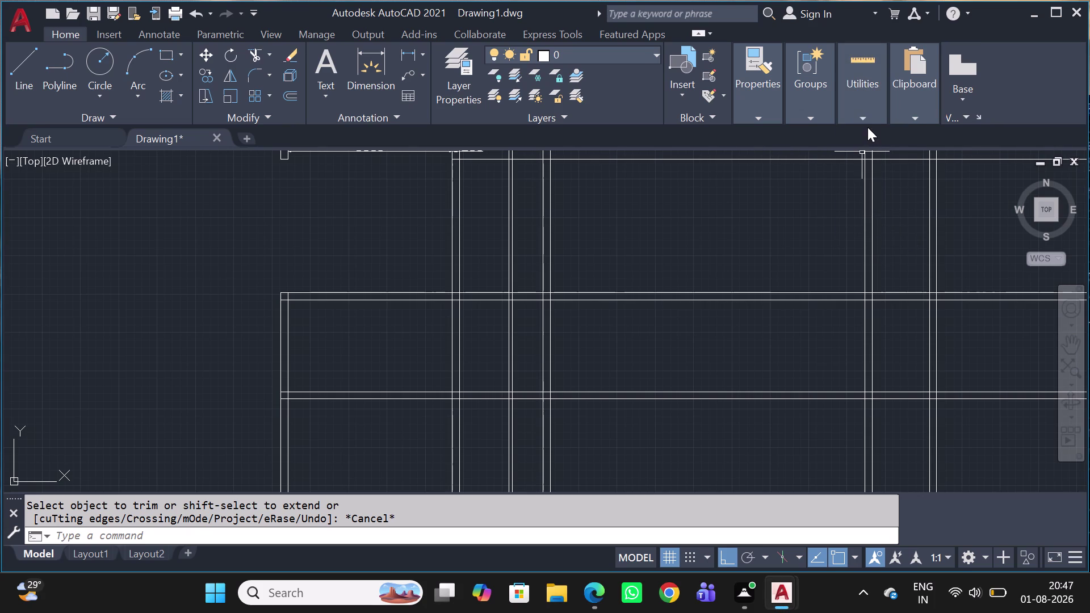
click(868, 120)
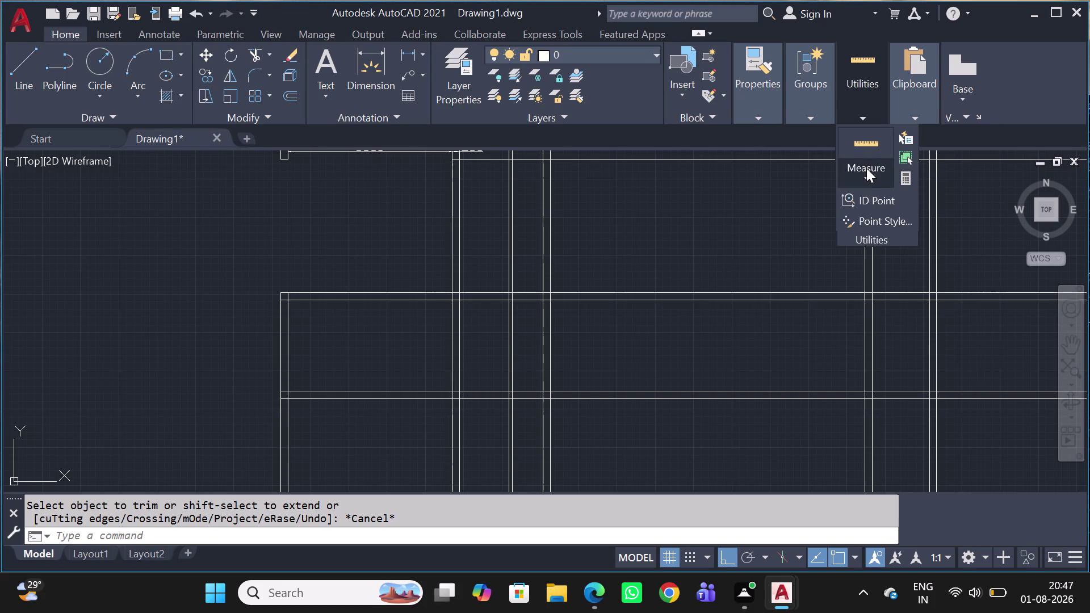
click(866, 170)
click(881, 207)
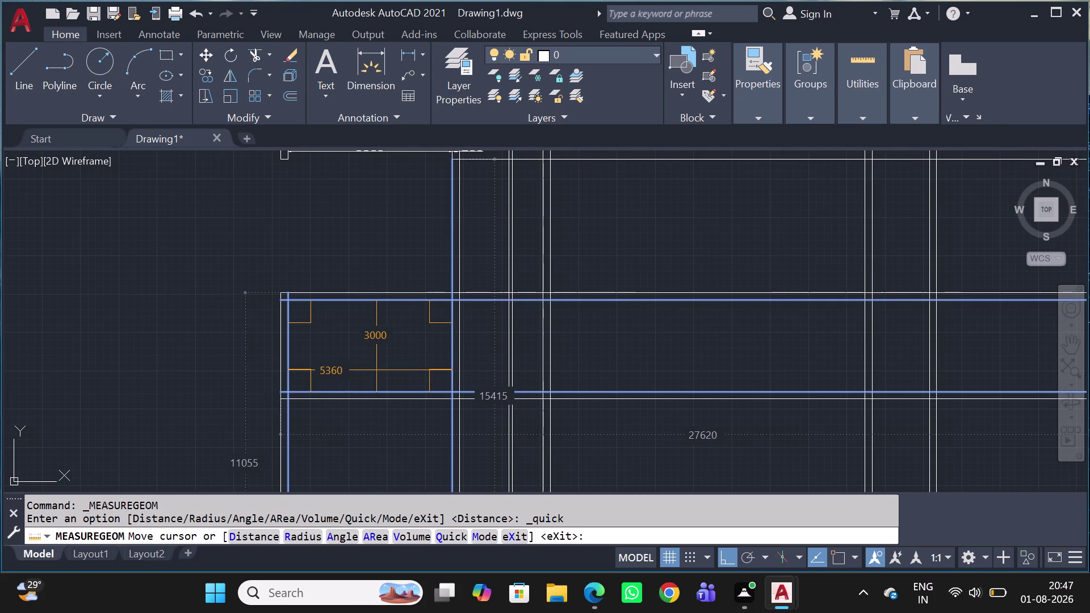
scroll(down, 3)
scroll(up, 3)
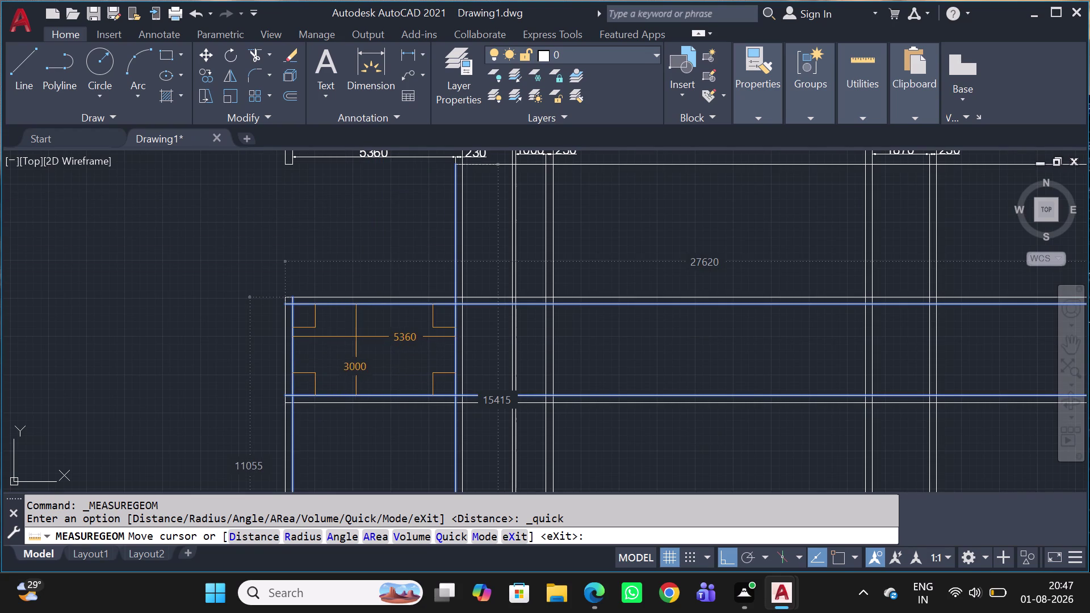
key(Escape)
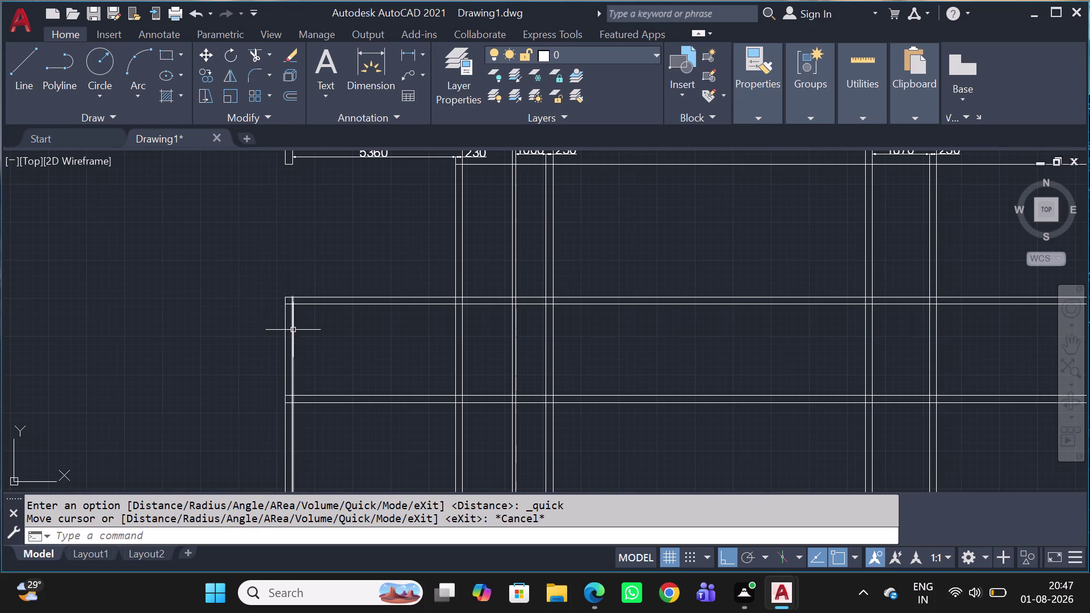
Offset the inner left wall line 4585 into the room.
drag(293, 330, 293, 341)
key(o)
key(space)
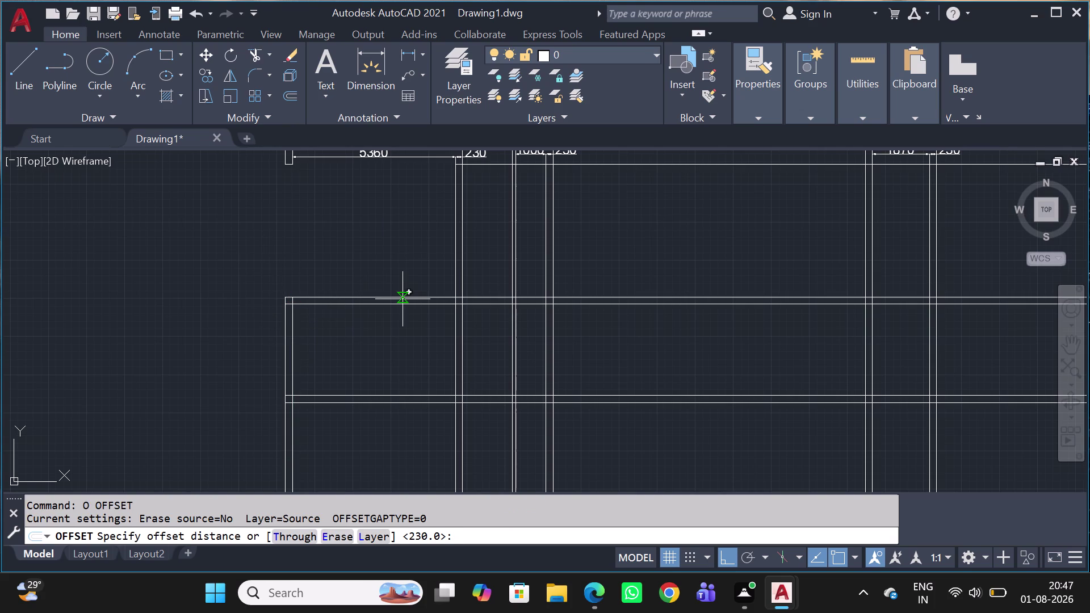
text(45)
text(85)
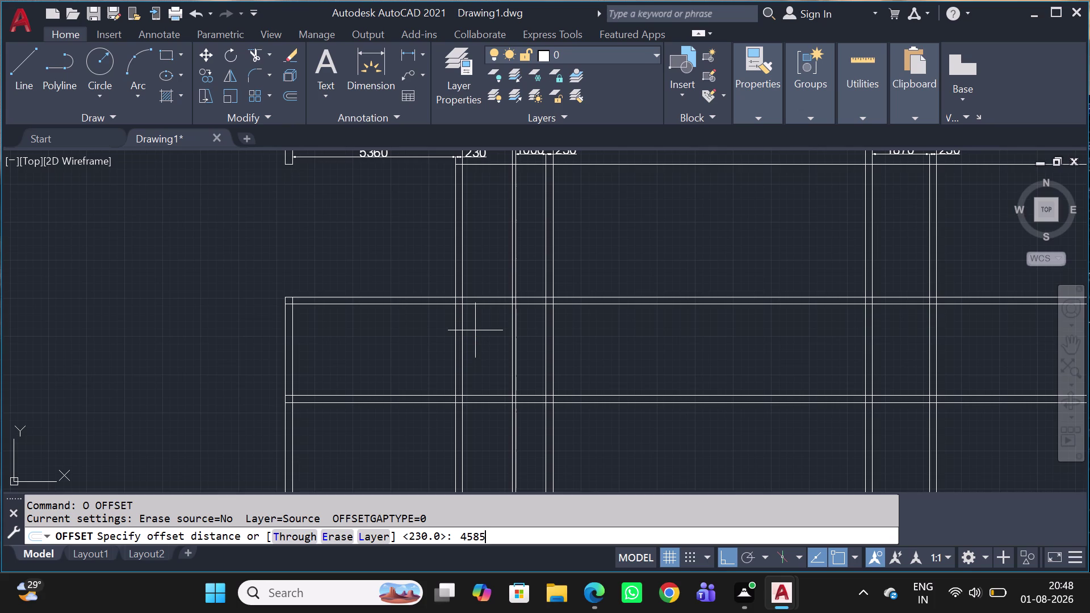
key(space)
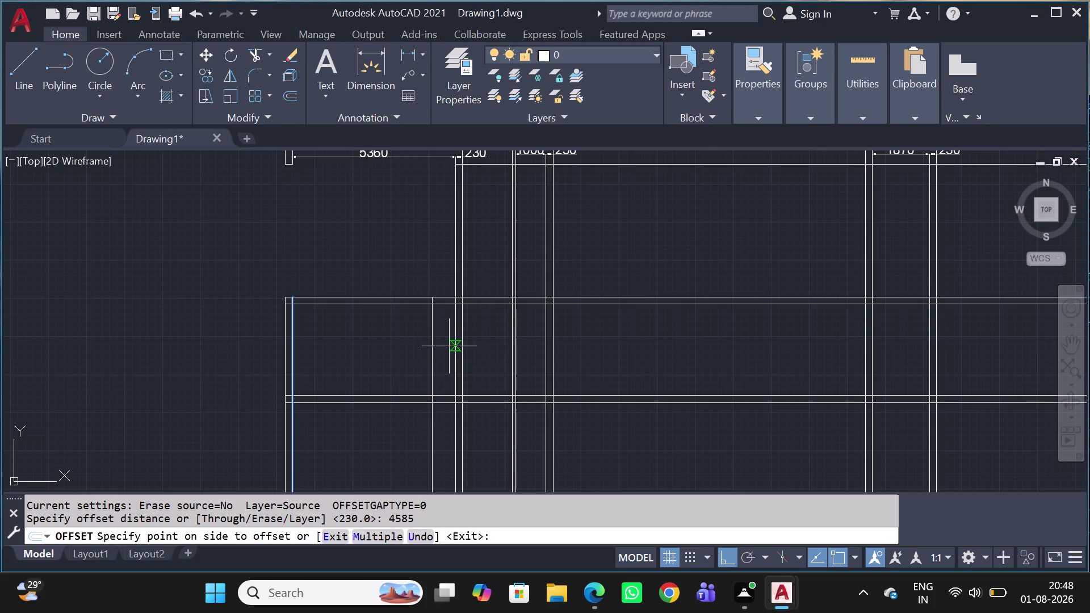
click(449, 347)
key(Escape)
click(441, 351)
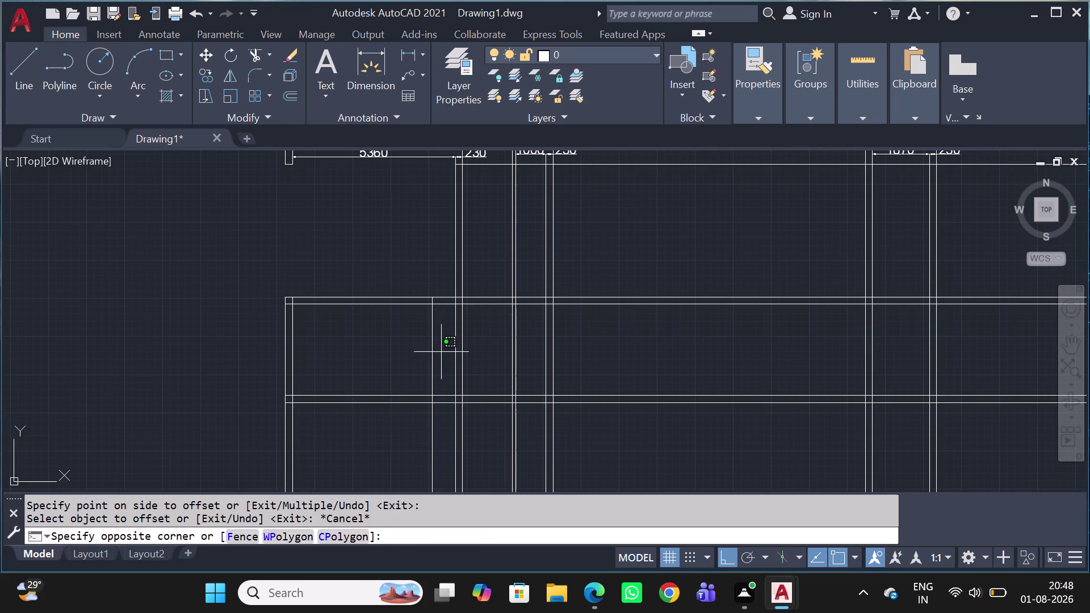
click(416, 359)
Offset the new line 230 to form the interior wall's second face.
key(o)
key(space)
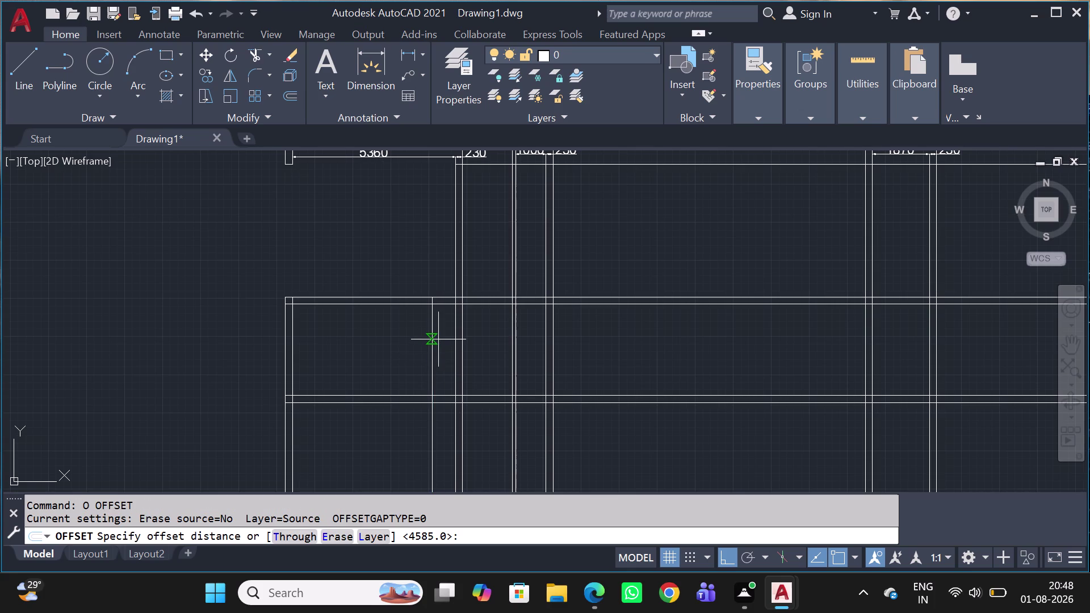
text(23)
key(0)
key(space)
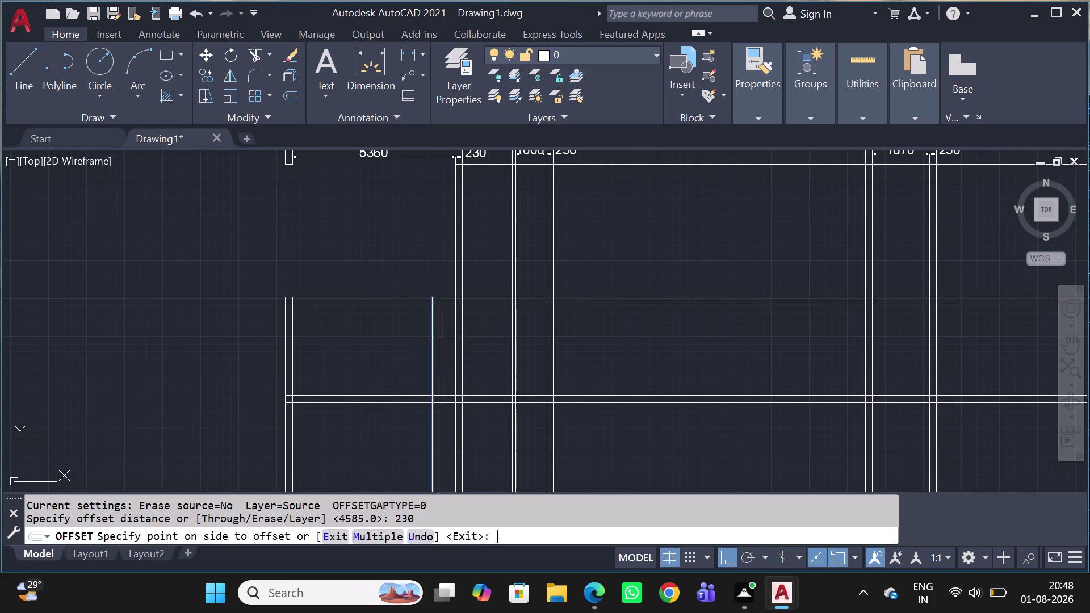
drag(444, 344, 446, 355)
key(Escape)
scroll(up, 3)
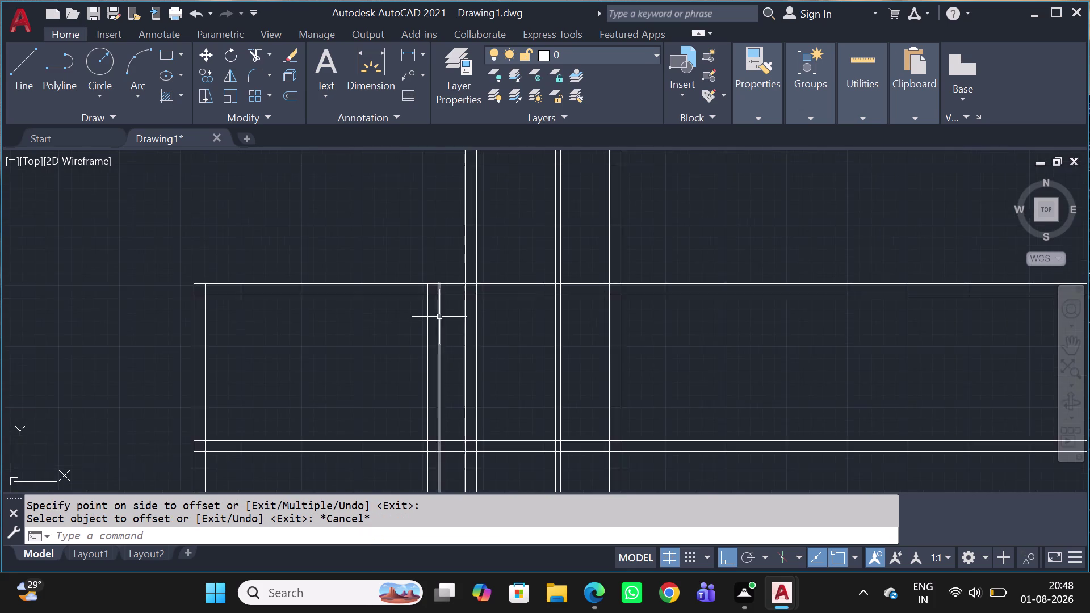
scroll(down, 3)
scroll(up, 3)
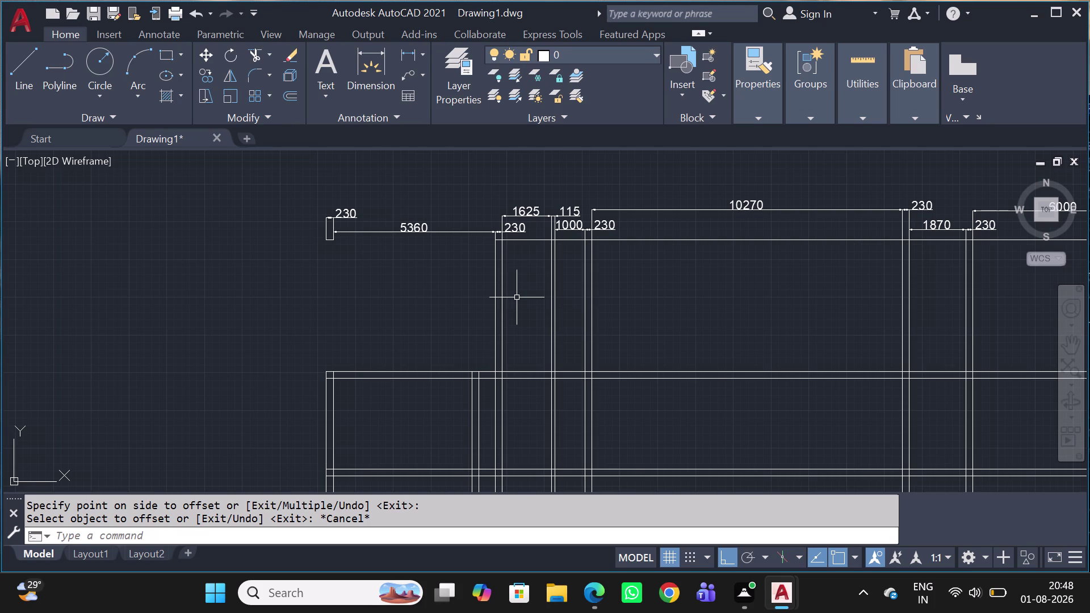
Trim the new wall lines where they pass above the top wall.
text(TR)
key(space)
click(517, 297)
drag(486, 293, 478, 296)
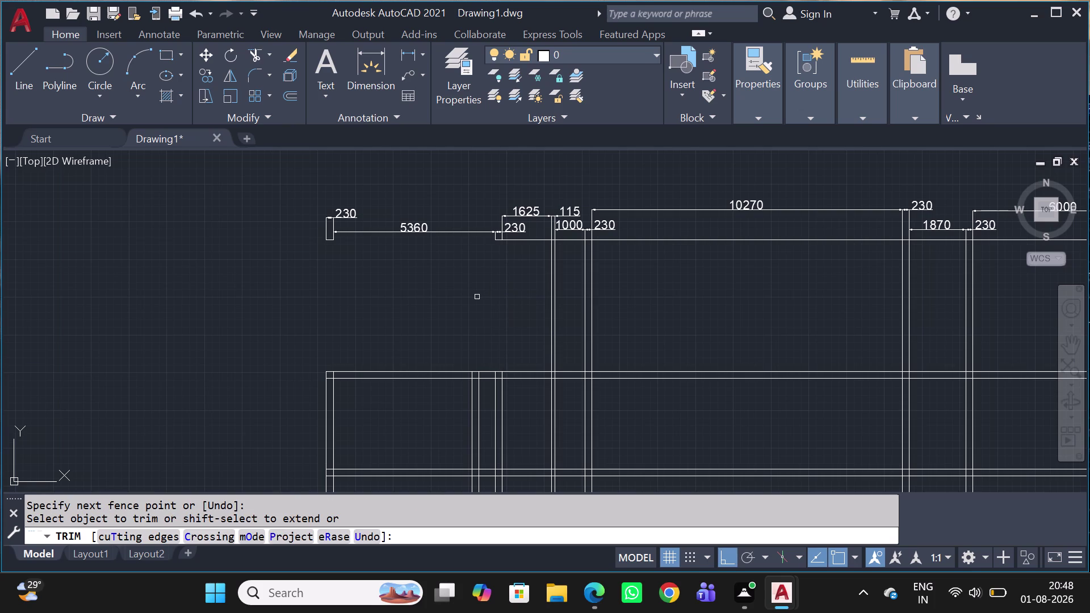
key(Escape)
Inspect the new interior wall lines at the top wall, then clear the selection.
middle_drag(485, 431, 485, 434)
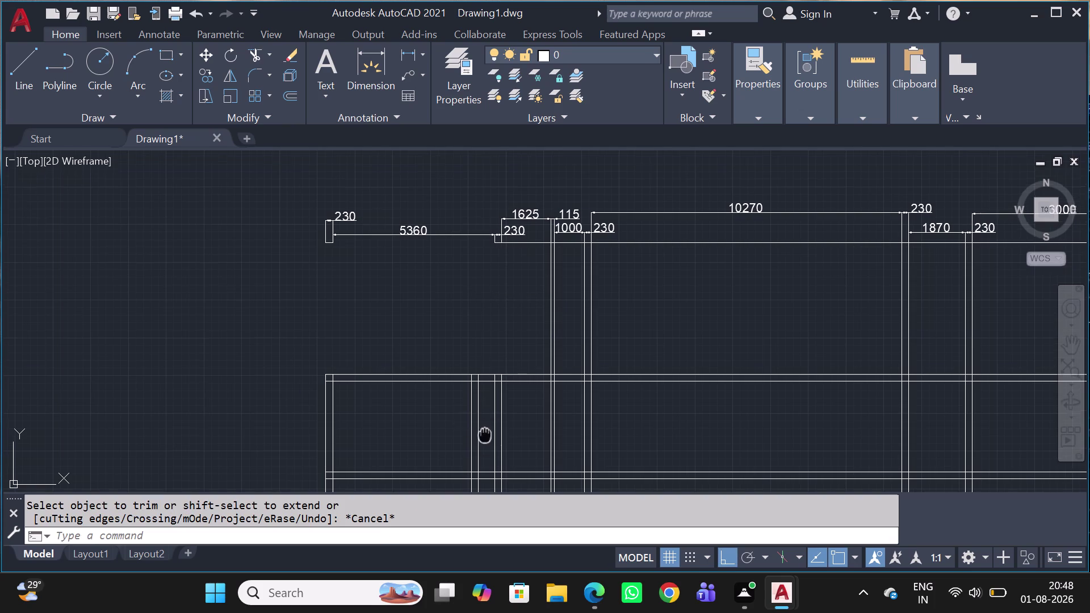
middle_drag(484, 434, 471, 348)
scroll(up, 3)
scroll(down, 3)
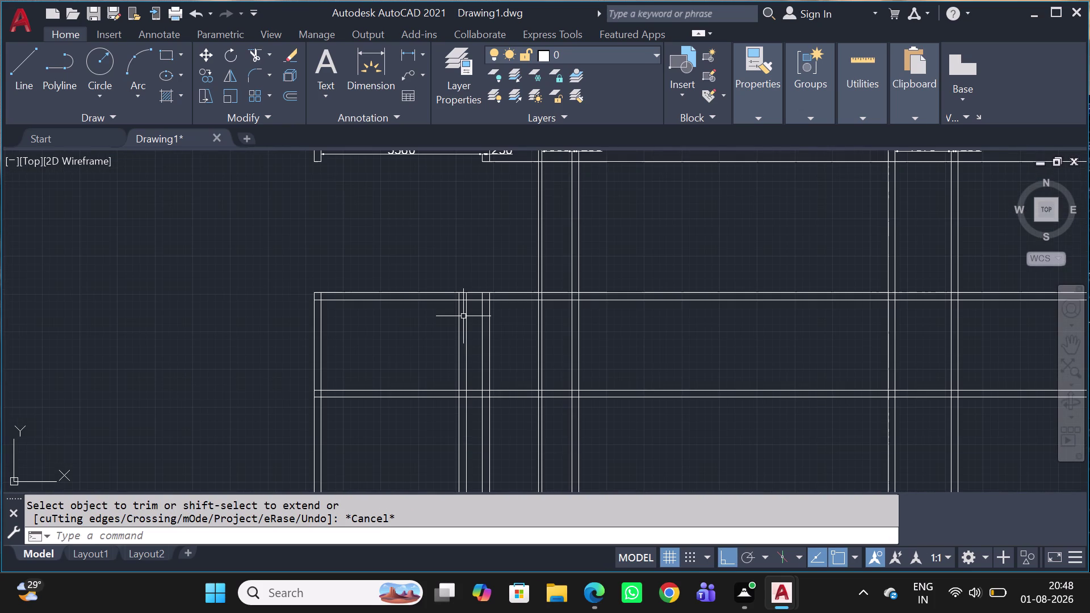
scroll(up, 3)
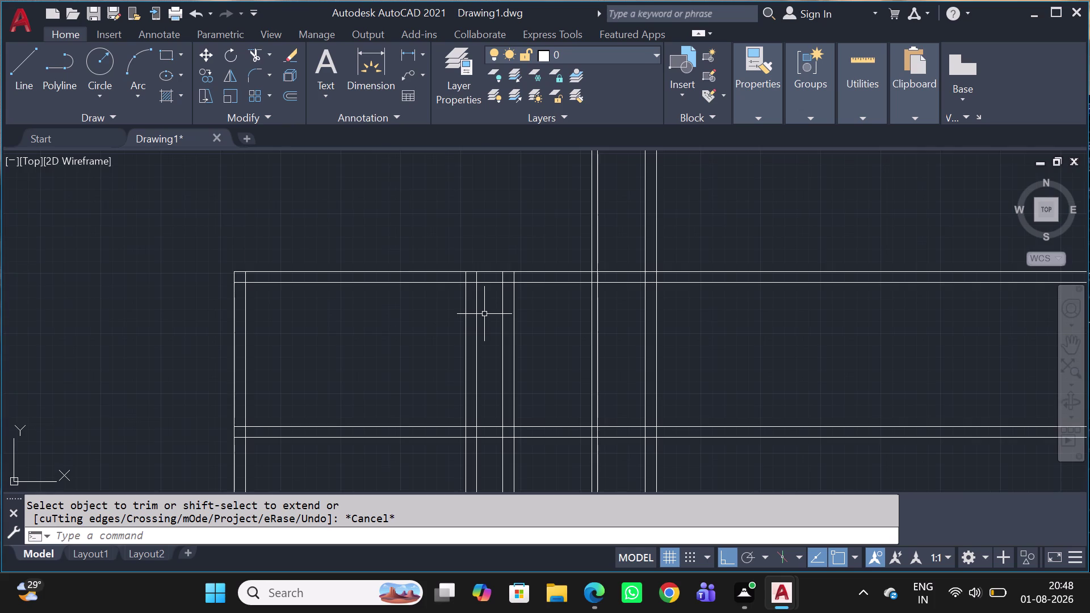
scroll(up, 3)
scroll(up, 3)
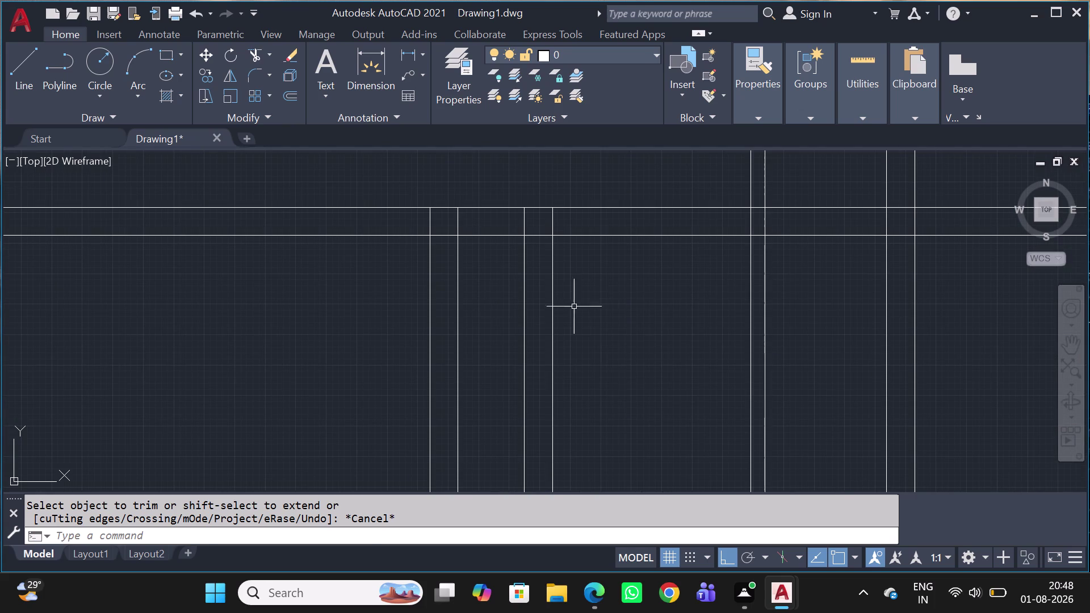
drag(596, 303, 576, 318)
drag(507, 361, 507, 367)
scroll(down, 3)
middle_drag(549, 367, 550, 371)
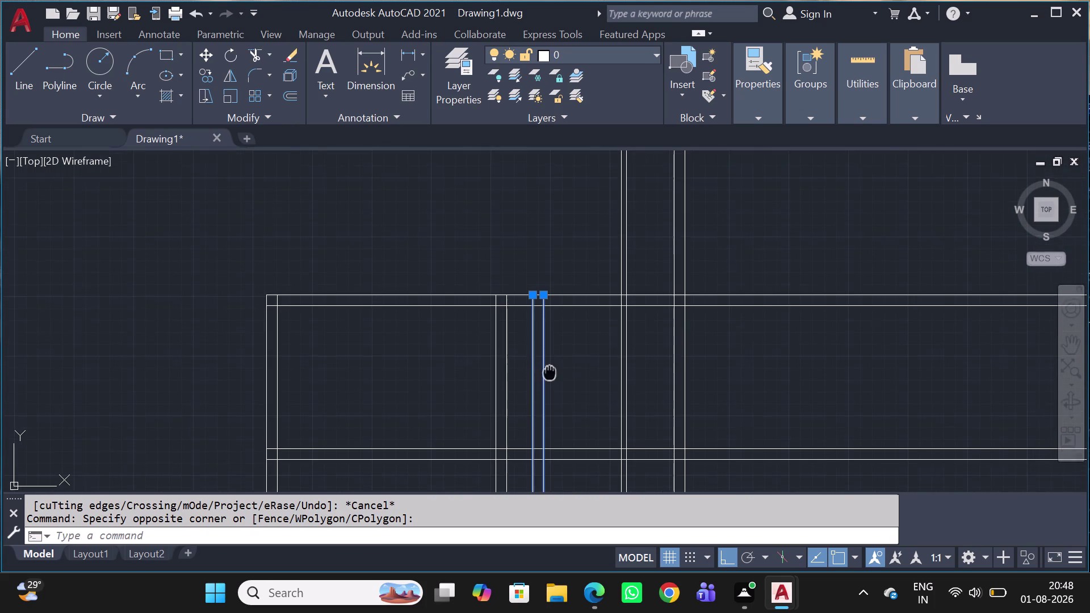
middle_drag(550, 371, 547, 292)
scroll(down, 3)
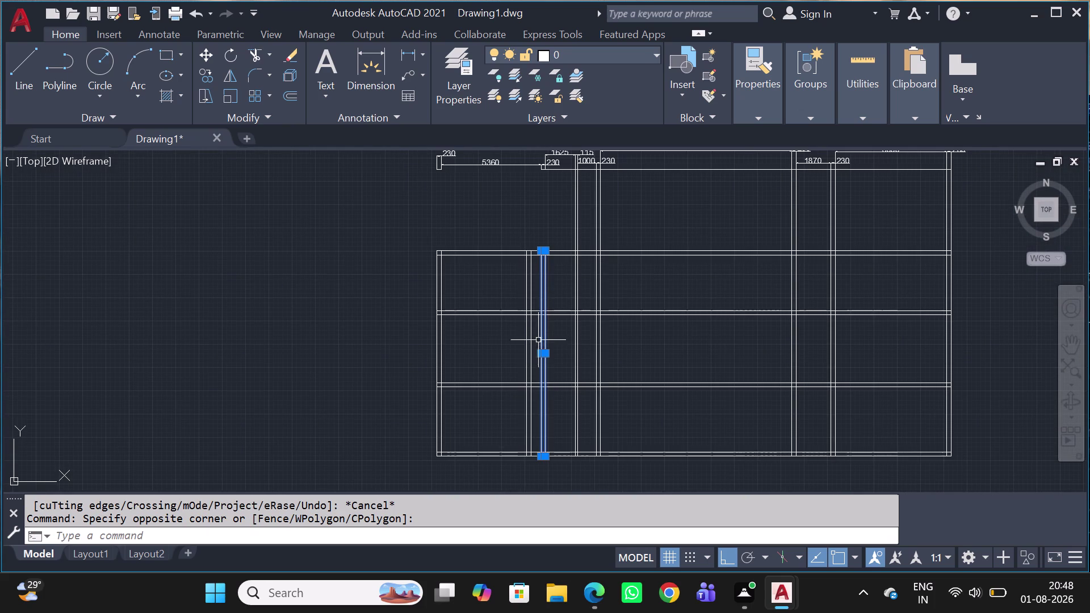
key(Escape)
scroll(up, 3)
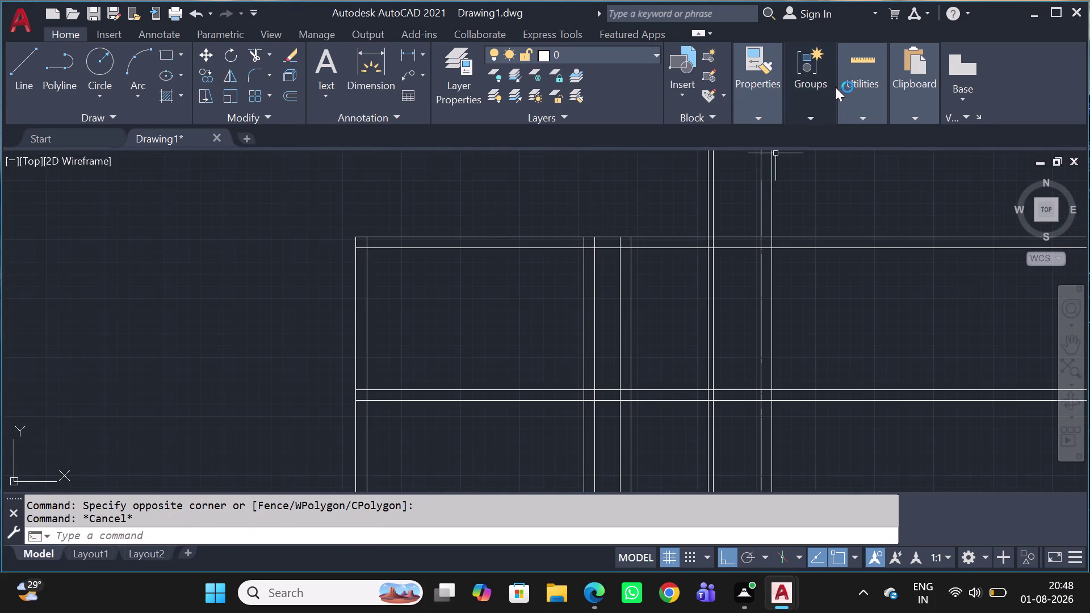
click(866, 117)
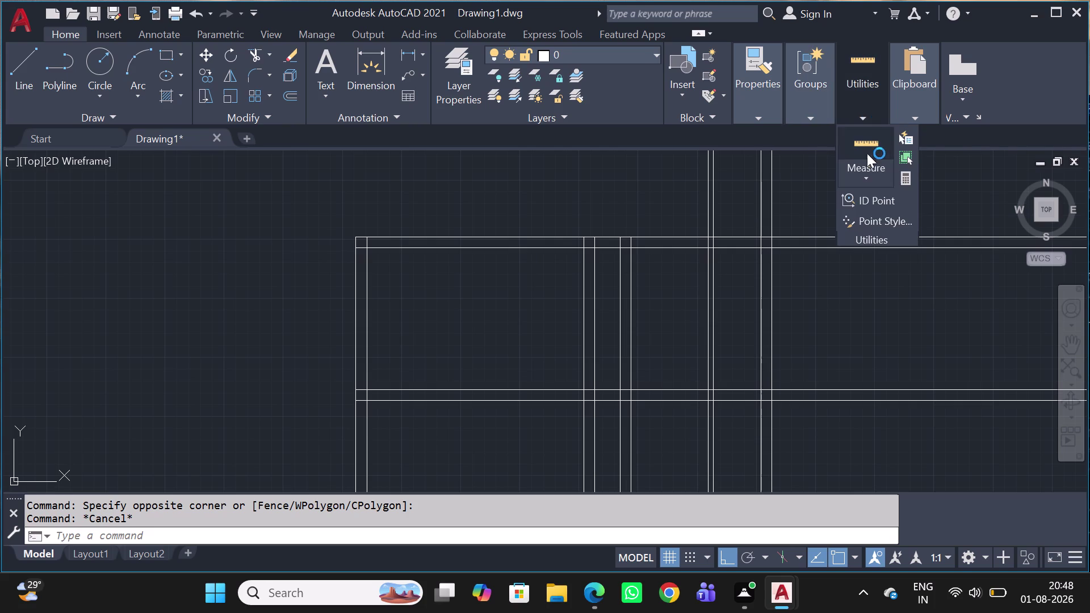
click(868, 177)
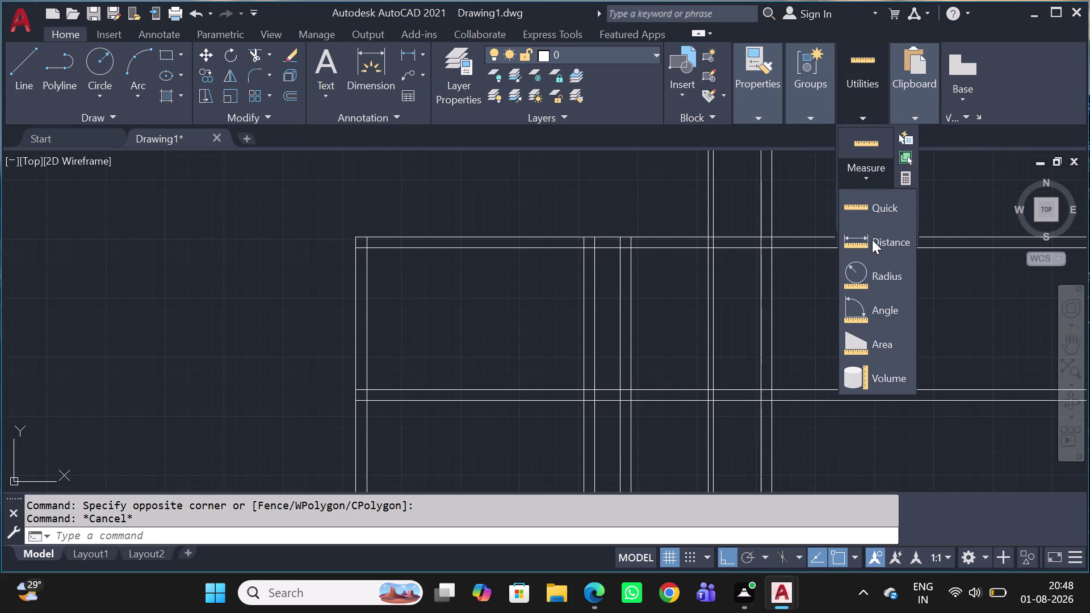
click(875, 214)
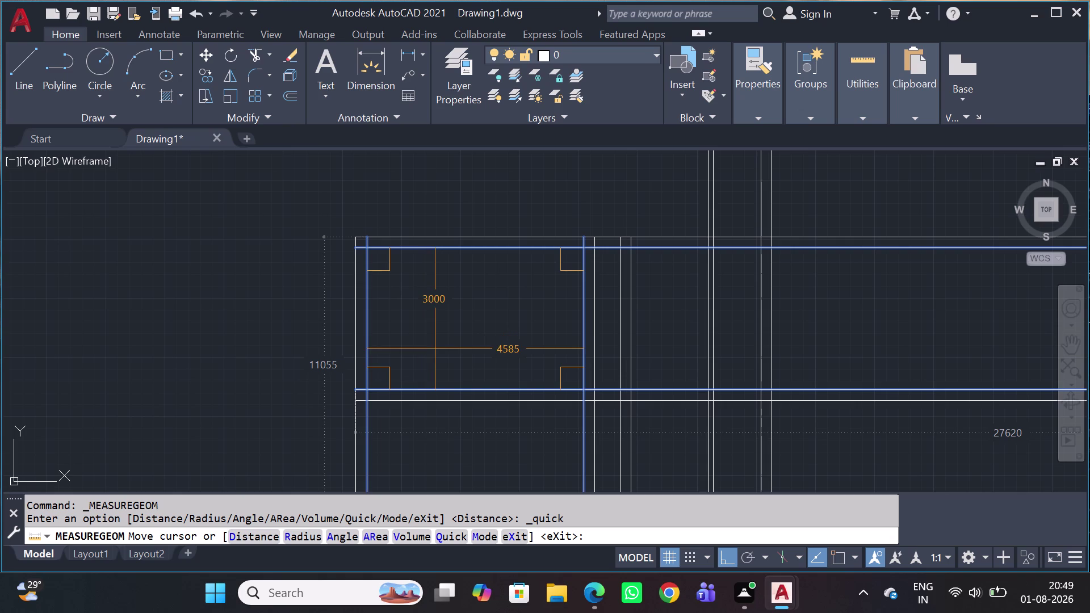
key(Escape)
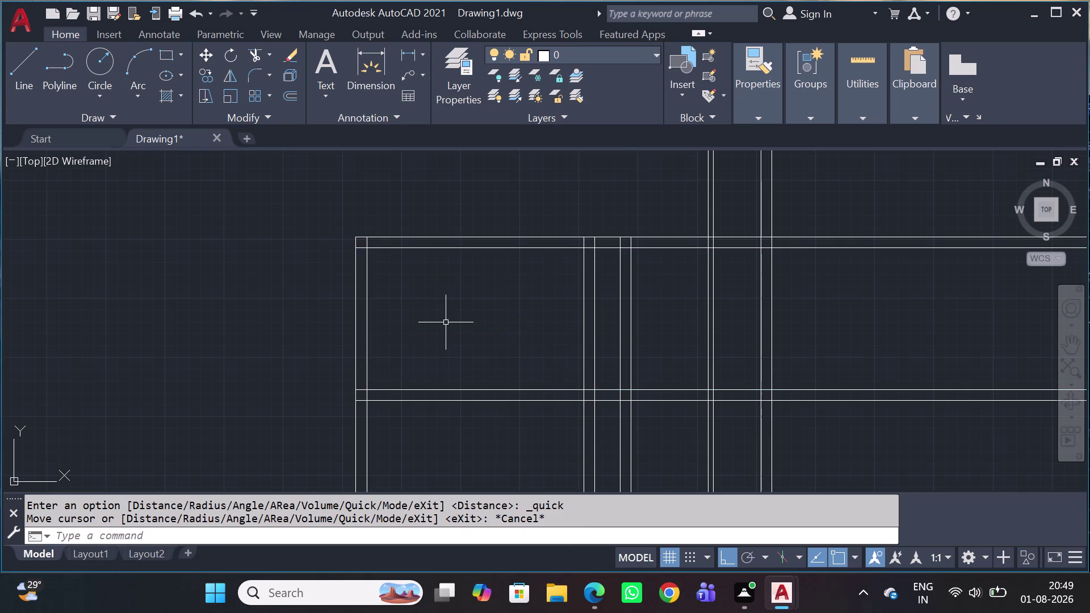
Start a DT label in the corner room, entering 230 for the rotation.
key(d)
key(t)
key(space)
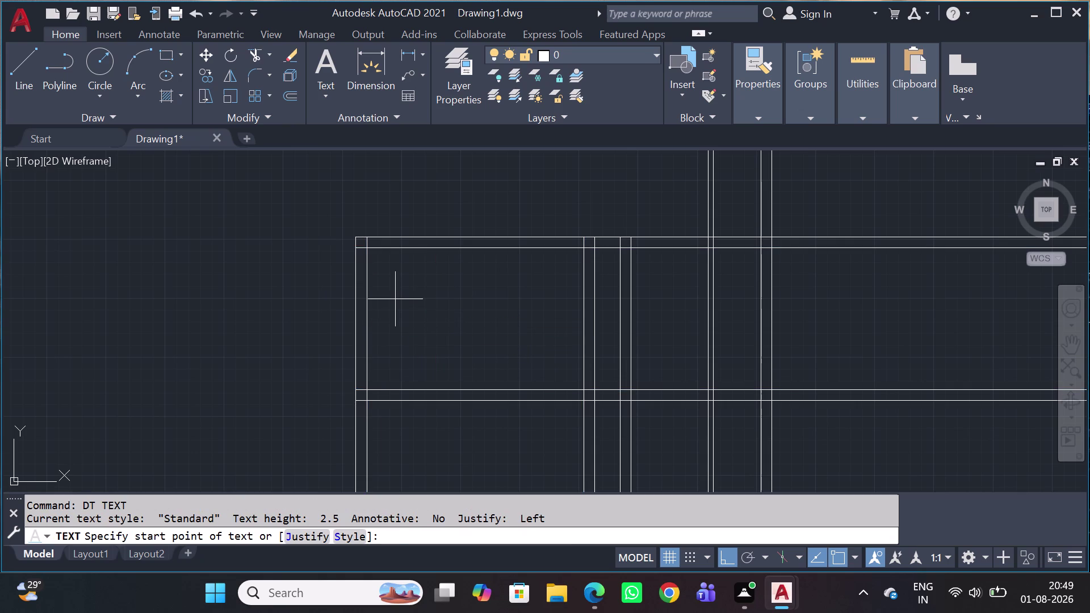
click(396, 299)
click(396, 322)
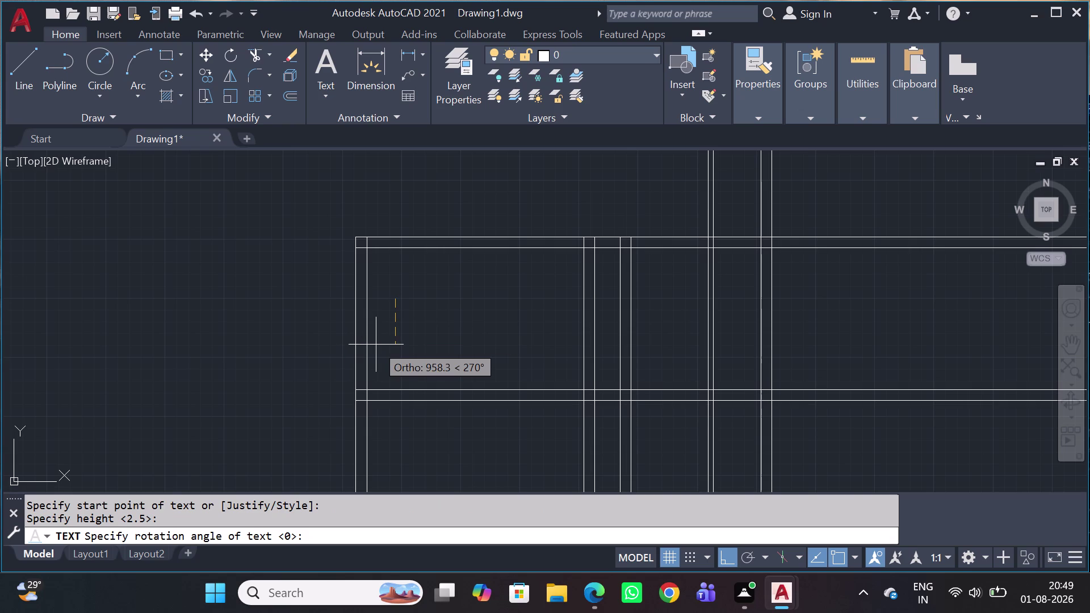
key(2)
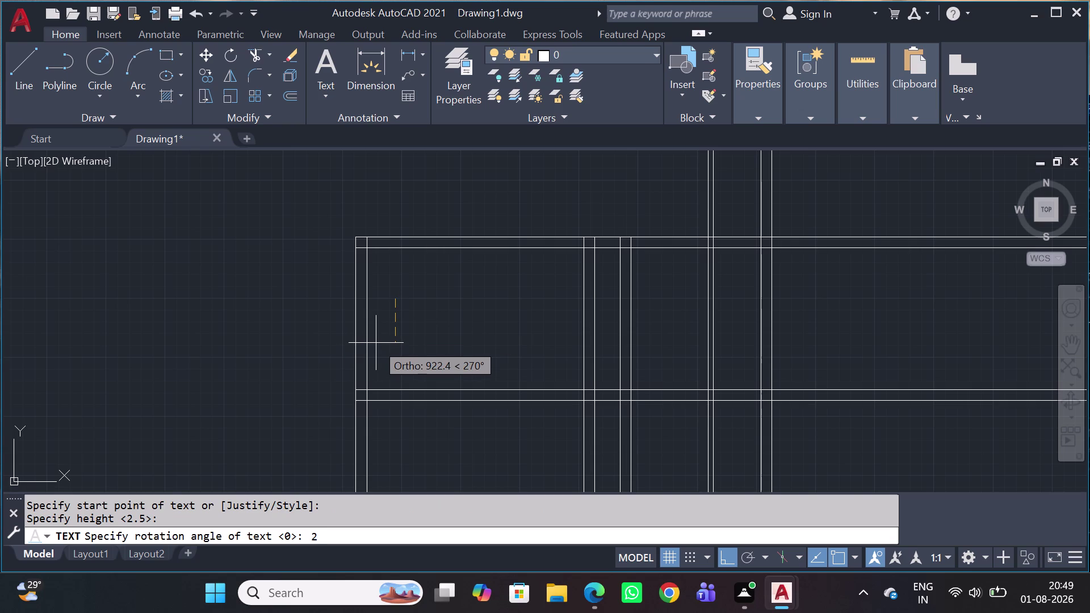
key(BackSpace)
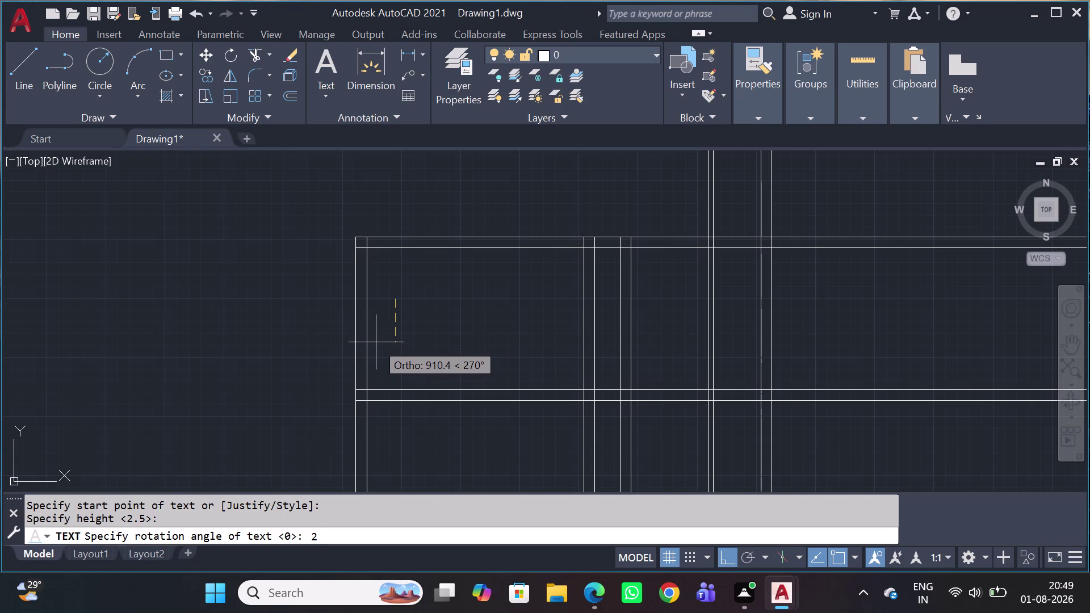
text(5)
text(0)
key(BackSpace)
key(BackSpace)
text(23)
text(0)
key(Return)
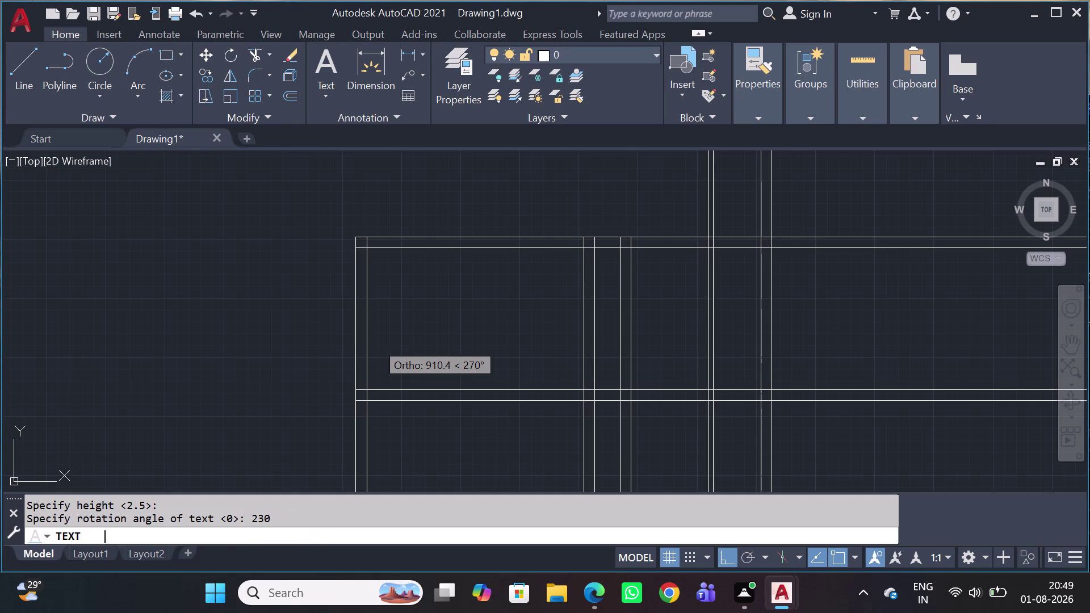
Clear stray characters and type the first label line ROOM-3.
key(0)
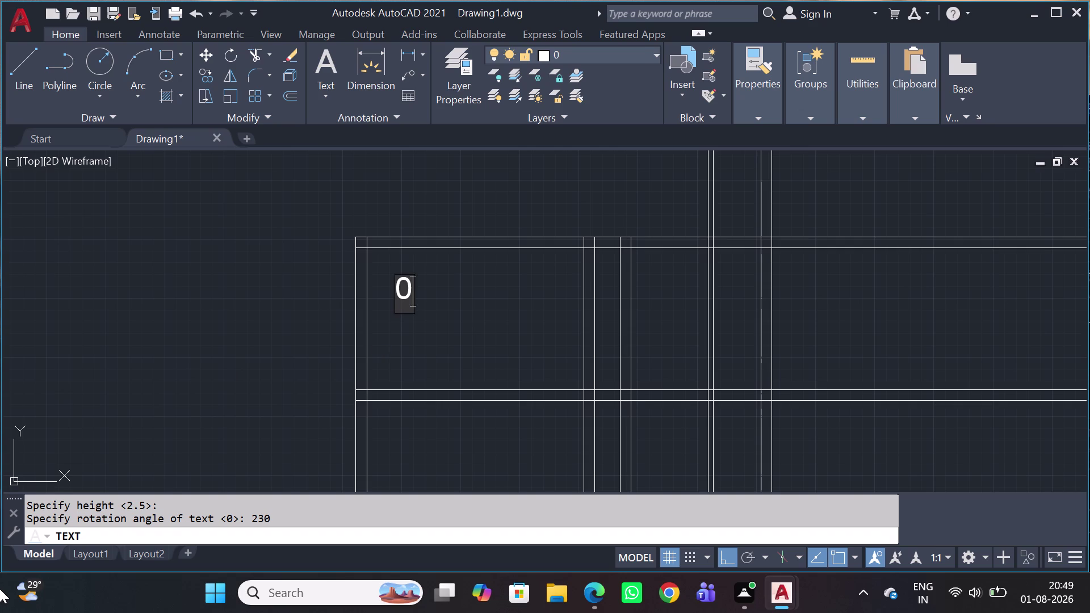
key(Return)
key(BackSpace)
key(BackSpace)
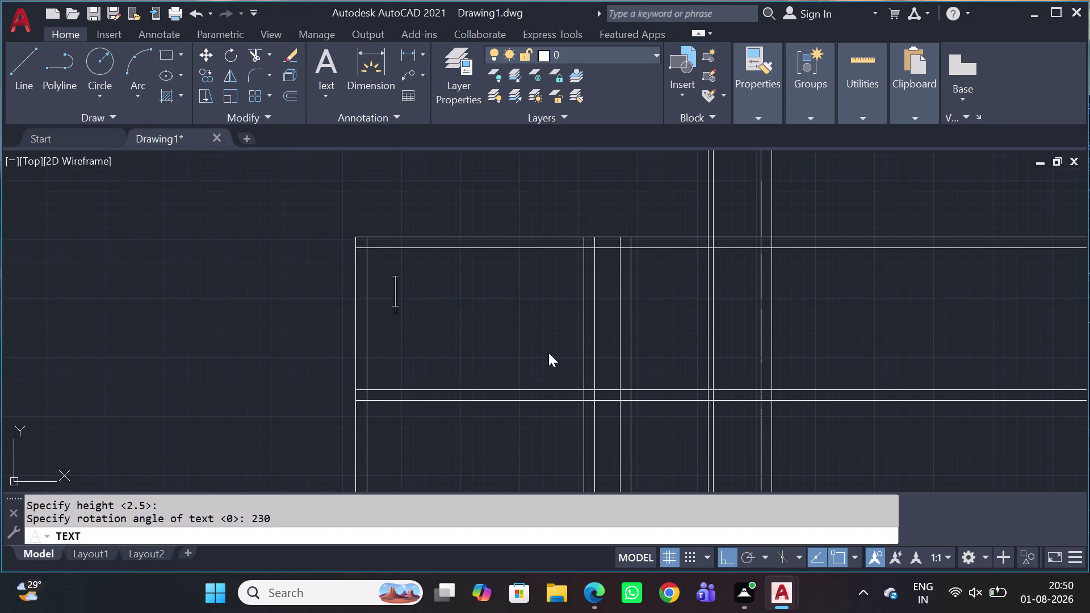
key(r)
text(OOM)
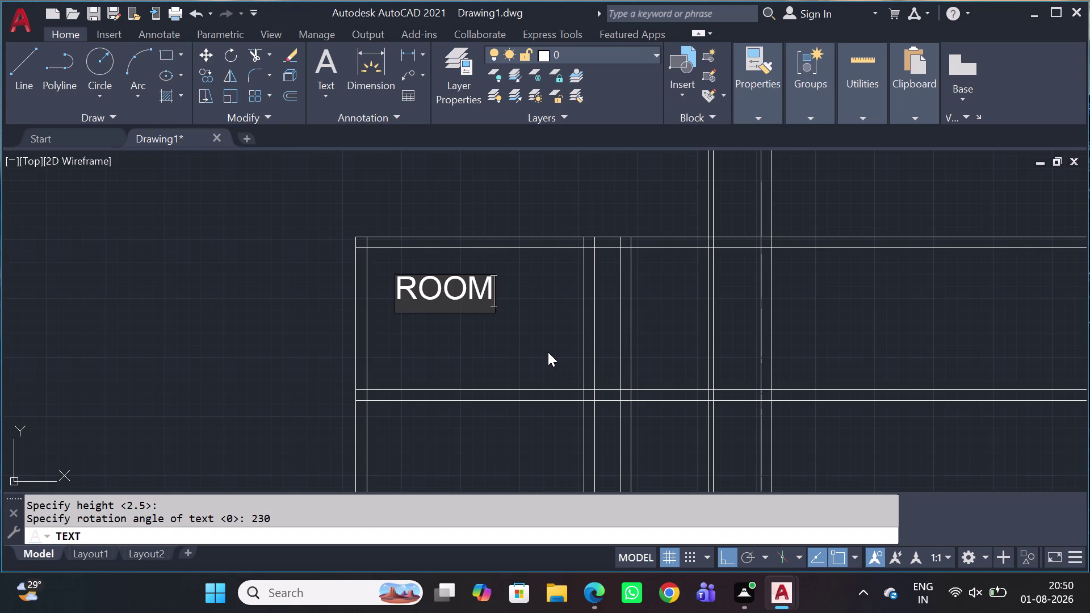
key(x)
key(BackSpace)
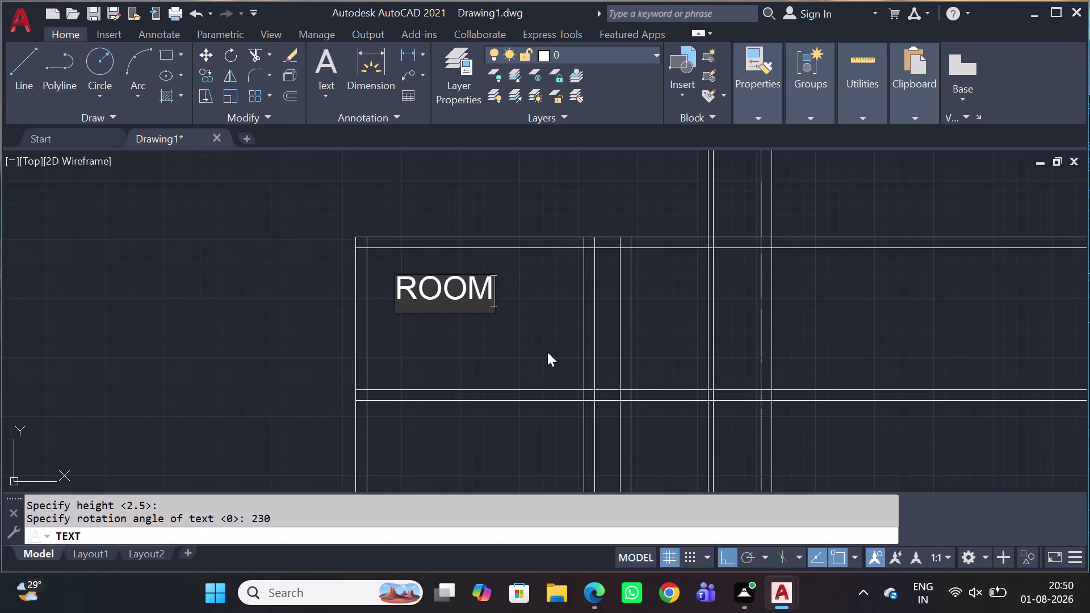
key(minus)
key(3)
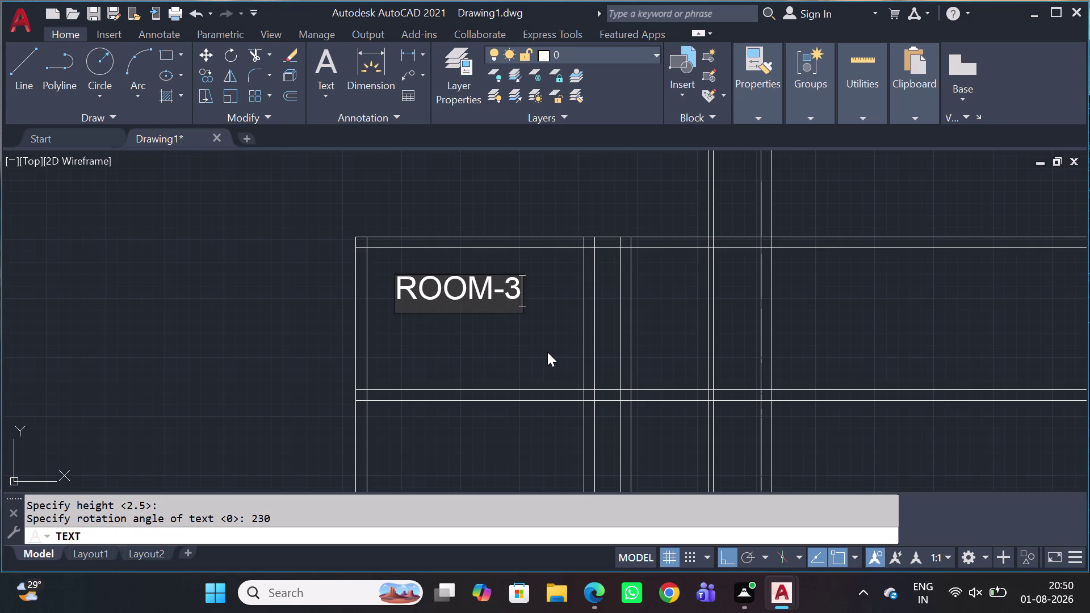
key(Return)
Type the second label line 4585X3000 and finish the text.
key(4)
key(8)
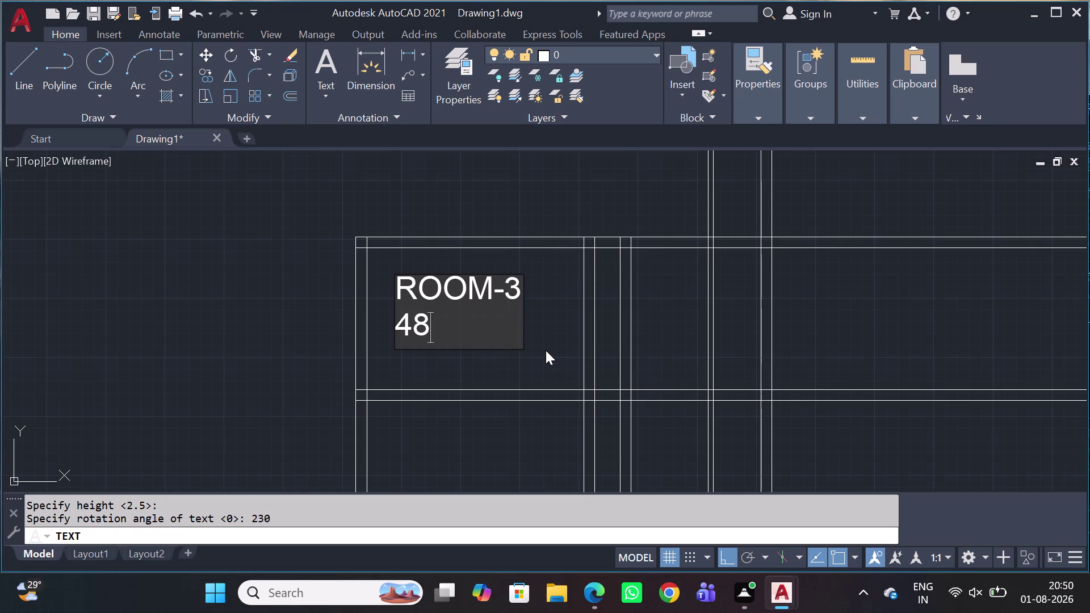
key(BackSpace)
key(5)
text(85)
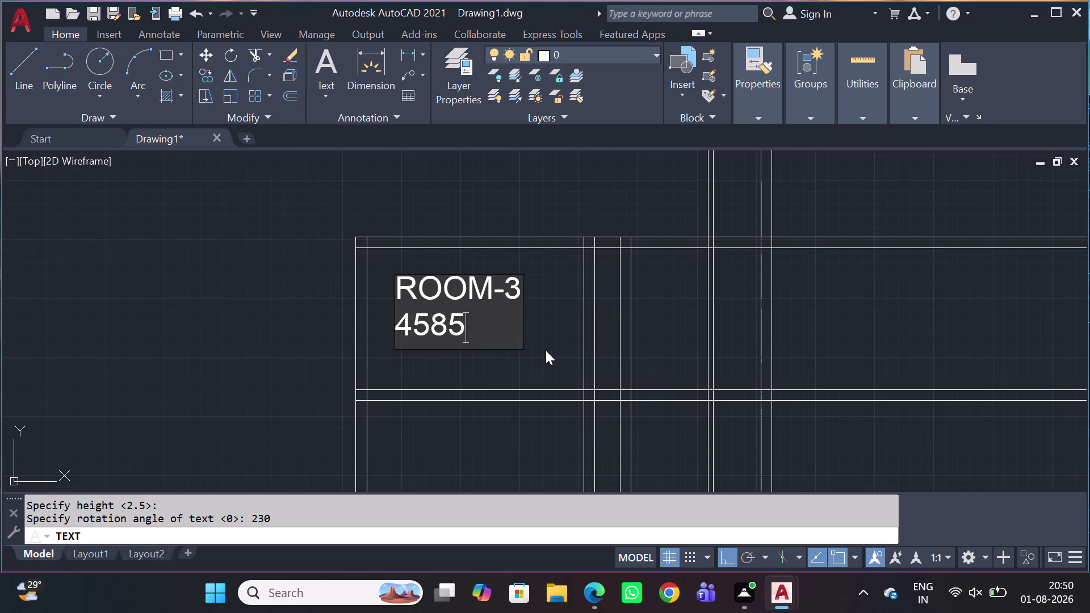
key(x)
text(30)
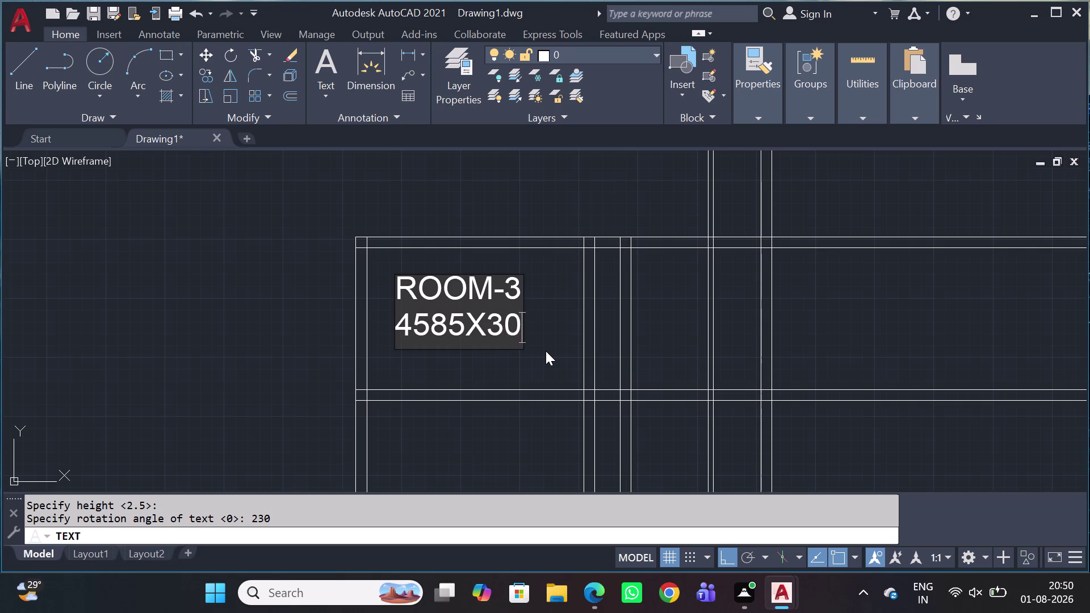
text(00)
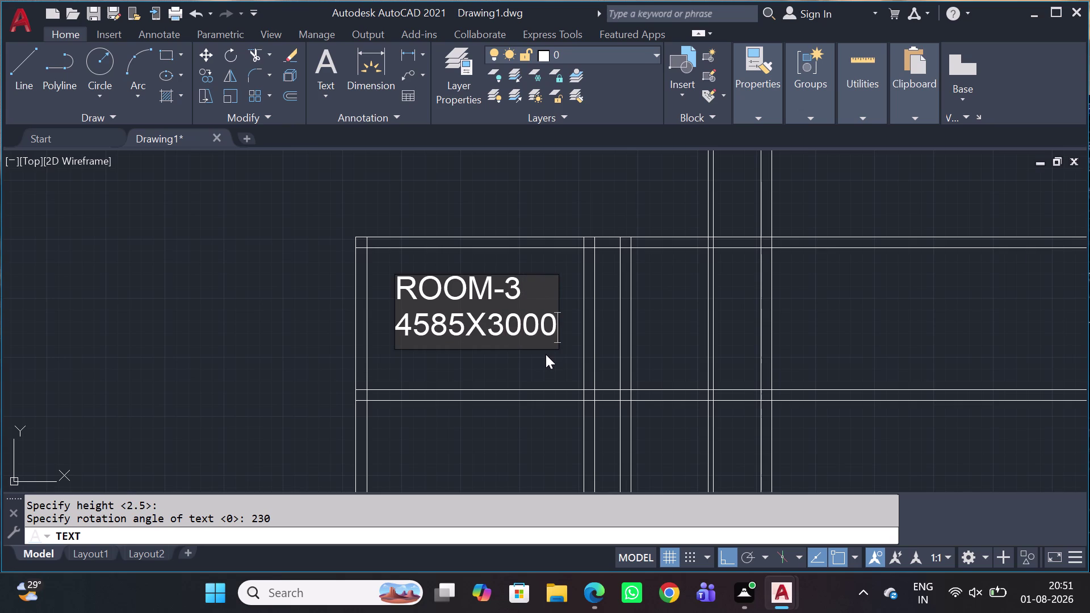
key(Escape)
scroll(down, 3)
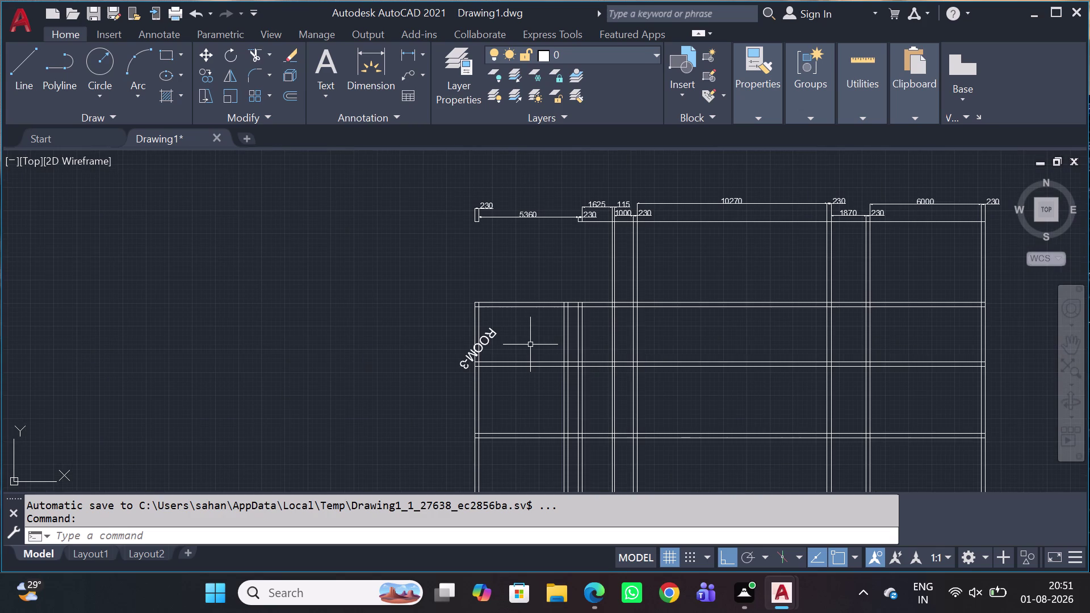
Undo the tilted ROOM-3 label and the preceding measure step.
key(ctrl+z)
key(ctrl+z)
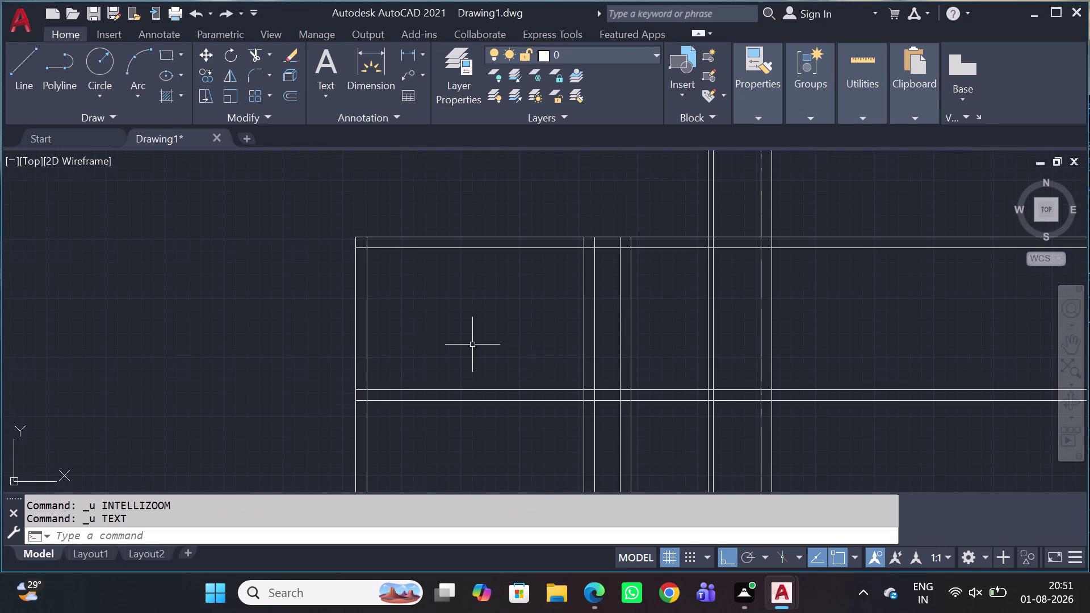
scroll(down, 3)
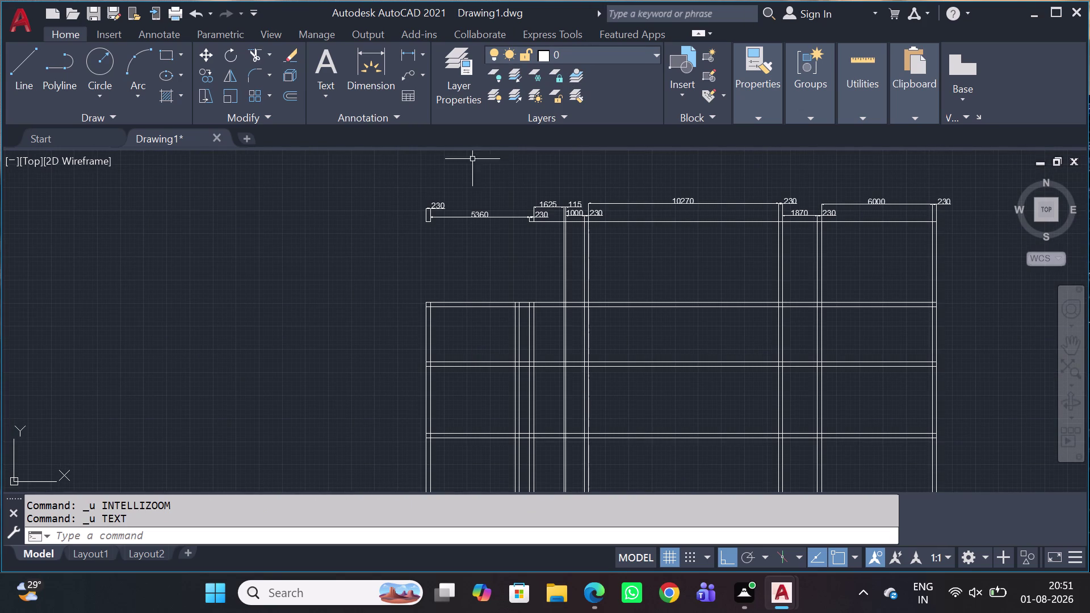
key(space)
key(space)
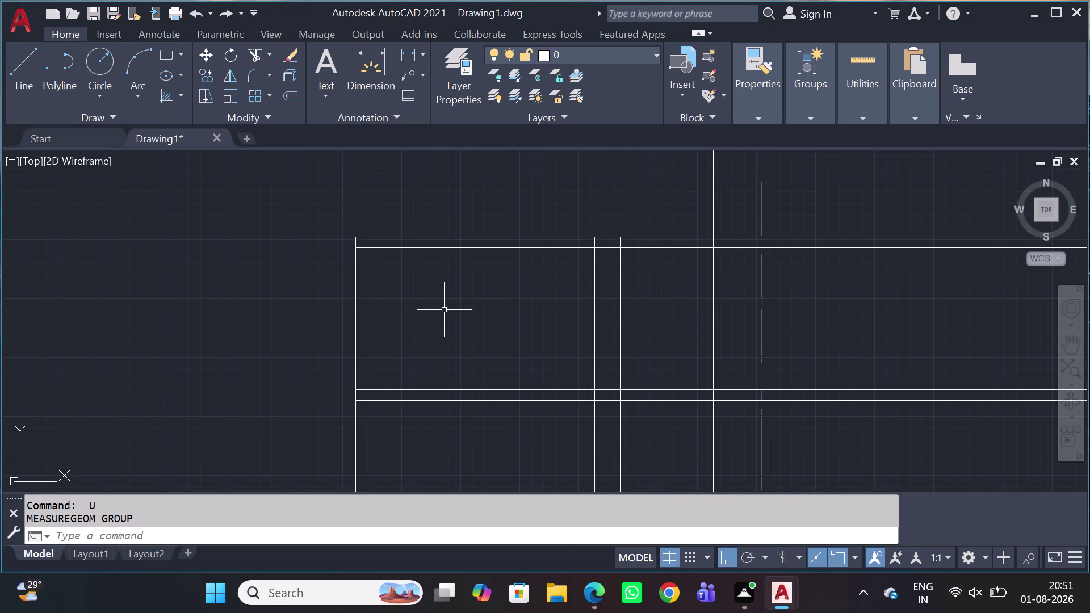
Start a DT label in the top-left room with height 230 and rotation 0.
key(d)
key(t)
key(space)
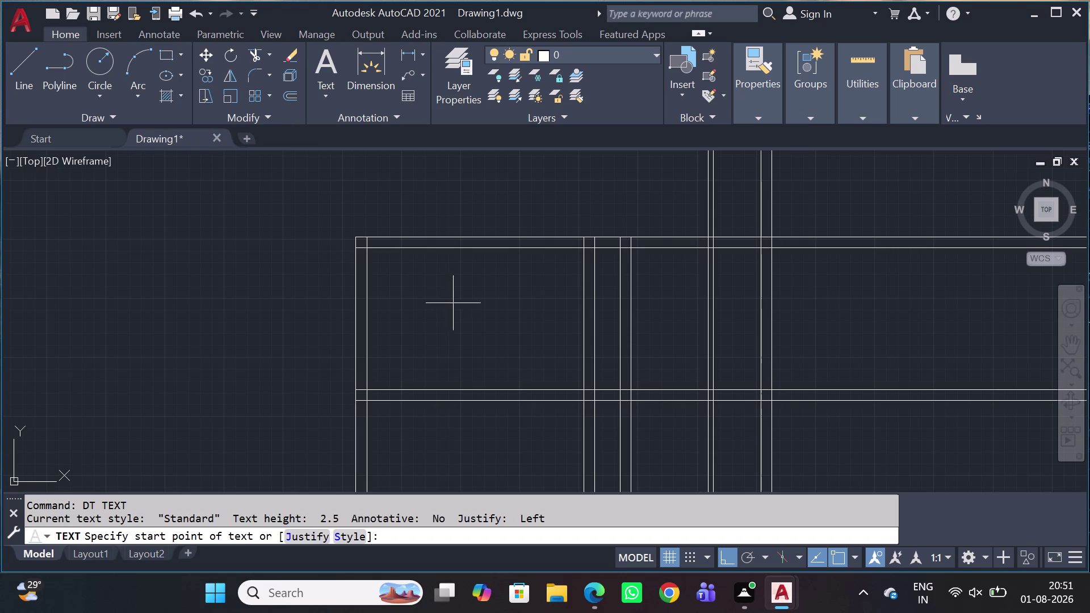
click(392, 271)
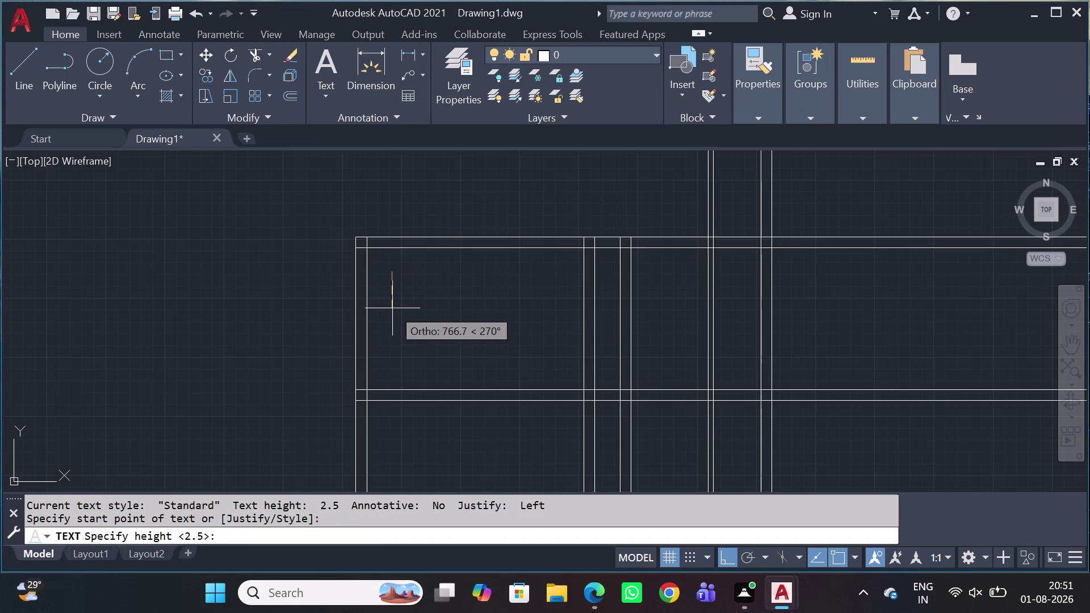
text(230)
key(space)
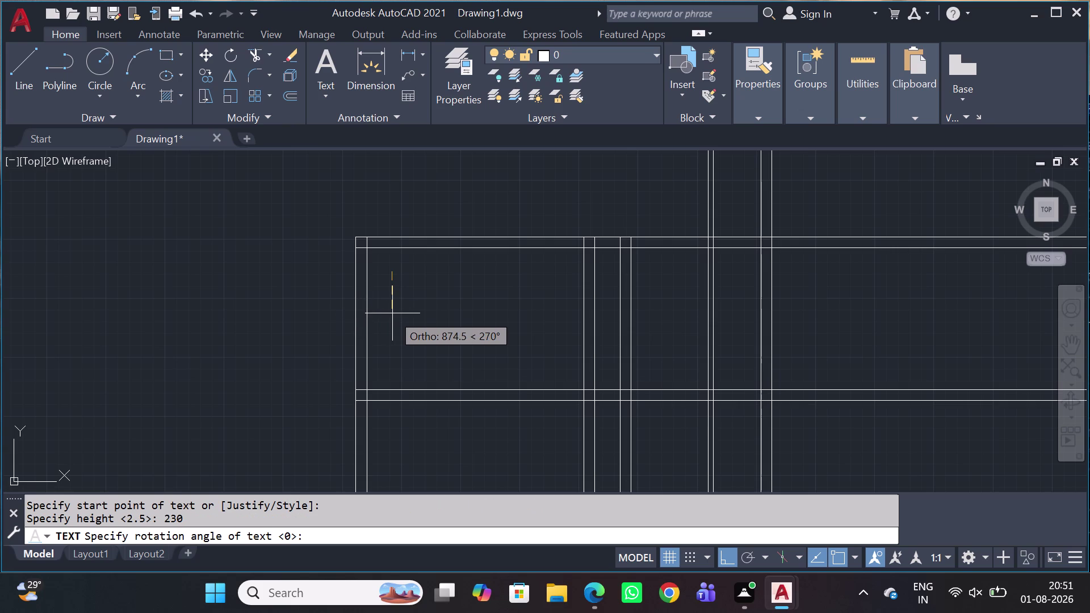
key(0)
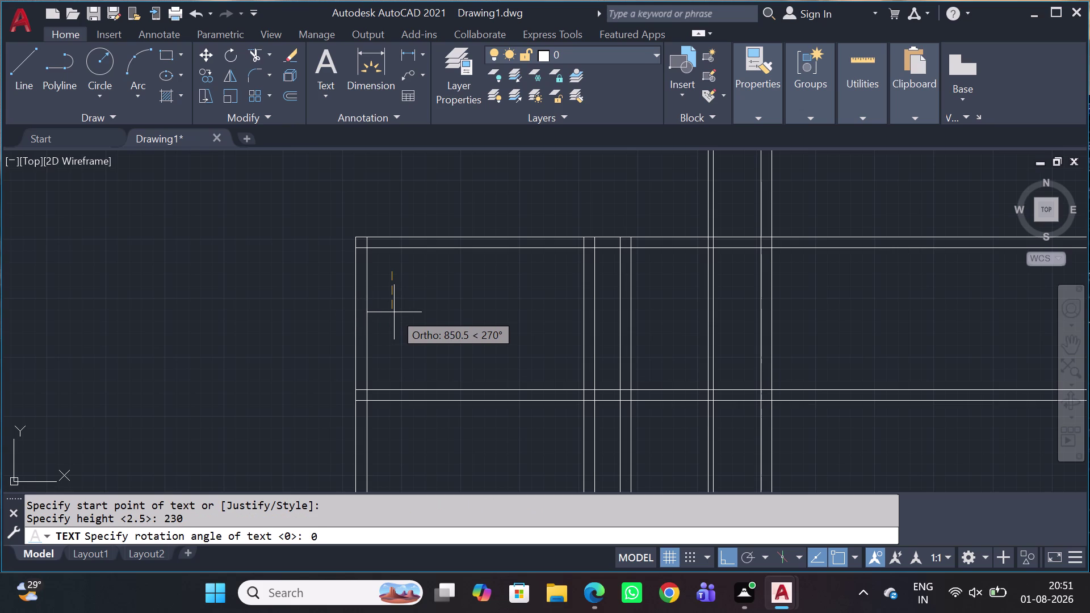
key(space)
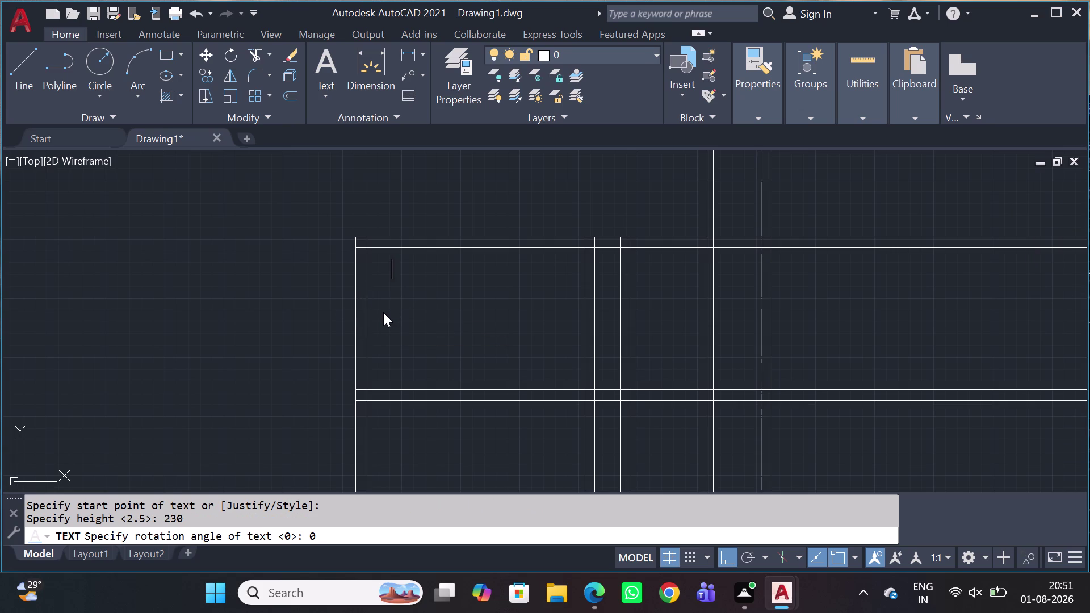
Type the label lines ROOM-3 and 4585X3000, then end text placement.
text(ROOM)
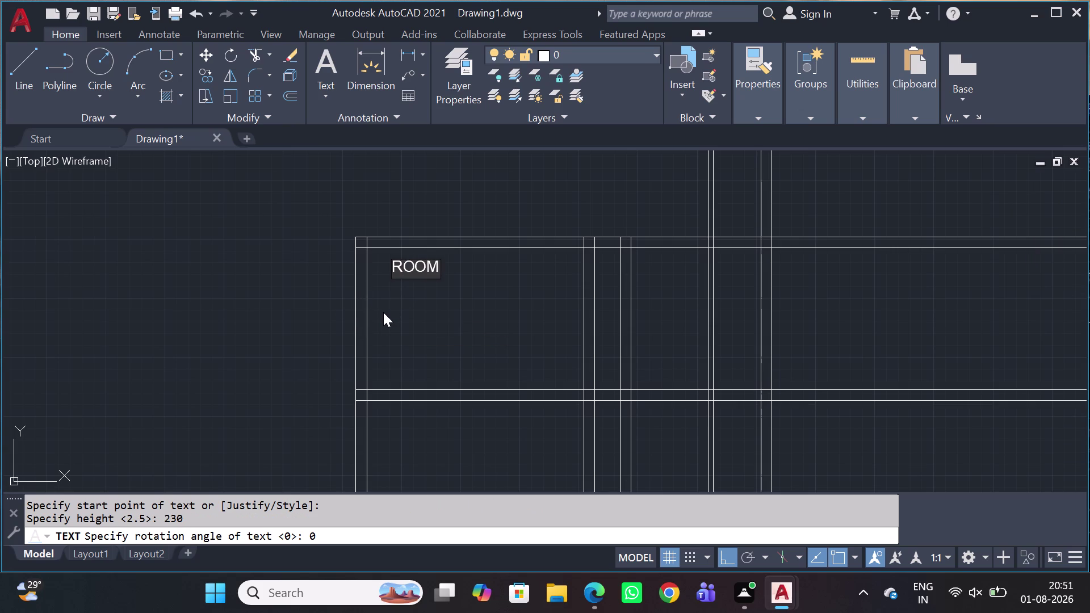
text(-3)
key(Return)
text(4)
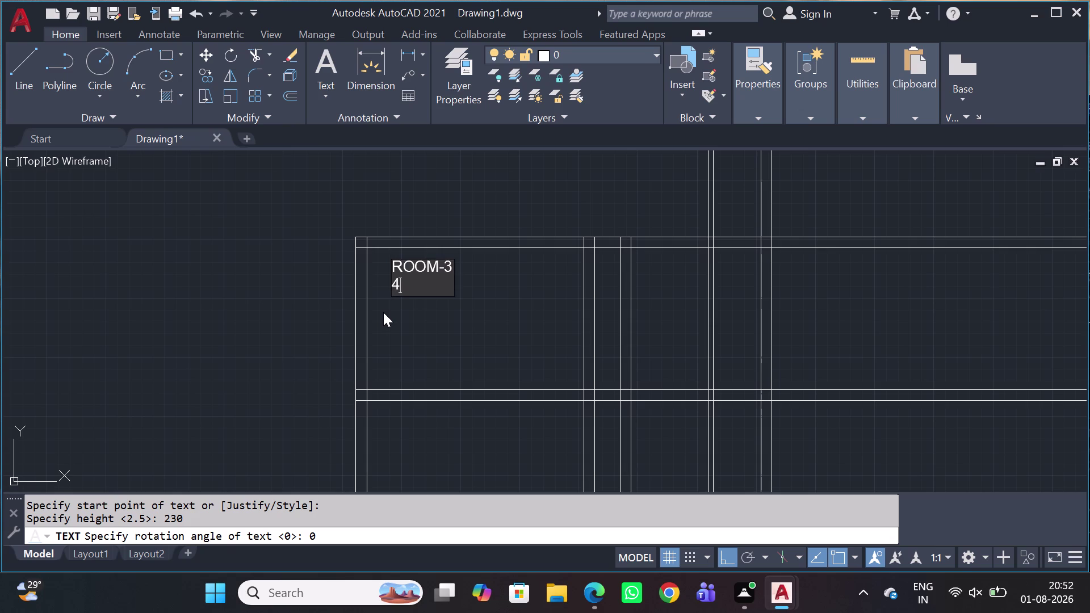
text(585)
key(x)
text(3000)
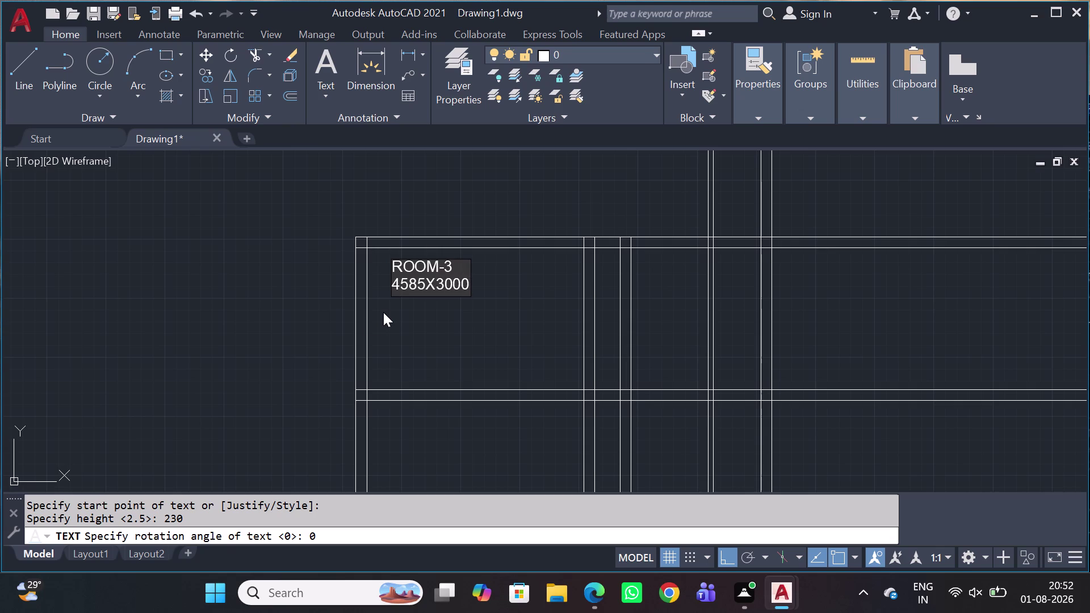
click(475, 359)
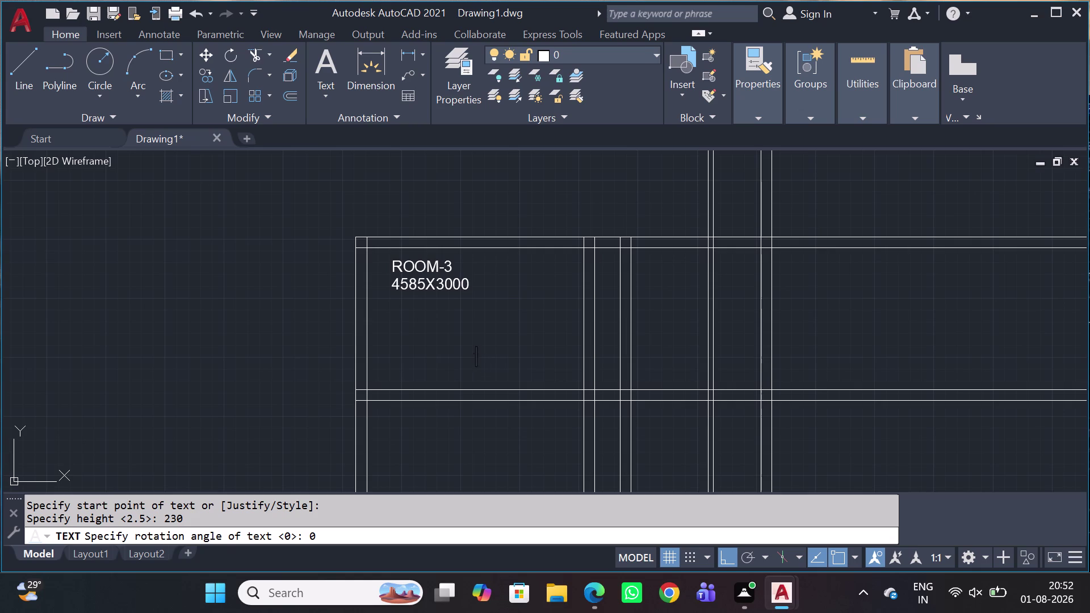
click(467, 344)
key(Return)
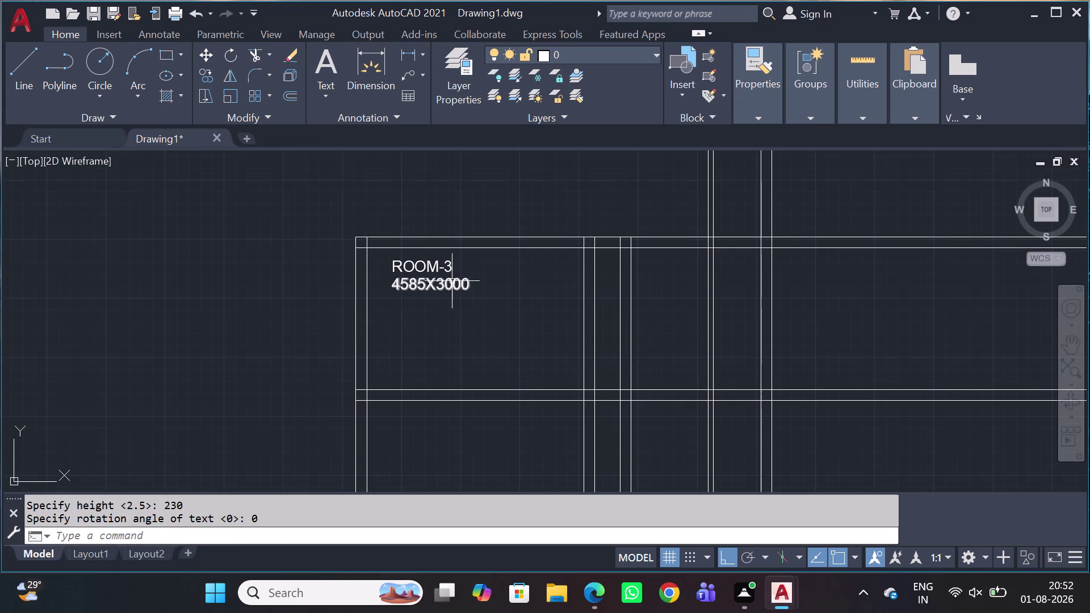
scroll(up, 3)
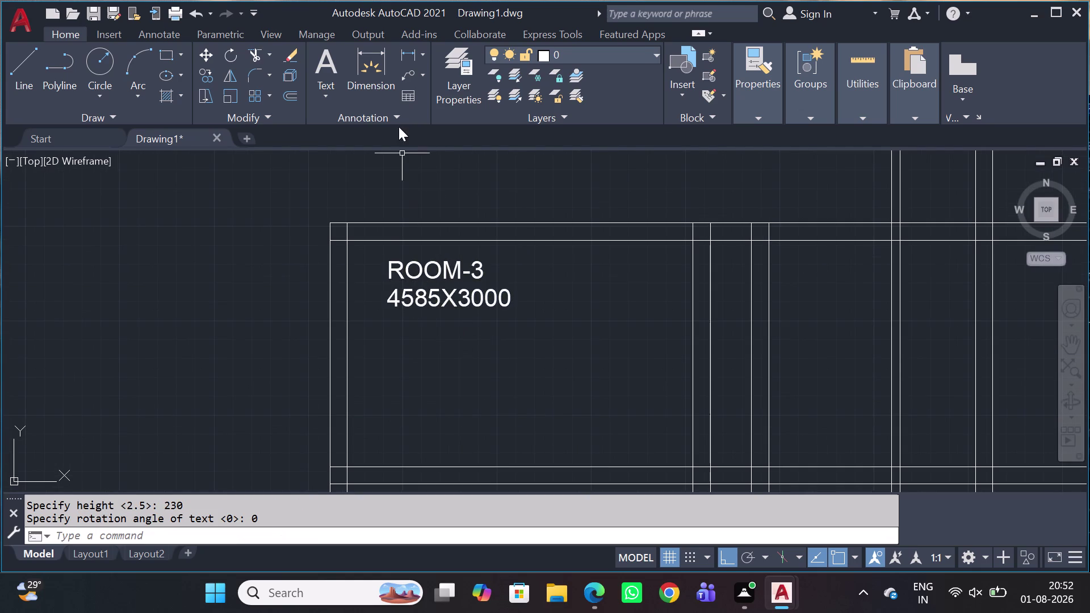
scroll(down, 3)
middle_drag(444, 351, 453, 216)
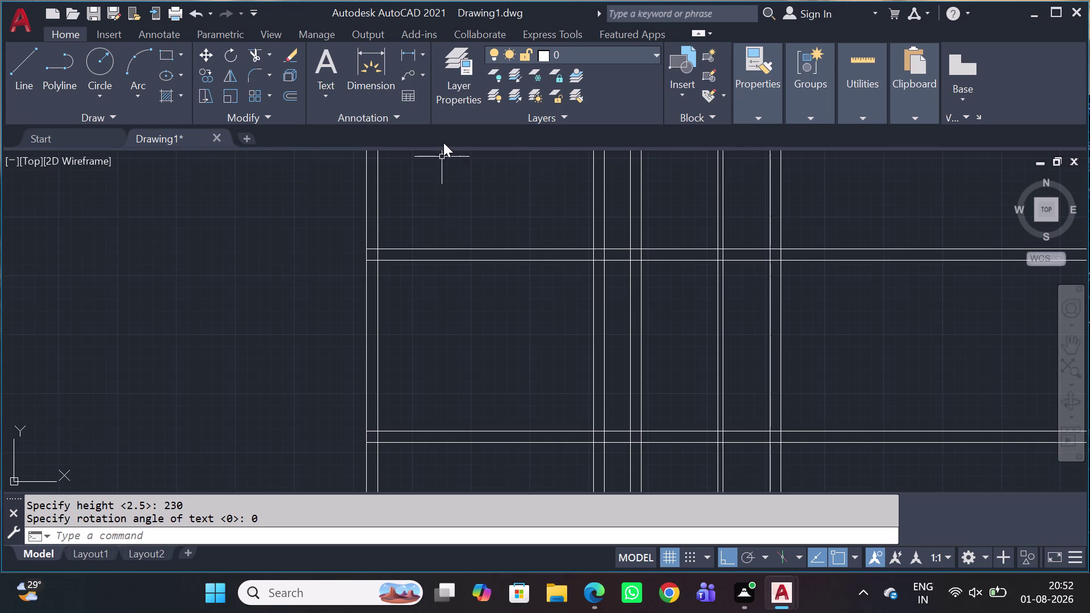
scroll(down, 3)
middle_drag(448, 207, 475, 350)
scroll(up, 3)
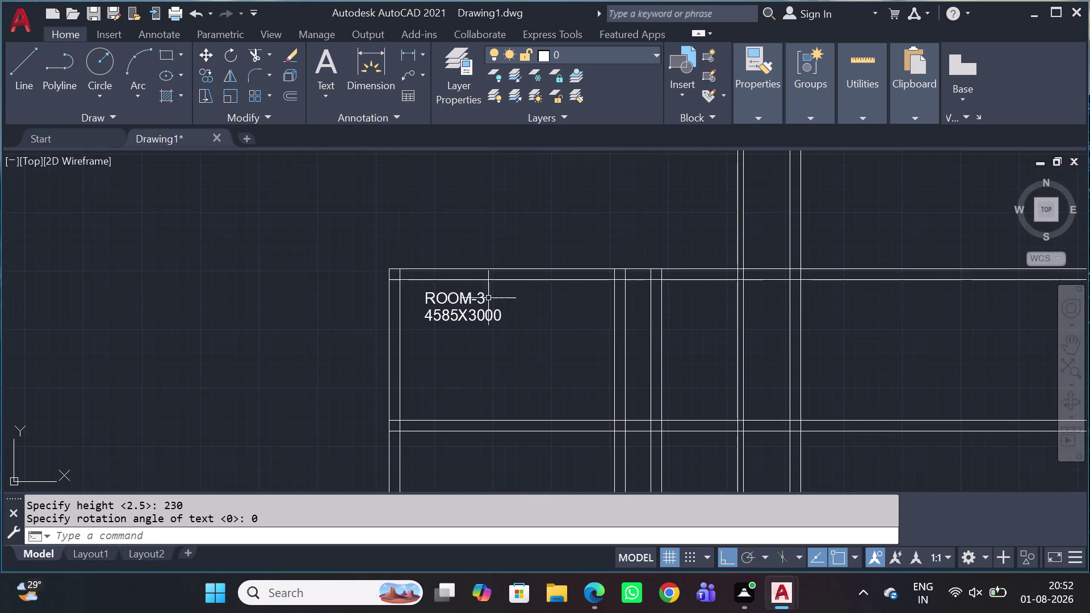
Move both ROOM-3 label lines lower and right, with Ortho turned off.
click(511, 300)
click(418, 339)
key(m)
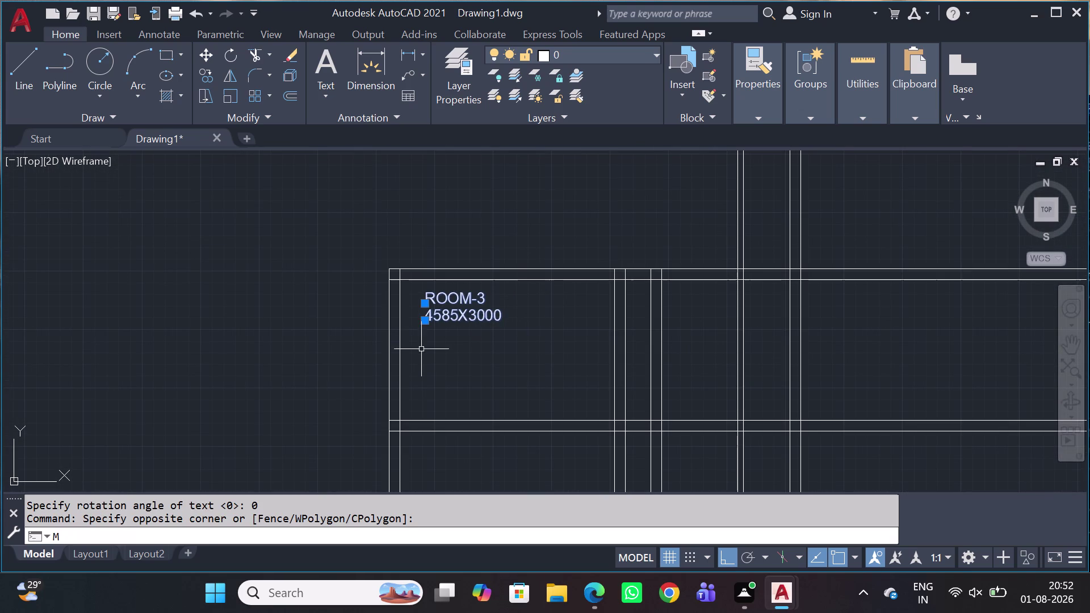
key(space)
click(471, 363)
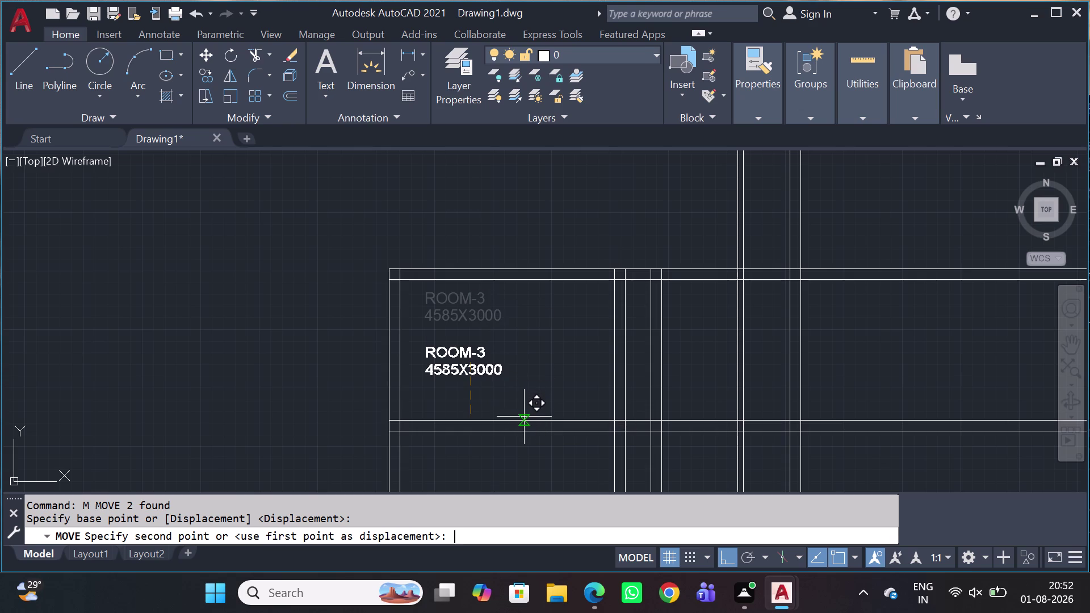
middle_drag(533, 411, 504, 357)
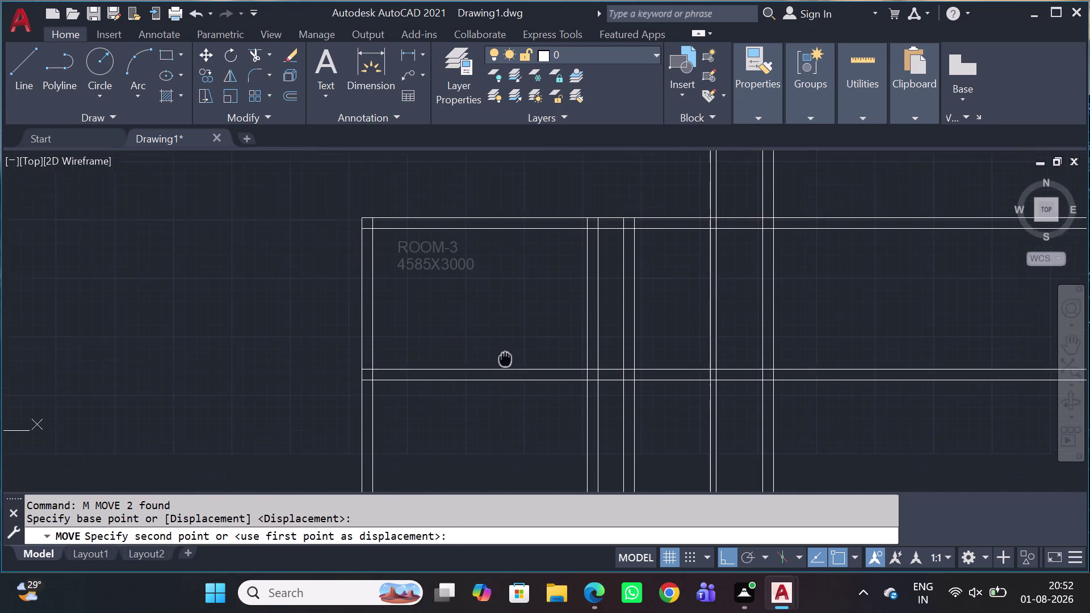
middle_drag(504, 357, 499, 352)
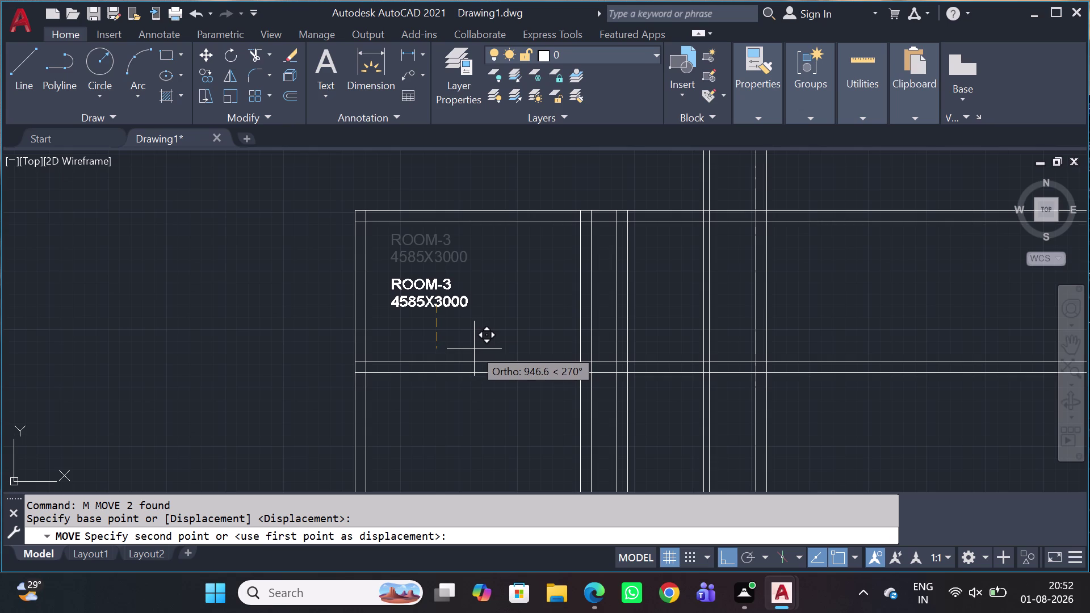
key(shift+F8)
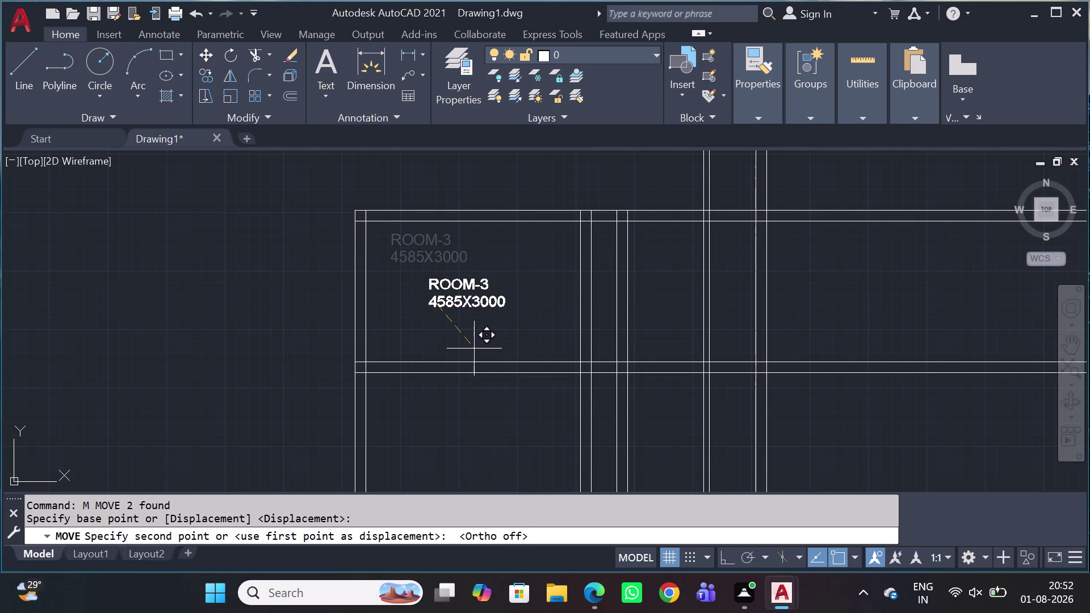
click(474, 350)
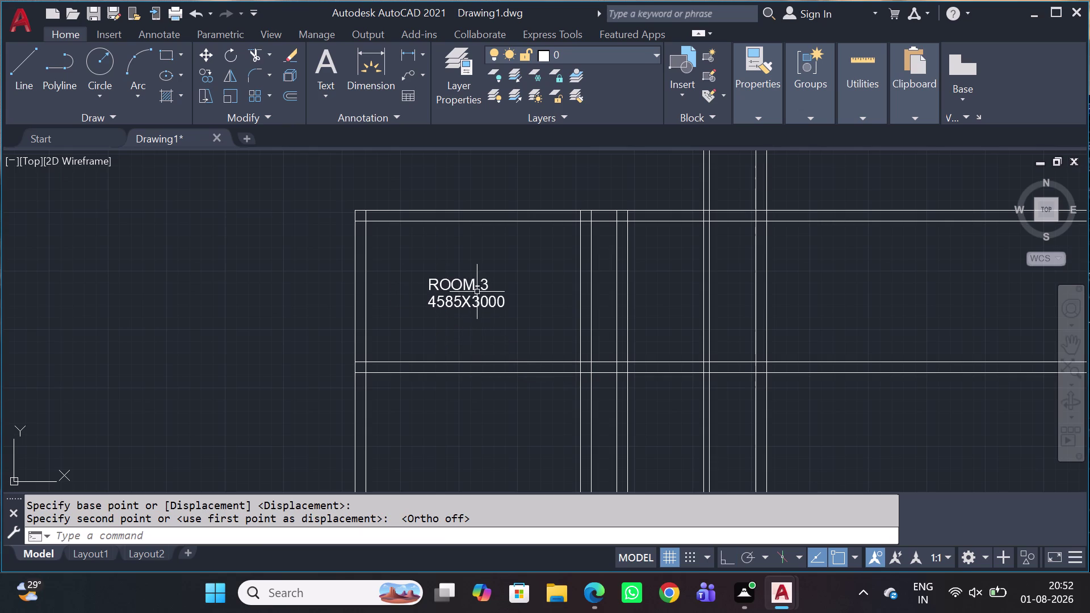
middle_drag(480, 296, 396, 236)
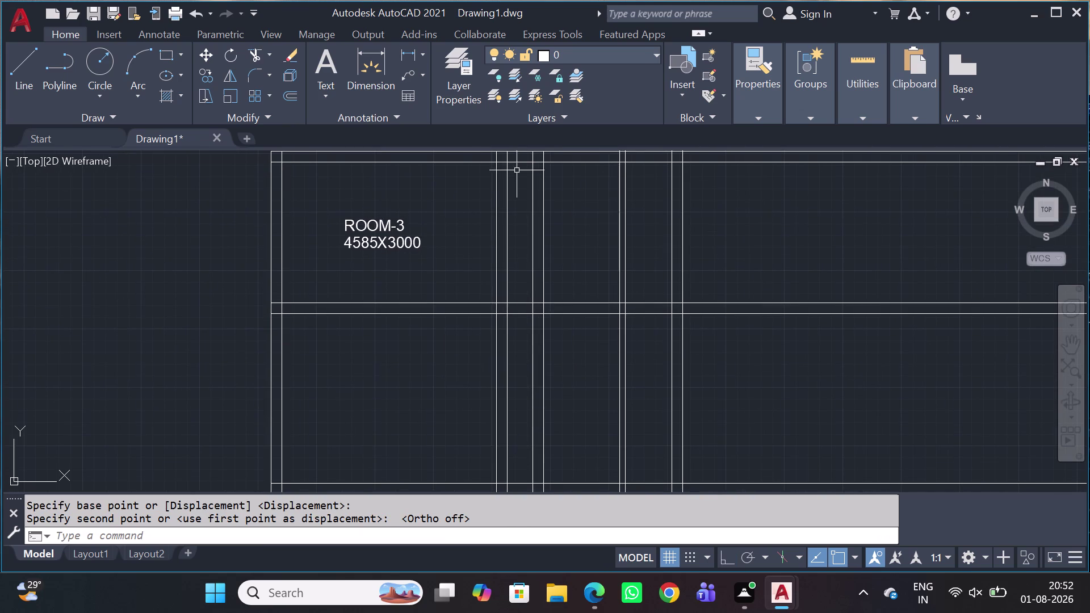
Trim the overshooting wall lines at ROOM-3's top-left and top corners.
key(t)
key(r)
key(space)
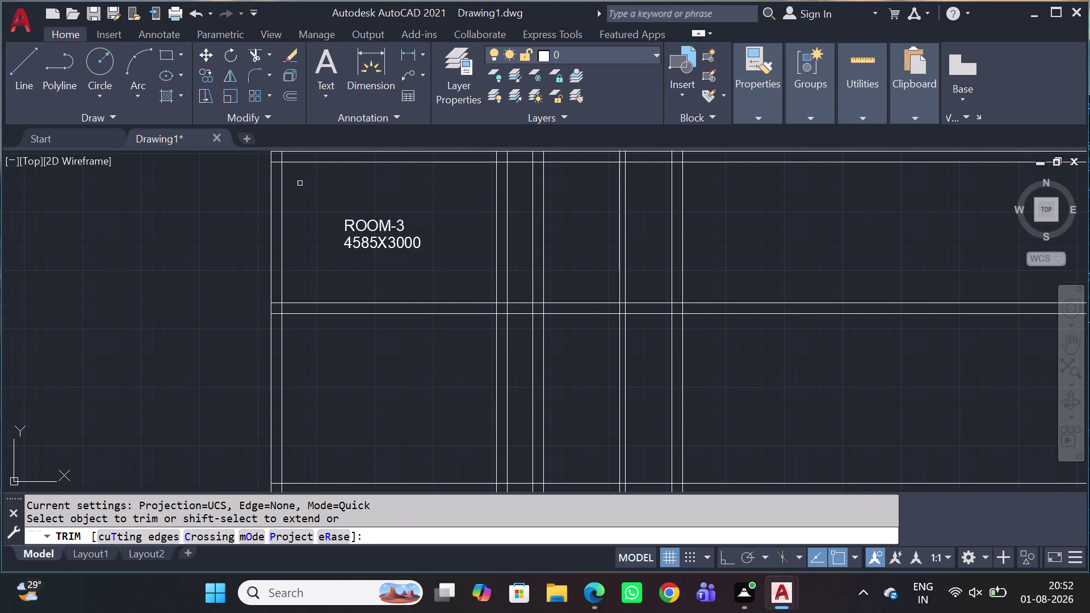
scroll(up, 3)
middle_drag(275, 178, 290, 268)
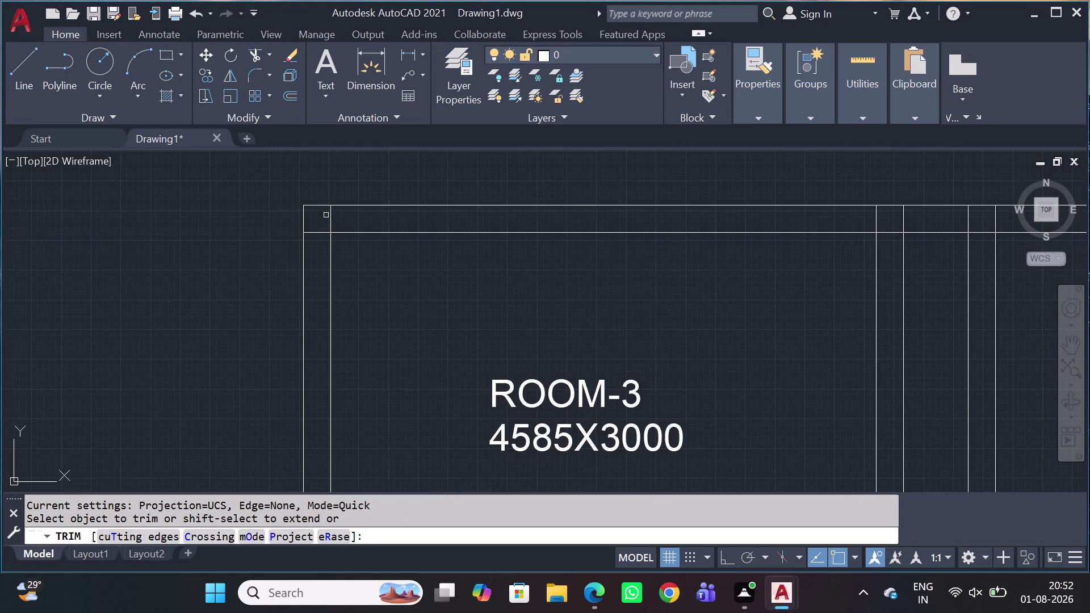
scroll(up, 3)
click(346, 216)
click(299, 285)
scroll(down, 3)
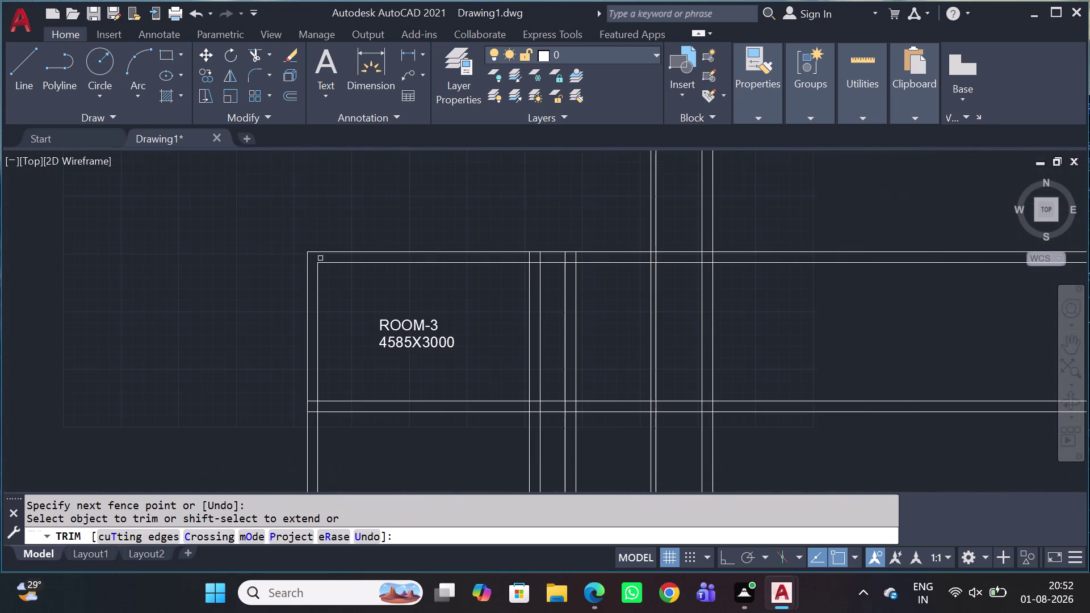
scroll(up, 3)
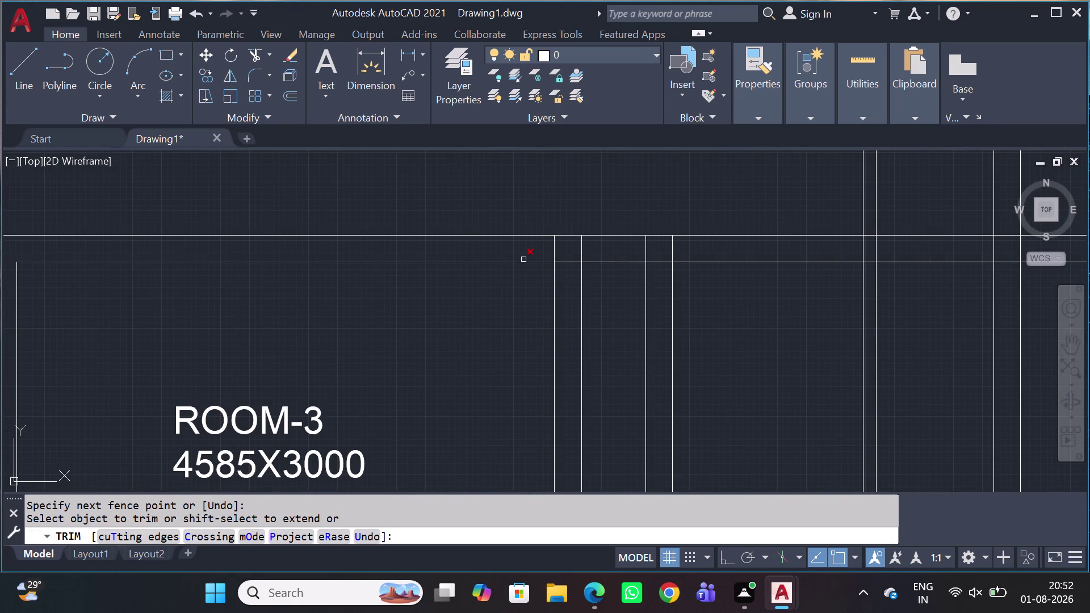
click(555, 245)
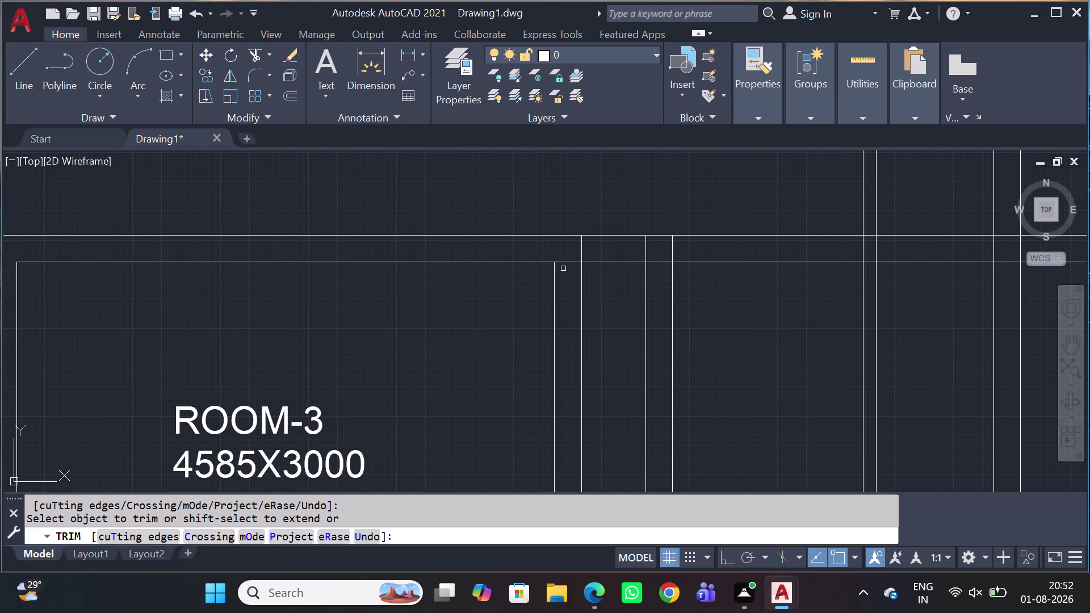
click(569, 261)
Trim the crossing wall lines at the lower corner and remaining junction, then end Trim.
scroll(down, 3)
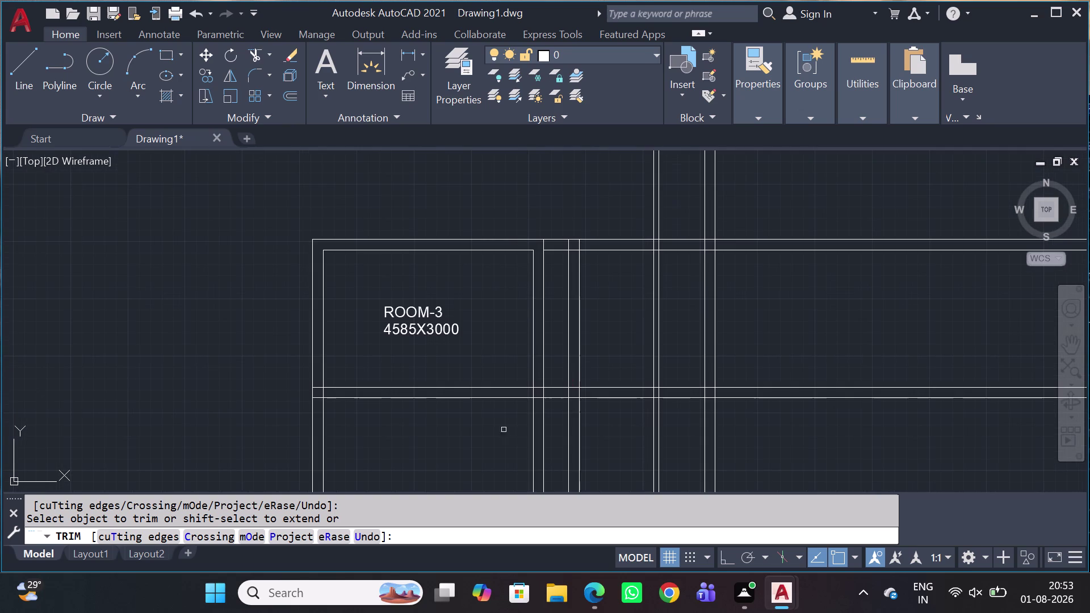
scroll(up, 3)
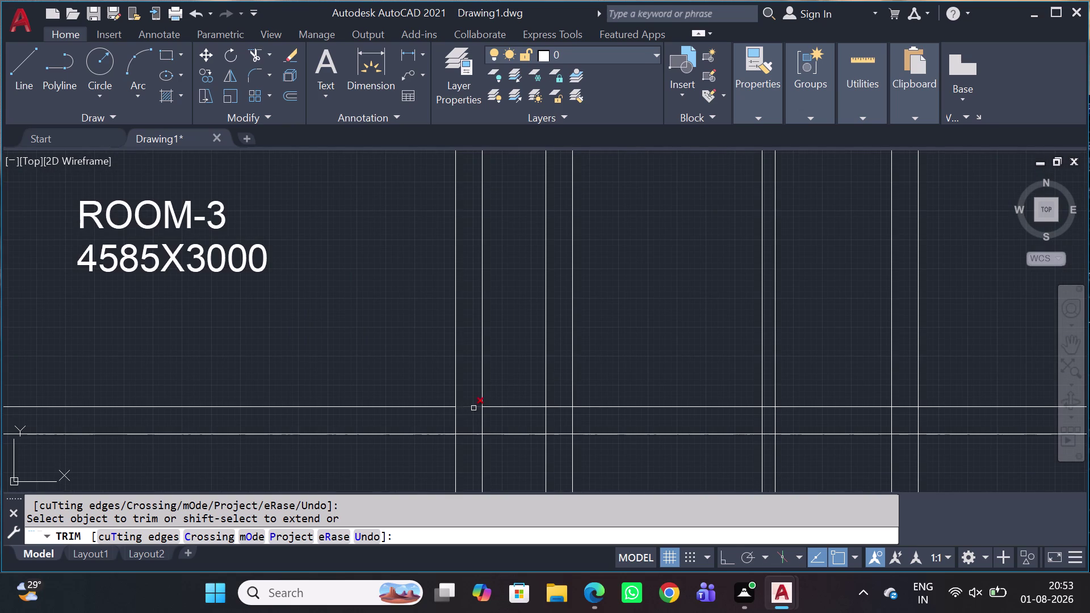
click(473, 408)
click(454, 424)
scroll(down, 3)
scroll(up, 3)
scroll(up, 3)
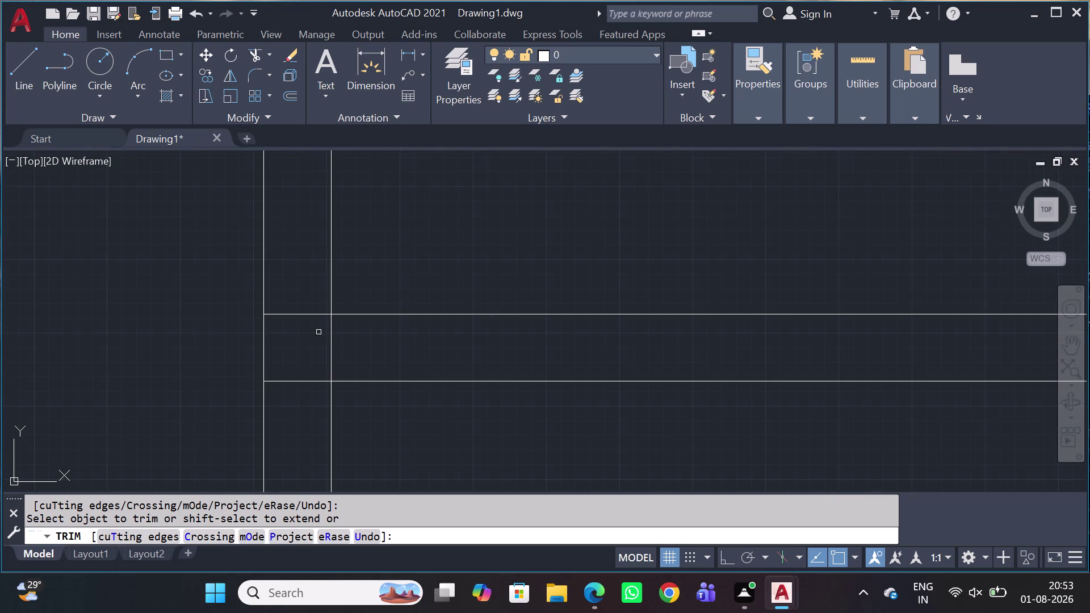
click(348, 346)
click(288, 311)
scroll(down, 3)
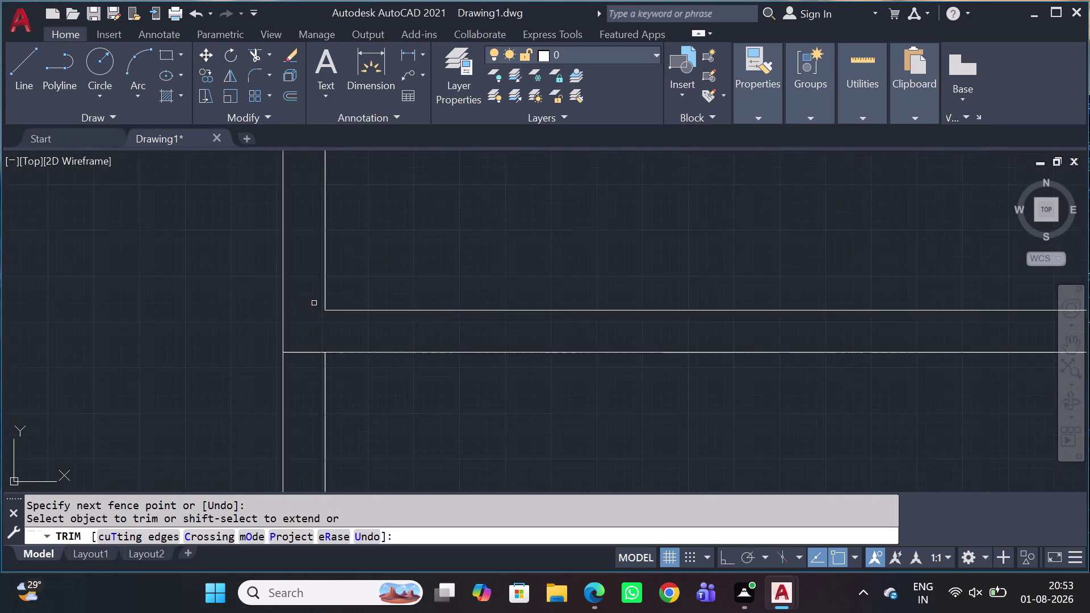
scroll(down, 3)
key(Escape)
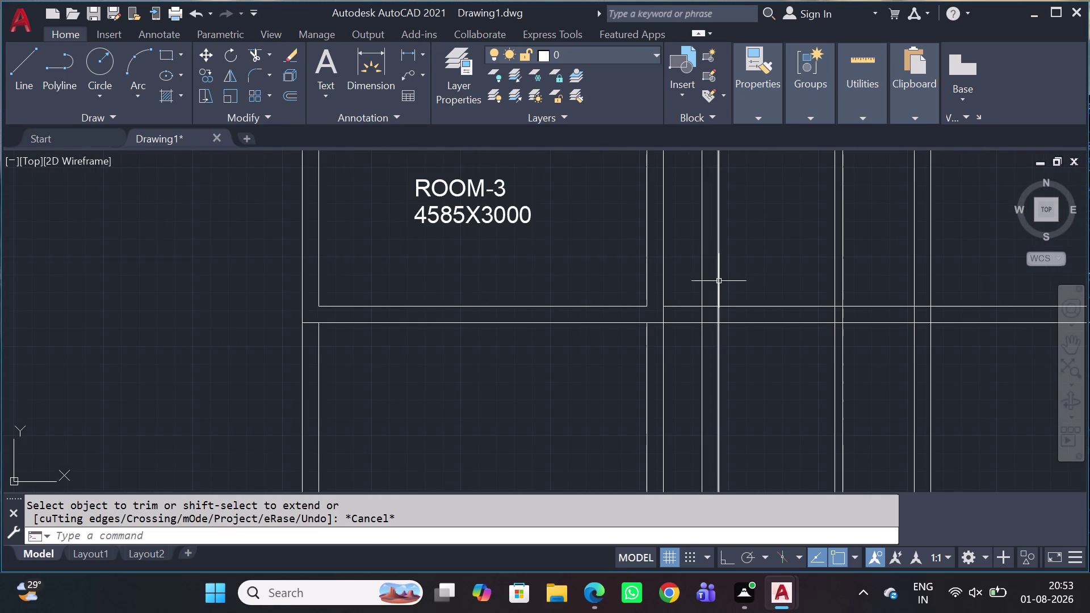
Pan to the room below ROOM-3 and start selecting its vertical wall lines.
middle_drag(719, 281, 533, 326)
scroll(down, 3)
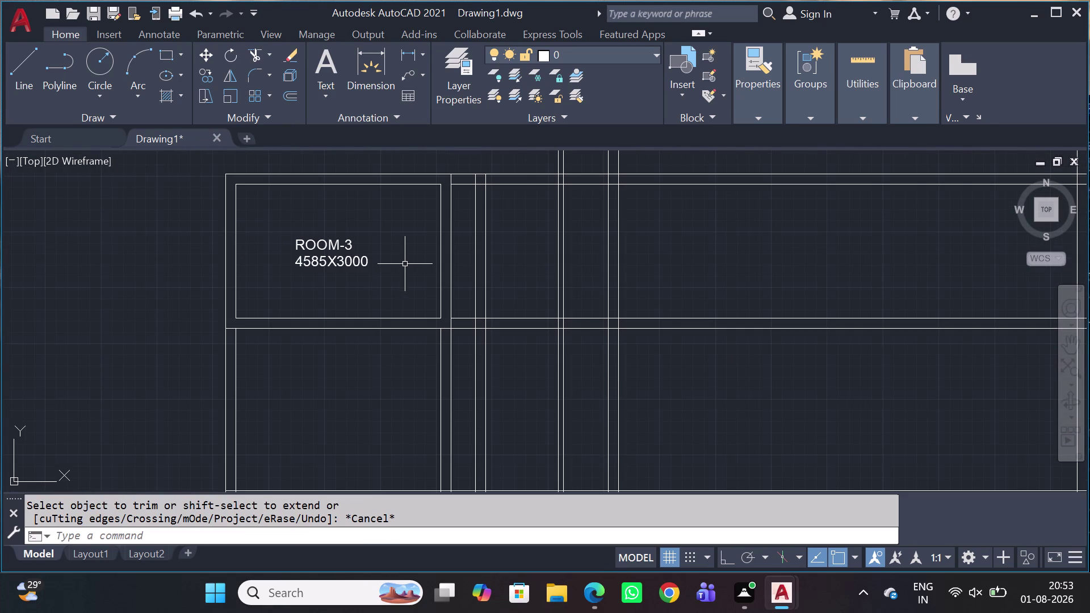
middle_drag(359, 303, 435, 216)
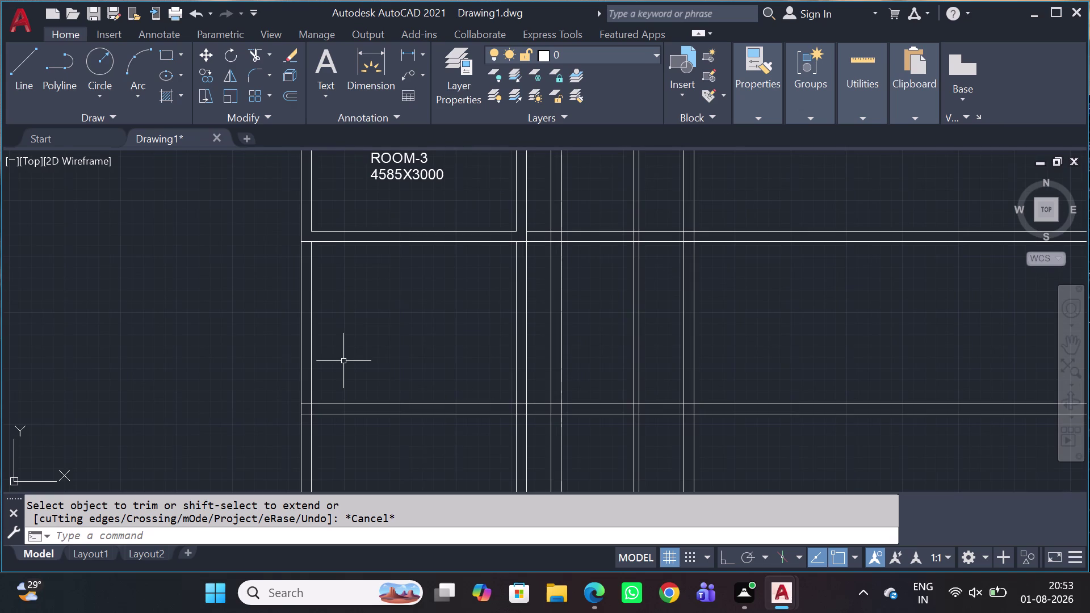
middle_drag(360, 366, 402, 343)
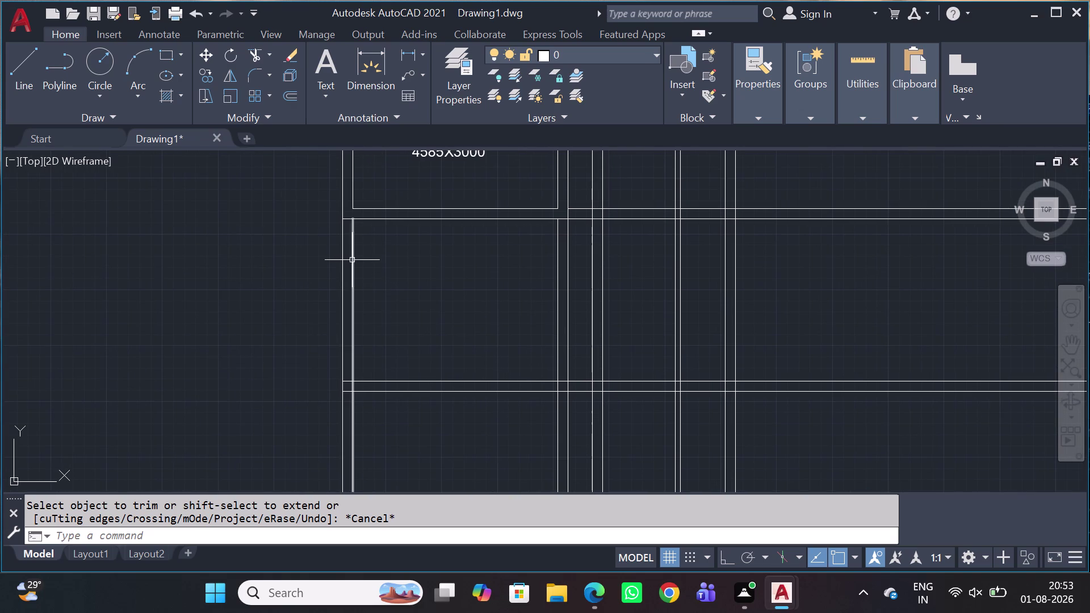
click(349, 260)
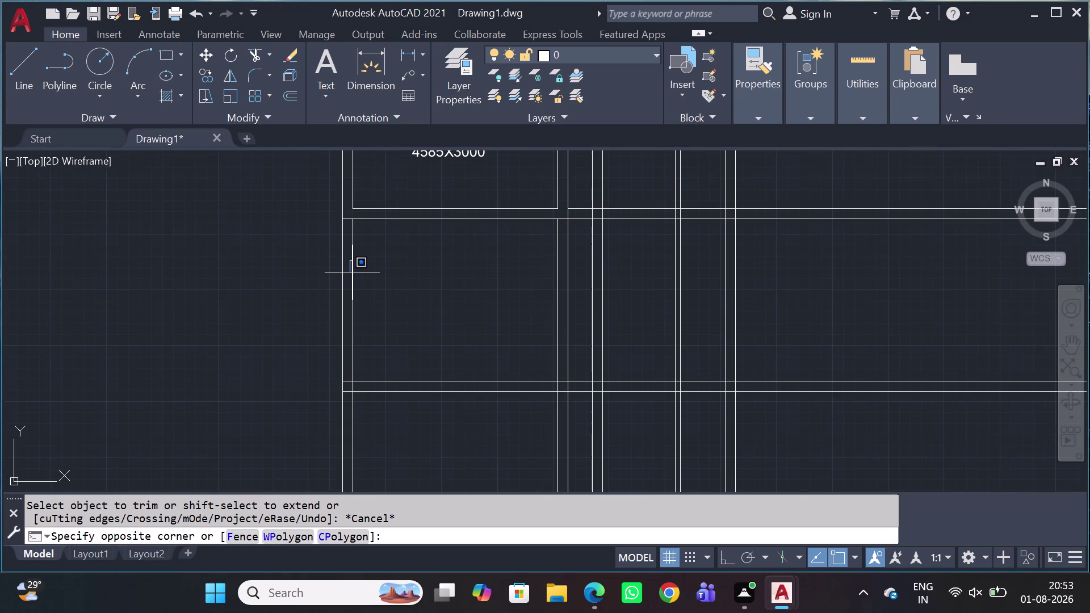
key(Escape)
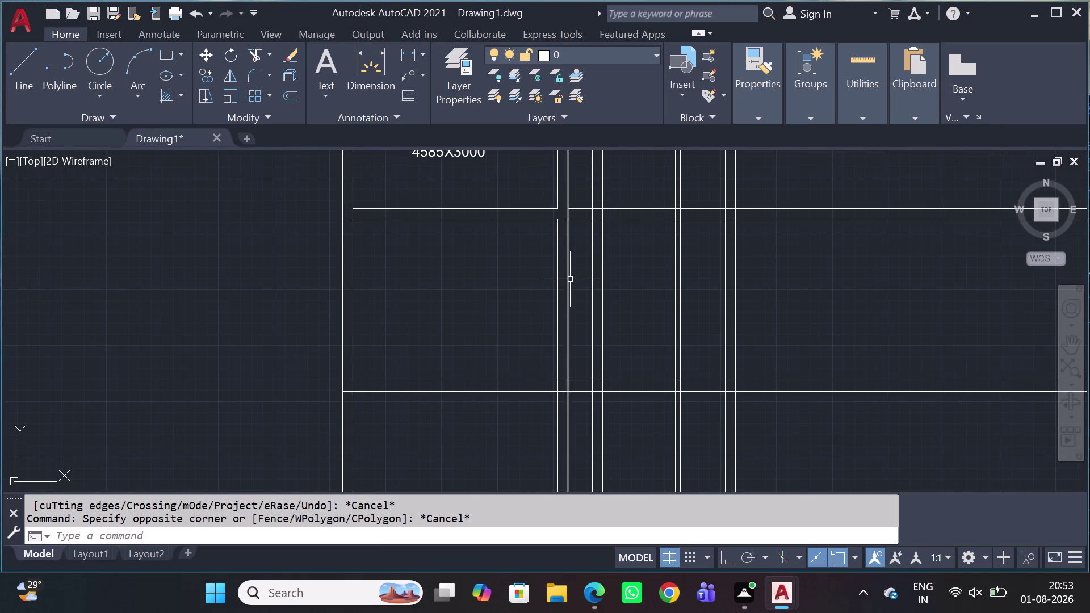
scroll(up, 3)
click(577, 267)
Delete the two doubled vertical wall lines in the lower room.
click(465, 278)
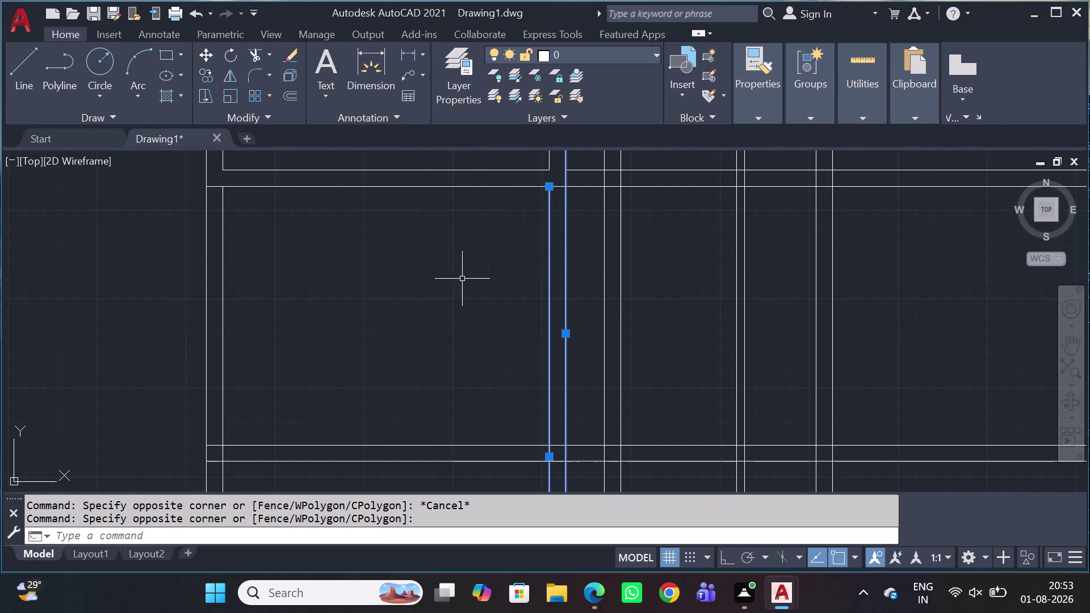
key(Delete)
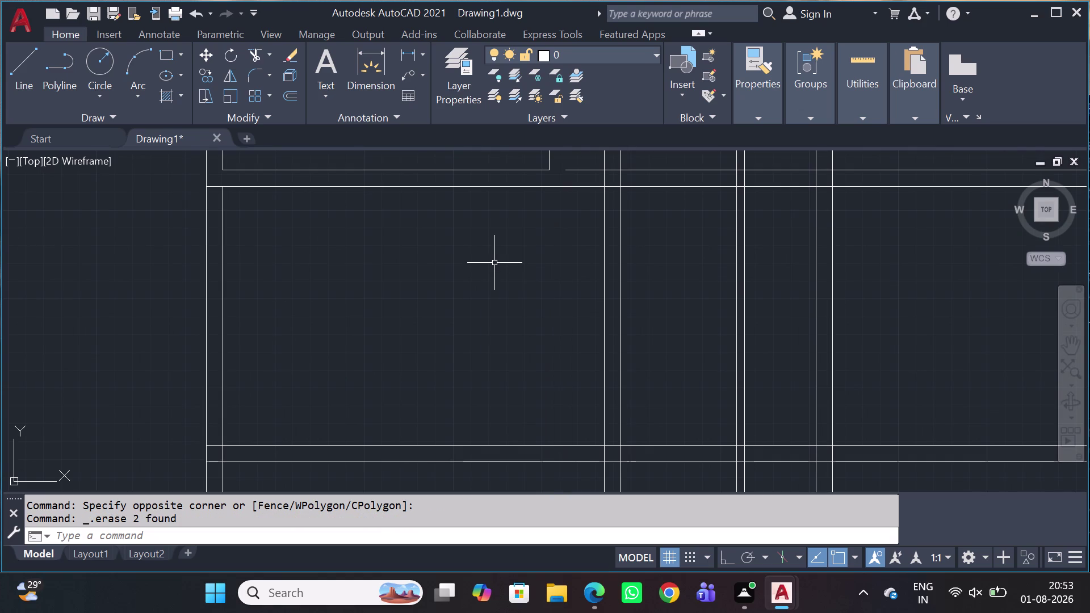
scroll(down, 3)
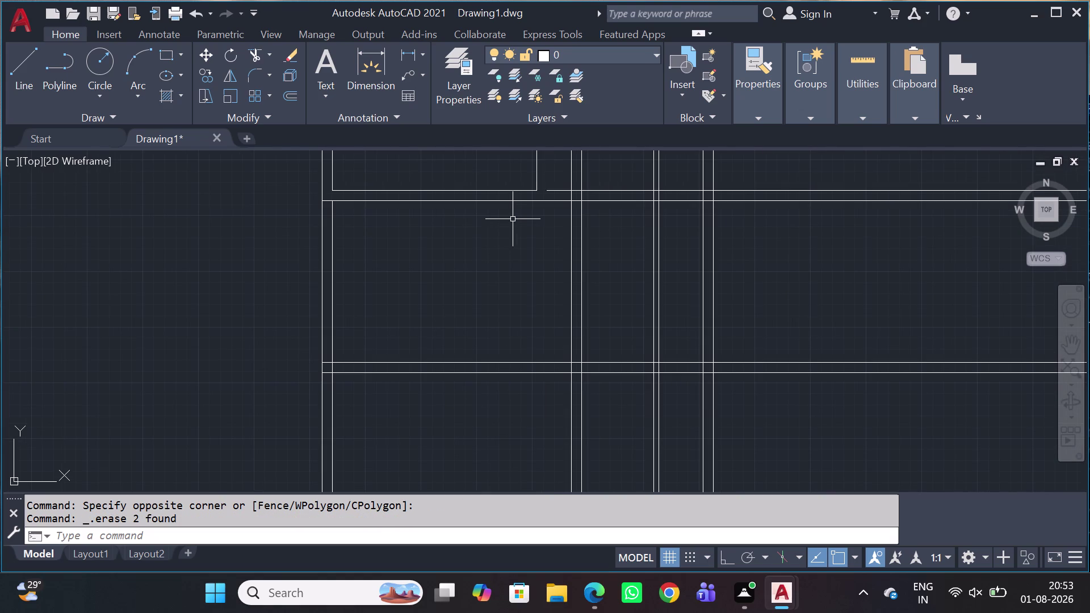
Extend the top wall line across the gap with EX.
key(e)
key(x)
key(space)
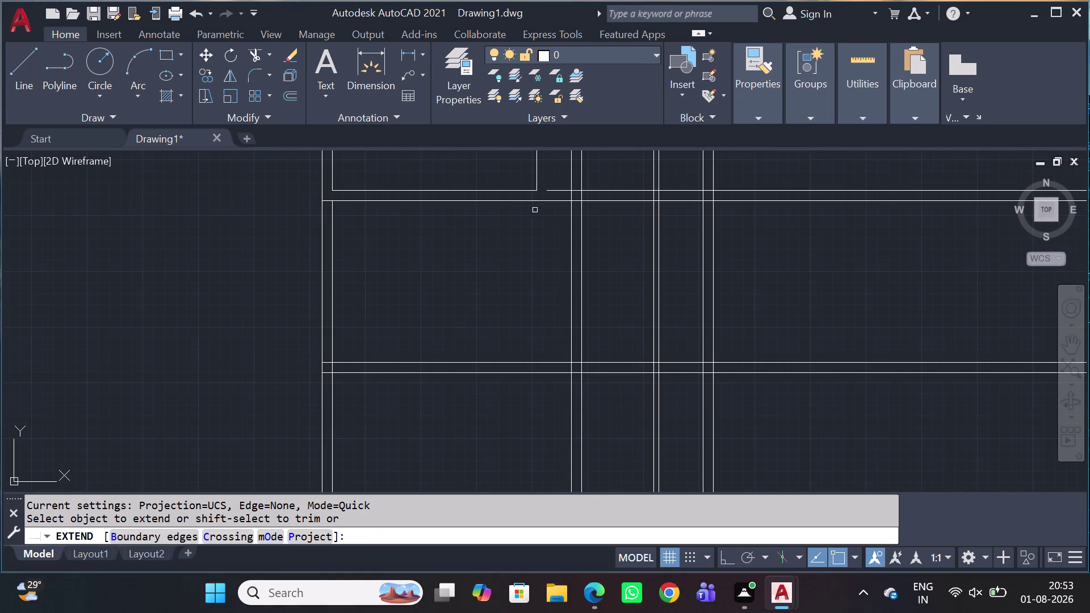
click(552, 189)
key(Escape)
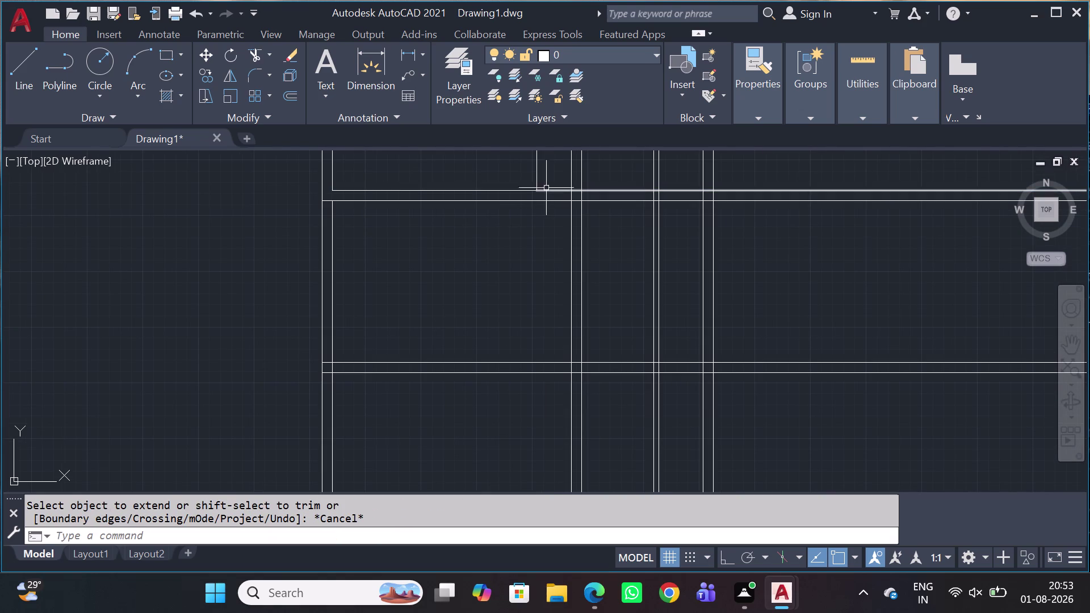
Select the room's left wall line and start the Offset command.
scroll(down, 3)
scroll(up, 3)
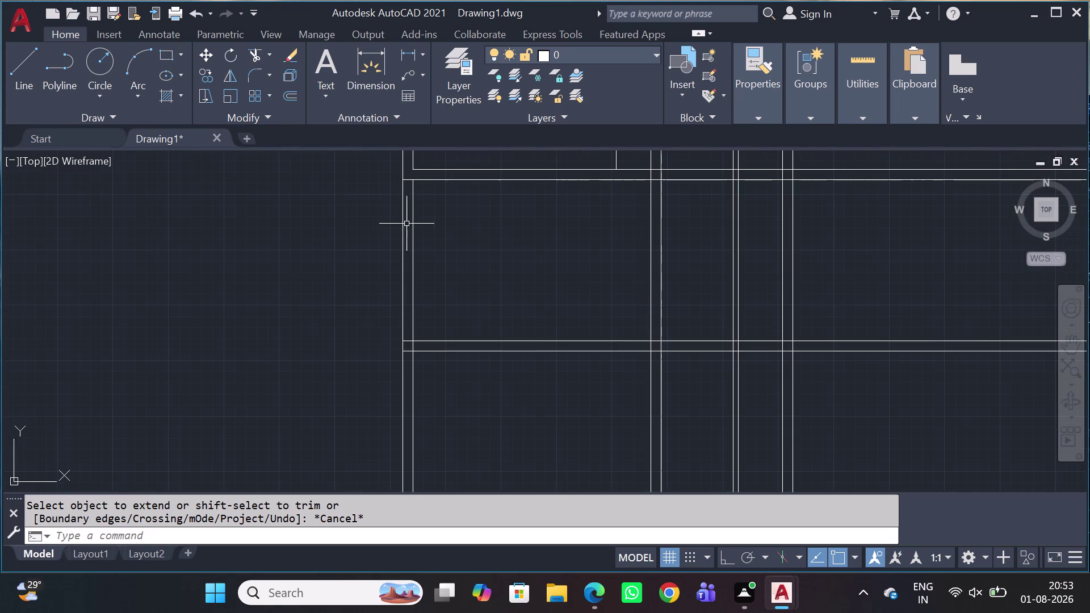
click(411, 224)
text(O)
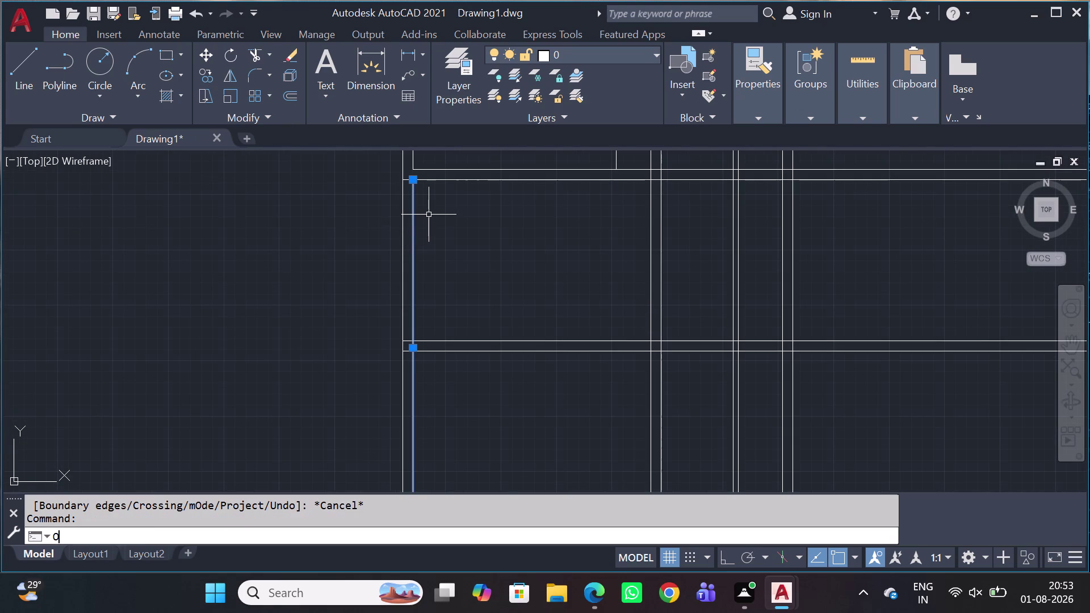
key(space)
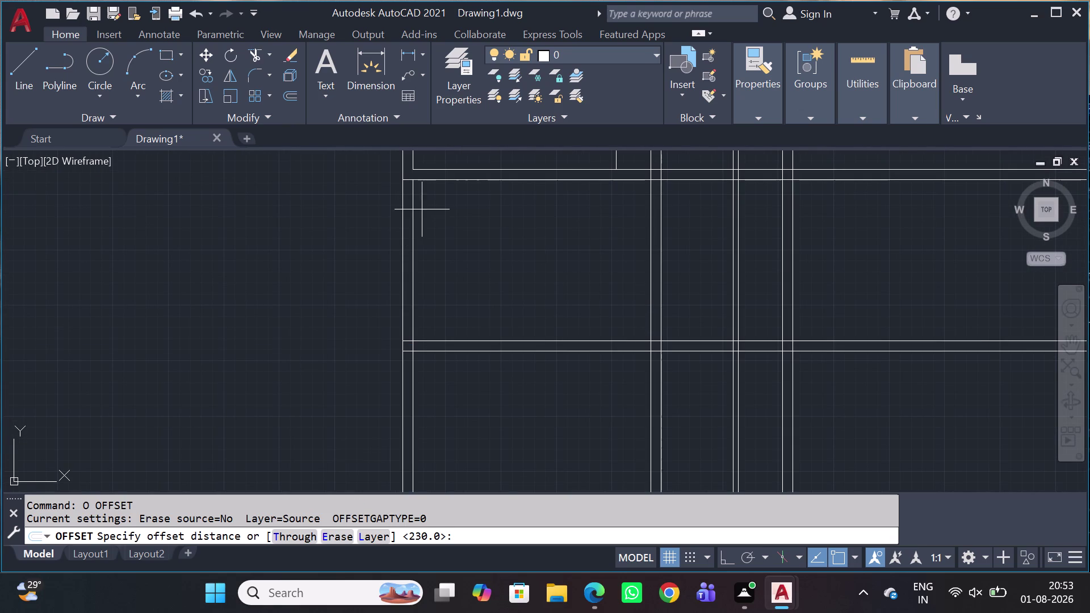
Offset the left wall line 2500 into the room.
key(2)
key(5)
key(0)
key(0)
key(space)
click(513, 221)
key(Escape)
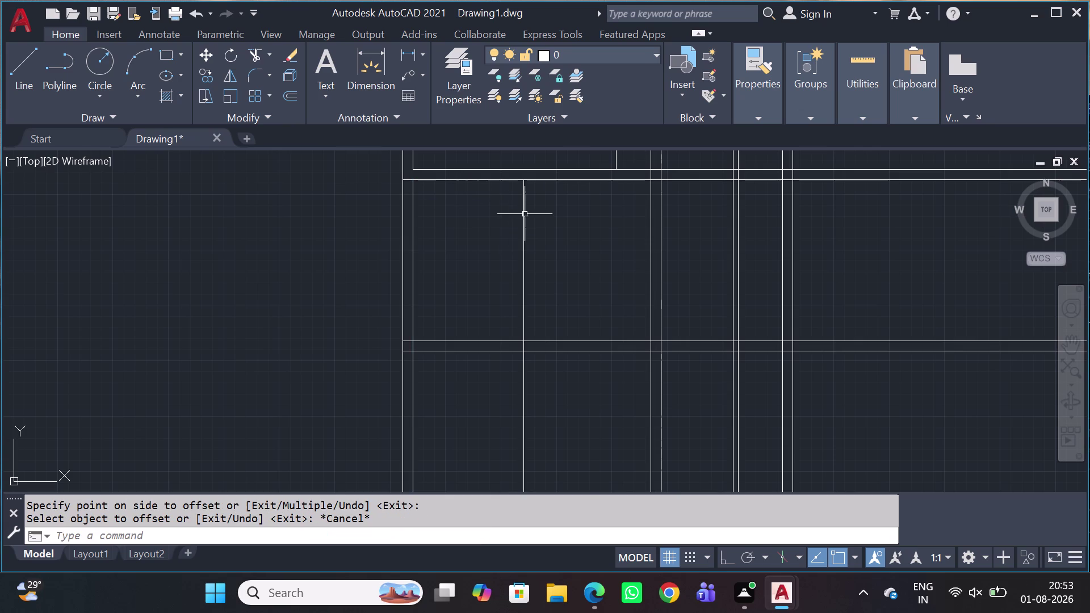
click(526, 214)
drag(513, 223, 511, 229)
Offset the new line by 230 to form the wall's second face.
key(o)
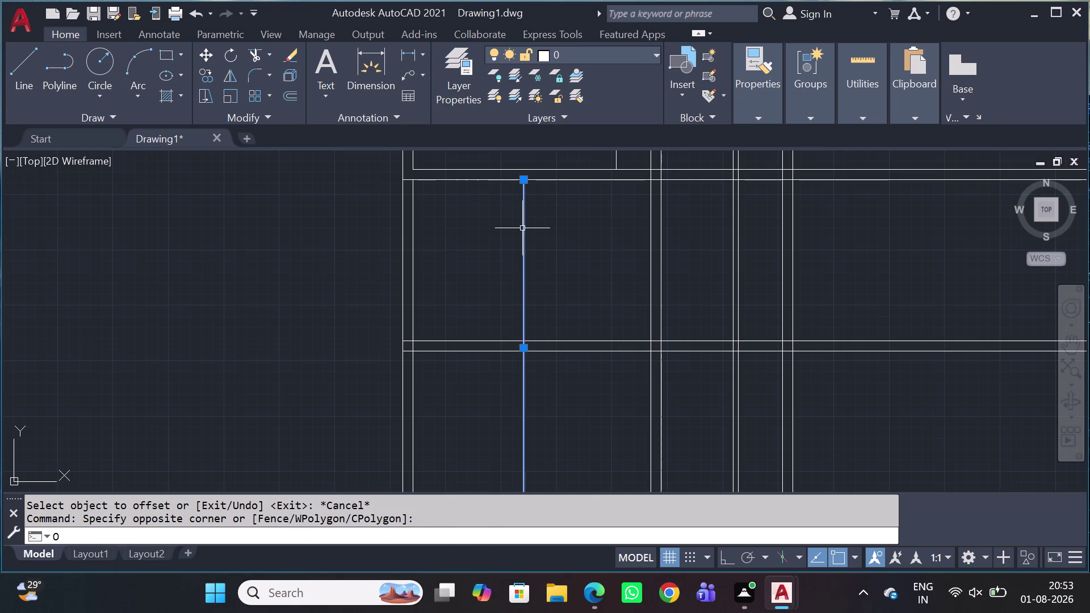
key(space)
key(2)
key(3)
key(0)
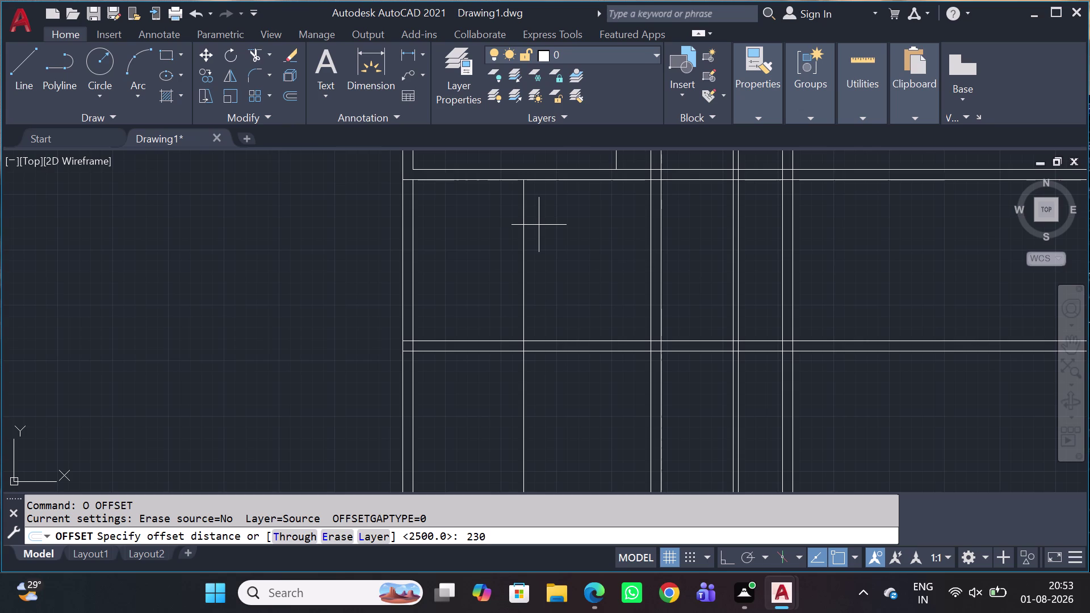
key(space)
click(545, 226)
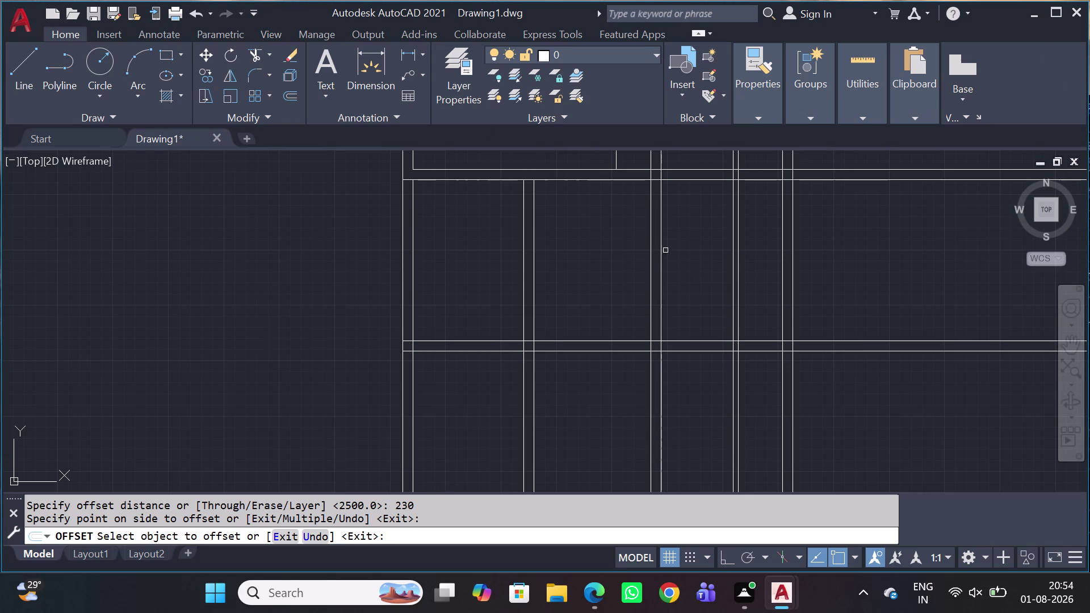
key(Escape)
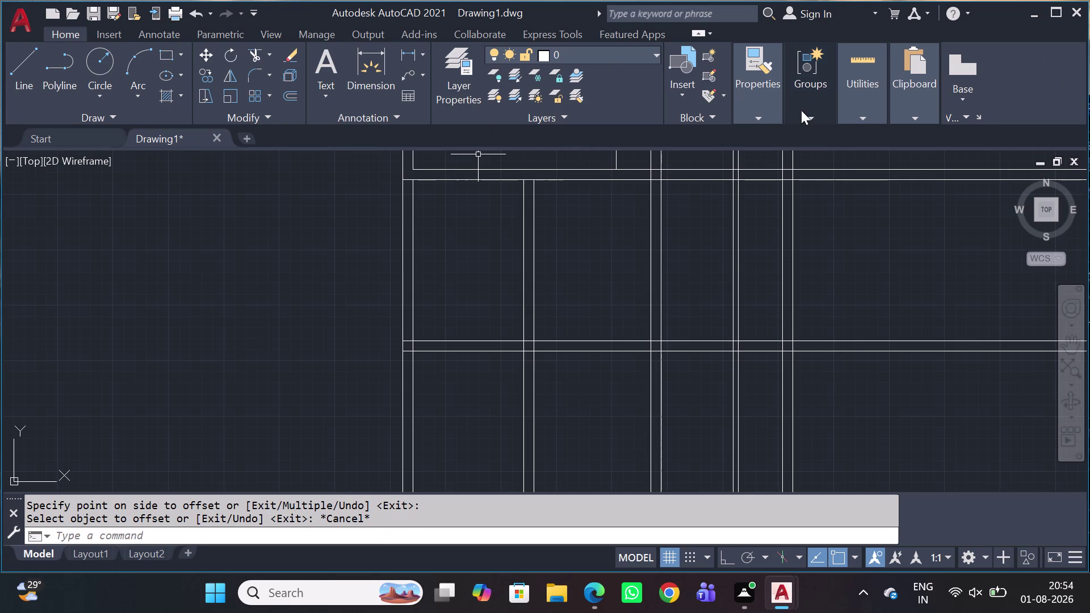
click(861, 114)
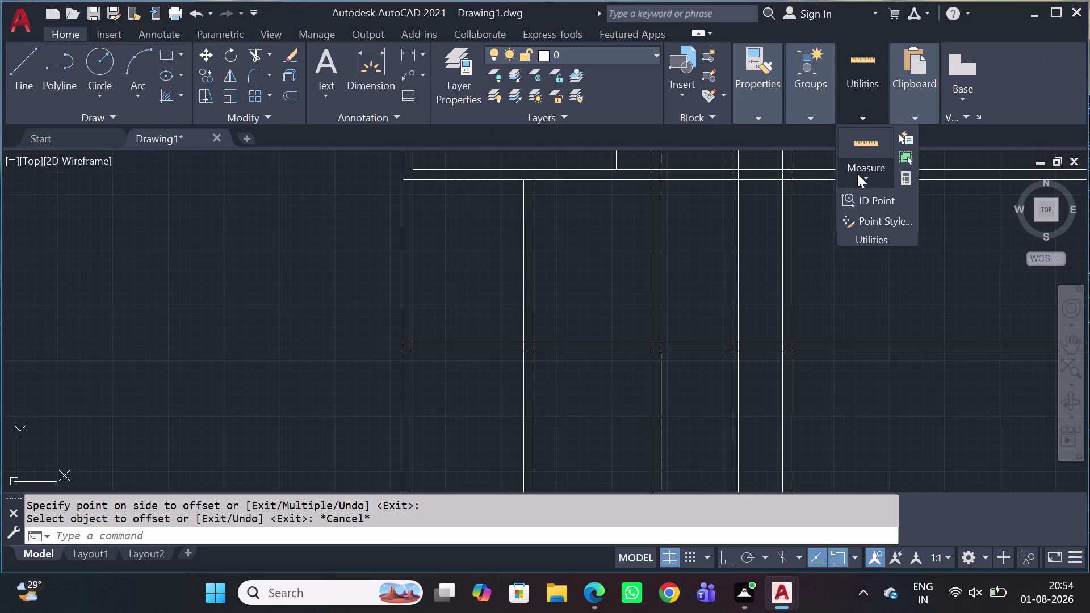
click(858, 175)
click(875, 212)
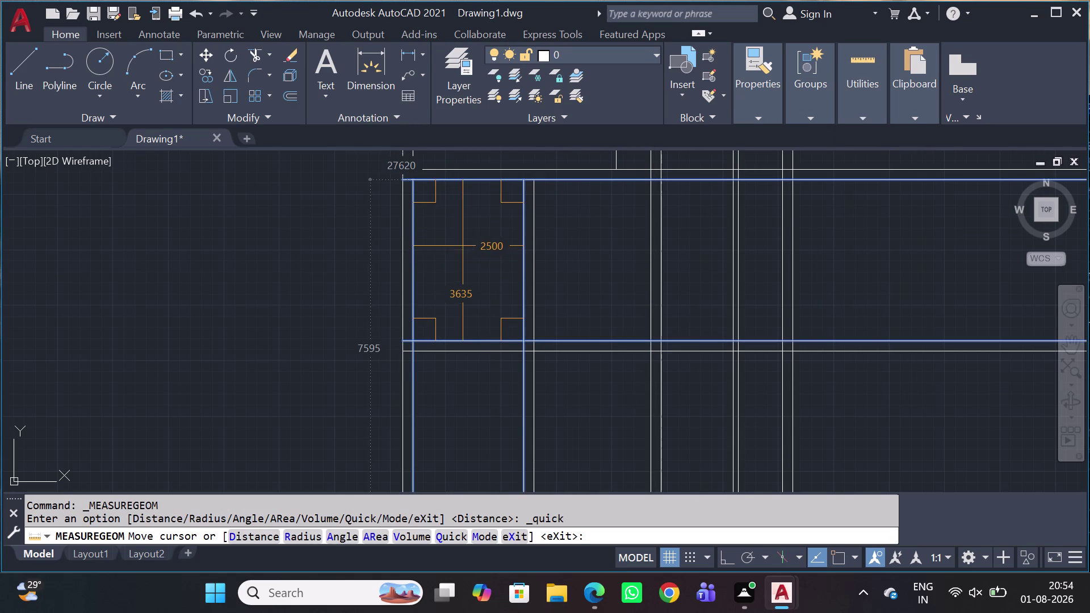
key(Escape)
key(t)
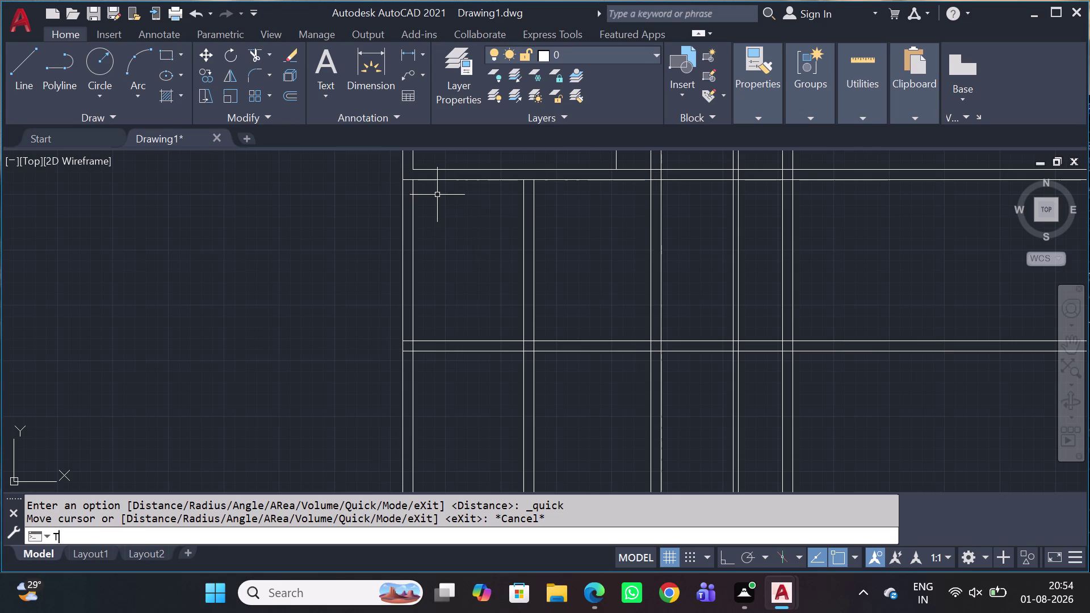
Trim the wall line across the upper opening of the new wall.
key(r)
key(space)
scroll(up, 3)
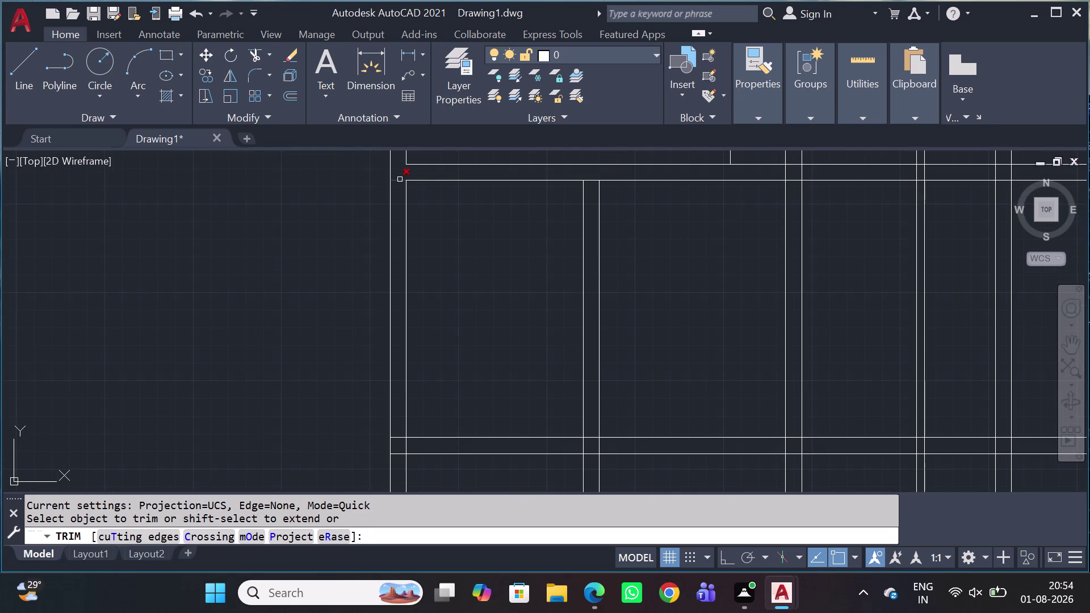
click(591, 180)
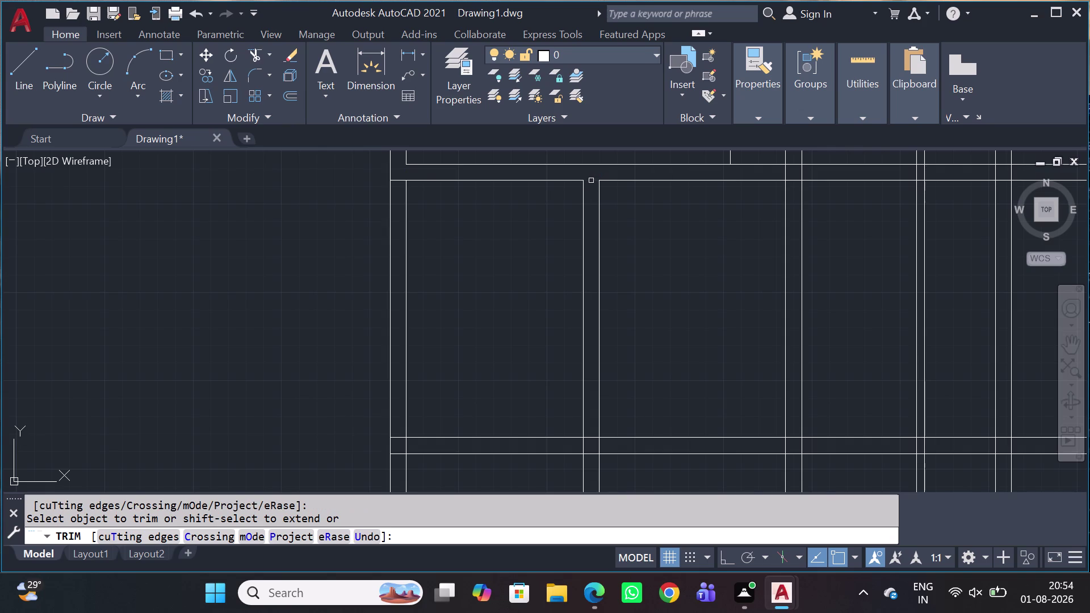
scroll(down, 3)
scroll(up, 3)
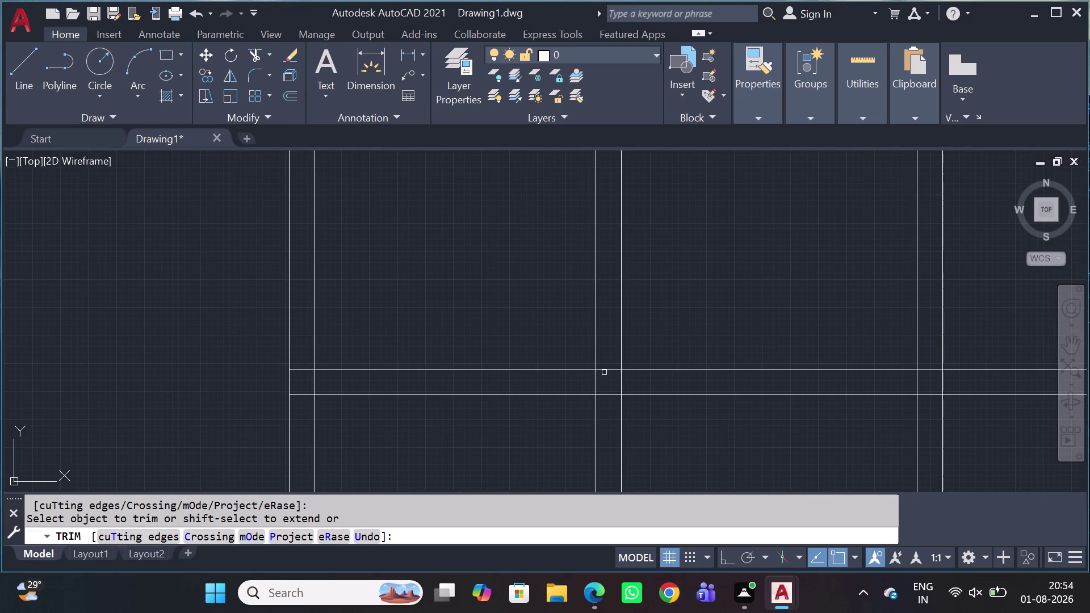
Trim the crossing lines at the lower and left wall junctions, then end Trim.
click(611, 370)
click(599, 382)
click(581, 383)
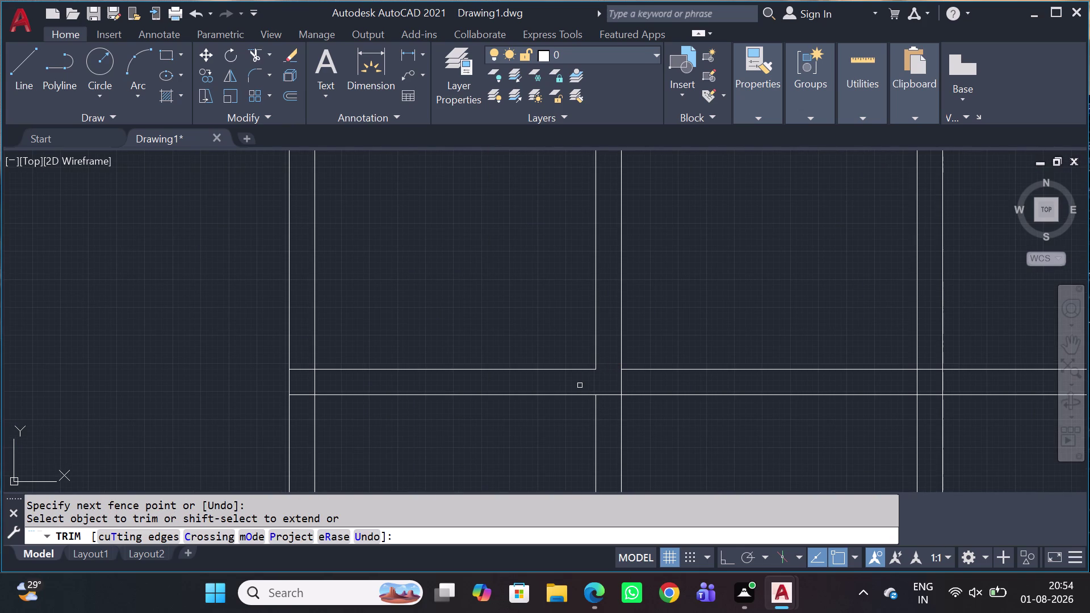
scroll(up, 3)
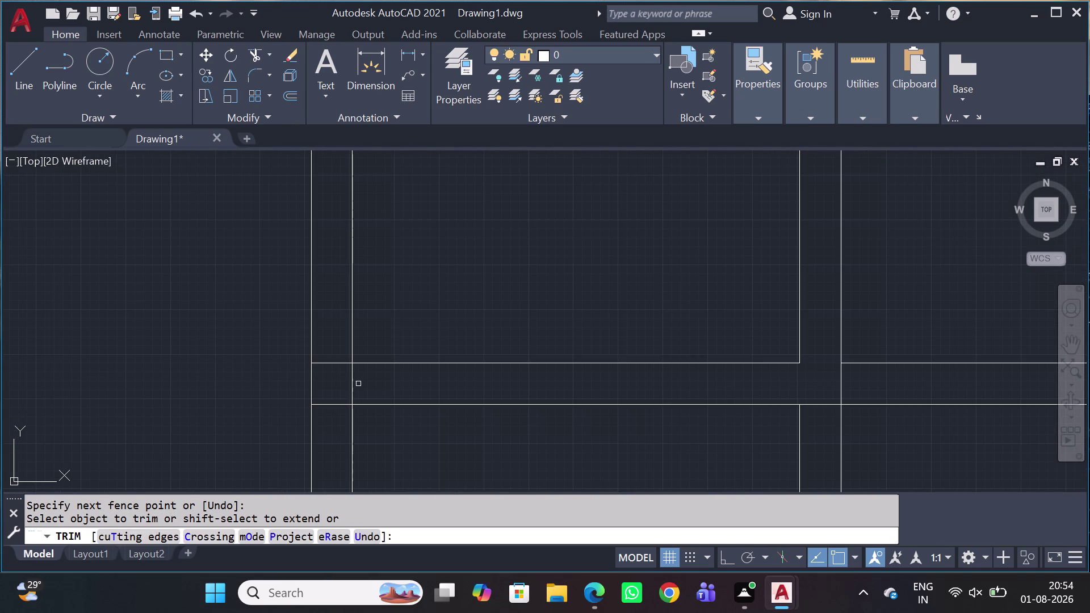
click(359, 384)
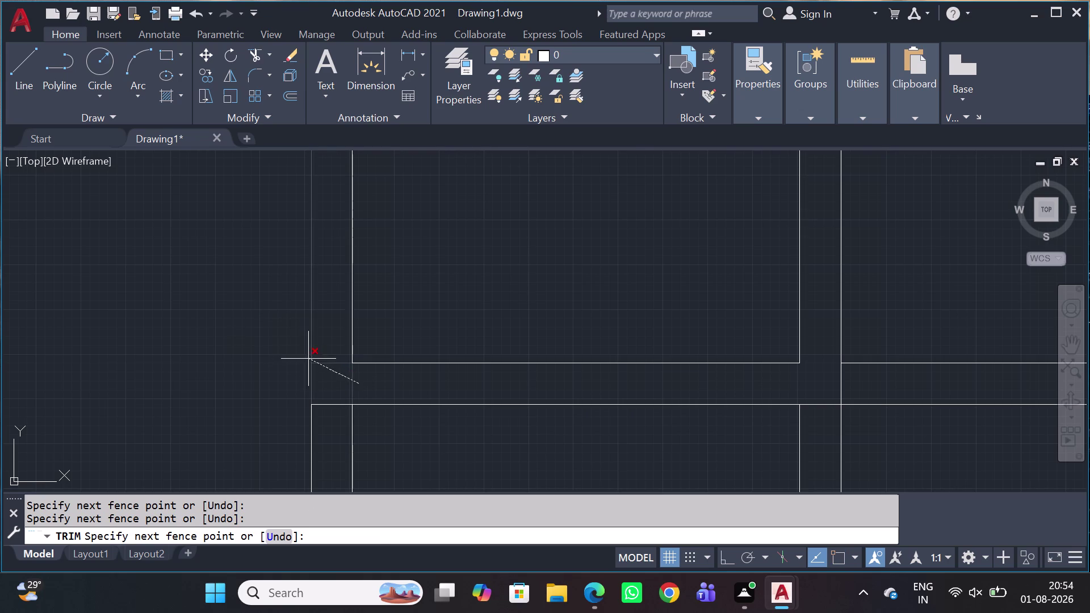
click(328, 357)
scroll(down, 3)
scroll(down, 3)
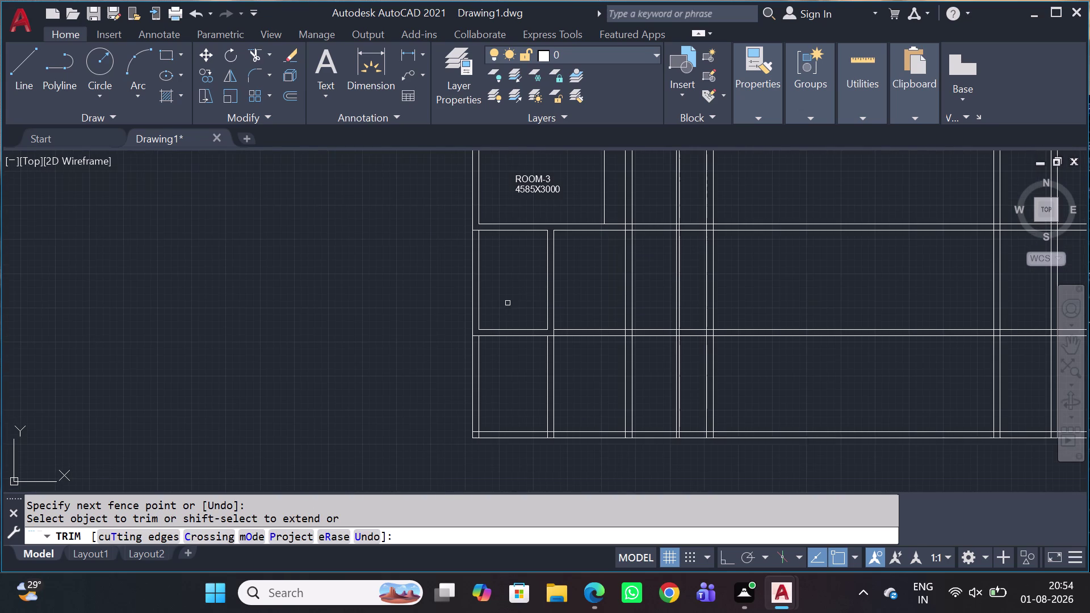
key(Escape)
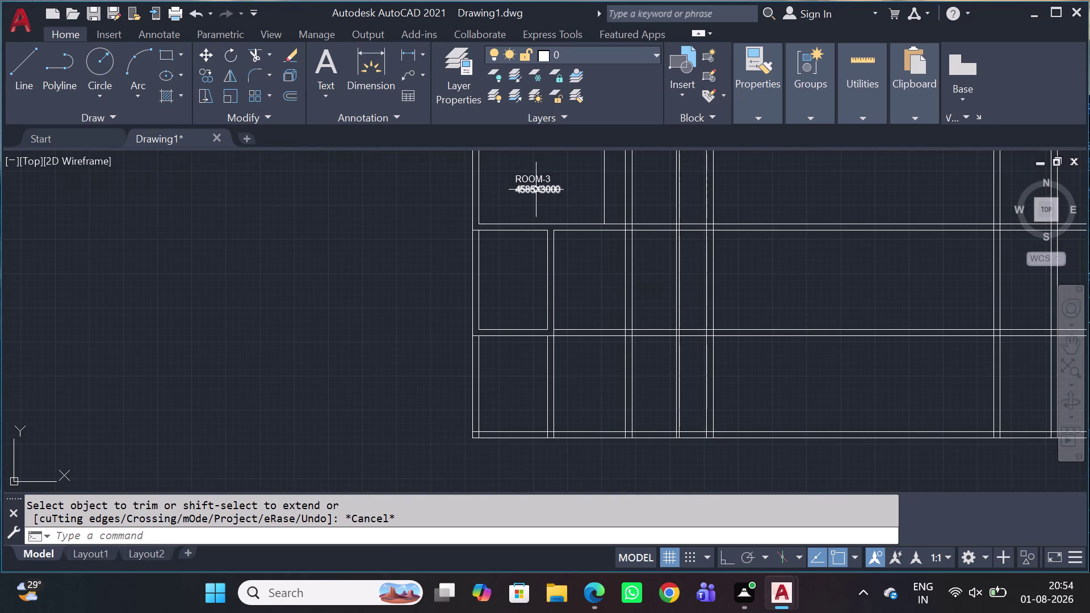
Copy the 4585X3000 label text into the room below ROOM-3.
click(536, 190)
click(555, 173)
click(529, 185)
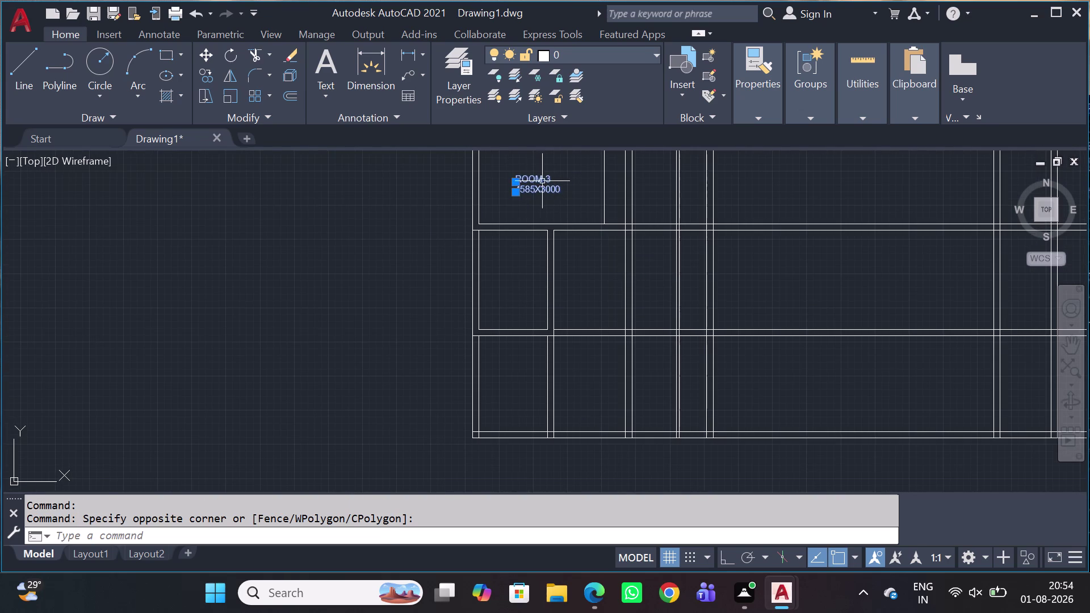
key(Escape)
click(539, 191)
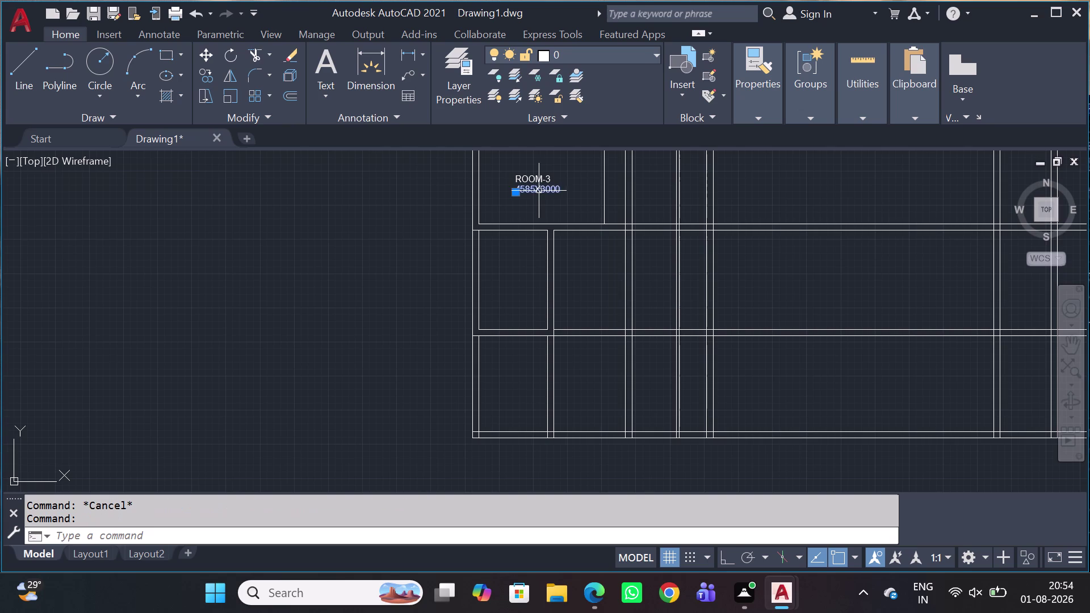
key(c)
key(o)
key(space)
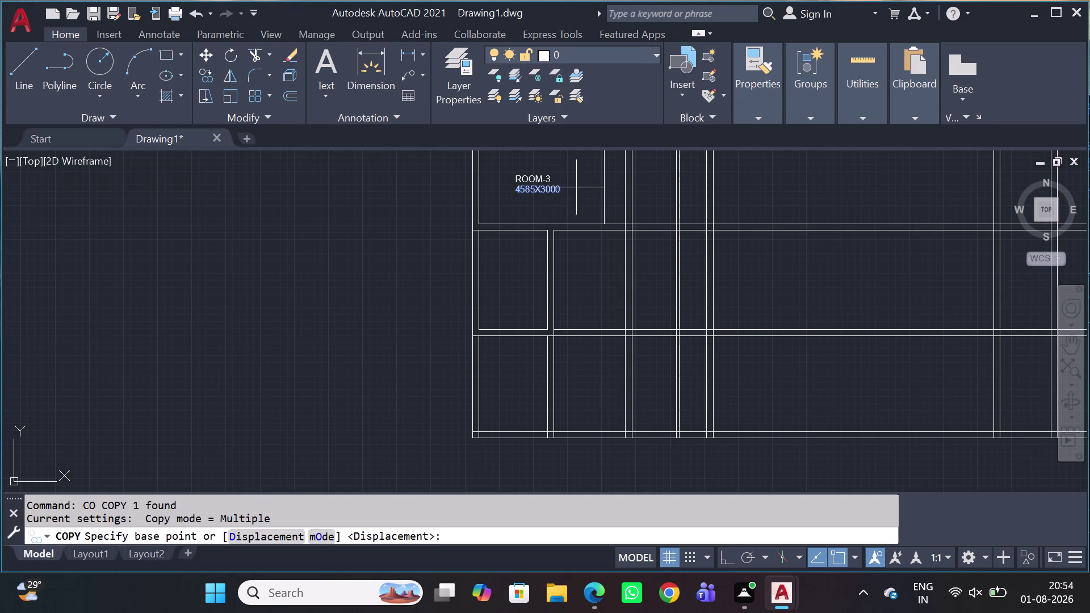
click(554, 187)
scroll(up, 3)
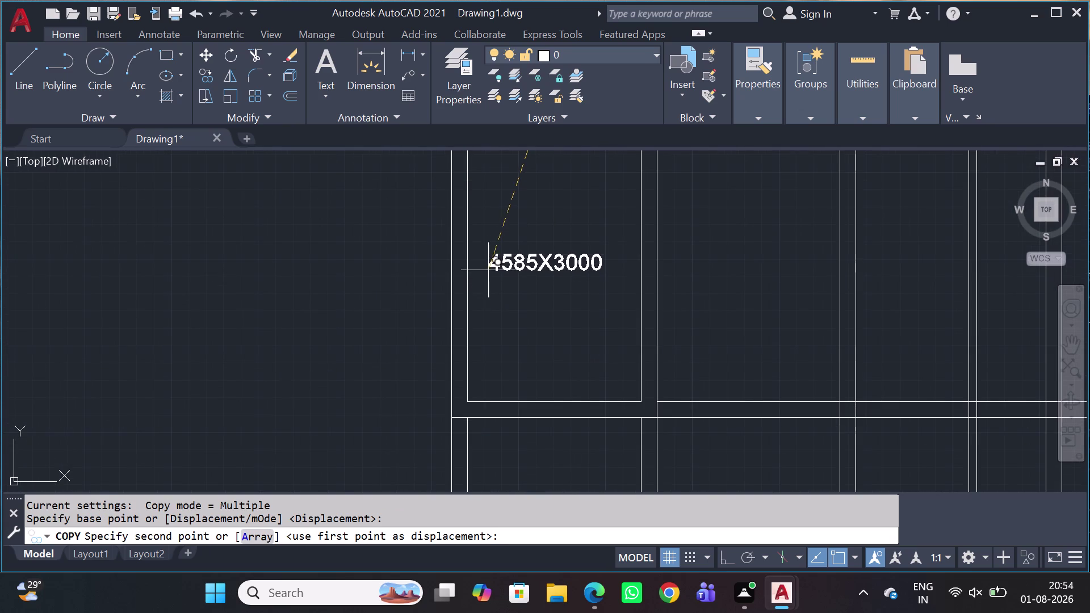
double_click(487, 229)
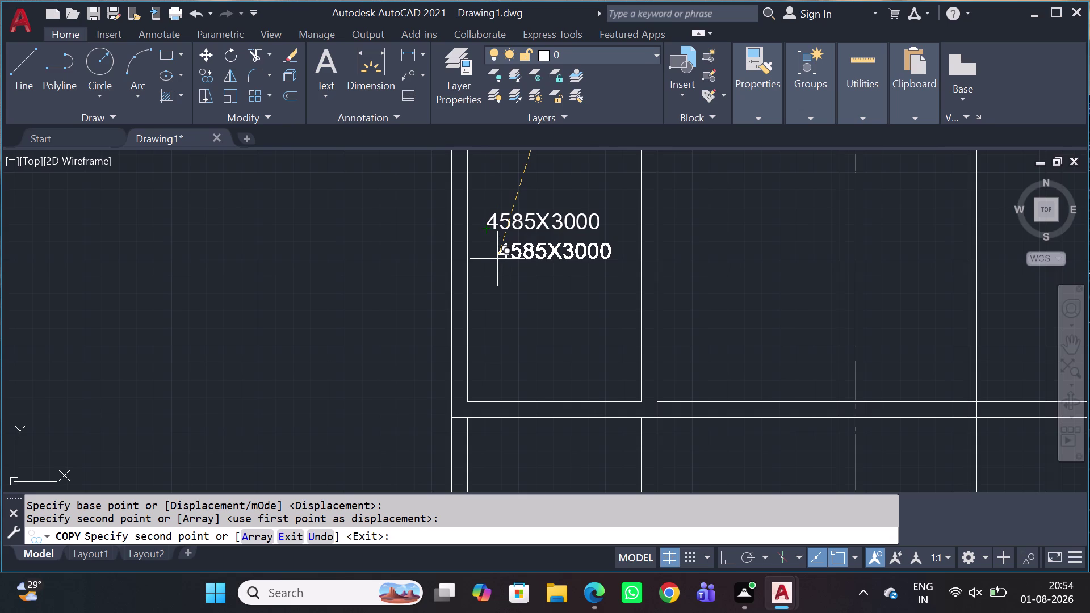
click(491, 259)
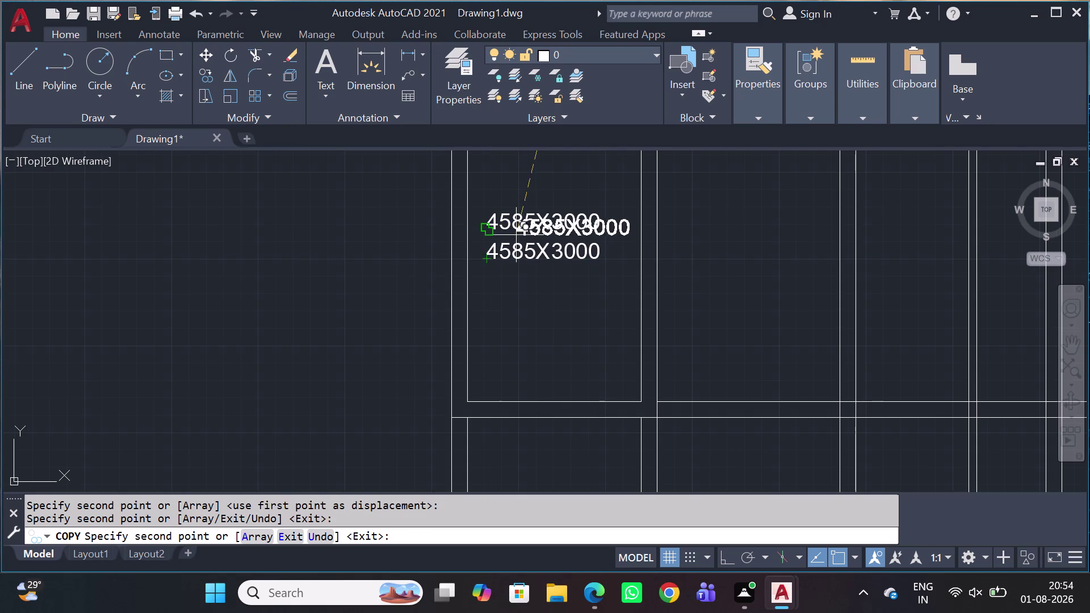
key(Escape)
Change the copied label's name line to 'ROOM -2'.
double_click(515, 224)
click(516, 224)
click(516, 223)
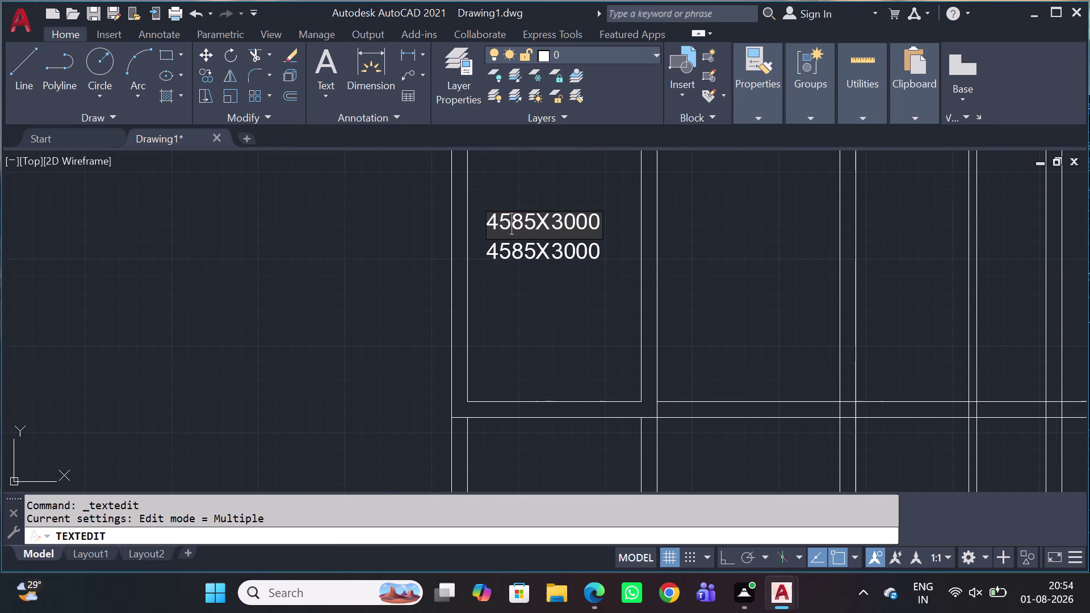
click(516, 224)
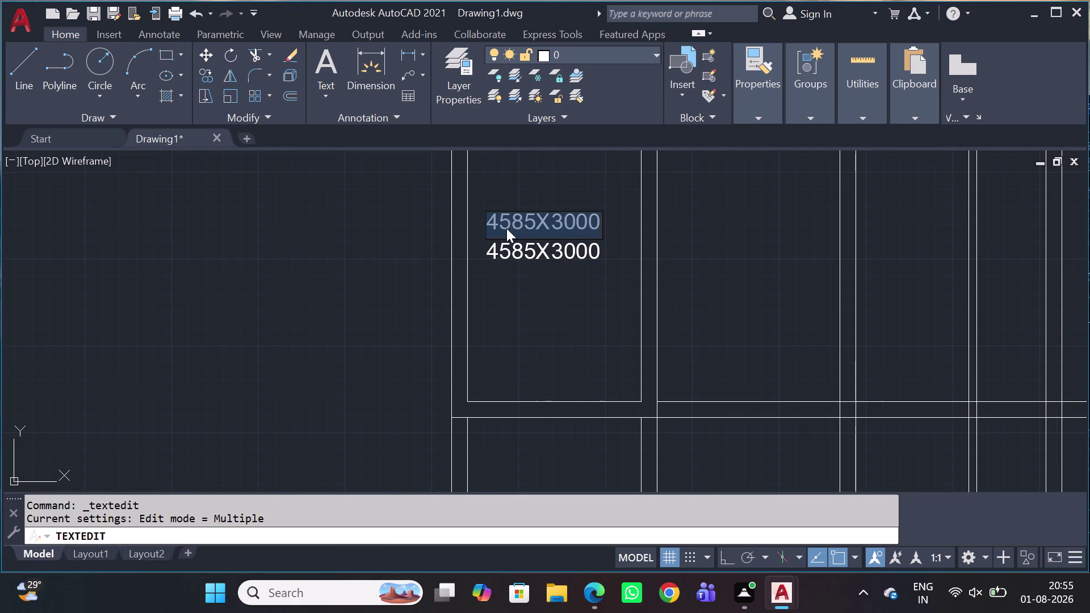
text(ROOM)
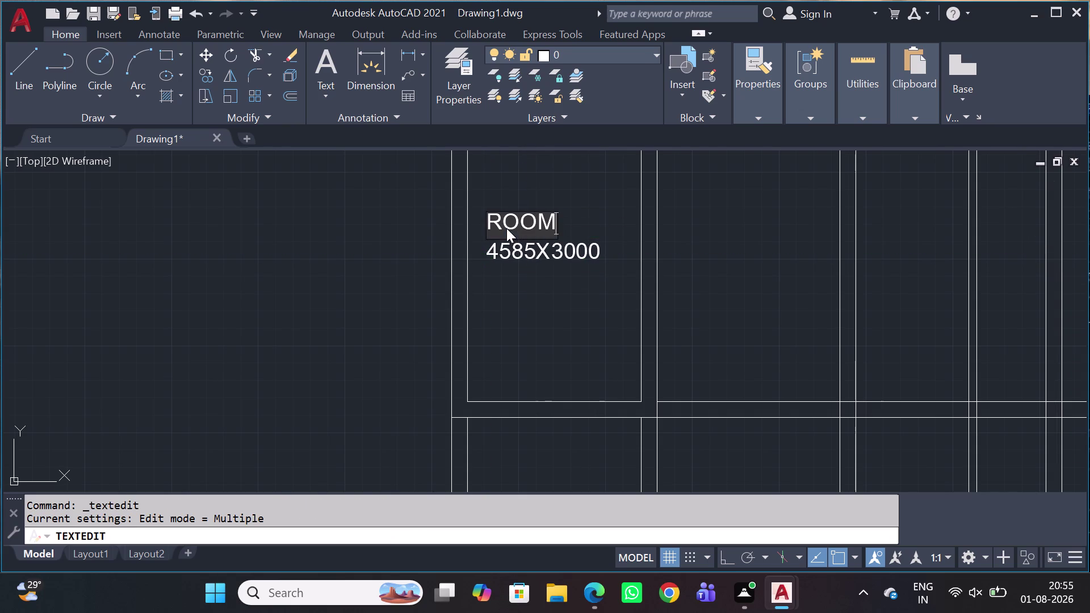
key(space)
text(-)
text(2)
key(space)
key(Return)
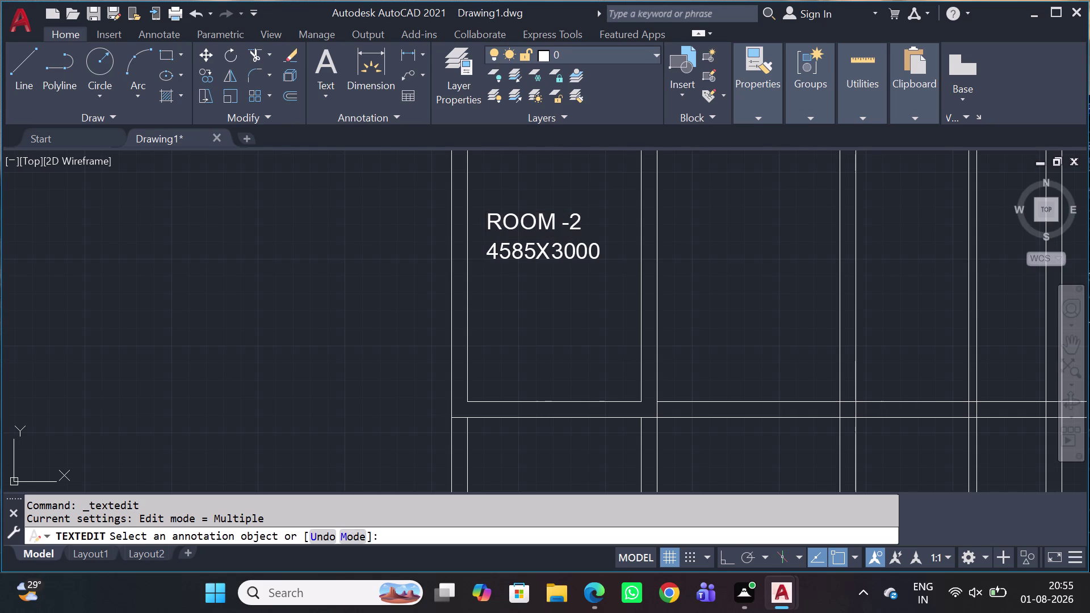
Change the label's size line to 2500X3635 and exit text editing.
click(516, 253)
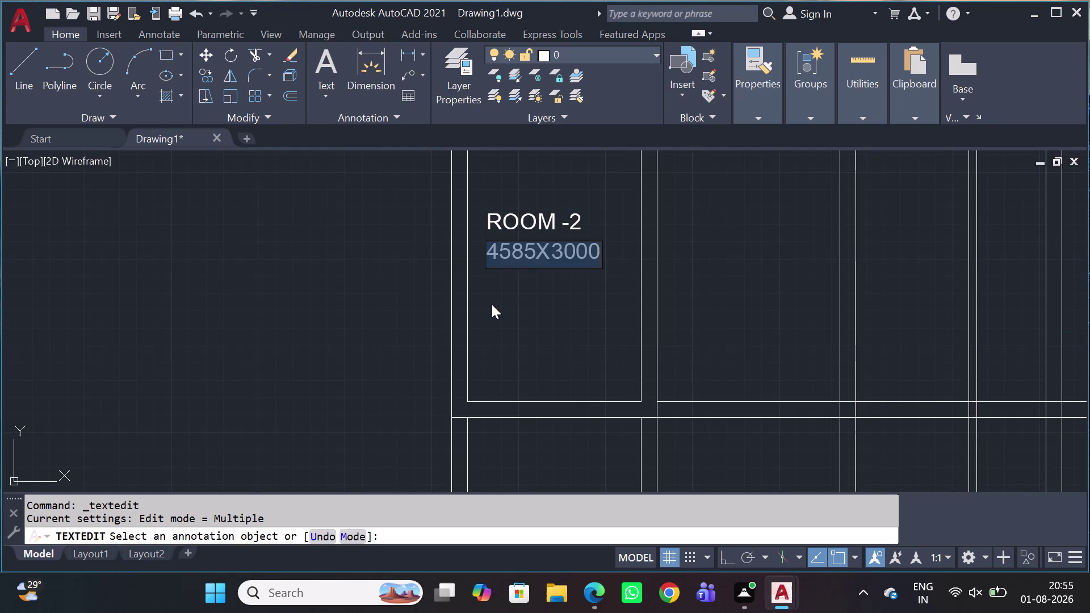
key(2)
text(500)
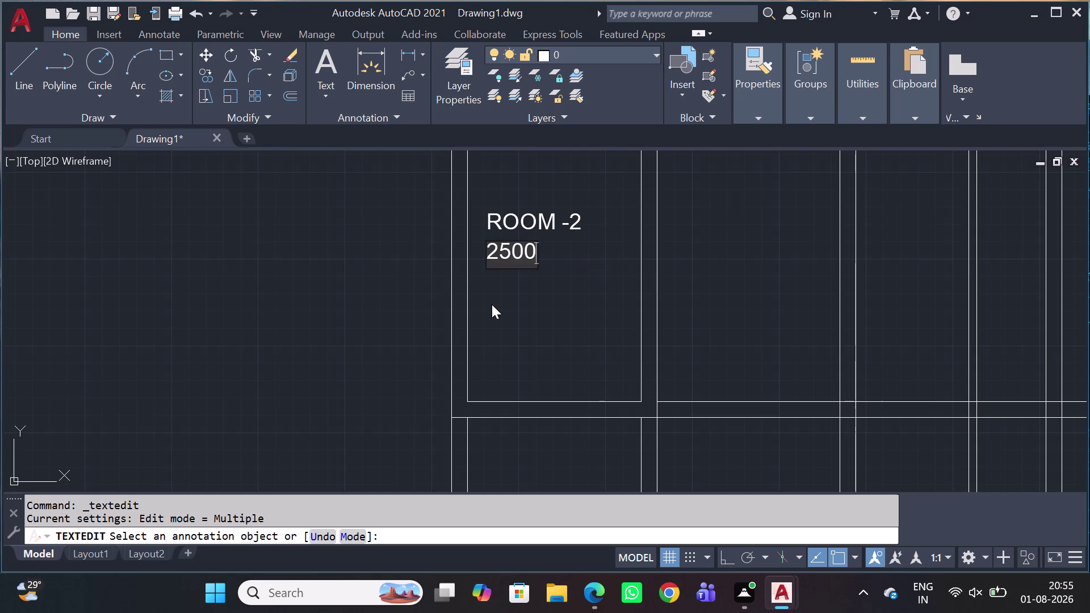
key(x)
text(36)
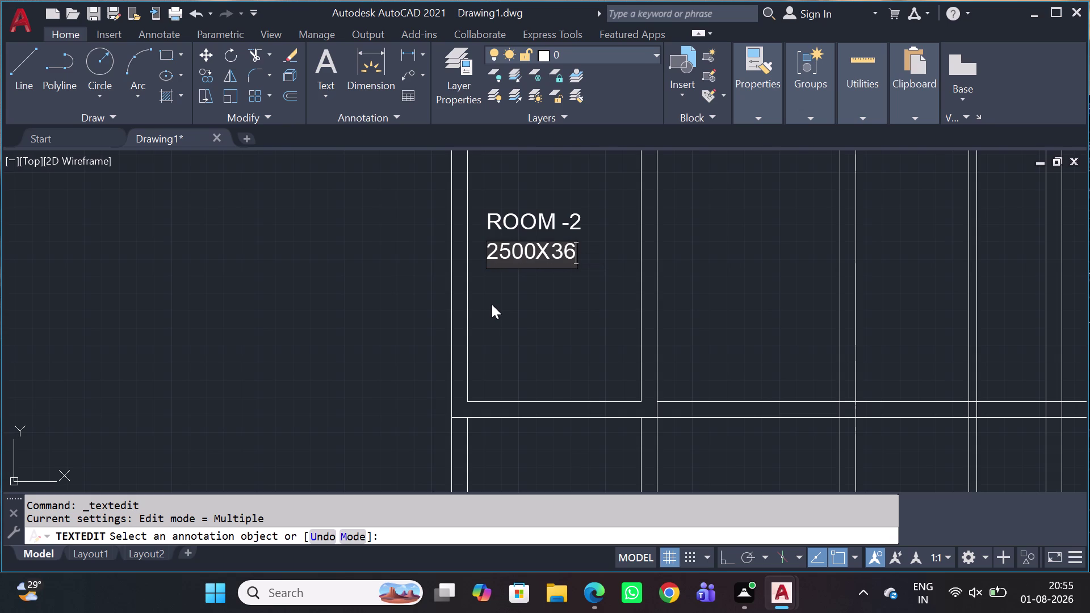
text(35)
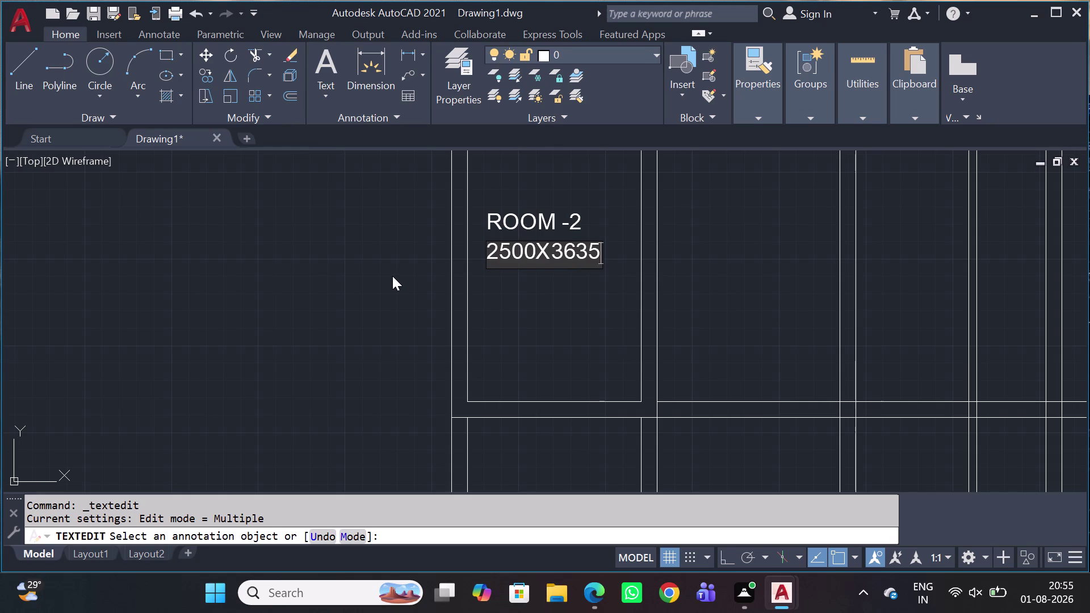
click(592, 313)
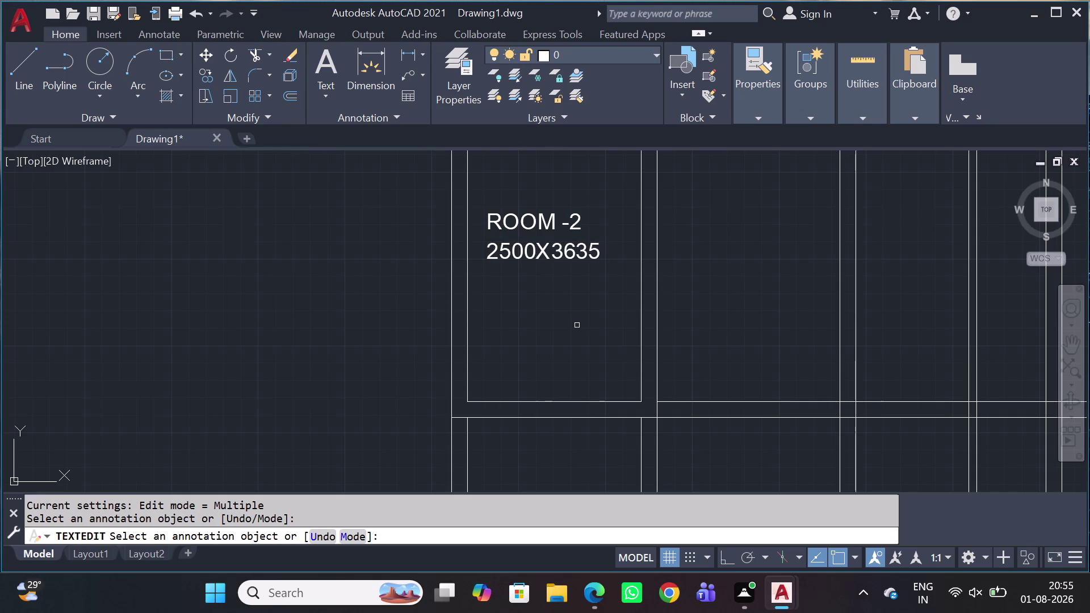
key(Escape)
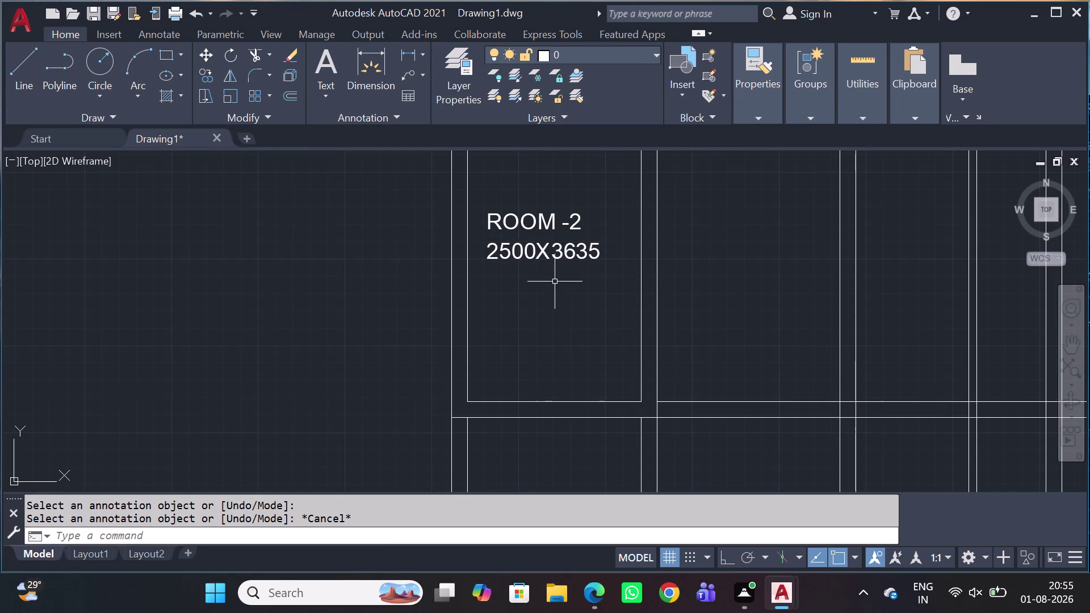
Start TRIM with TR and trim the wall line above ROOM-2.
scroll(up, 3)
scroll(down, 3)
middle_drag(531, 232, 529, 237)
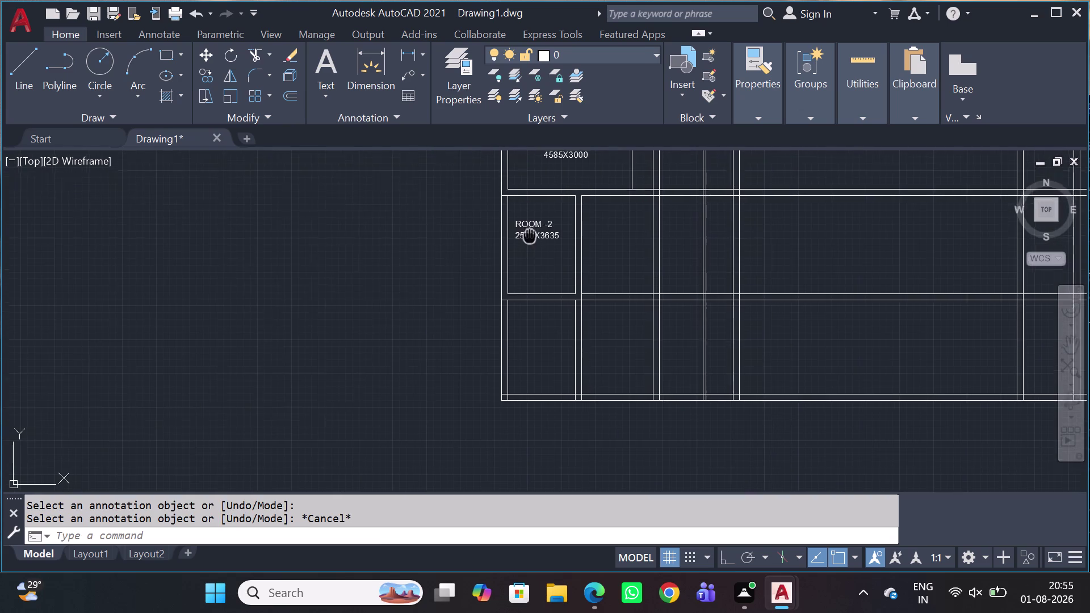
middle_drag(529, 237, 494, 266)
scroll(up, 3)
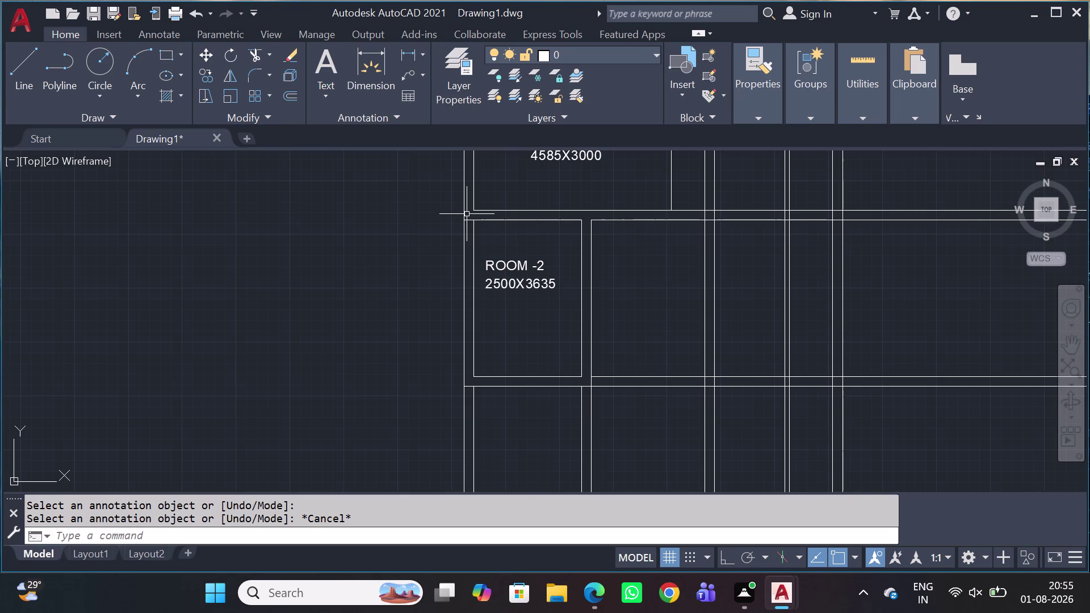
scroll(up, 3)
key(t)
text(R)
key(space)
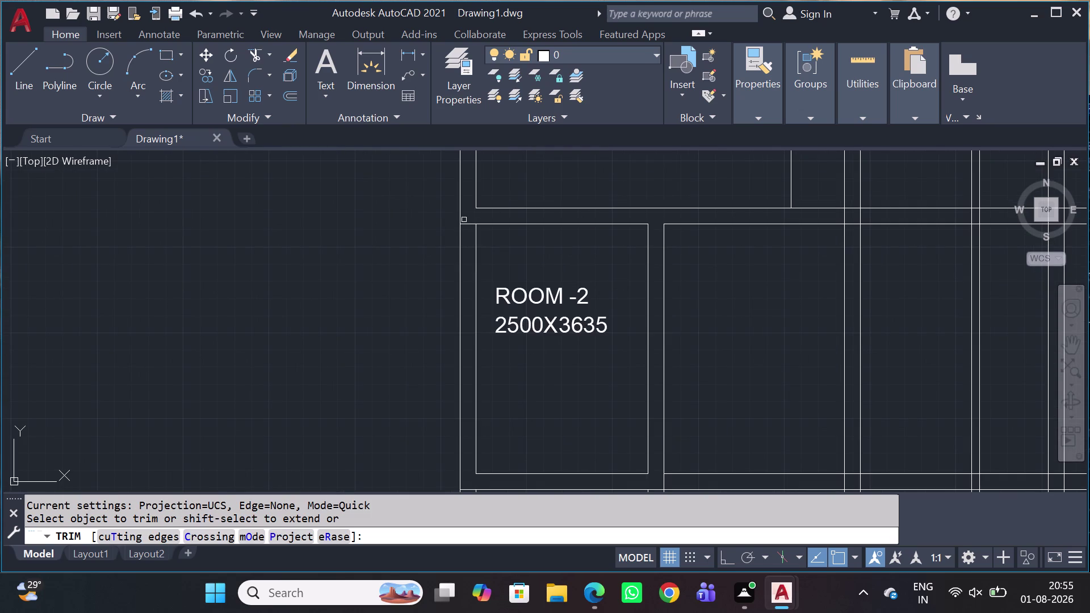
click(469, 227)
click(467, 218)
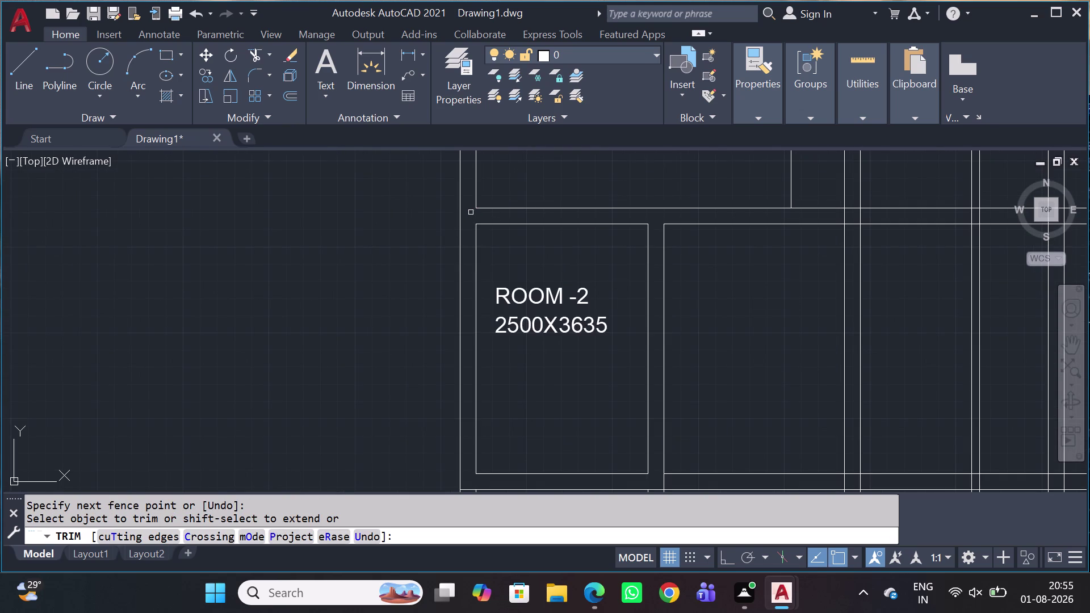
Frame ROOM-3 and ROOM-2, cancel the trim, and delete the double lines beside ROOM-3.
scroll(down, 3)
scroll(up, 3)
scroll(up, 3)
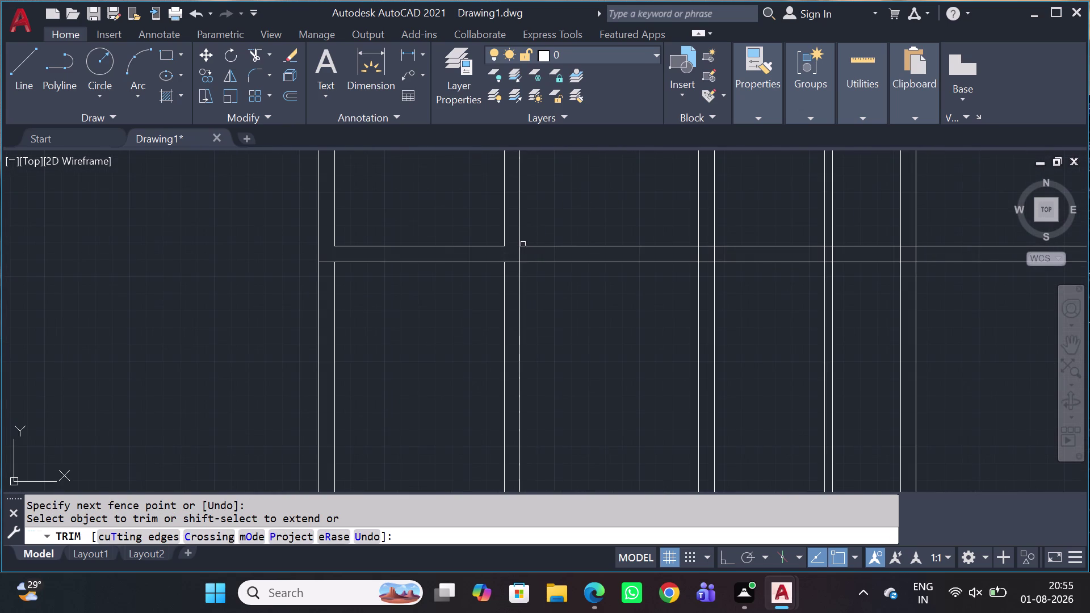
scroll(down, 3)
middle_drag(509, 294, 496, 340)
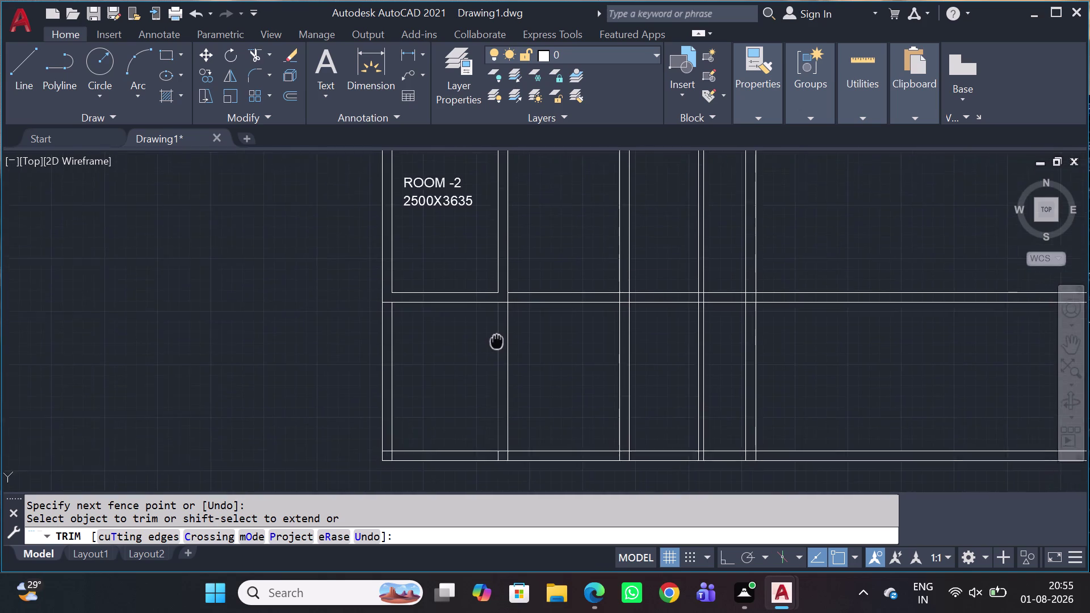
middle_drag(497, 340, 486, 375)
middle_drag(548, 293, 507, 379)
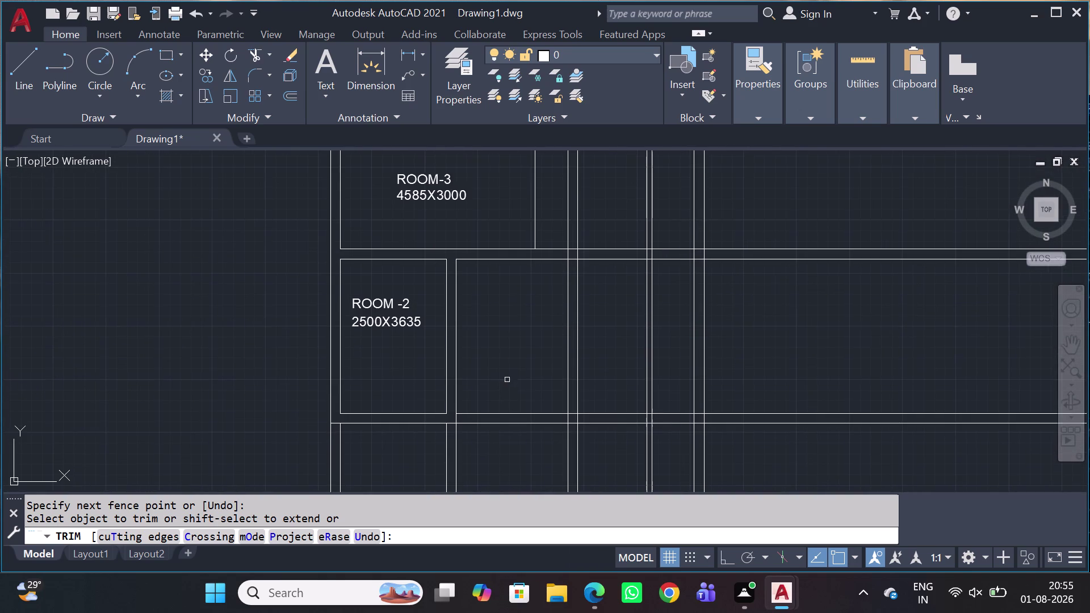
scroll(down, 3)
scroll(up, 3)
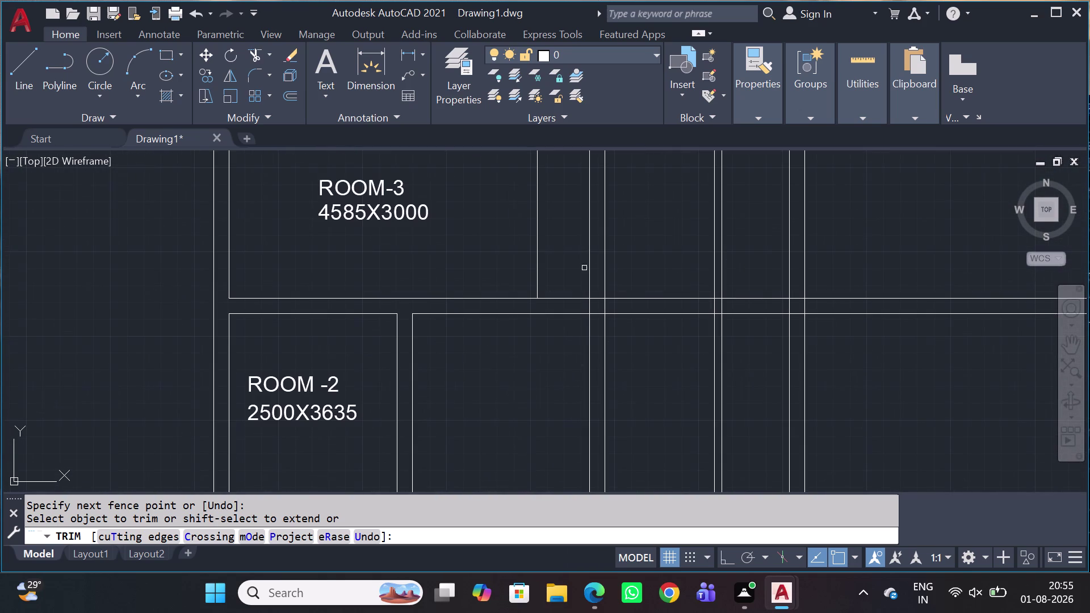
key(Escape)
click(616, 214)
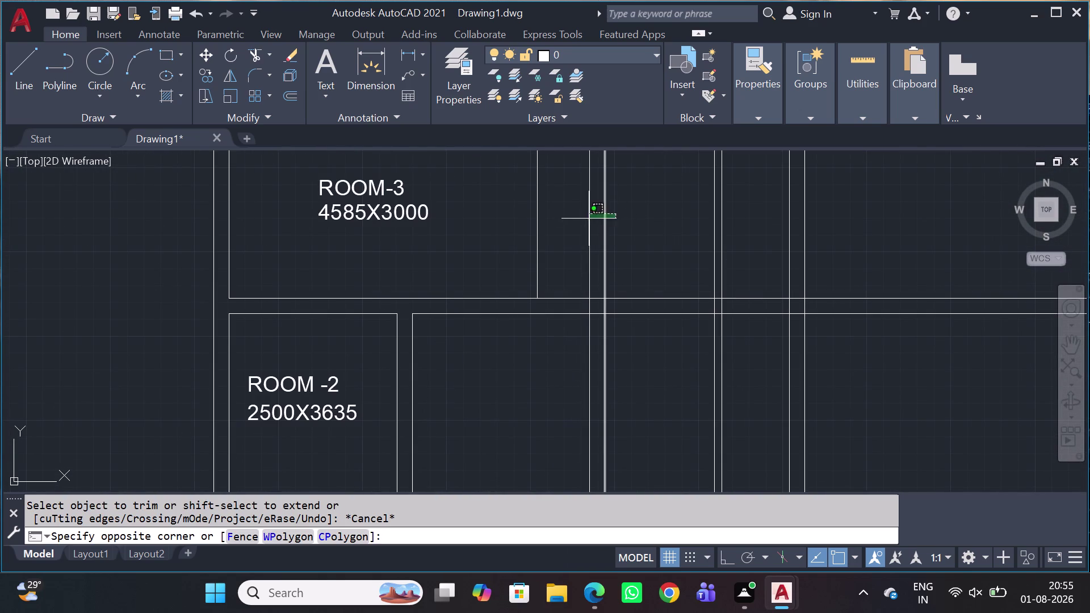
drag(573, 228, 567, 231)
key(Delete)
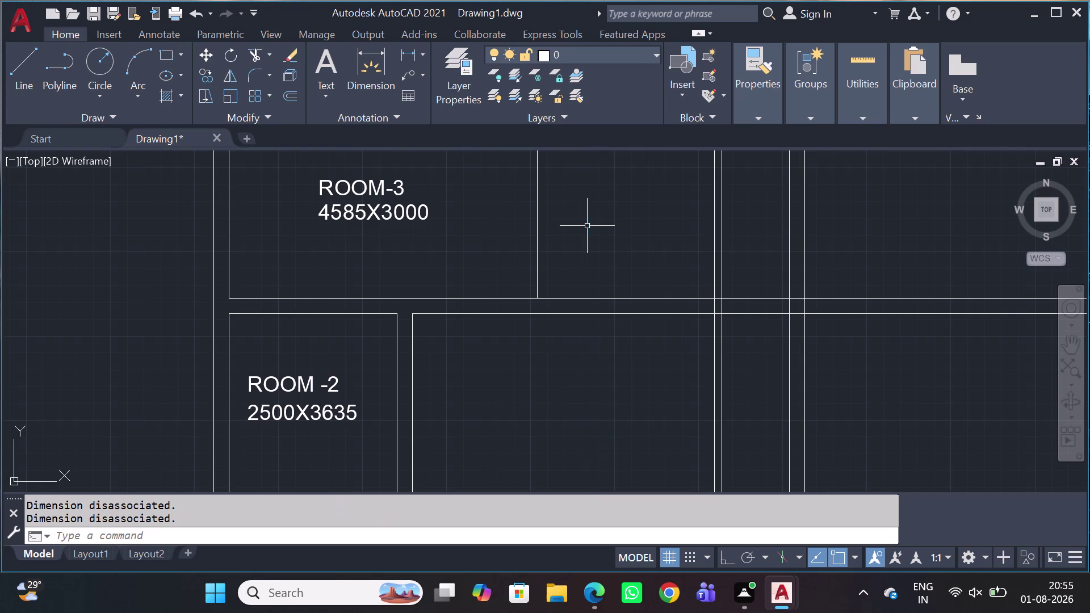
Undo the deletion and the earlier wall trim.
scroll(down, 3)
scroll(down, 3)
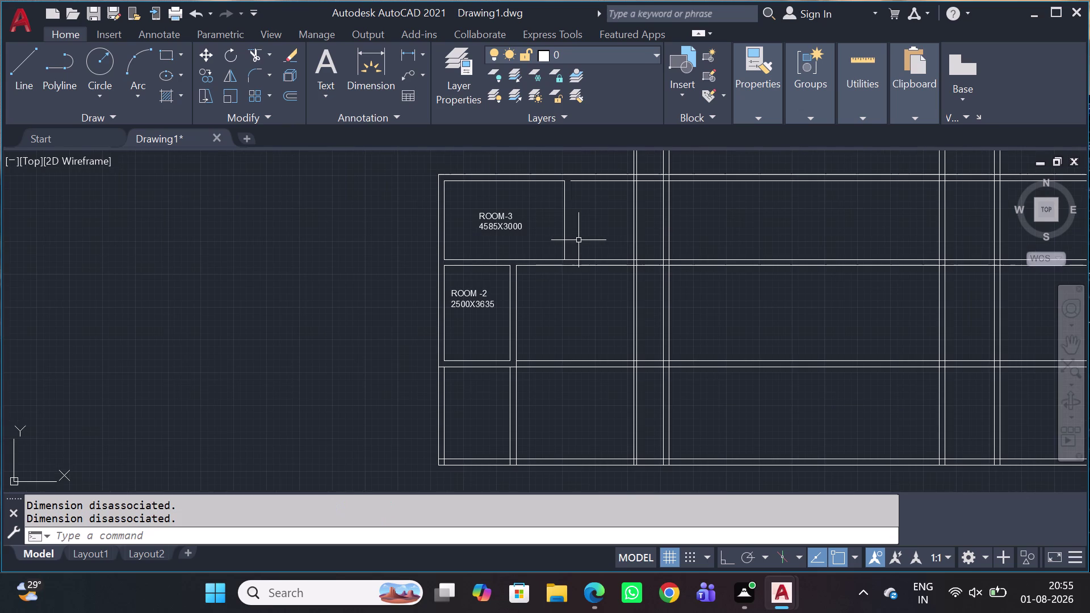
key(ctrl+z)
key(ctrl+z)
scroll(down, 3)
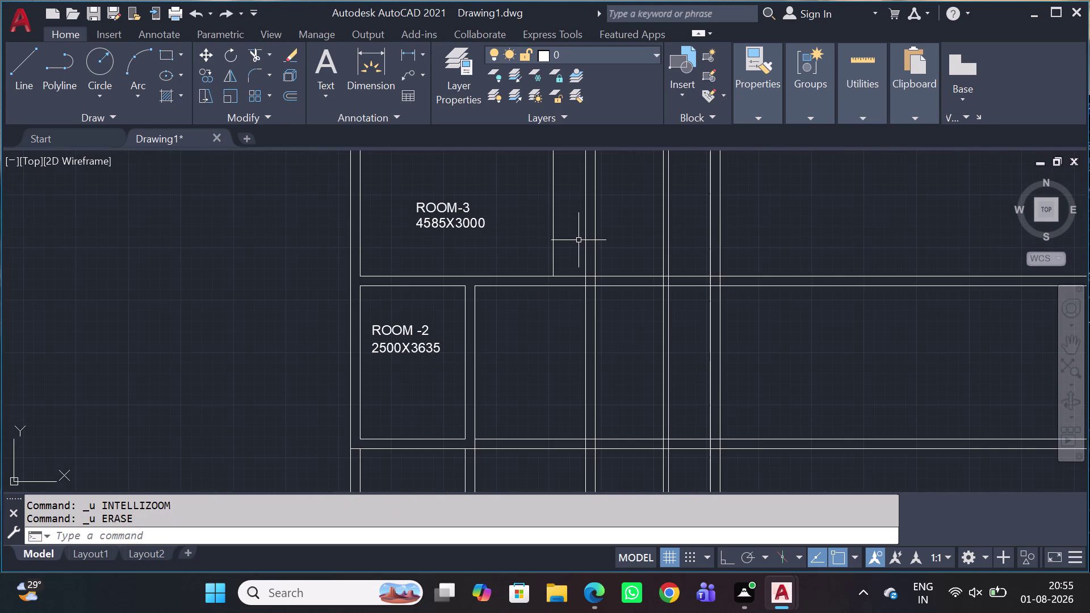
key(ctrl+z)
key(ctrl+z)
scroll(down, 3)
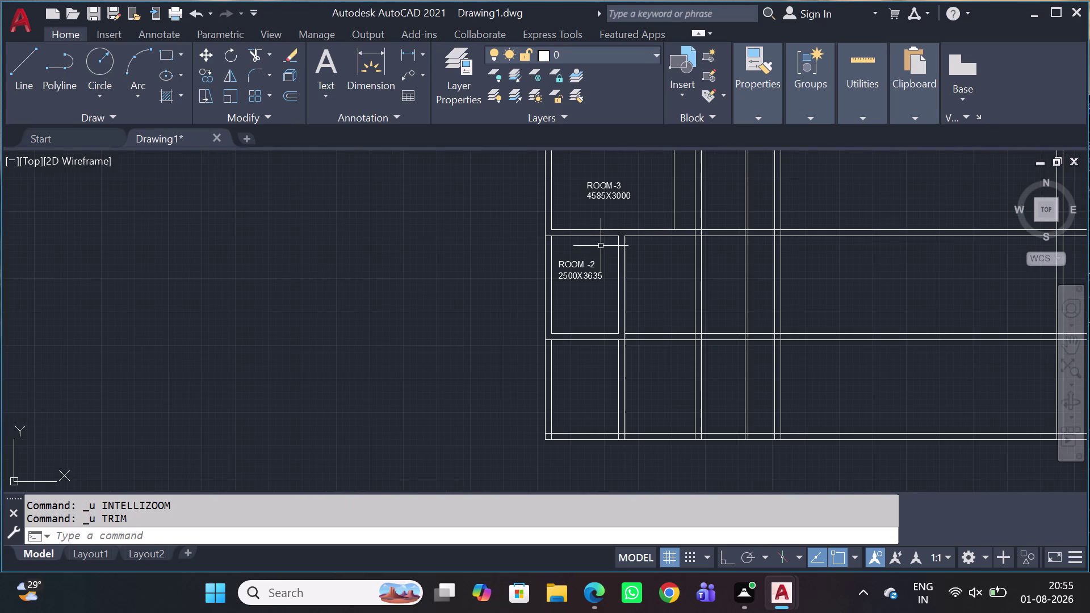
Delete the two vertical lines right of ROOM-3 and select ROOM-3's right edge.
middle_drag(655, 250, 639, 375)
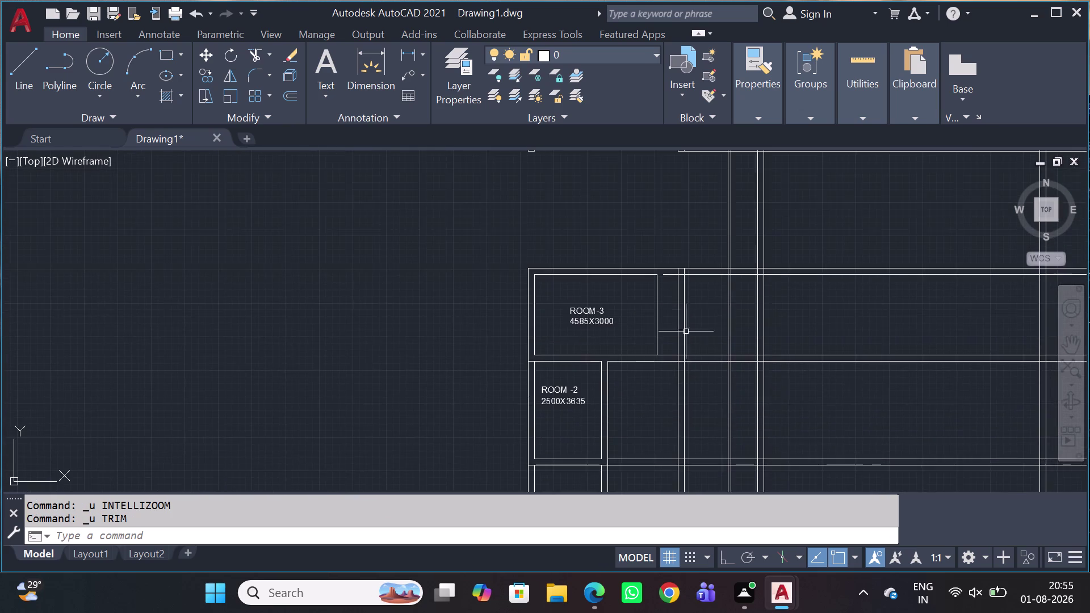
scroll(up, 3)
drag(678, 312, 664, 326)
click(588, 358)
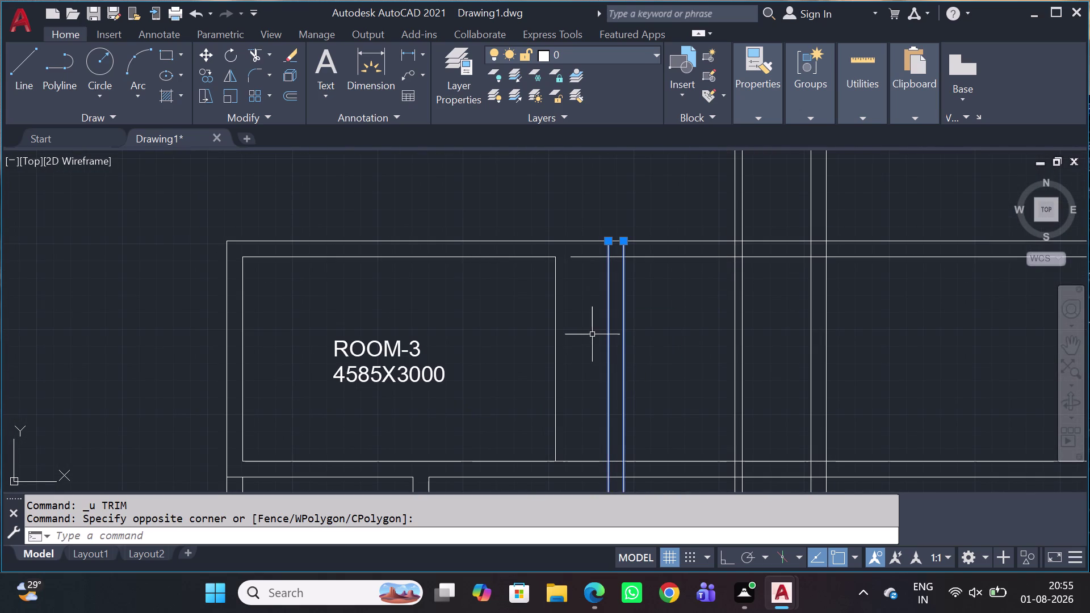
key(Delete)
scroll(down, 3)
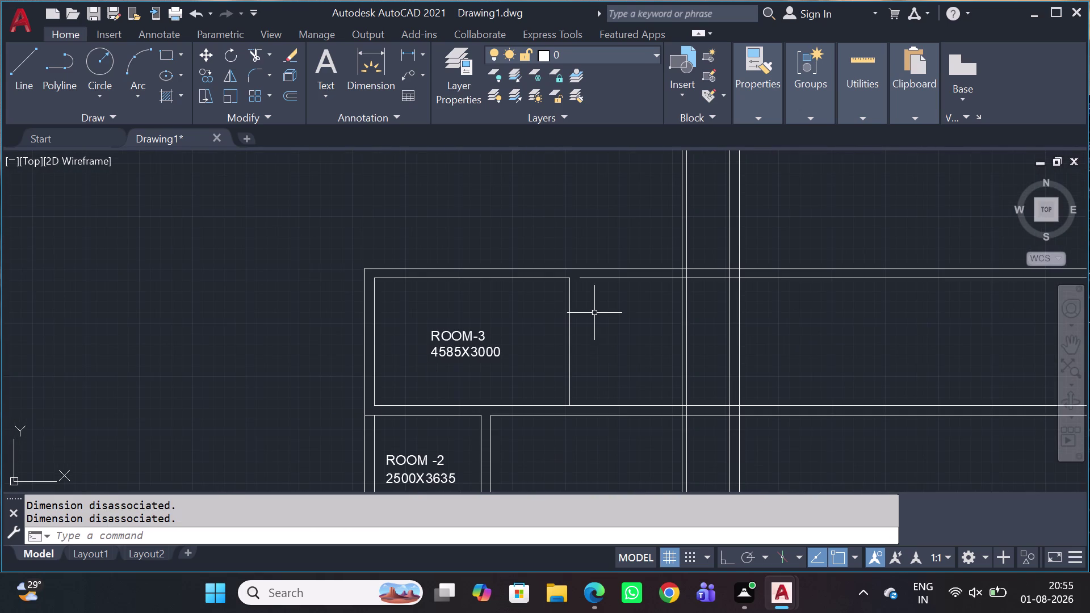
click(584, 308)
drag(538, 323, 532, 328)
Offset ROOM-3's right edge by 230 to add a parallel wall line.
key(o)
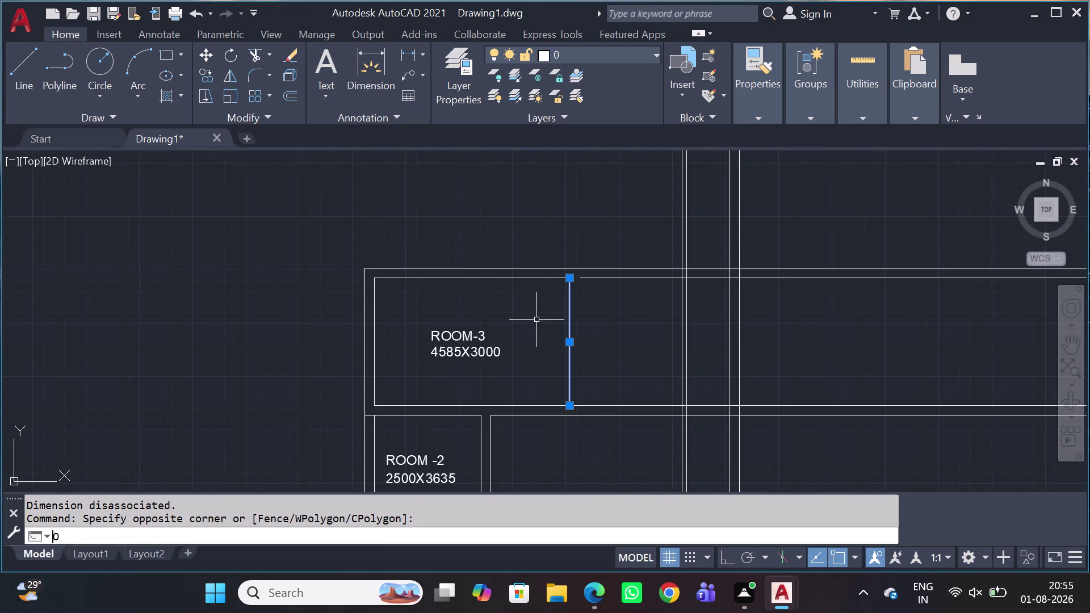
key(space)
key(2)
key(3)
key(0)
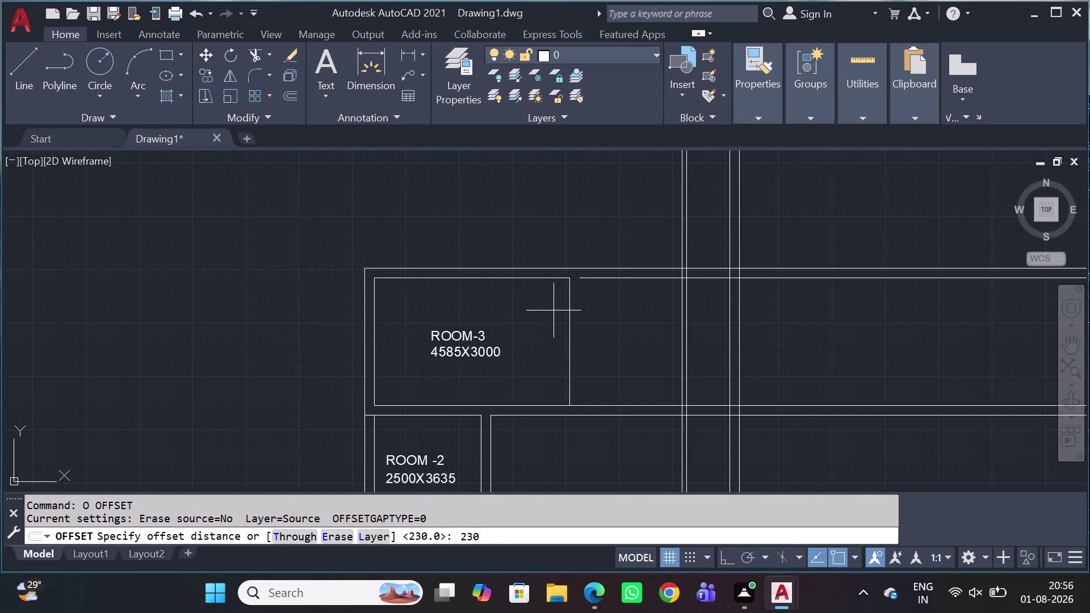
key(space)
click(602, 310)
scroll(down, 3)
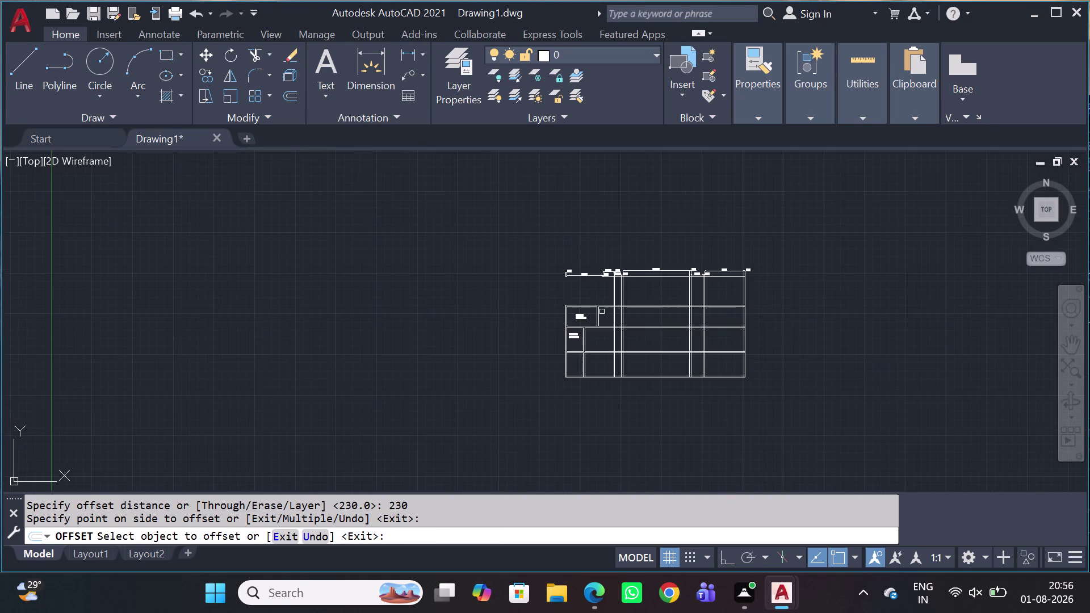
scroll(up, 3)
scroll(up, 3)
key(Escape)
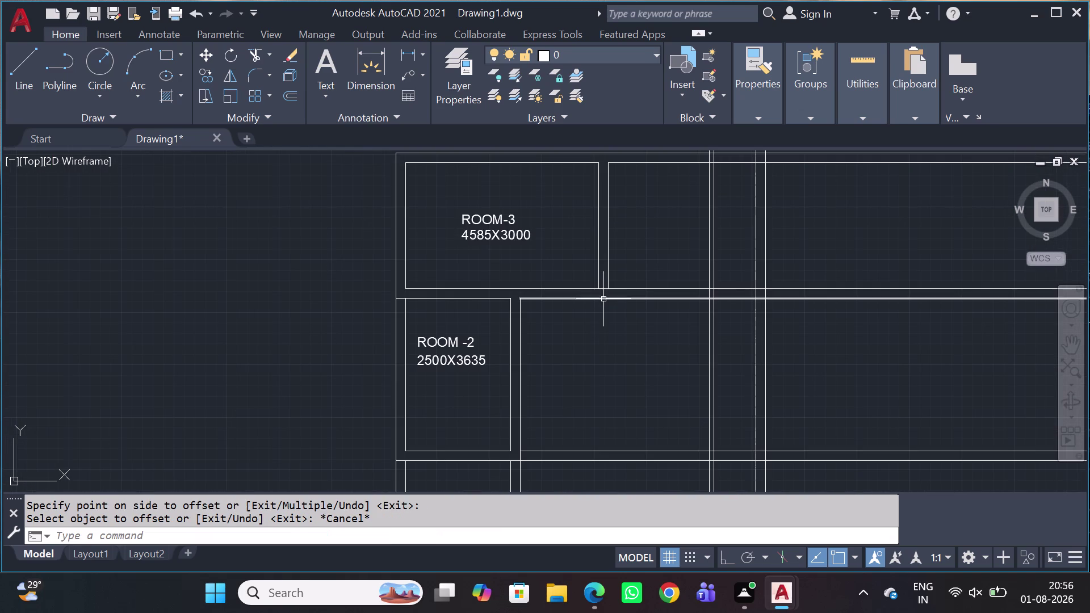
scroll(up, 3)
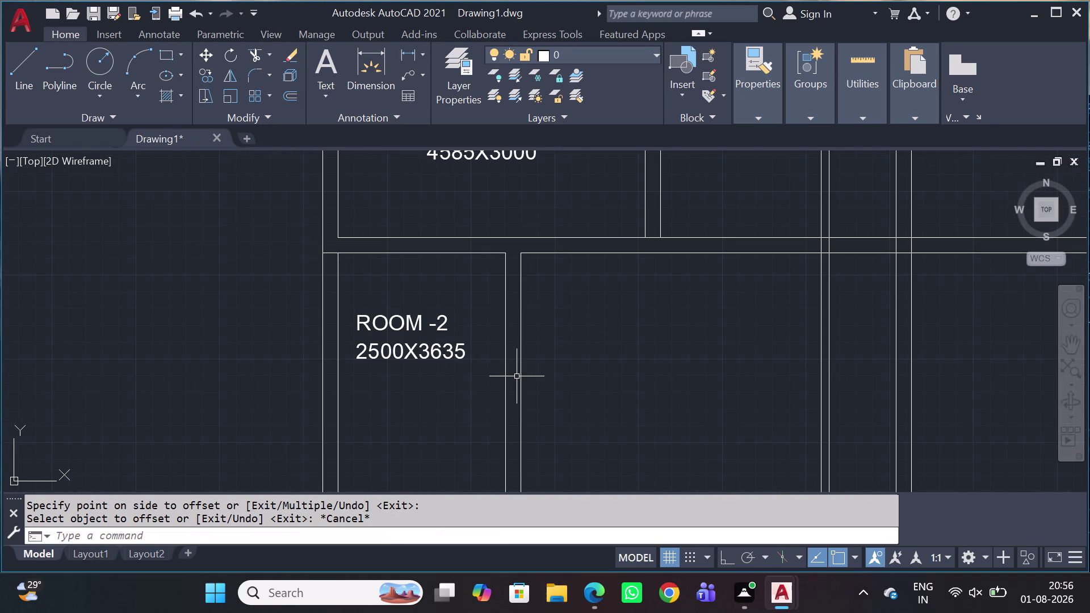
Offset ROOM-2's right wall line 3100 to the right.
click(522, 363)
scroll(down, 3)
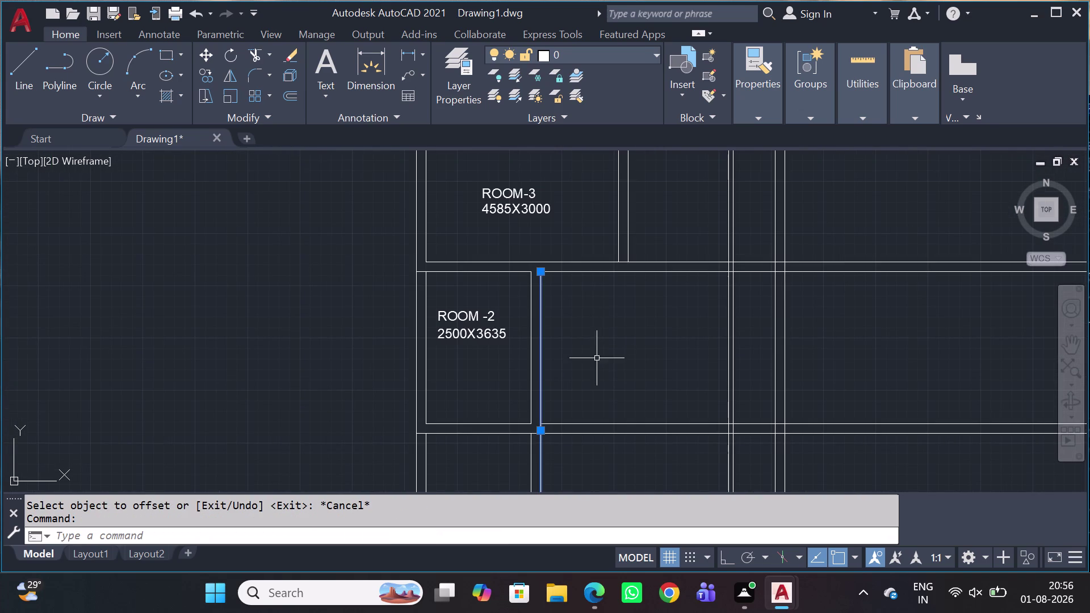
middle_drag(590, 371, 580, 362)
scroll(down, 3)
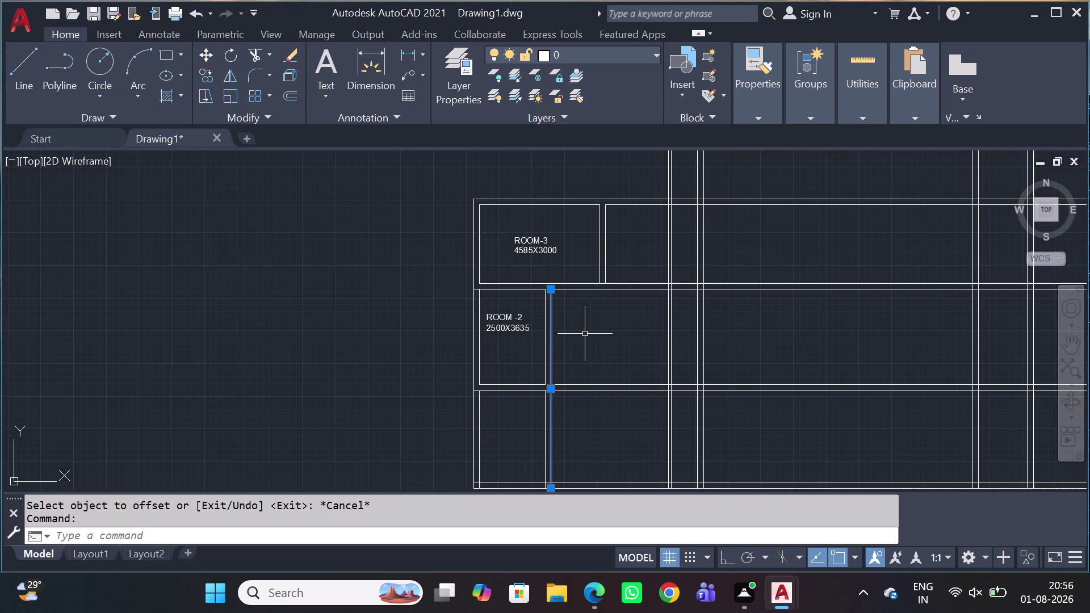
key(o)
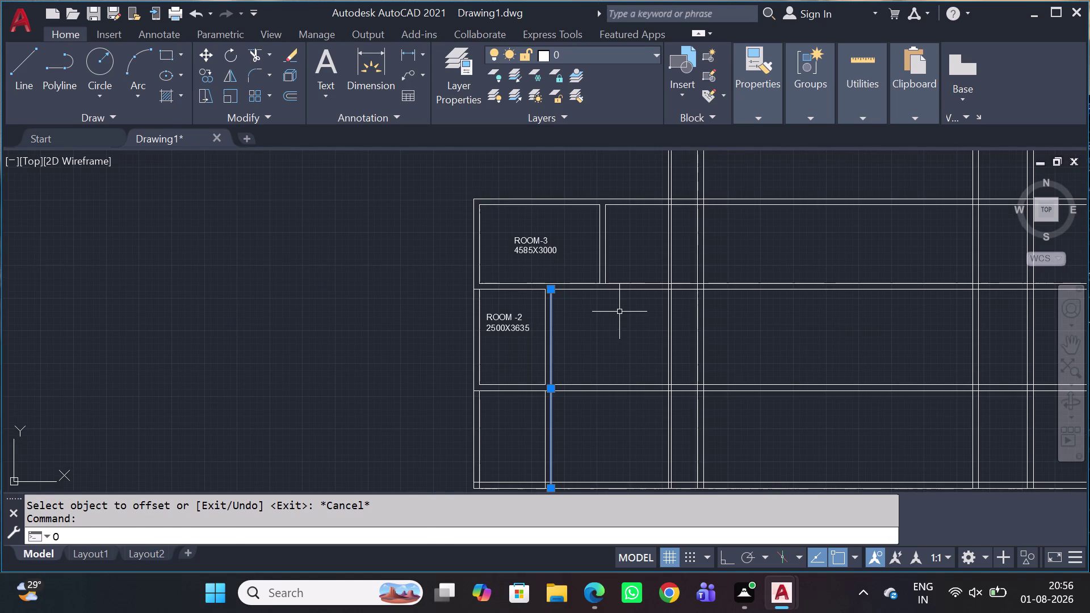
key(space)
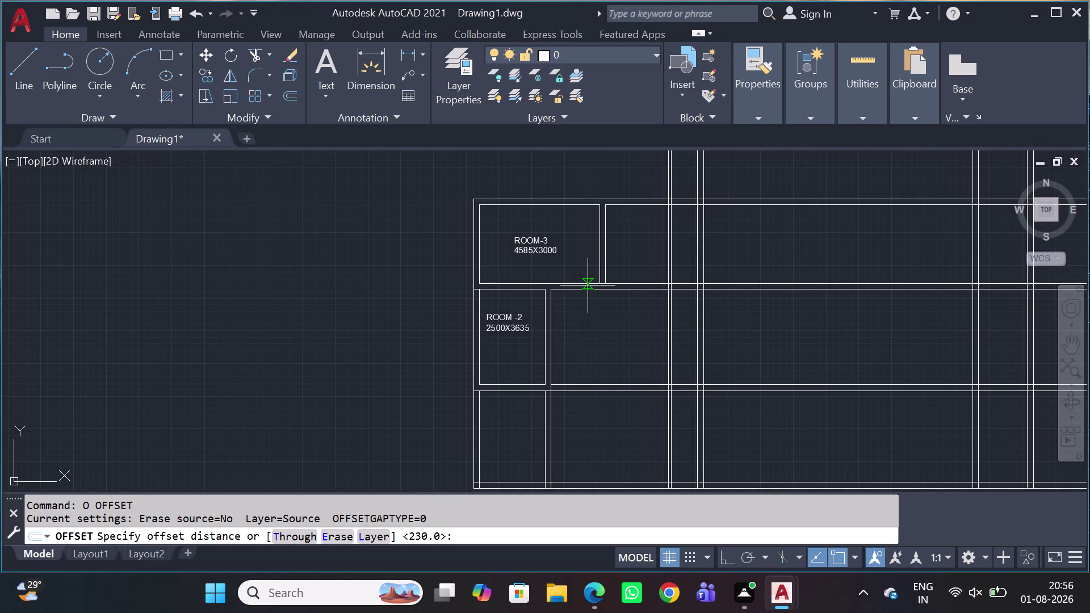
text(3)
text(1)
key(0)
key(0)
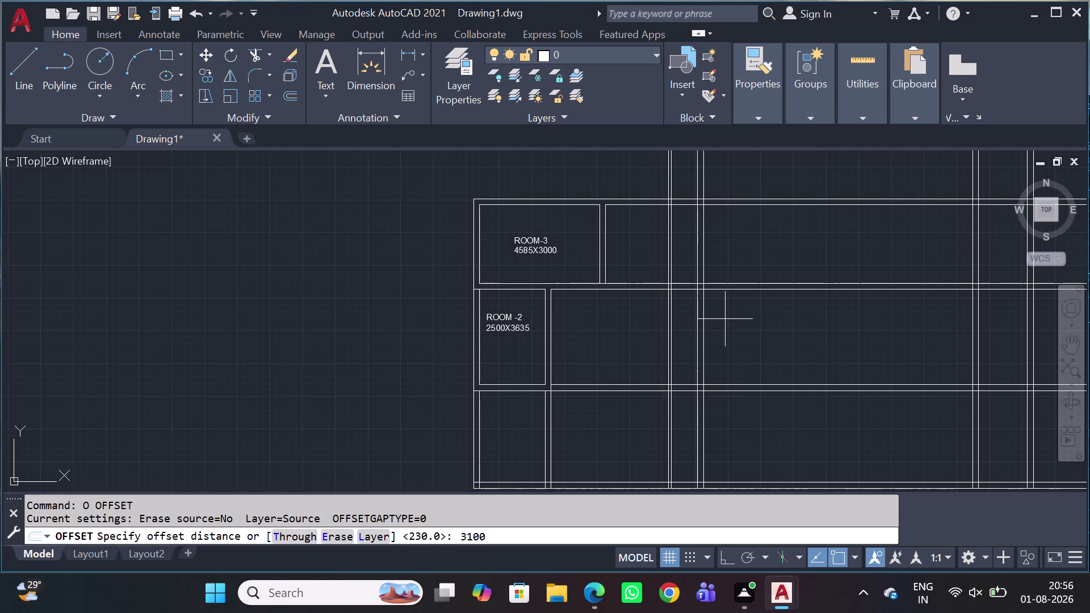
key(space)
click(642, 338)
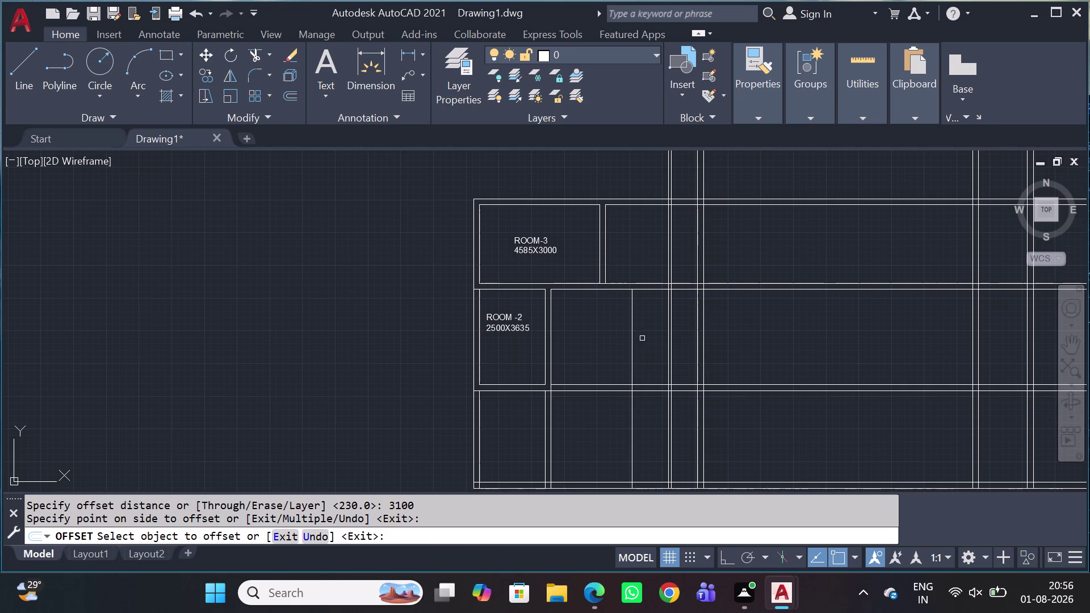
key(Escape)
Repeat offset, cancel it, and select the newly created 3100 wall line.
key(space)
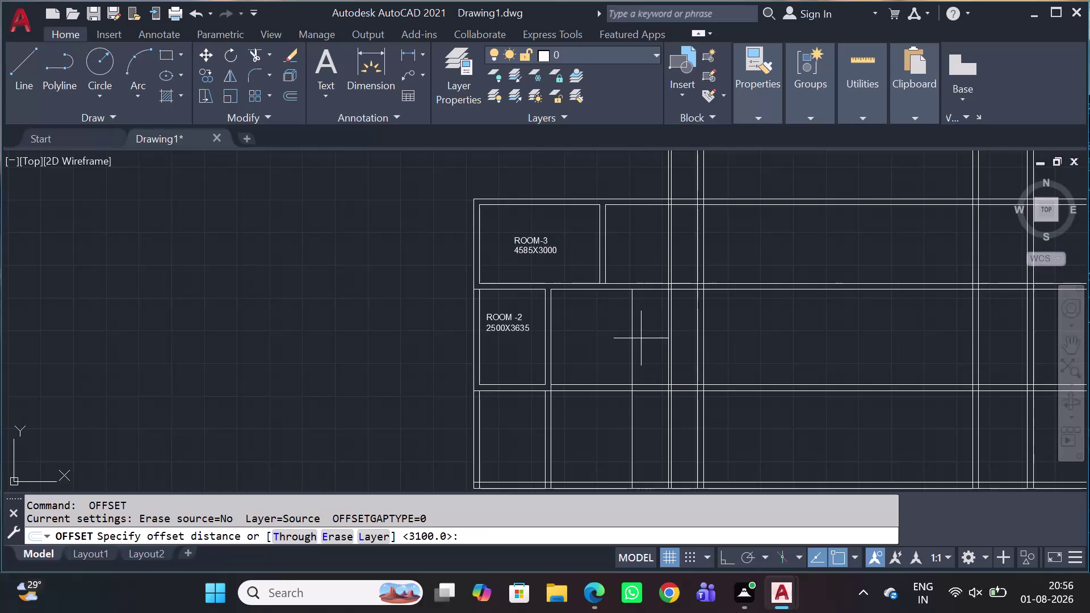
click(641, 338)
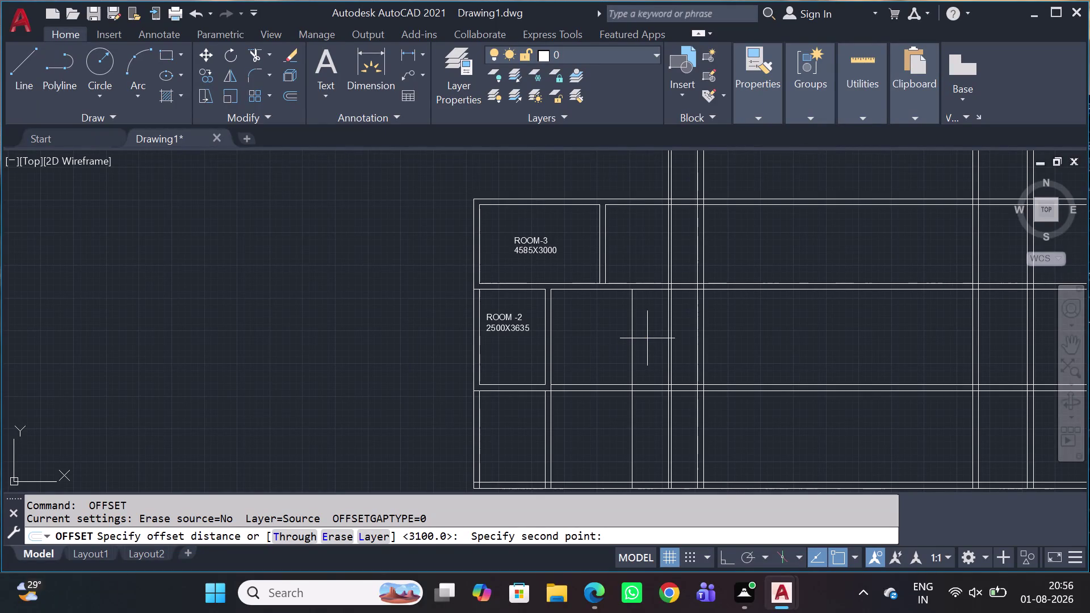
key(grave)
click(647, 338)
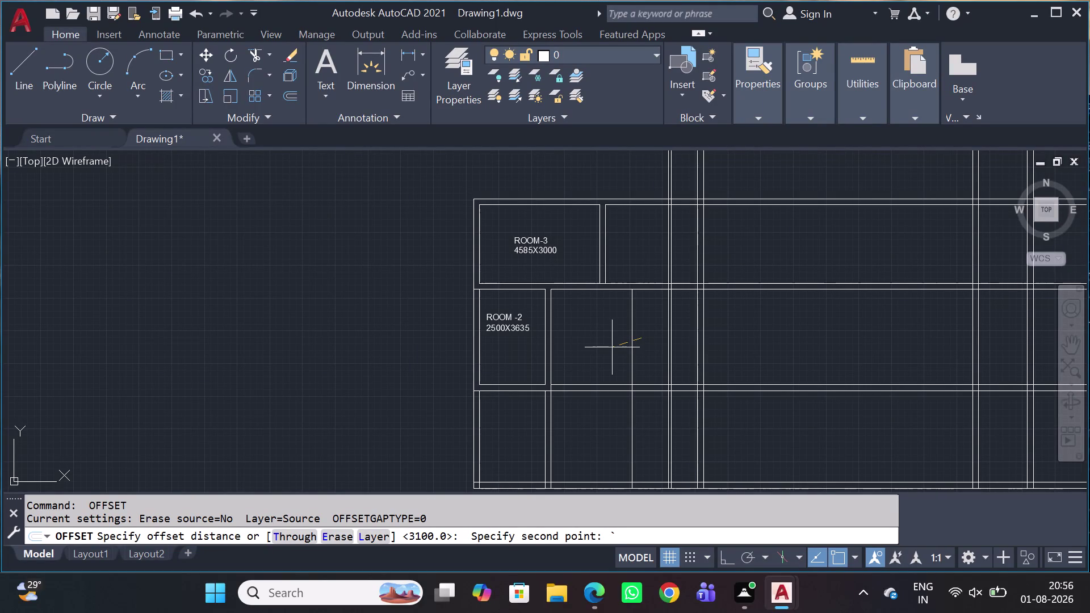
key(Escape)
triple_click(637, 316)
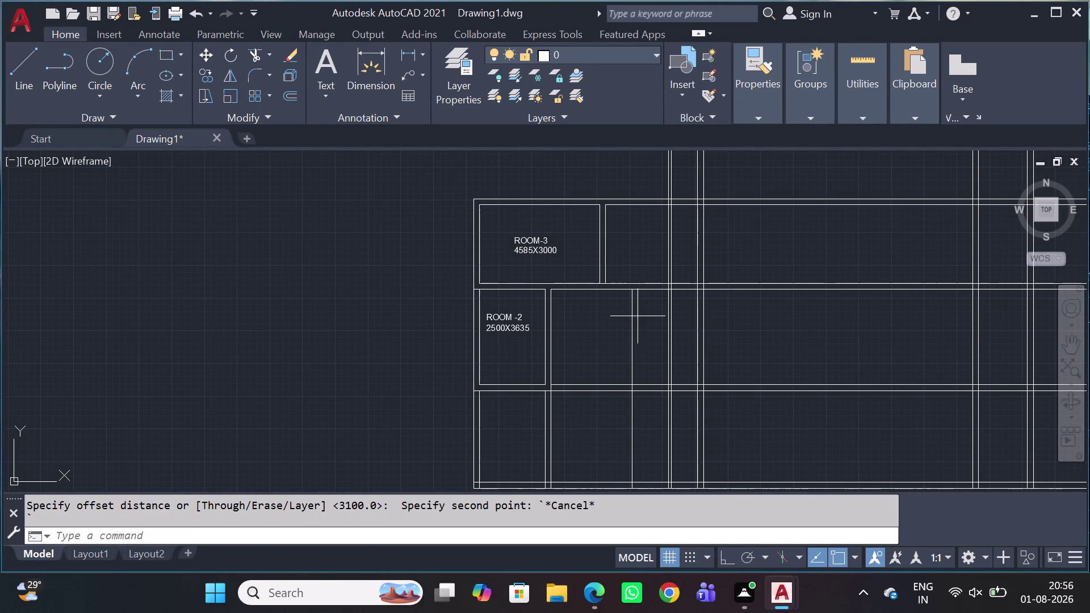
click(619, 332)
click(631, 326)
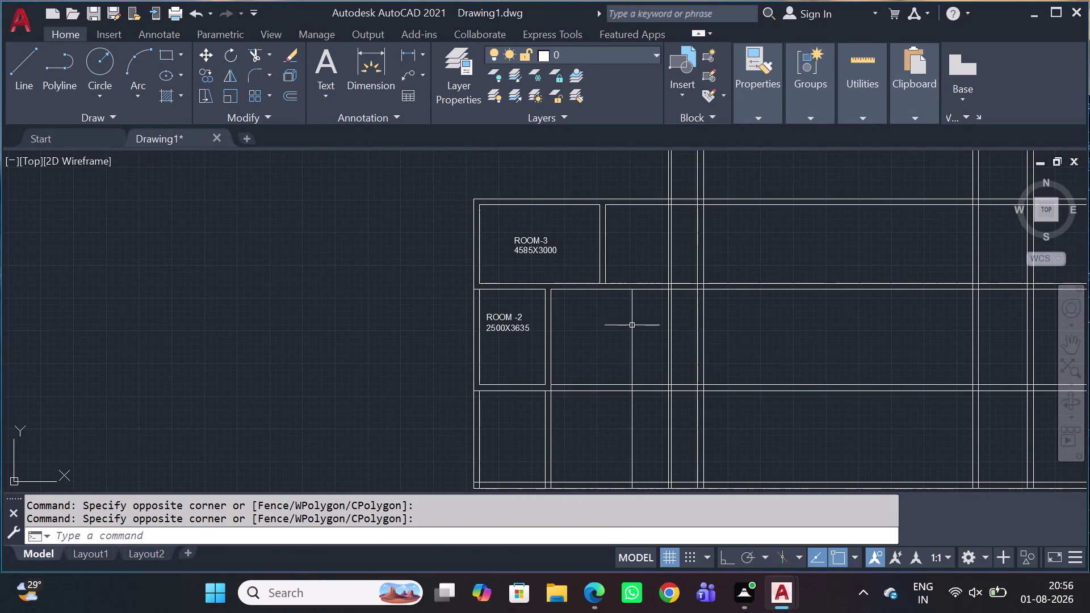
click(632, 325)
click(632, 326)
Offset the new wall line 230 to the right to form the double wall.
key(o)
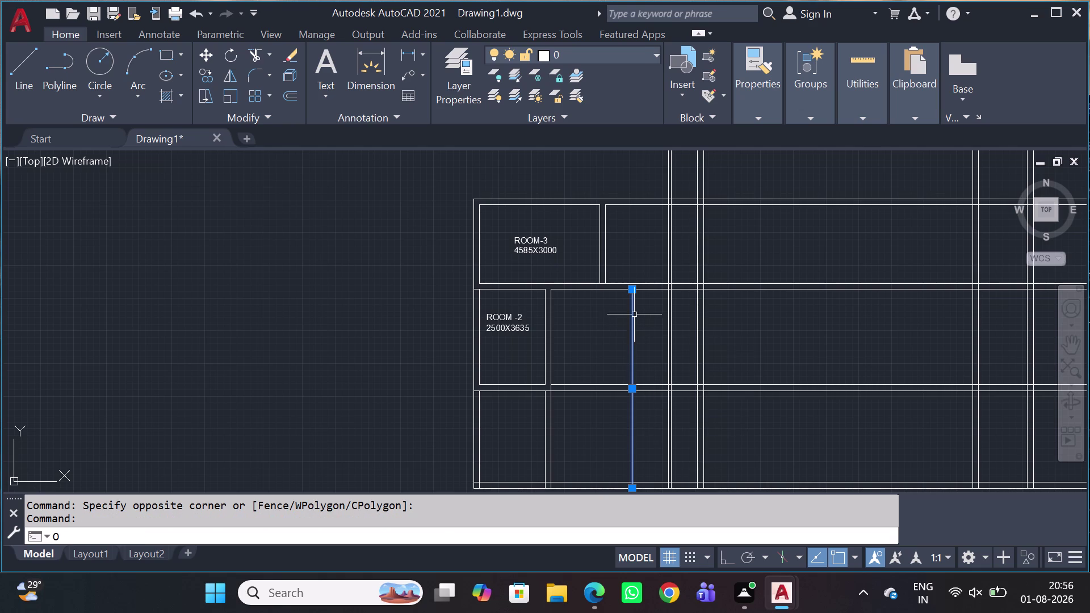
key(space)
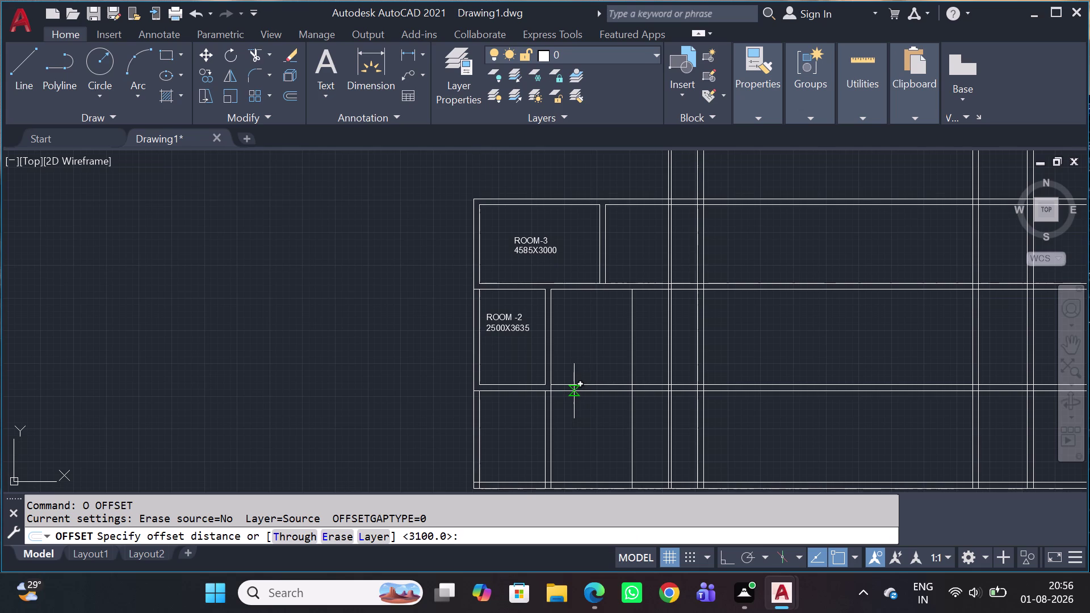
key(2)
key(3)
key(0)
key(space)
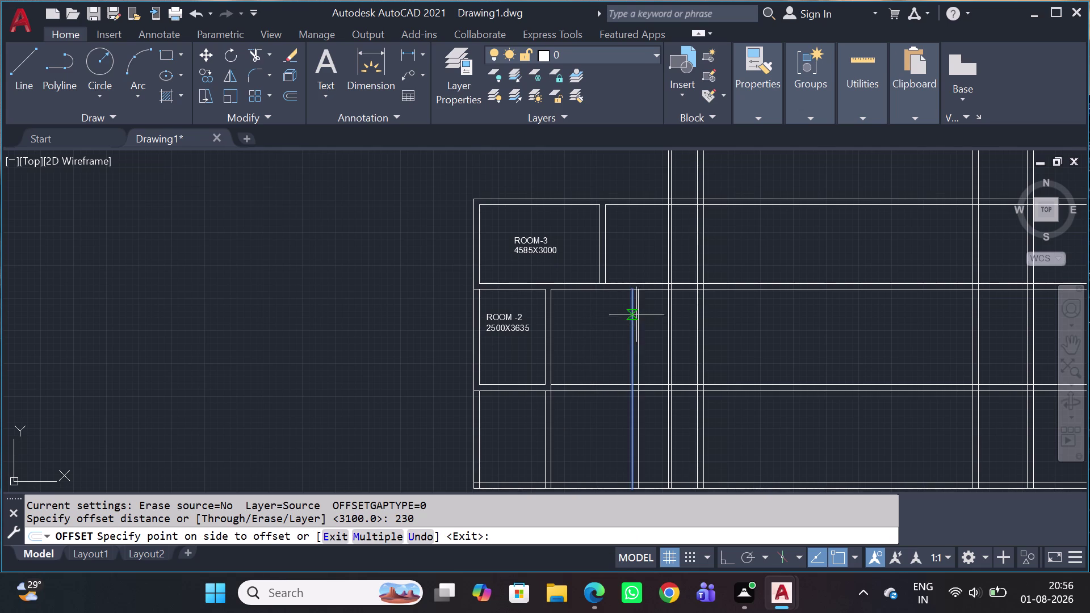
click(649, 311)
key(Escape)
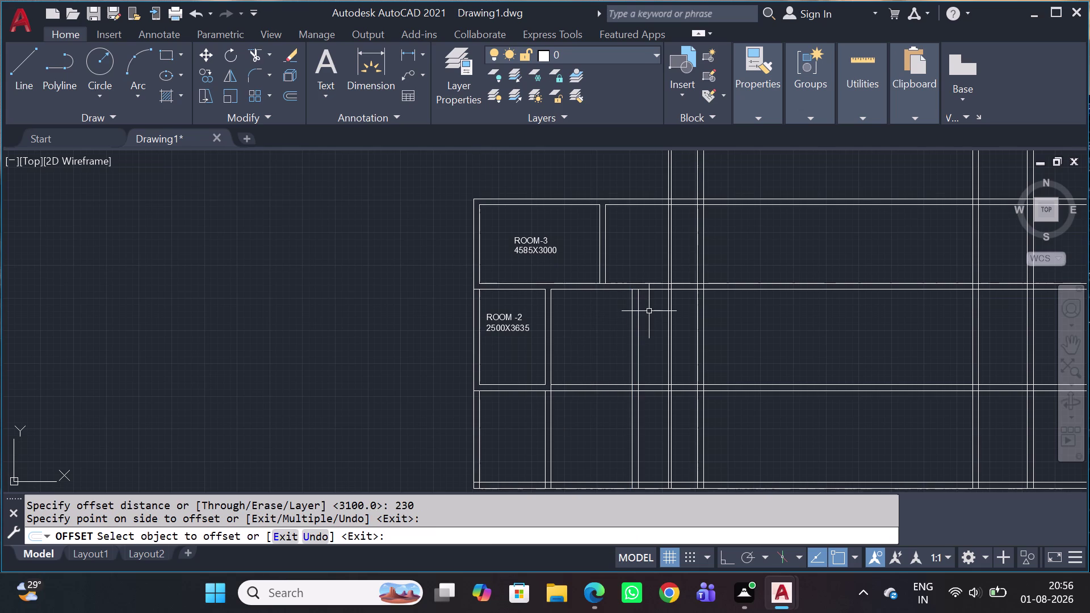
scroll(up, 3)
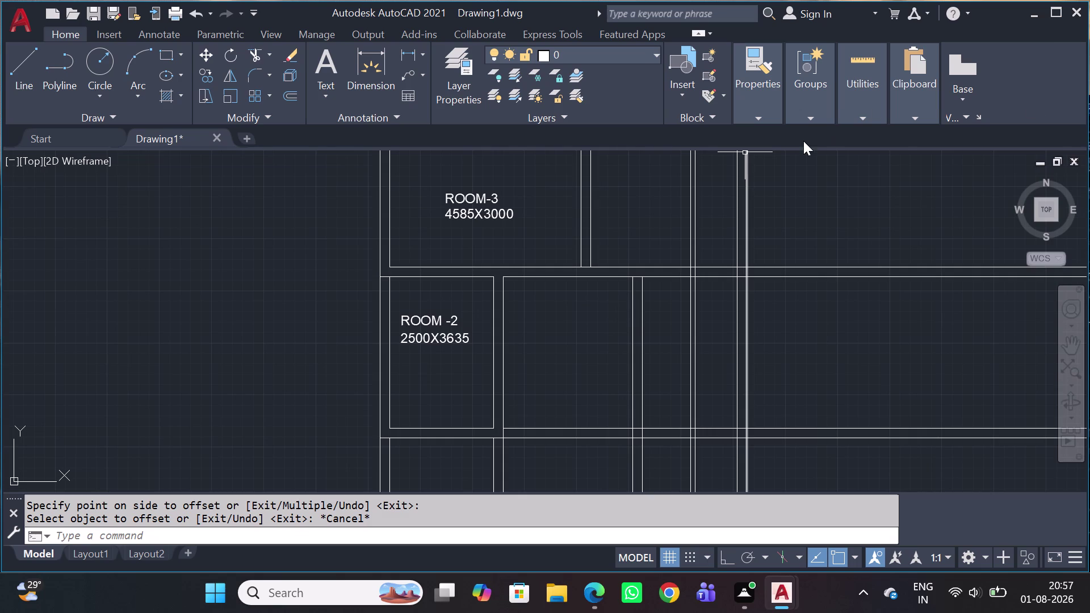
click(867, 121)
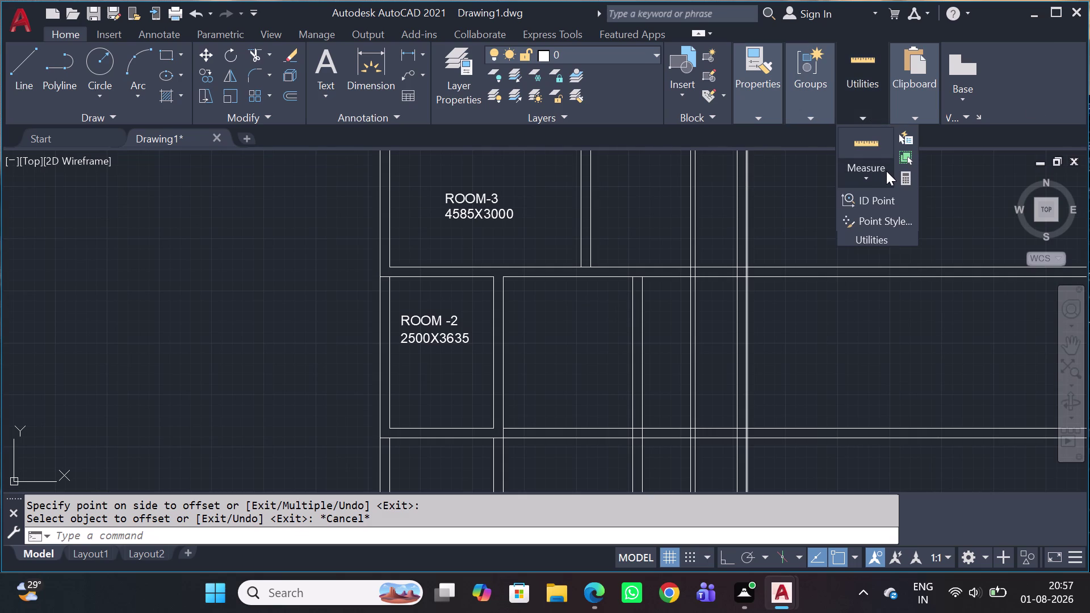
click(887, 171)
click(896, 211)
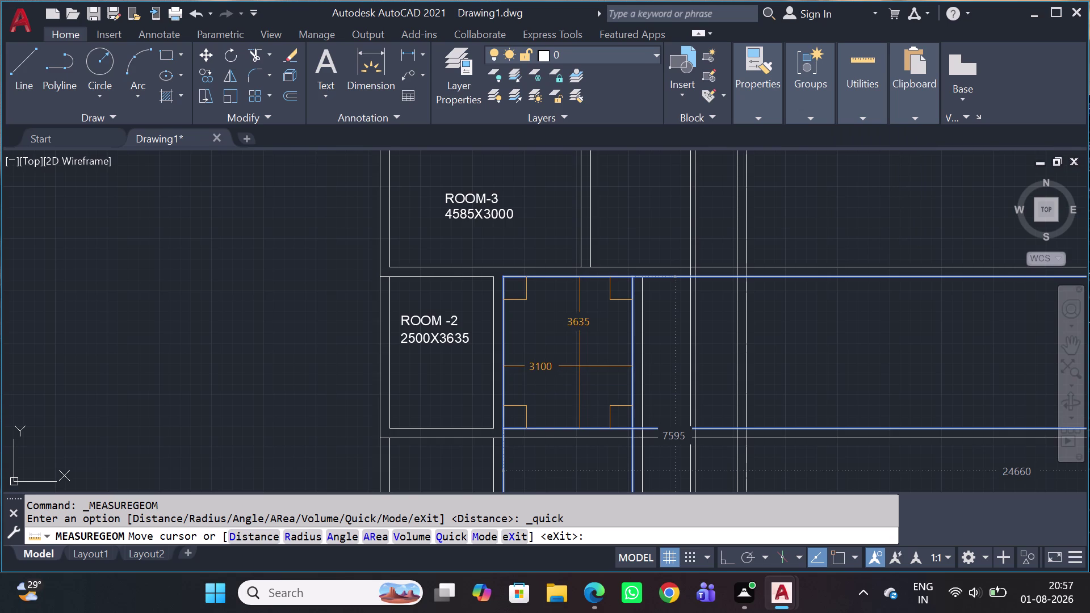
key(Escape)
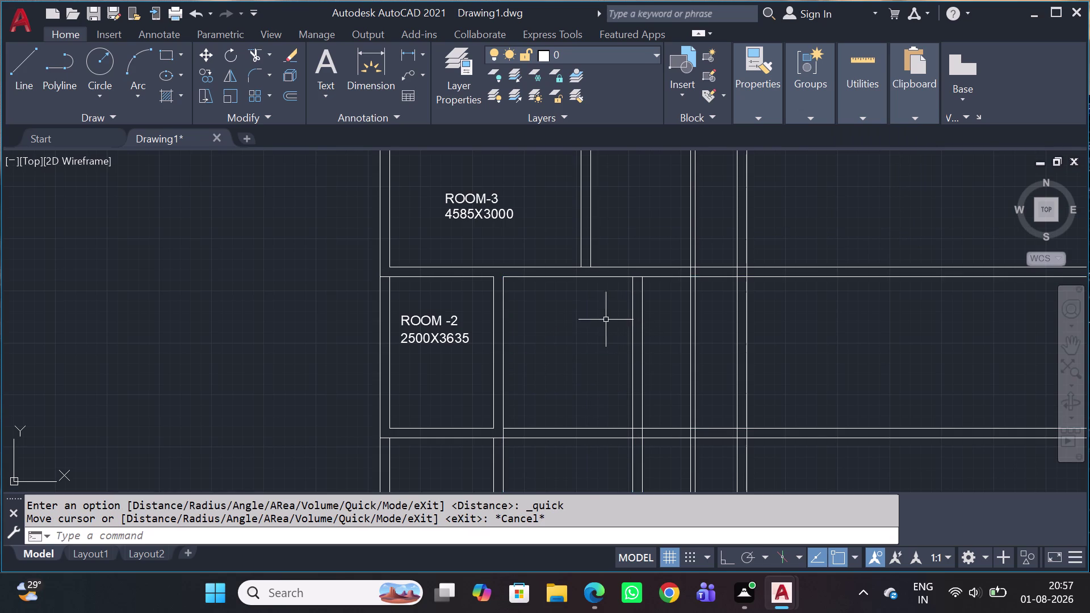
scroll(up, 3)
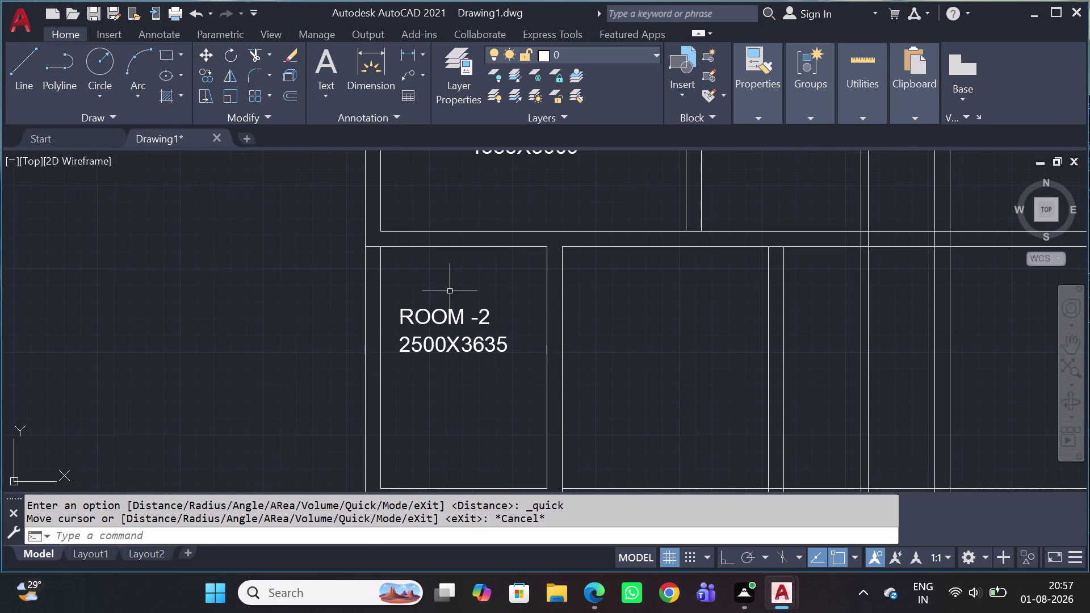
Copy the ROOM -2 label into the empty room on its right.
drag(452, 290, 450, 302)
click(436, 385)
key(c)
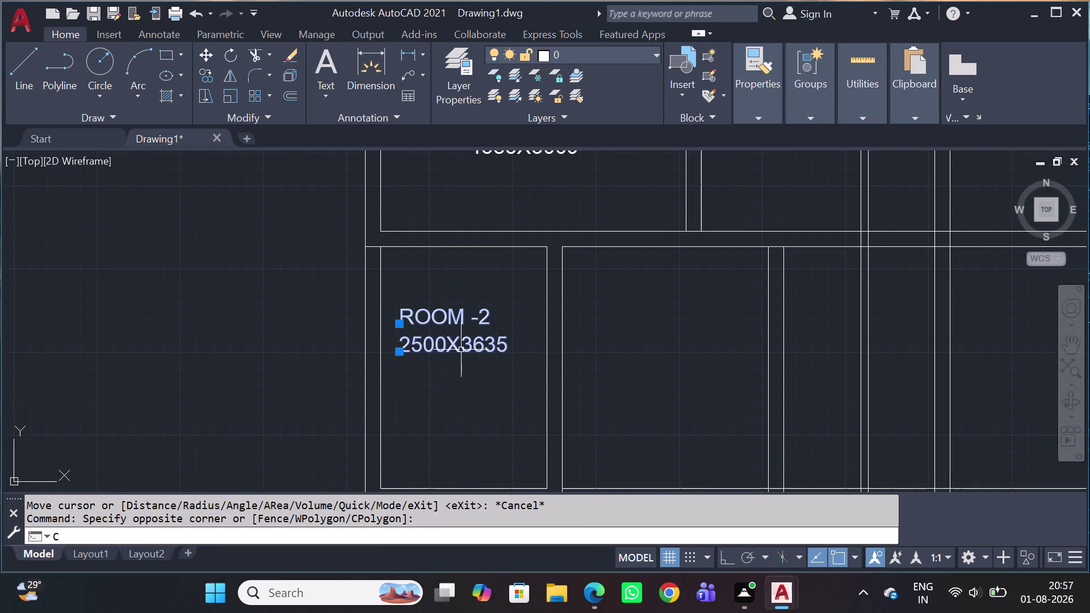
text(O)
key(space)
click(462, 349)
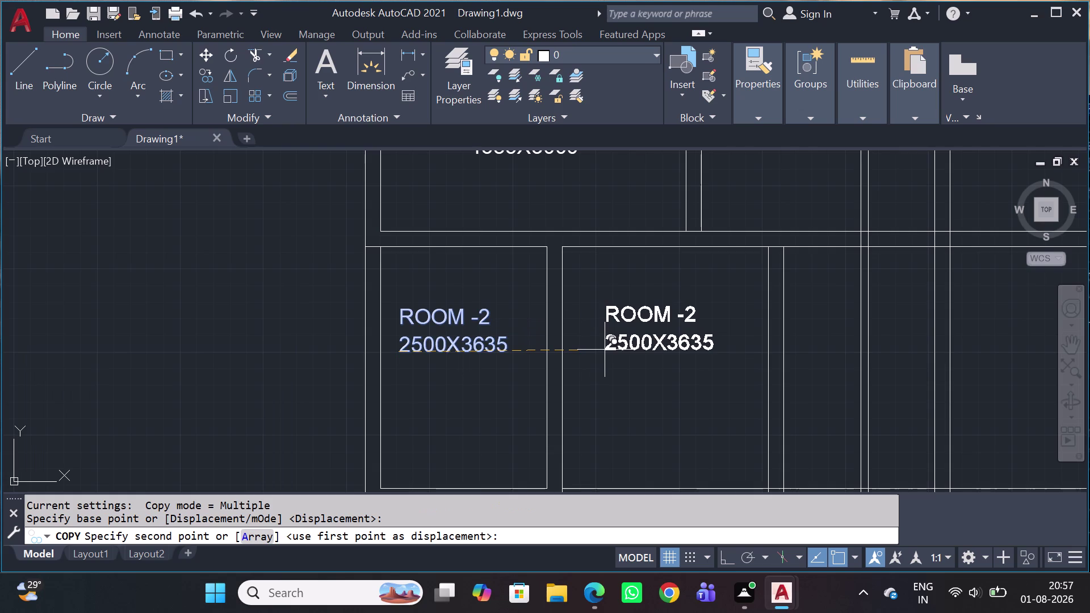
click(605, 350)
key(Escape)
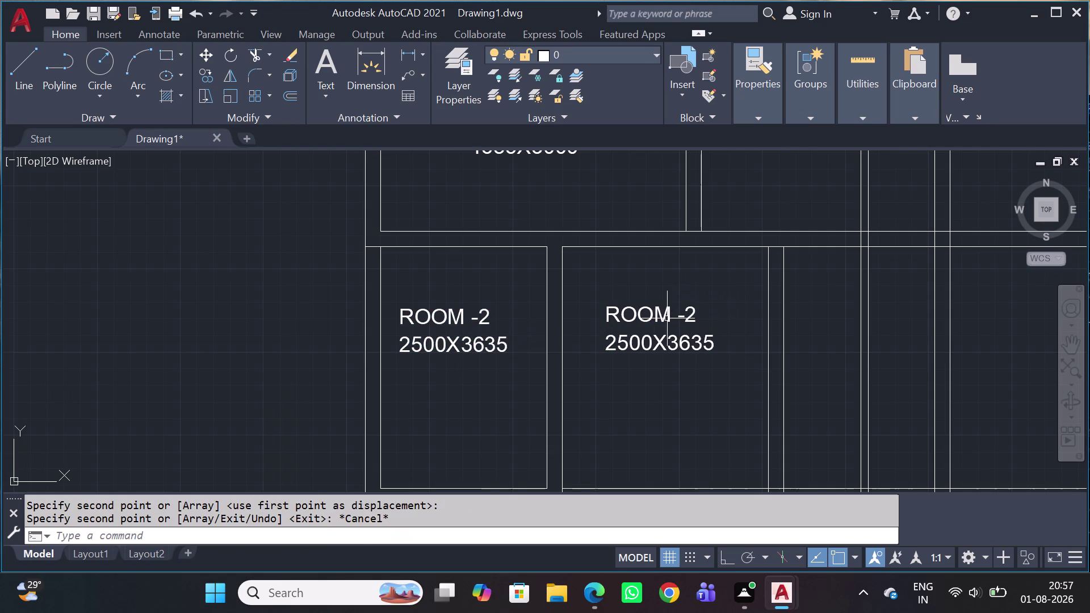
Change the copied label's title to LOBBY.
double_click(667, 318)
click(688, 310)
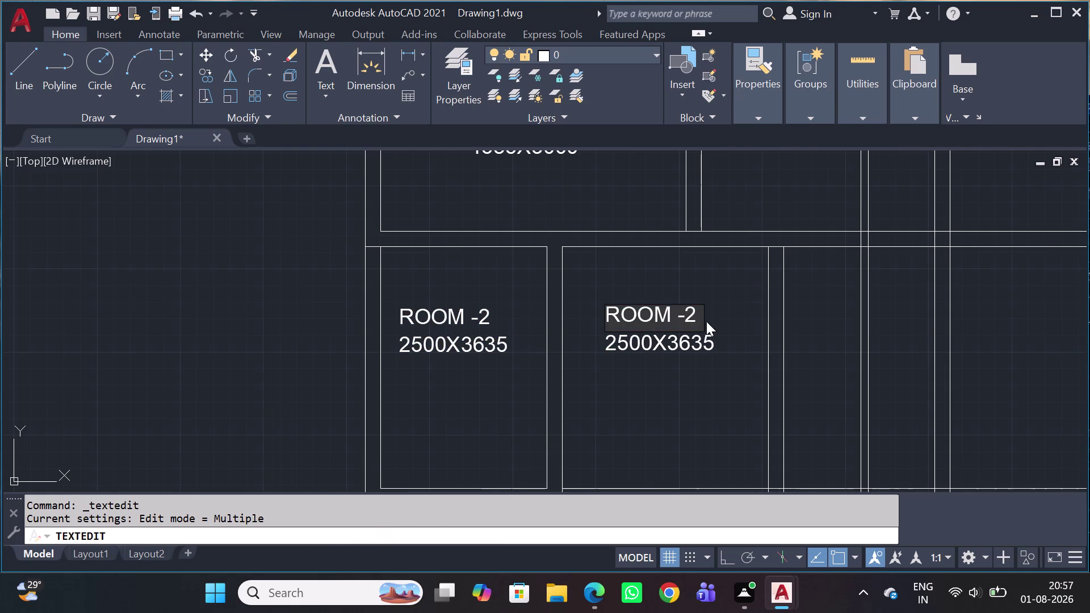
click(698, 308)
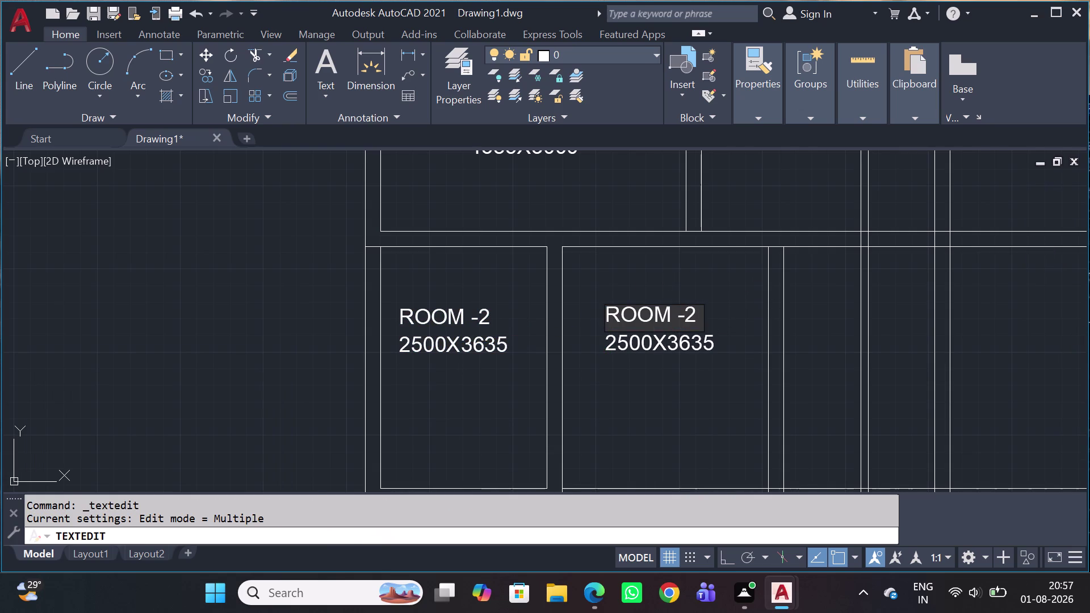
double_click(696, 310)
click(697, 310)
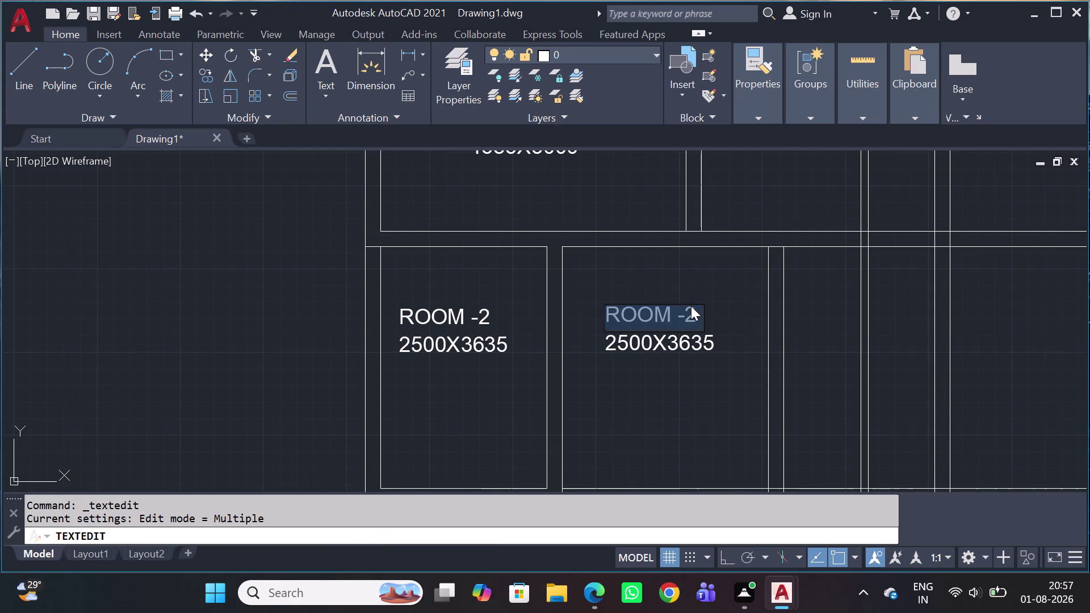
text(LOB)
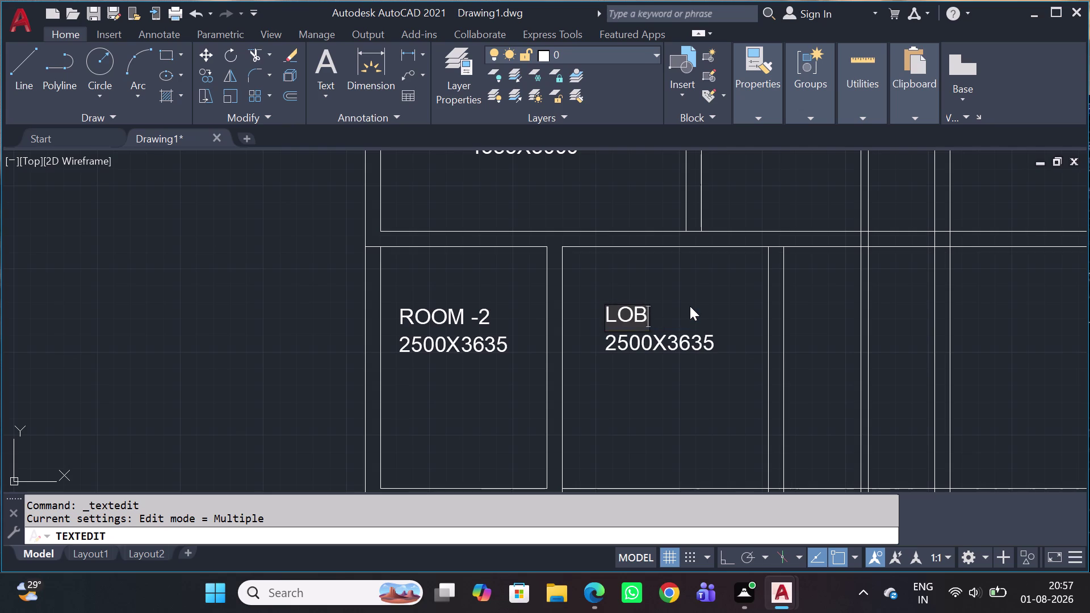
text(BY)
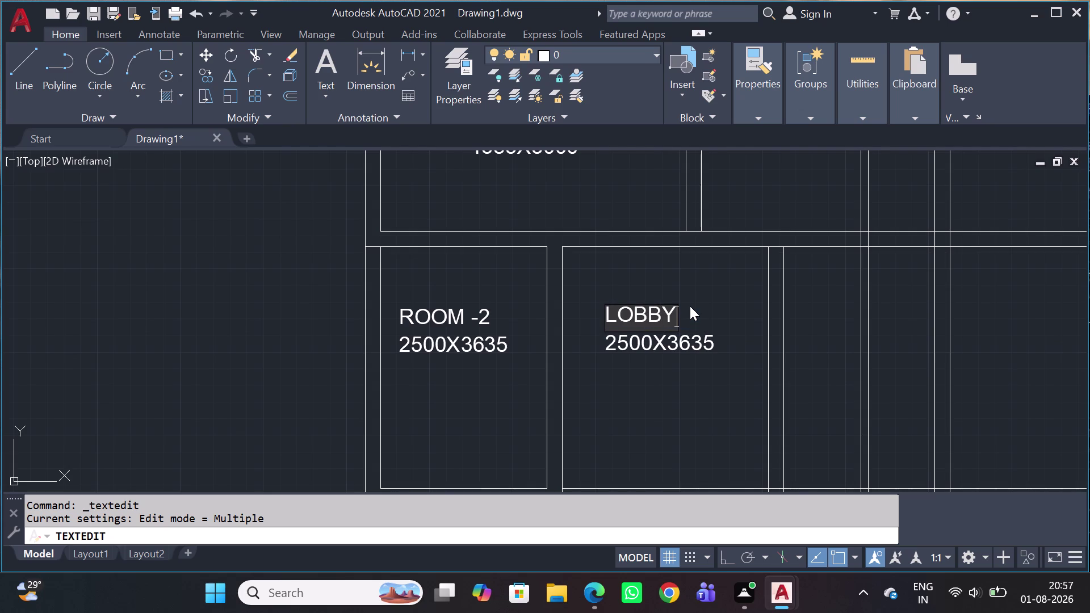
click(690, 307)
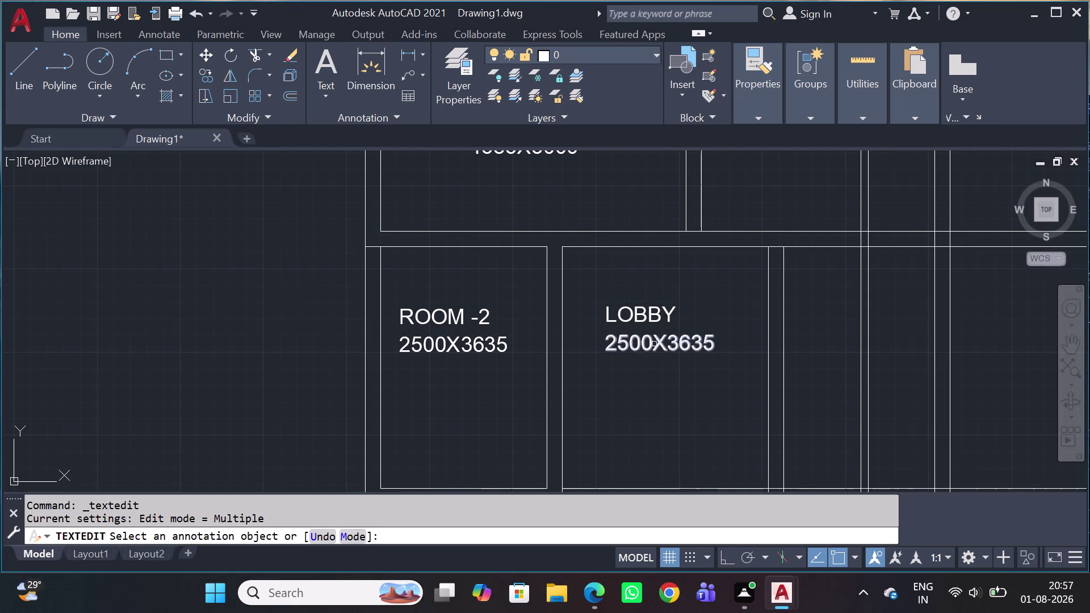
Change the copied size line to 3100X3635 and end text editing.
click(654, 344)
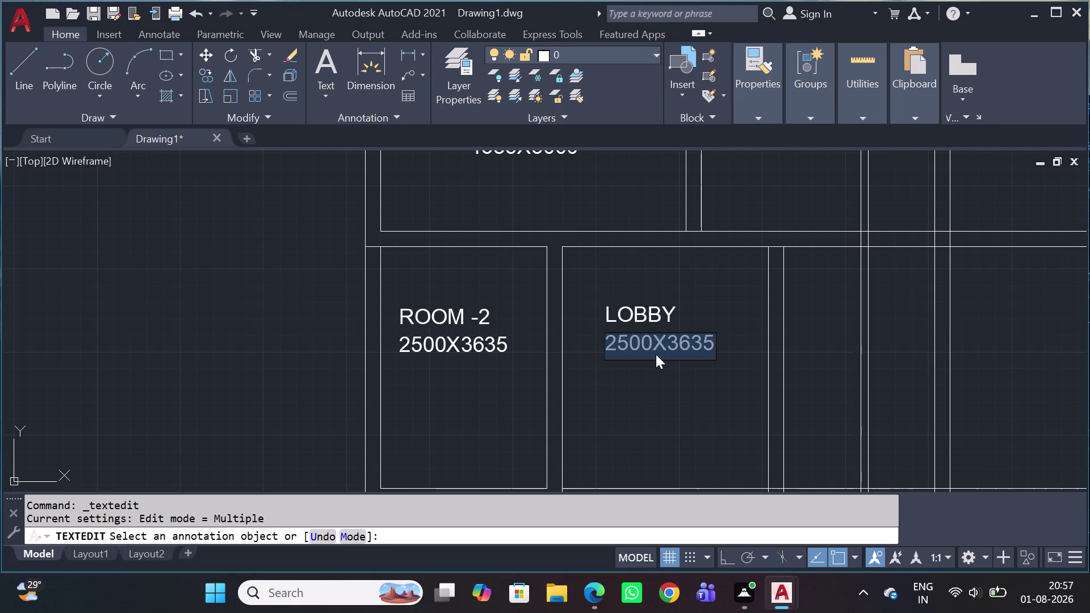
text(3100)
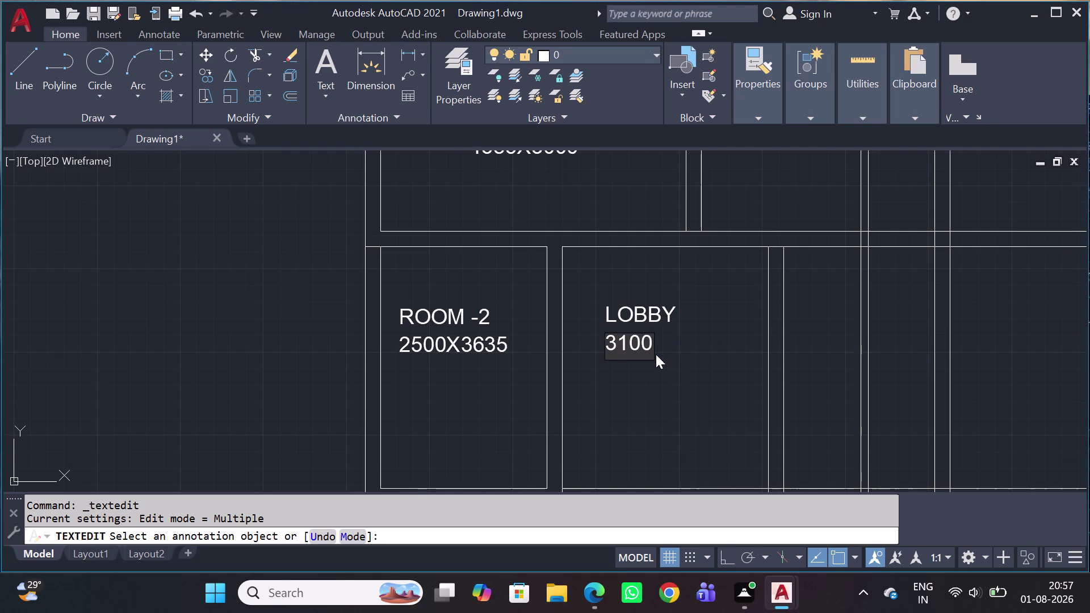
key(x)
text(3)
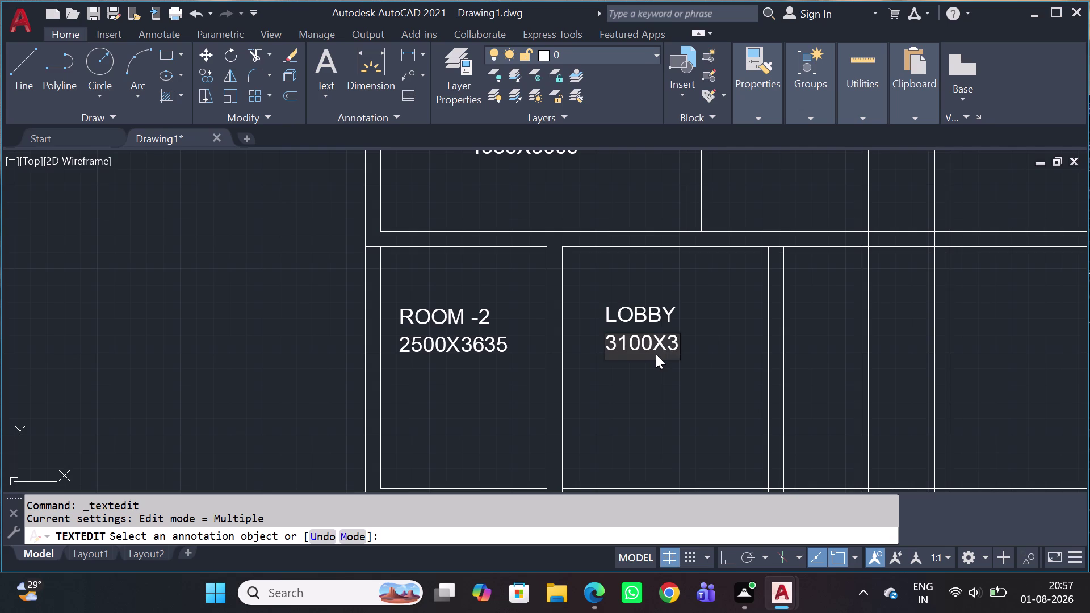
text(6)
text(3)
text(5)
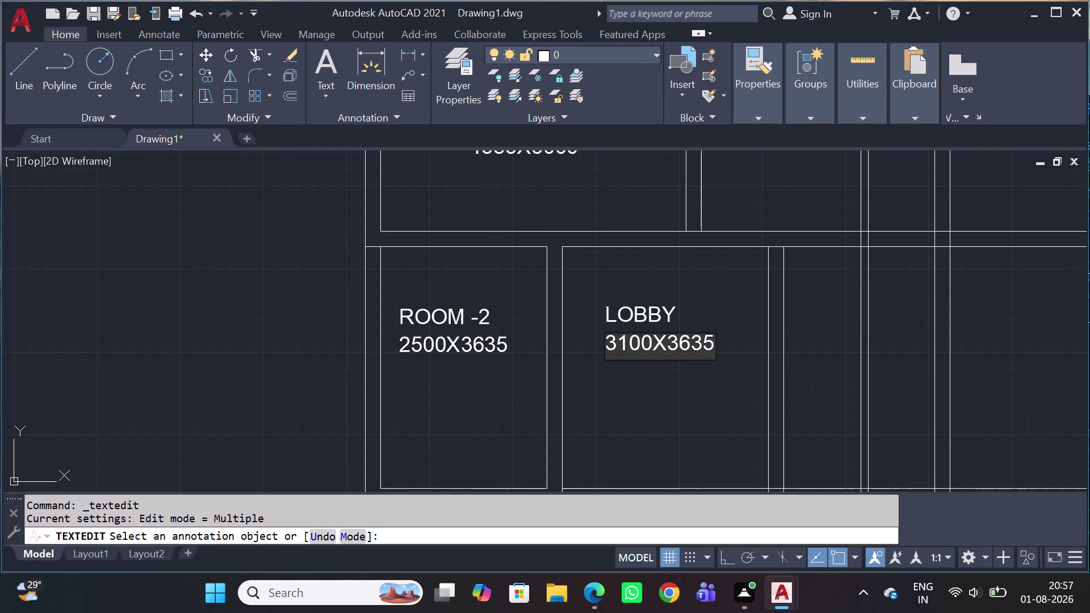
click(624, 412)
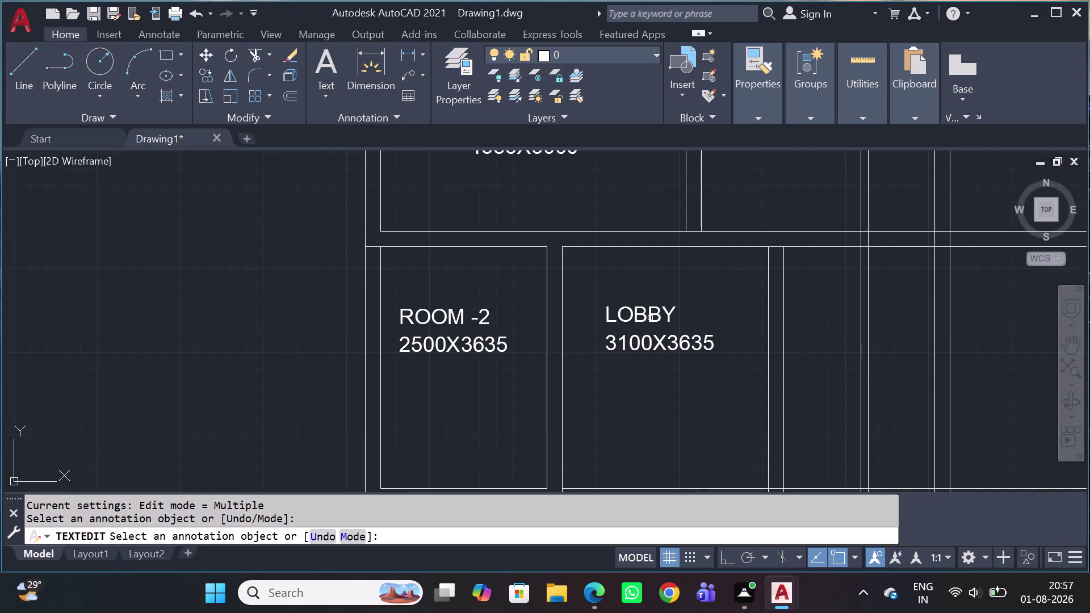
key(Escape)
Pan and zoom across the whole plan and centre ROOM-3.
scroll(down, 3)
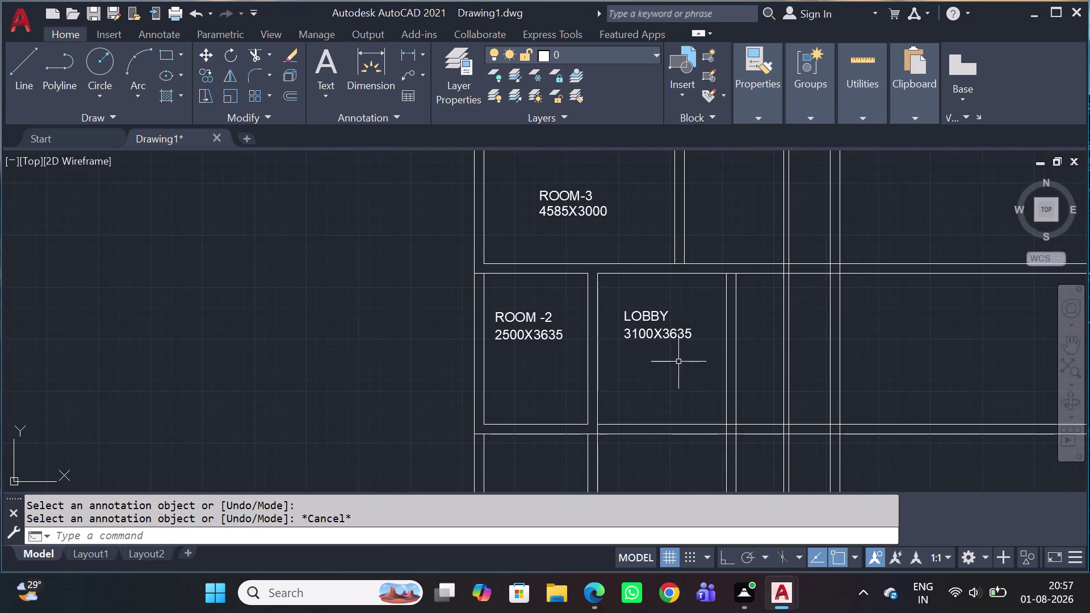
middle_drag(704, 339, 557, 421)
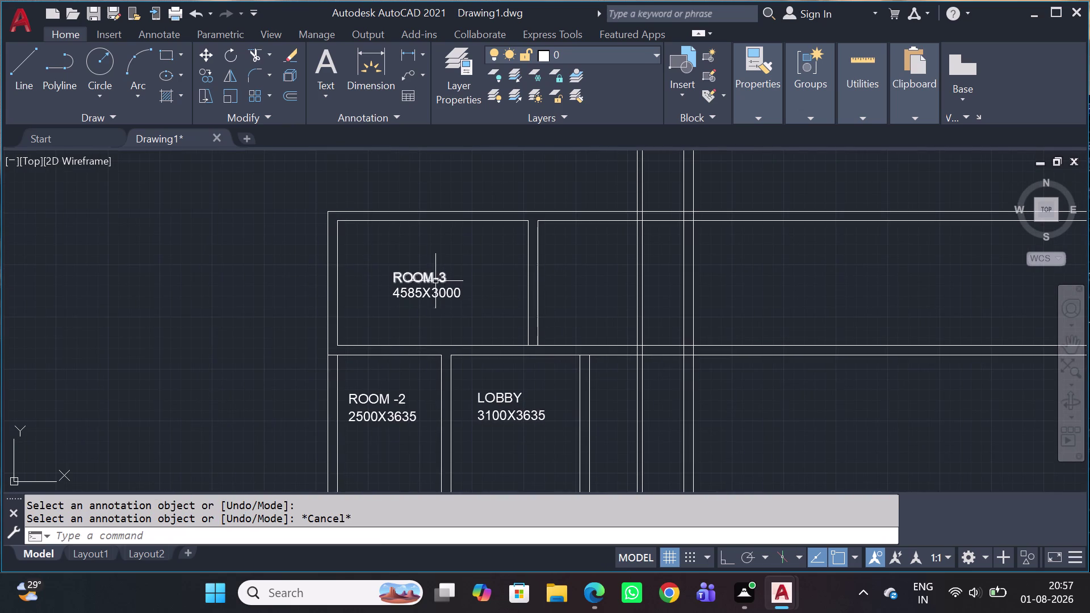
scroll(up, 3)
scroll(down, 3)
scroll(down, 3)
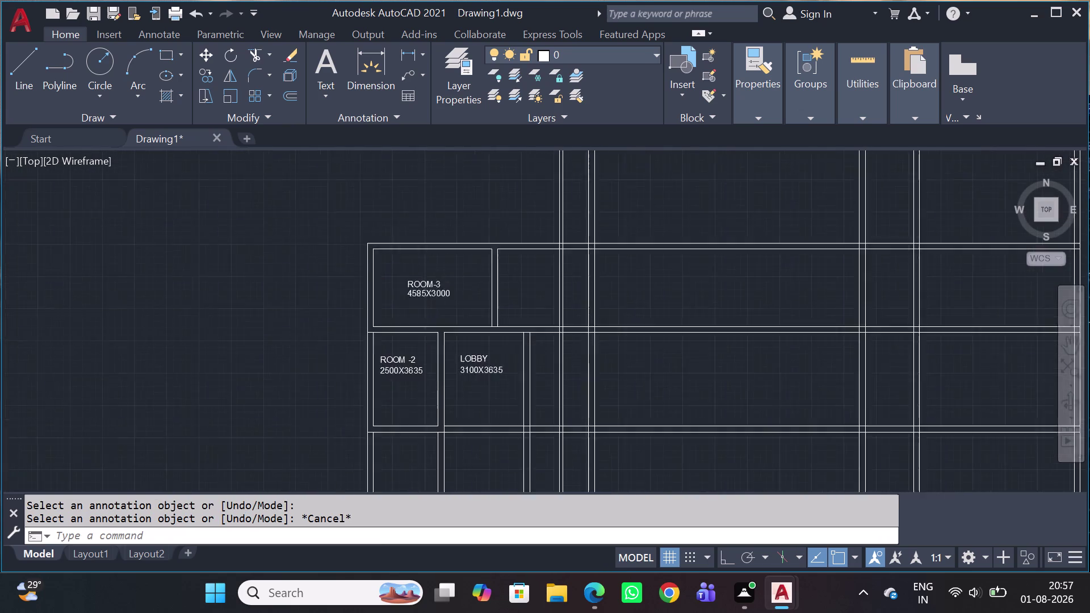
scroll(down, 3)
middle_drag(409, 311, 389, 305)
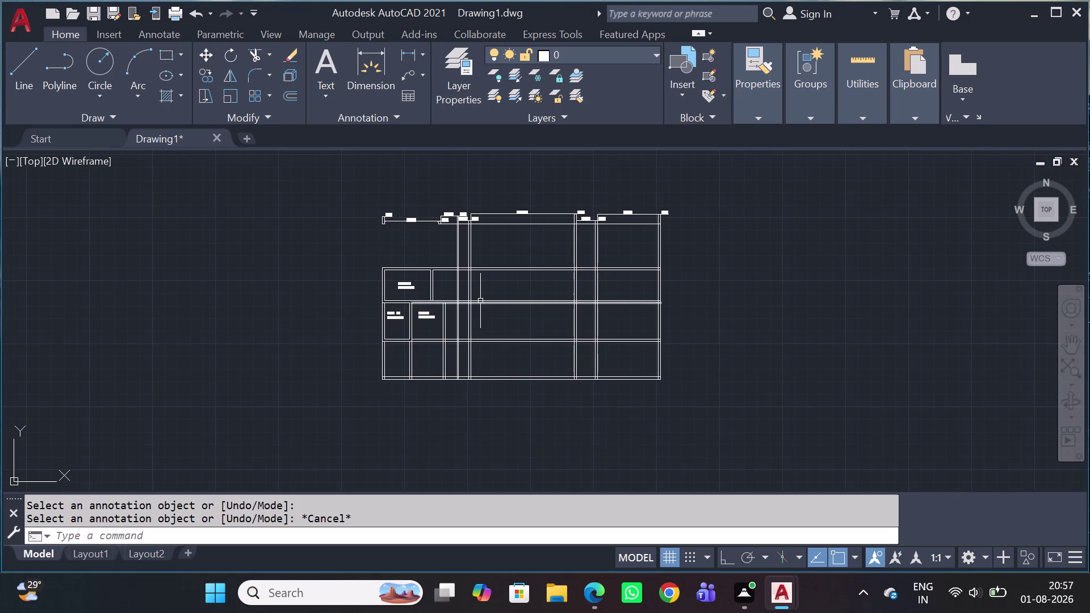
scroll(up, 3)
scroll(up, 3)
middle_drag(703, 349, 701, 351)
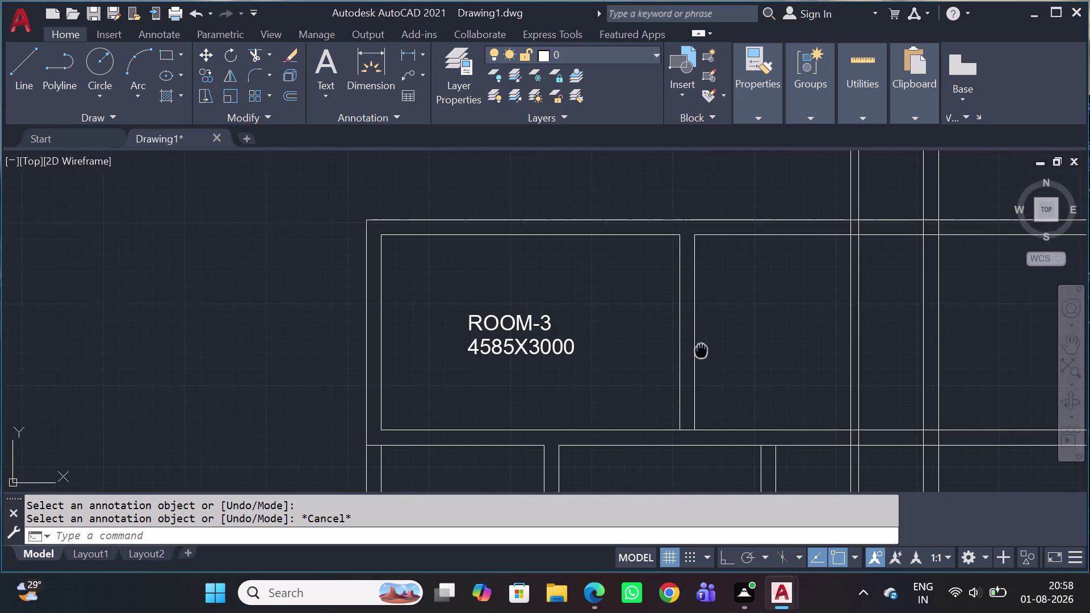
middle_drag(701, 351, 626, 365)
scroll(down, 3)
scroll(up, 3)
scroll(up, 3)
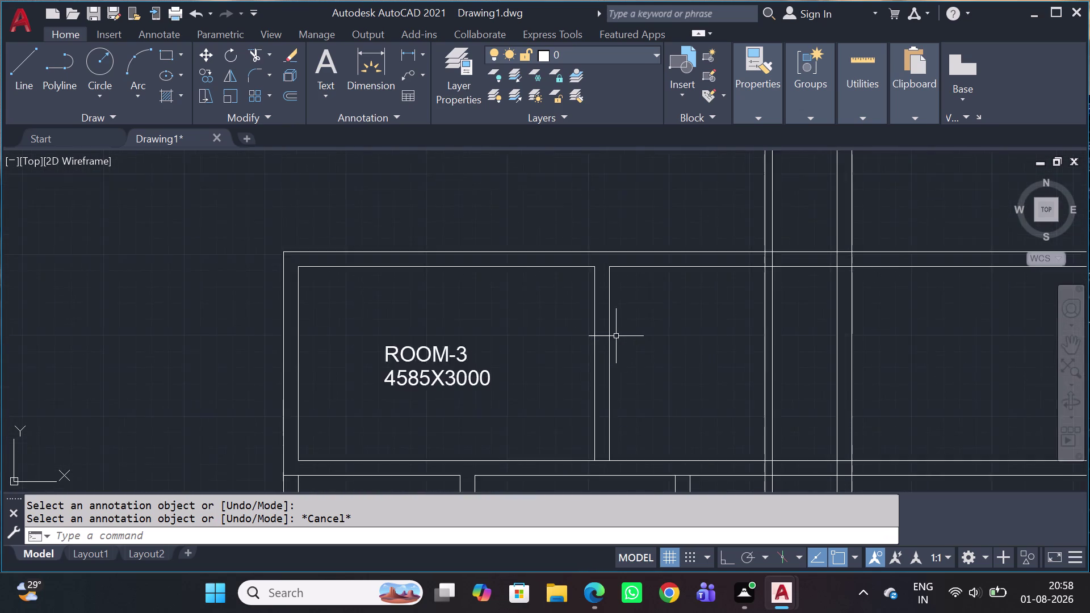
scroll(up, 3)
scroll(down, 3)
Pan down to frame ROOM -2 and LOBBY.
middle_drag(641, 431, 618, 401)
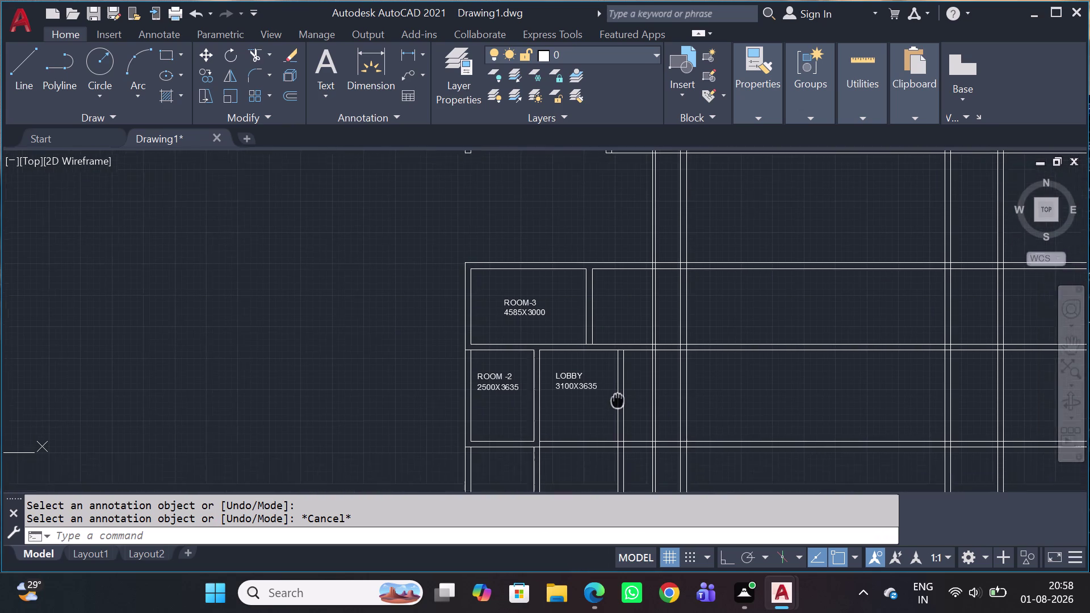
middle_drag(617, 401, 577, 338)
scroll(down, 3)
scroll(up, 3)
scroll(down, 3)
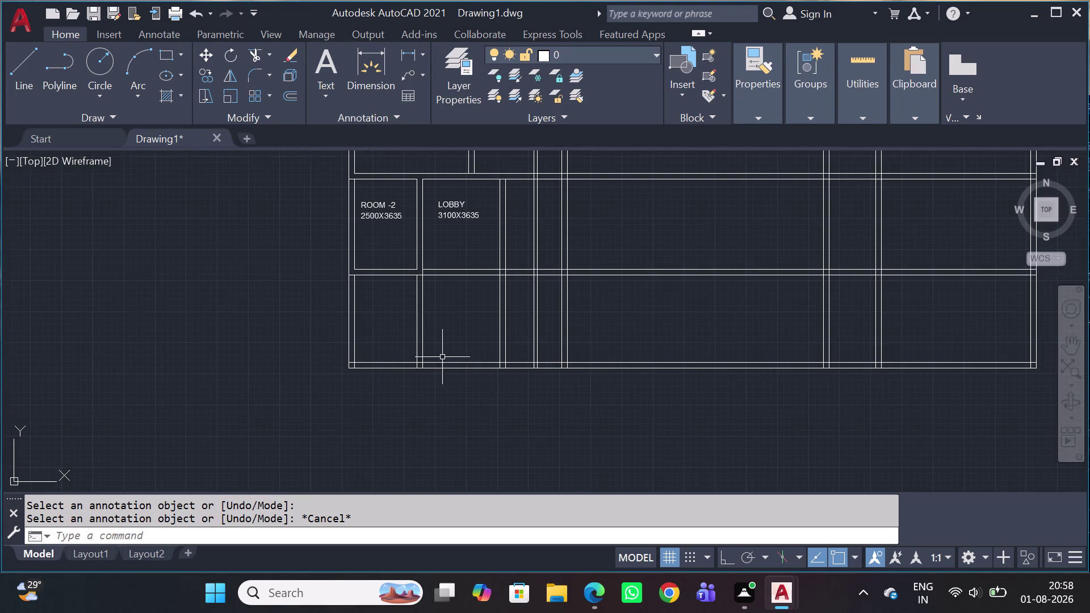
scroll(up, 3)
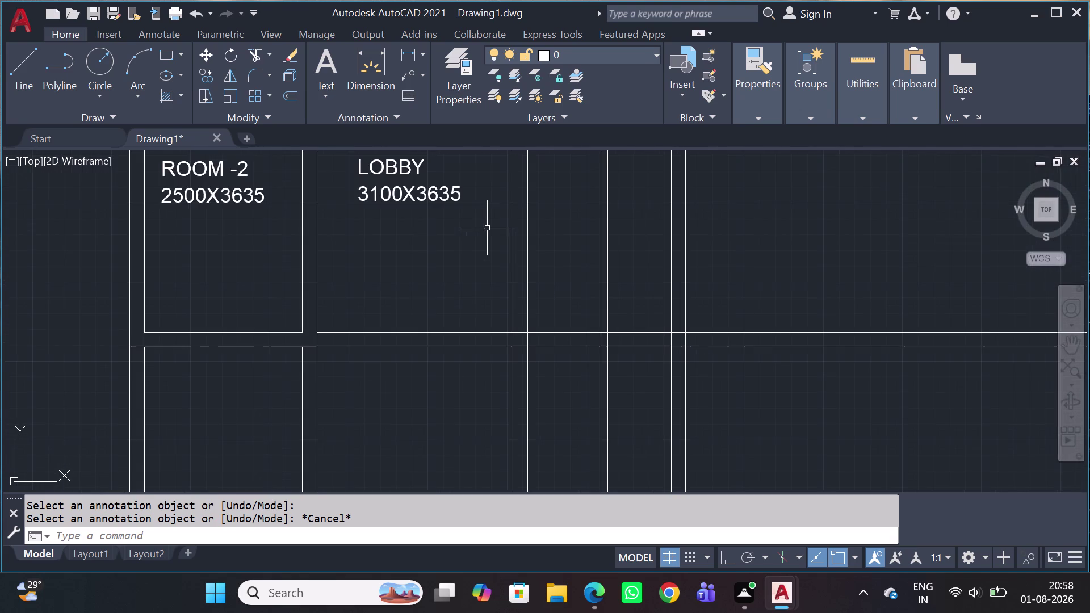
middle_drag(487, 264, 474, 379)
scroll(down, 3)
scroll(up, 3)
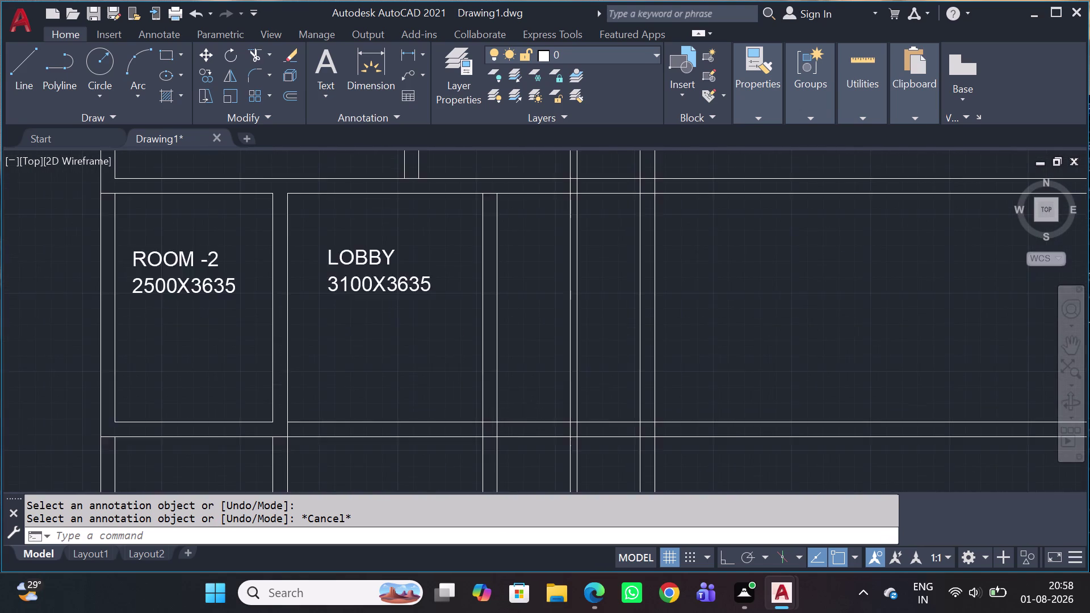
Run TRIM with a fence across the overhanging wall lines, then end it.
key(t)
key(r)
key(space)
scroll(up, 3)
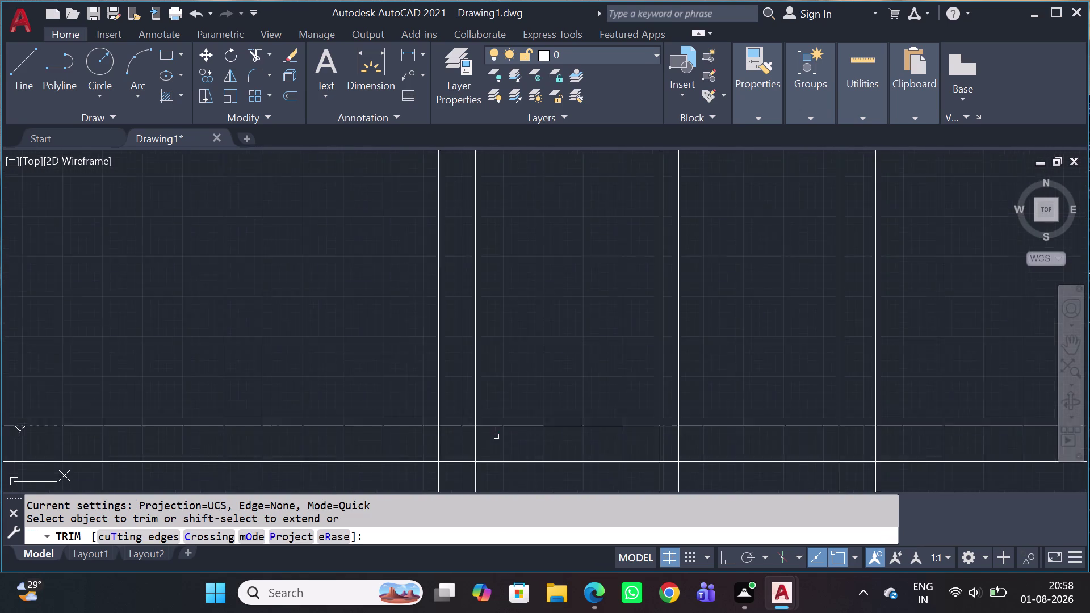
scroll(up, 3)
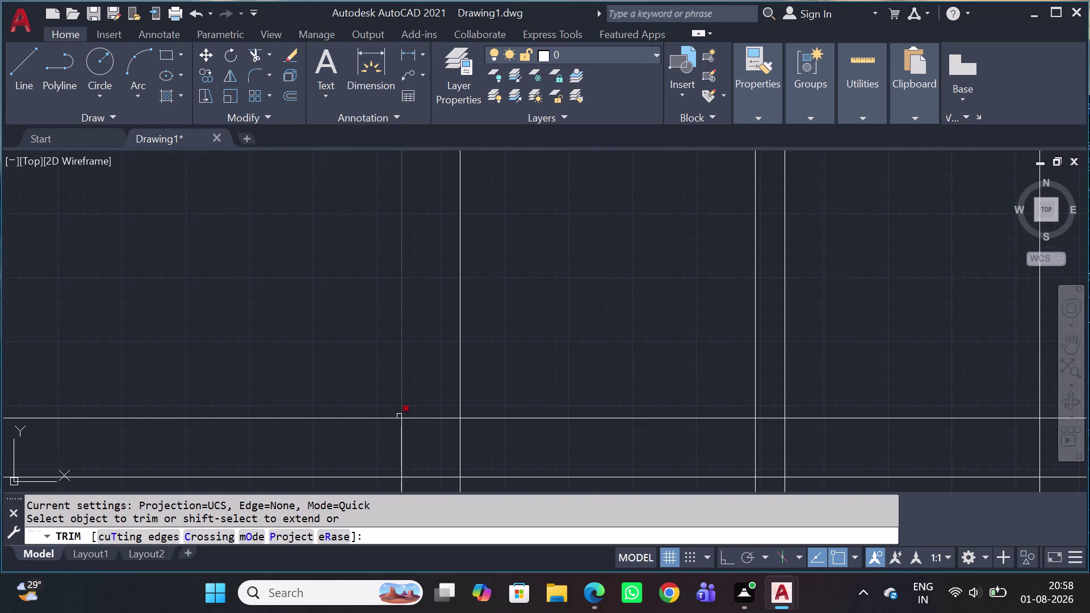
click(428, 396)
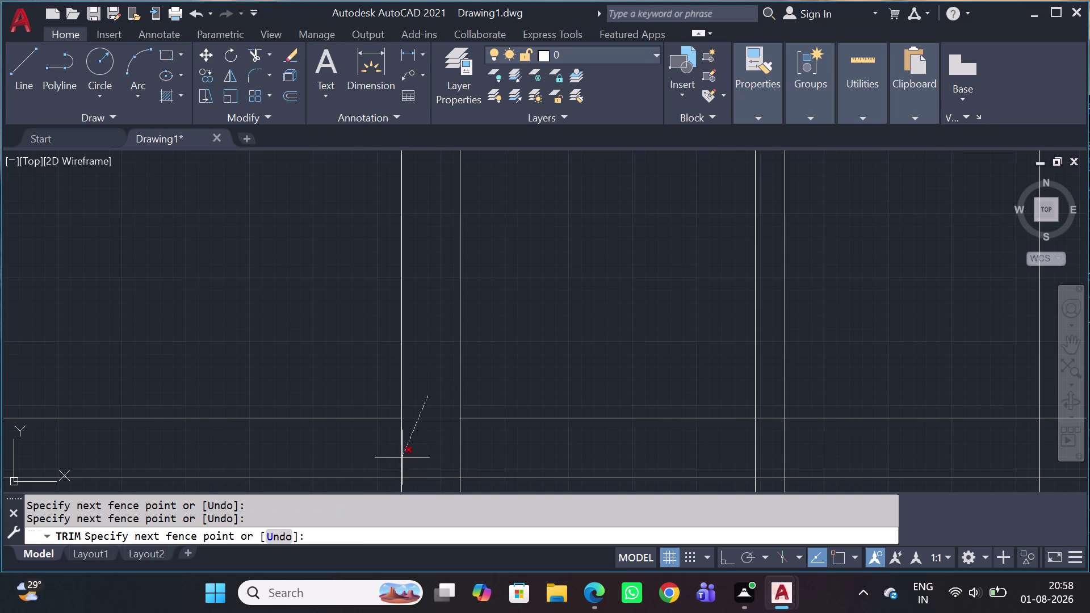
click(400, 457)
scroll(down, 3)
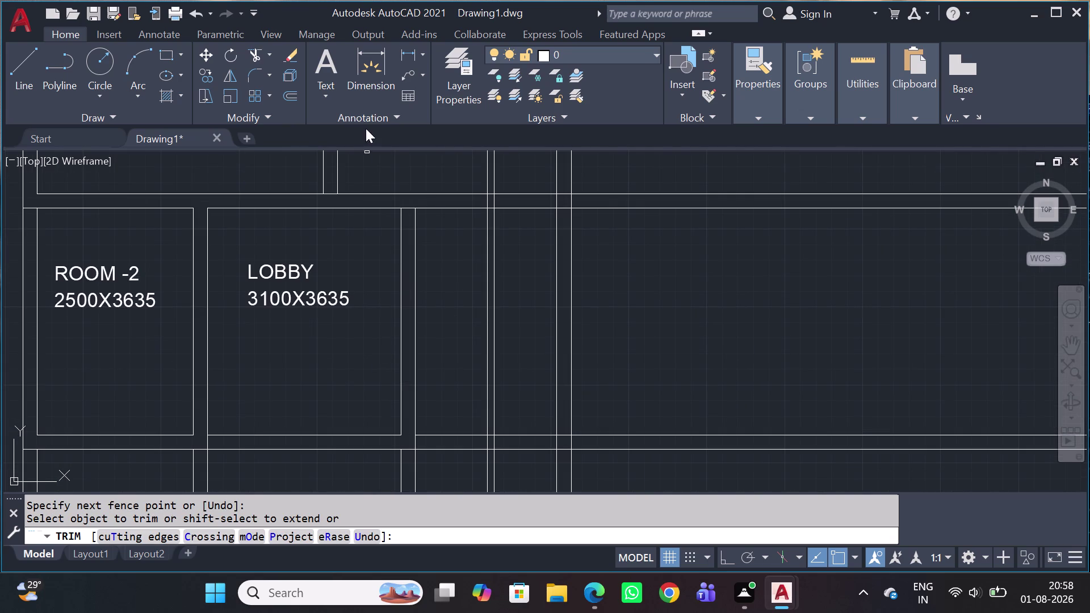
scroll(up, 3)
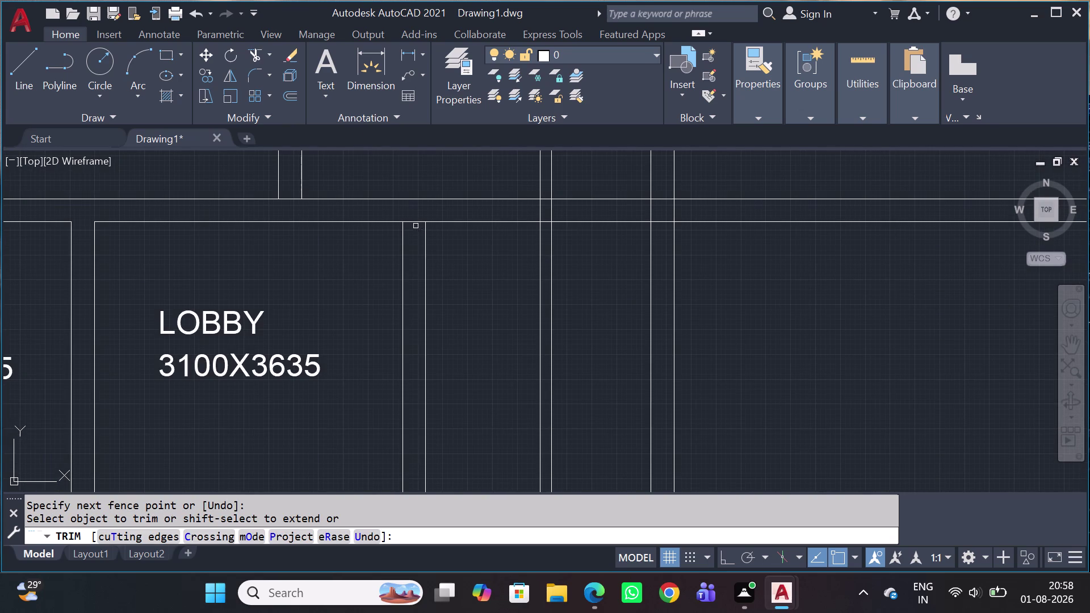
scroll(down, 3)
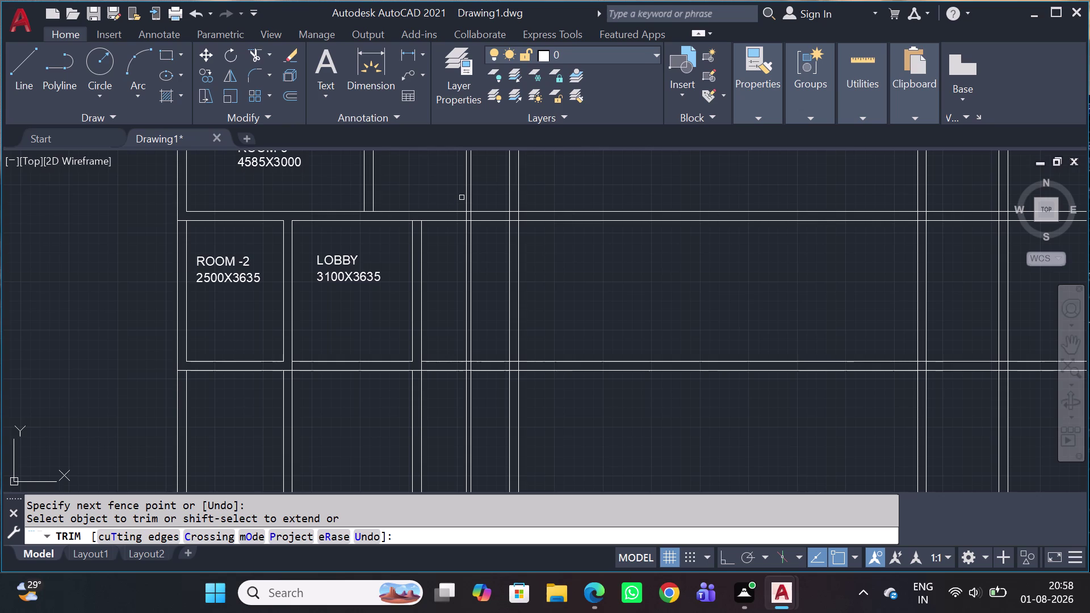
key(Escape)
Pan to the walls right of LOBBY and try selecting the wall lines there.
scroll(down, 3)
scroll(down, 3)
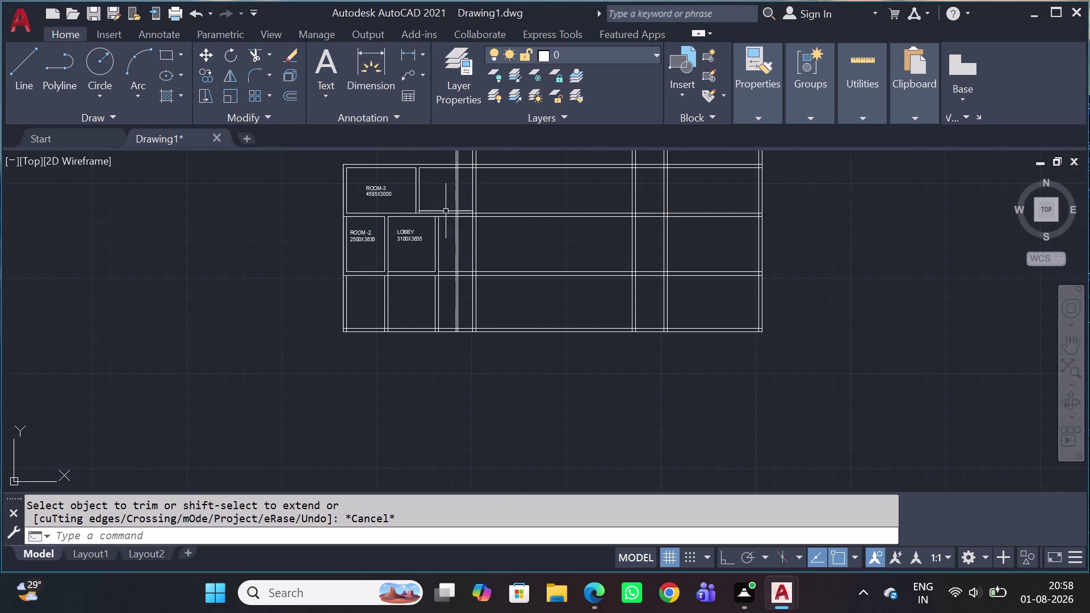
middle_drag(448, 198, 454, 258)
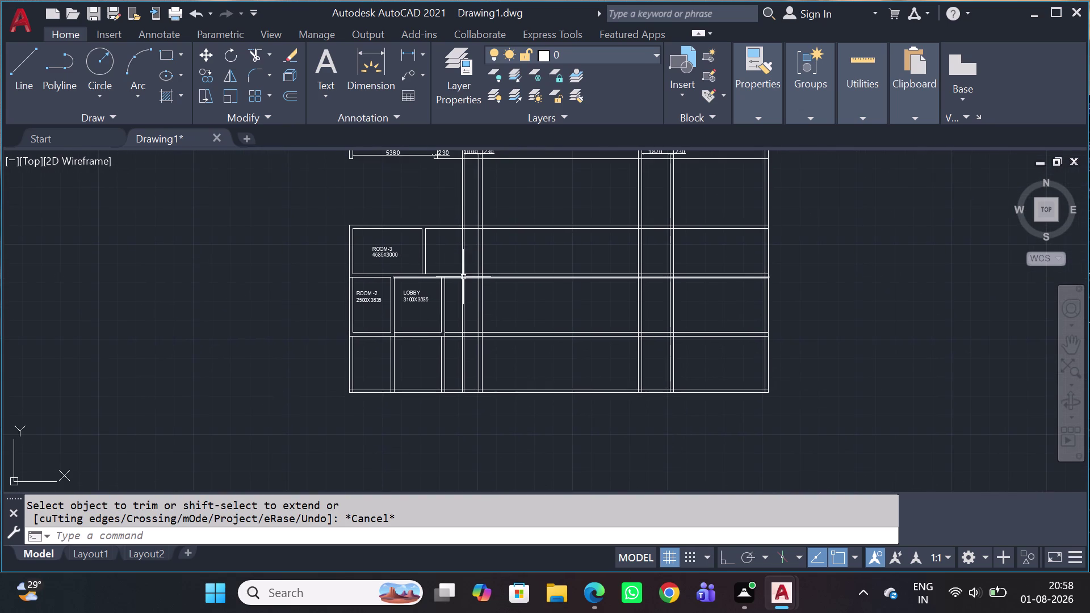
scroll(up, 3)
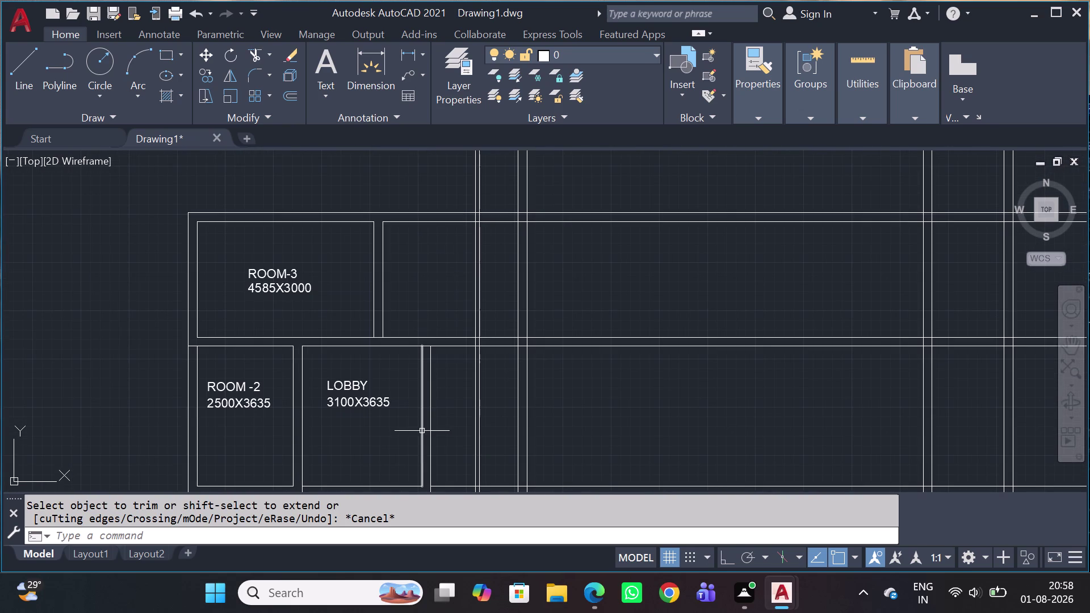
middle_drag(421, 431, 425, 326)
scroll(up, 3)
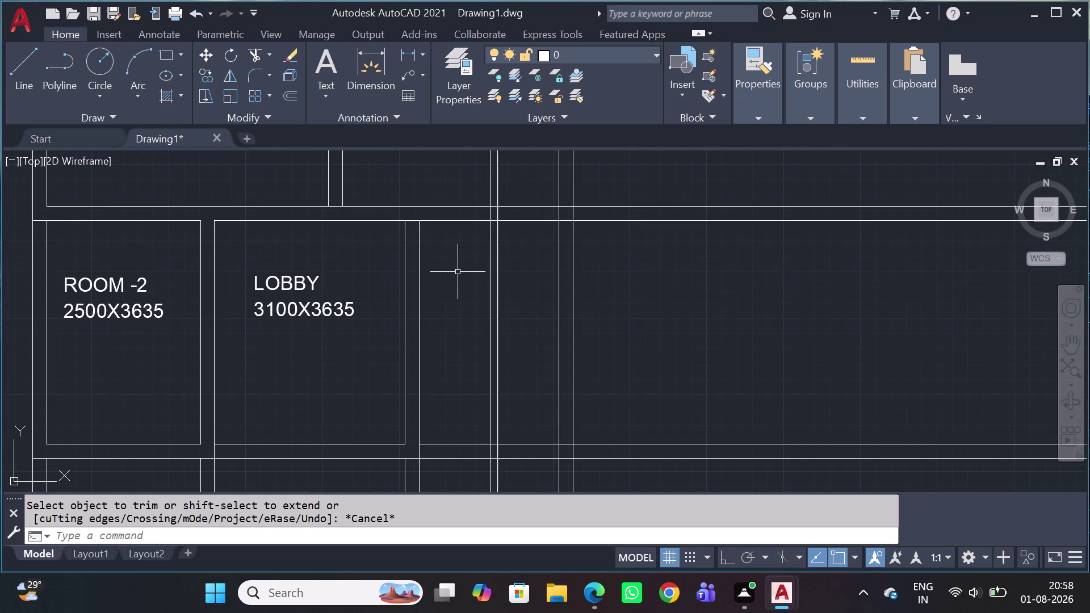
scroll(down, 3)
scroll(down, 3)
scroll(up, 3)
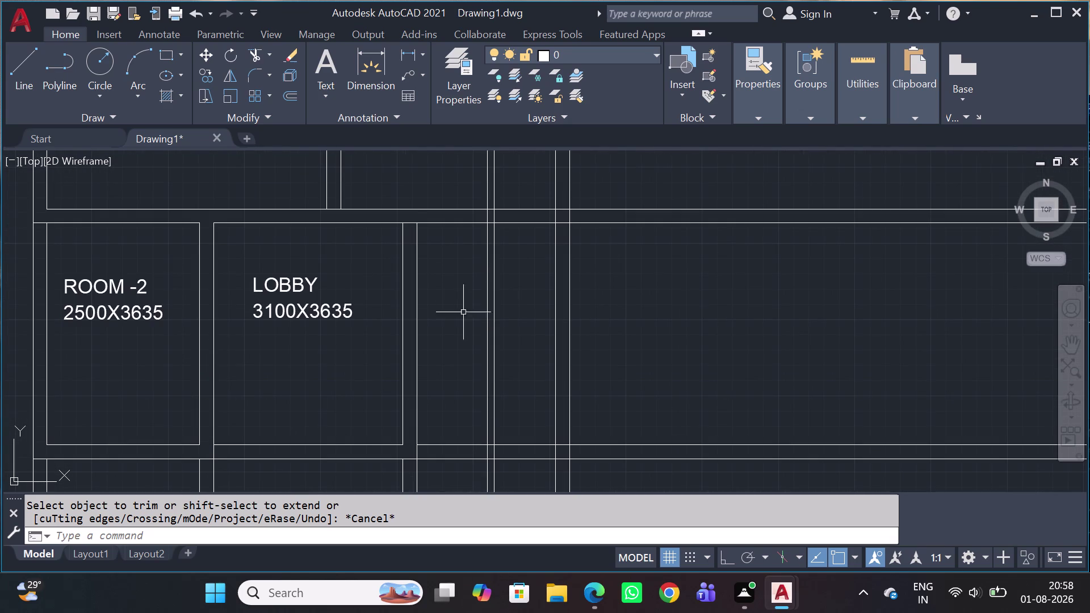
middle_drag(465, 335, 444, 331)
scroll(up, 3)
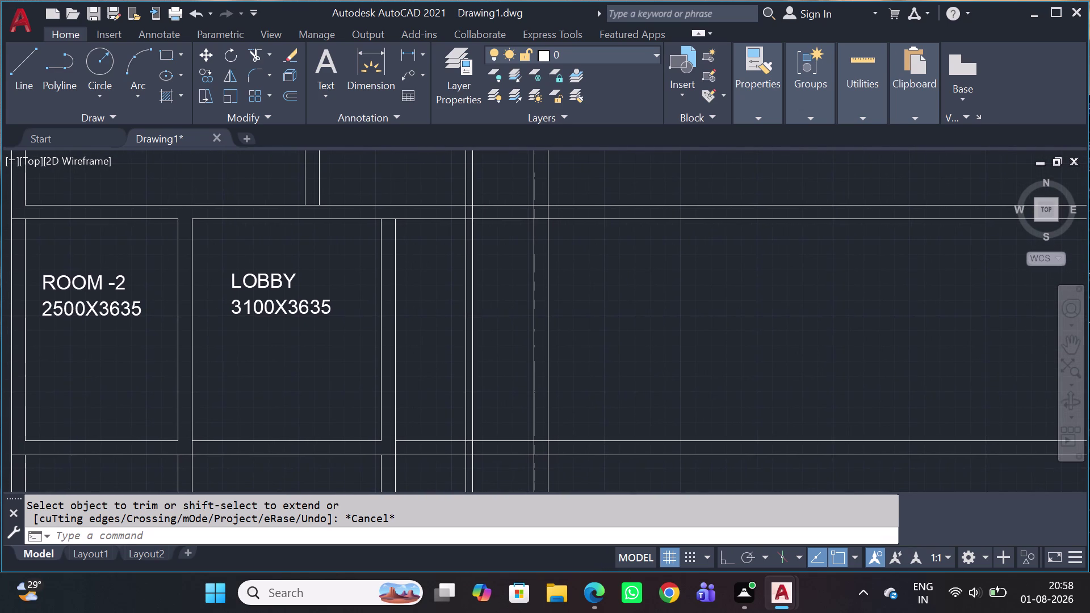
scroll(down, 3)
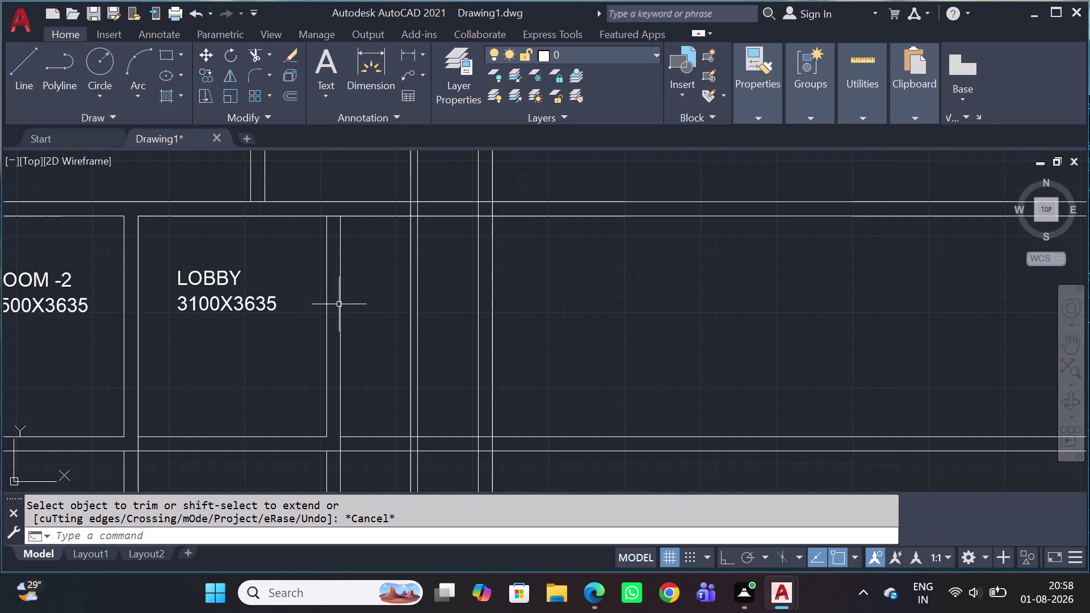
click(345, 295)
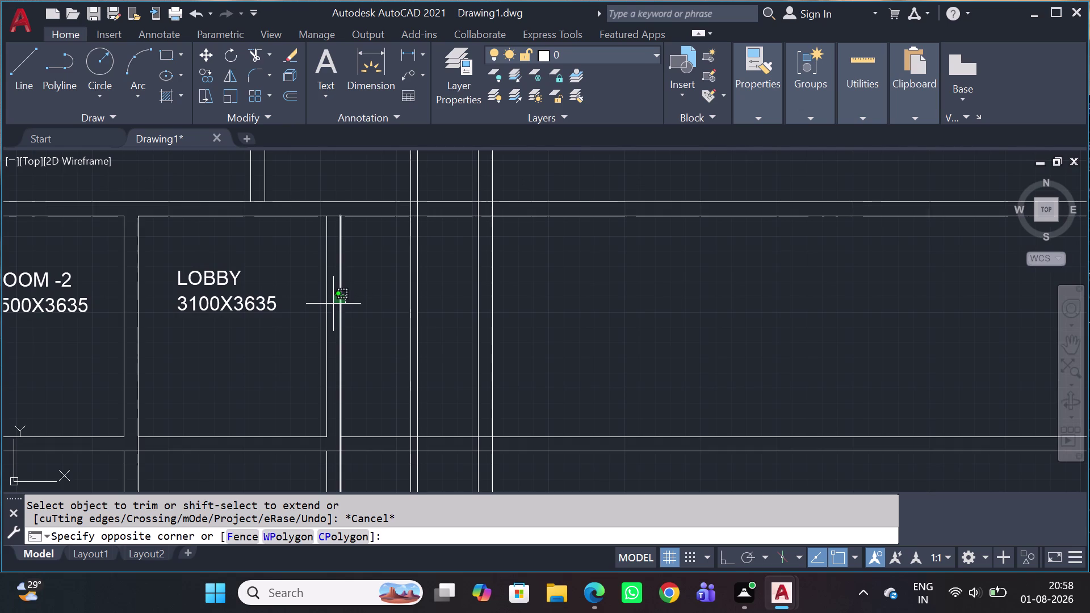
key(Escape)
click(442, 268)
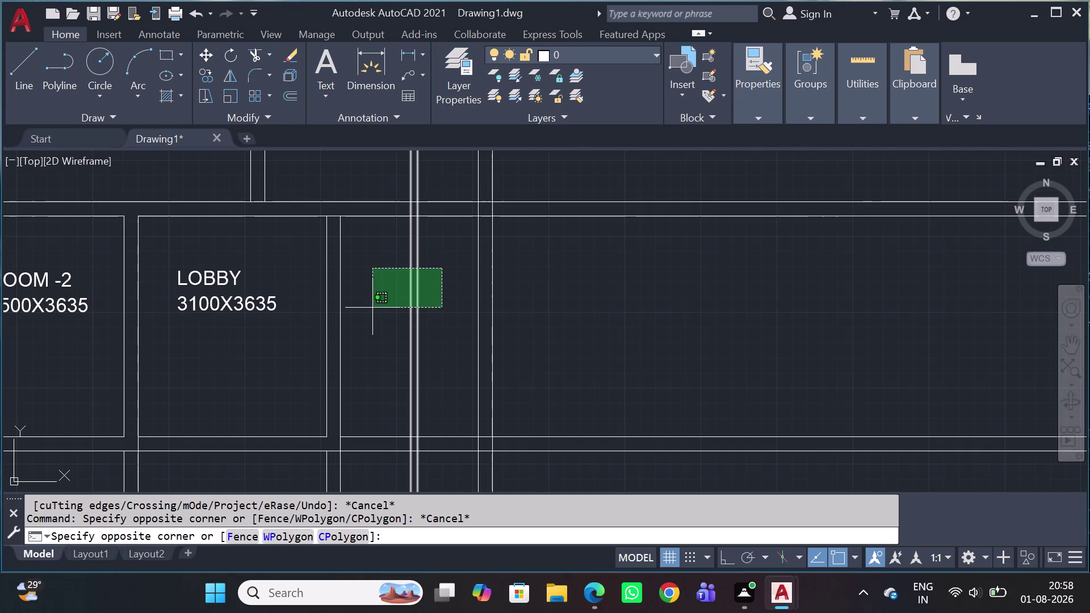
drag(371, 311, 369, 317)
key(Escape)
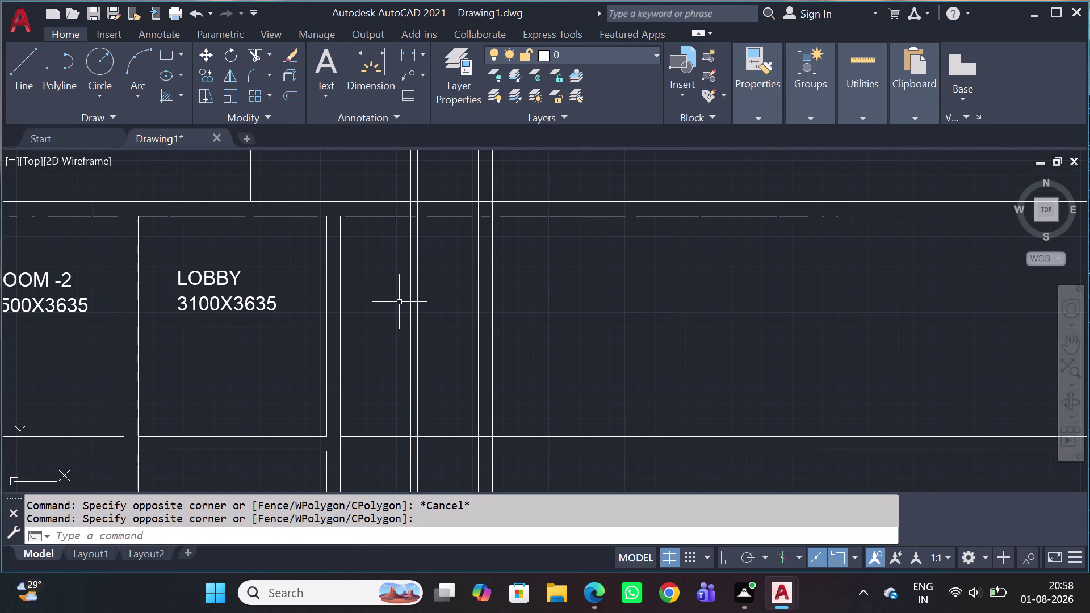
Trim the overhanging wall ends right of LOBBY, including those near the top wall.
key(t)
key(r)
key(space)
click(430, 287)
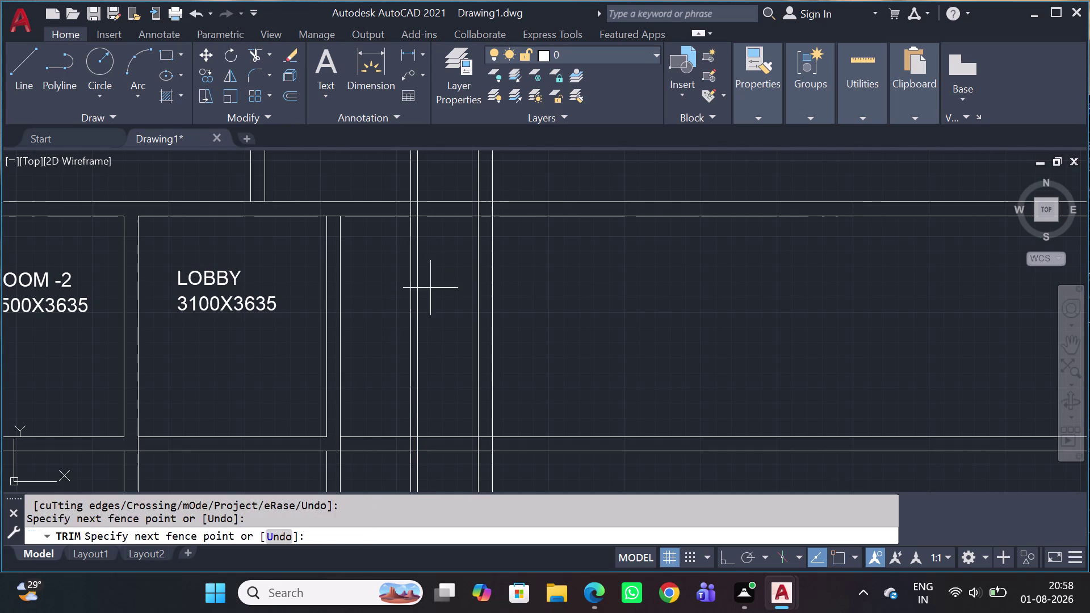
drag(381, 319, 374, 337)
scroll(up, 3)
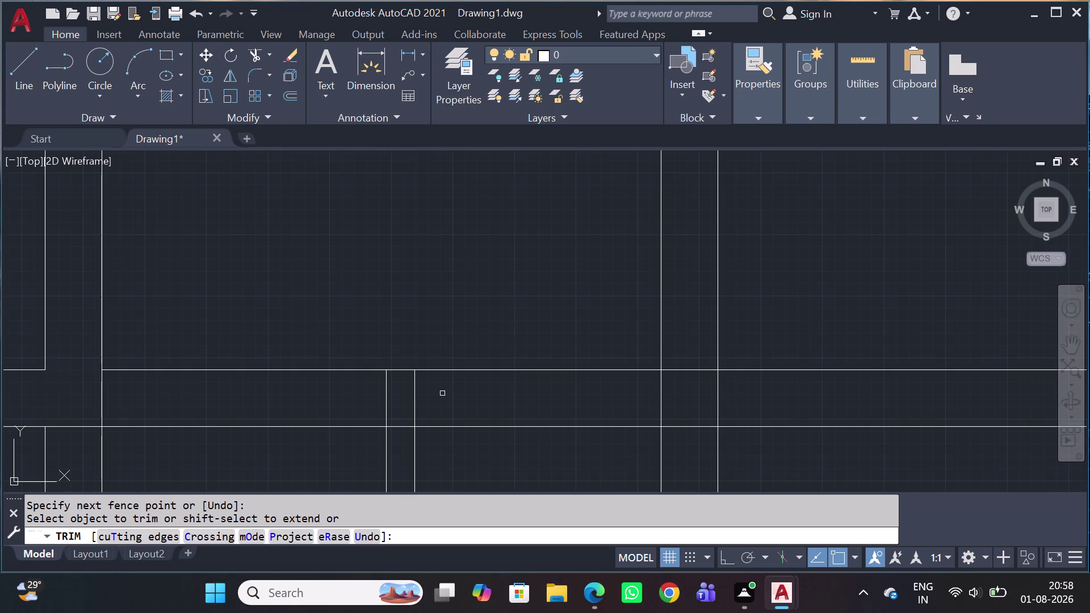
click(442, 393)
click(324, 411)
scroll(down, 3)
scroll(down, 3)
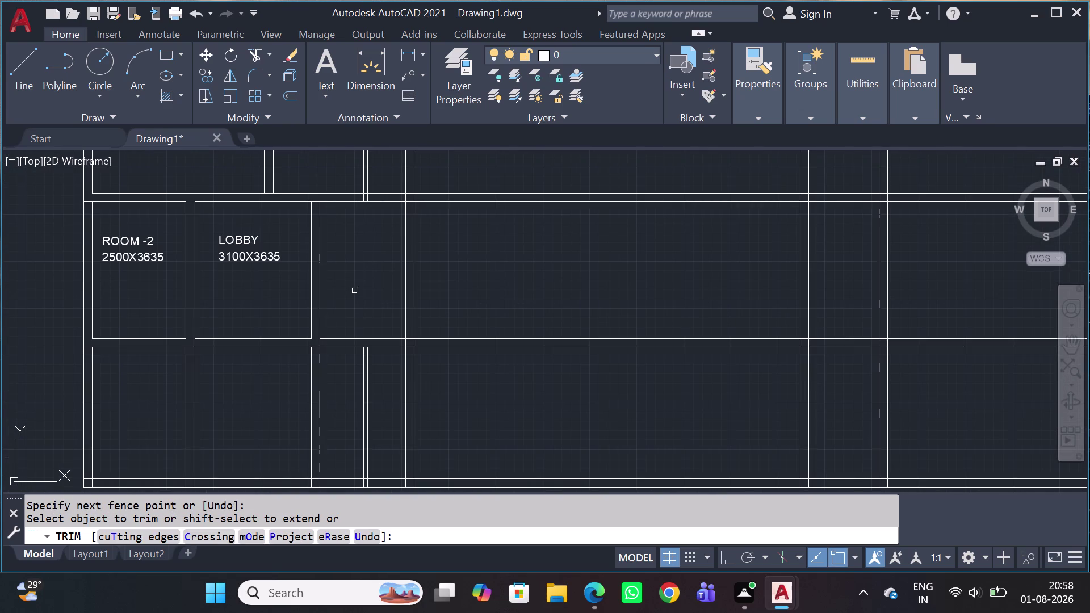
scroll(up, 3)
scroll(up, 3)
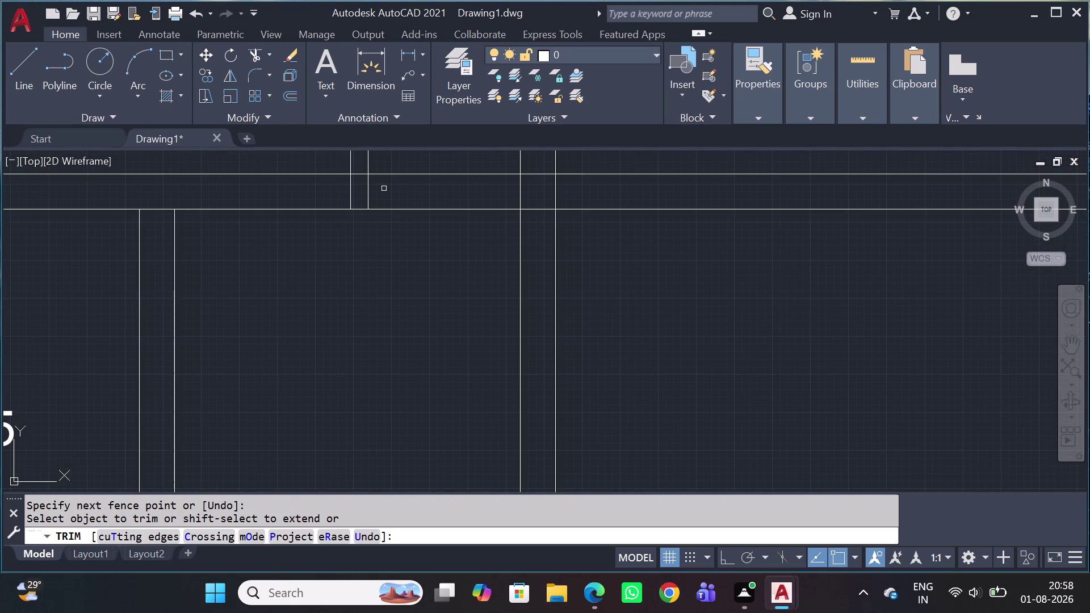
click(385, 189)
click(333, 193)
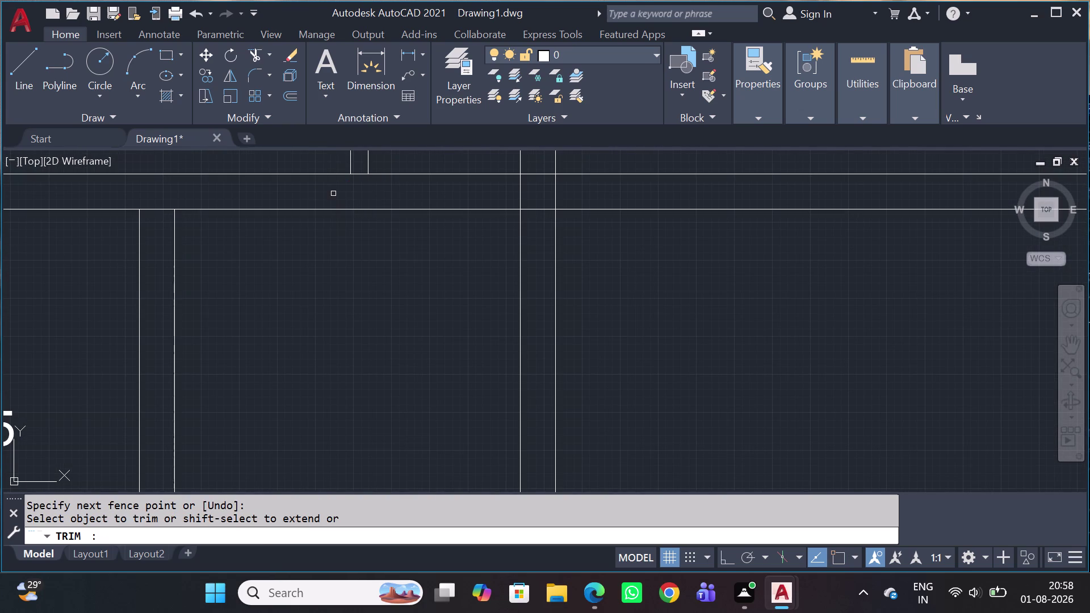
key(Escape)
Trim the two remaining wall line stubs and pan back to the labelled rooms.
scroll(down, 3)
scroll(down, 3)
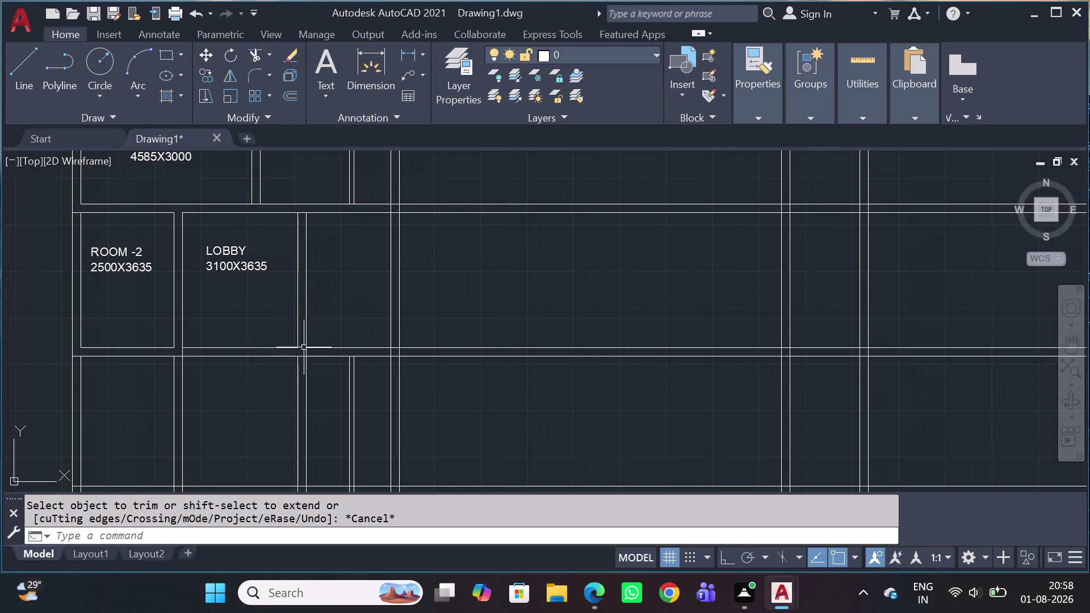
scroll(up, 3)
key(t)
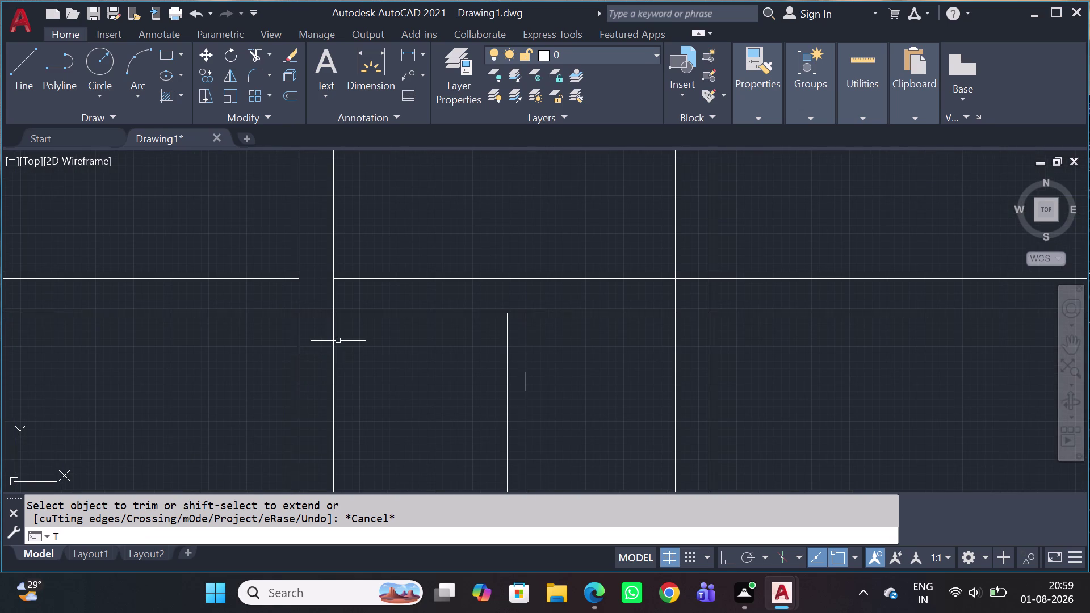
key(r)
key(space)
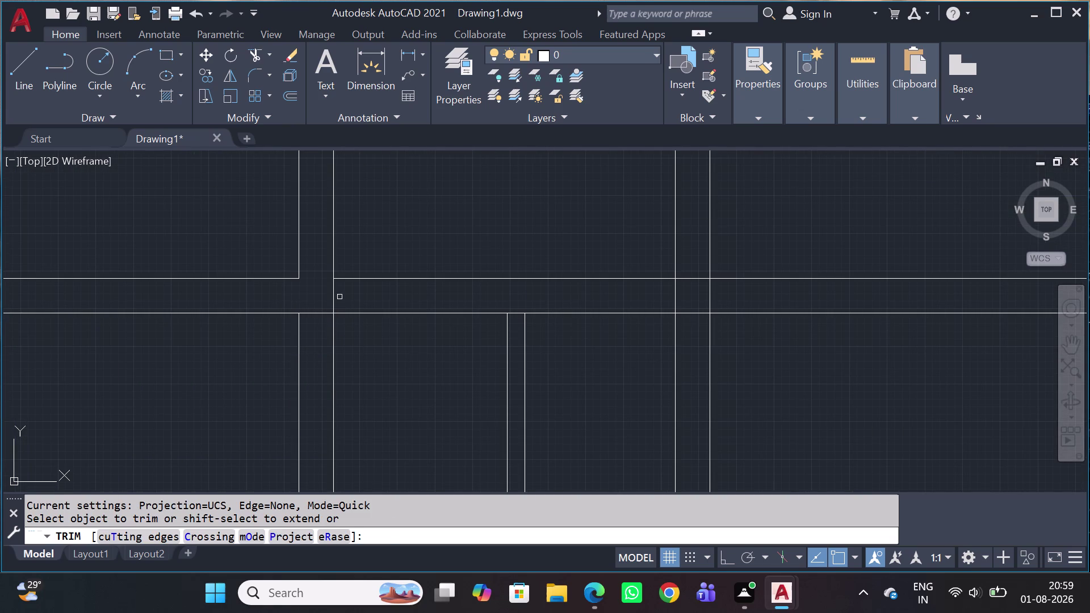
click(340, 296)
click(280, 303)
key(Escape)
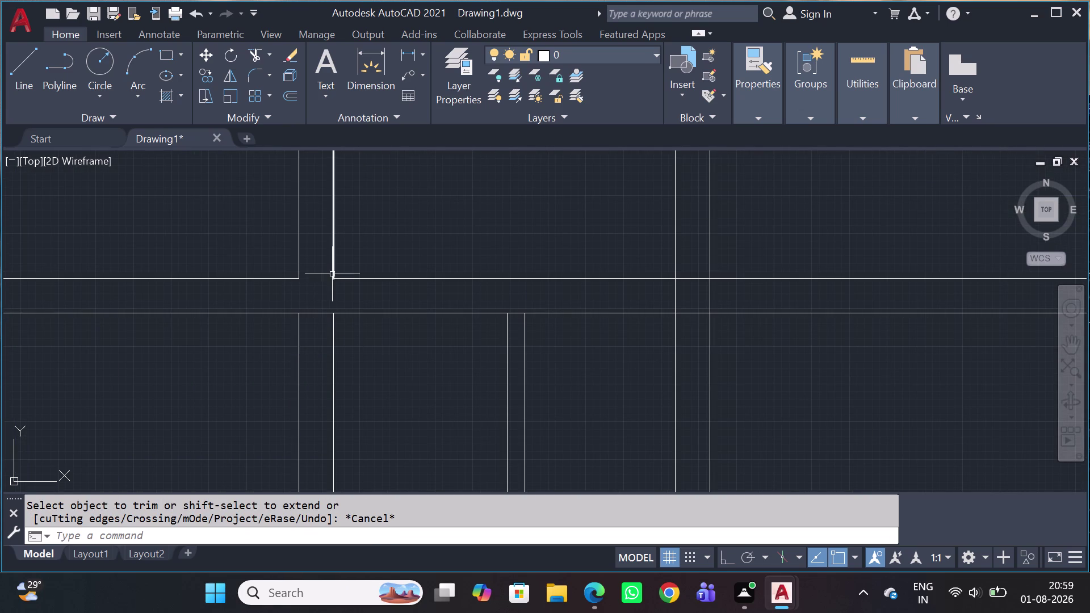
scroll(down, 3)
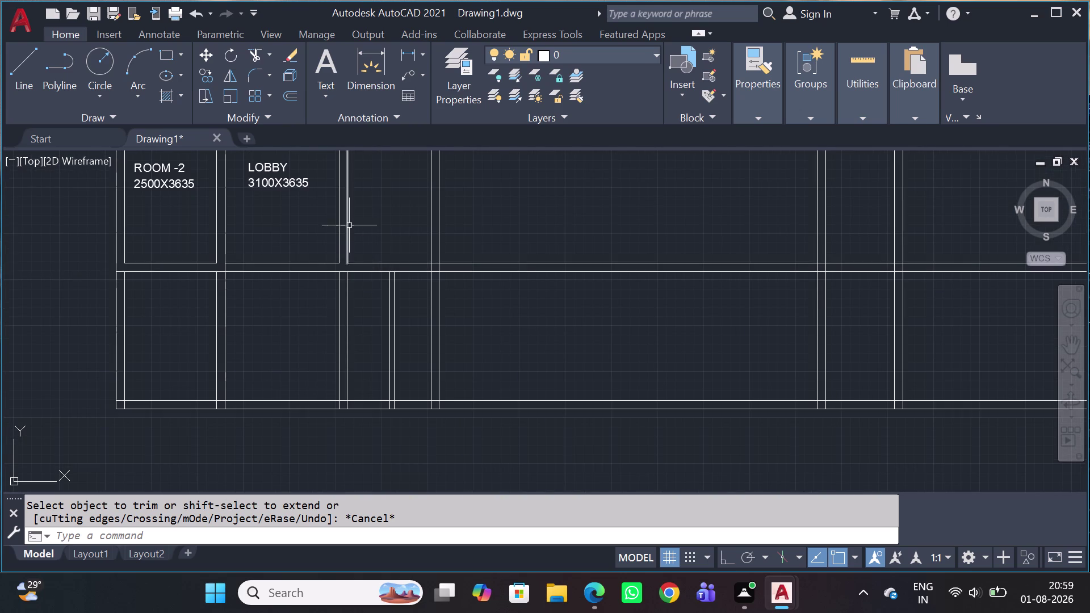
middle_drag(341, 225, 354, 317)
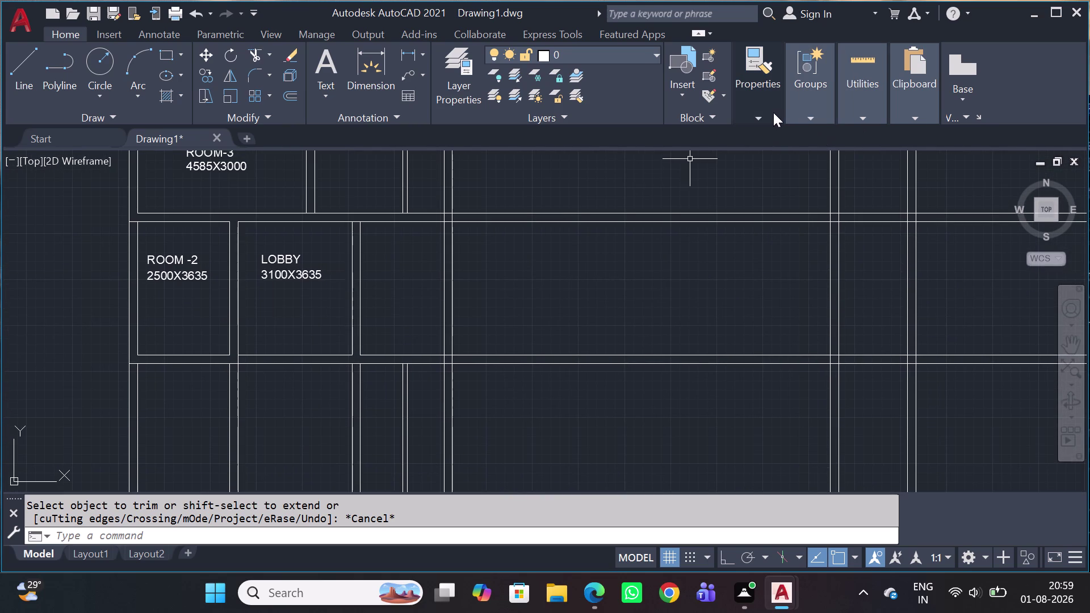
click(861, 118)
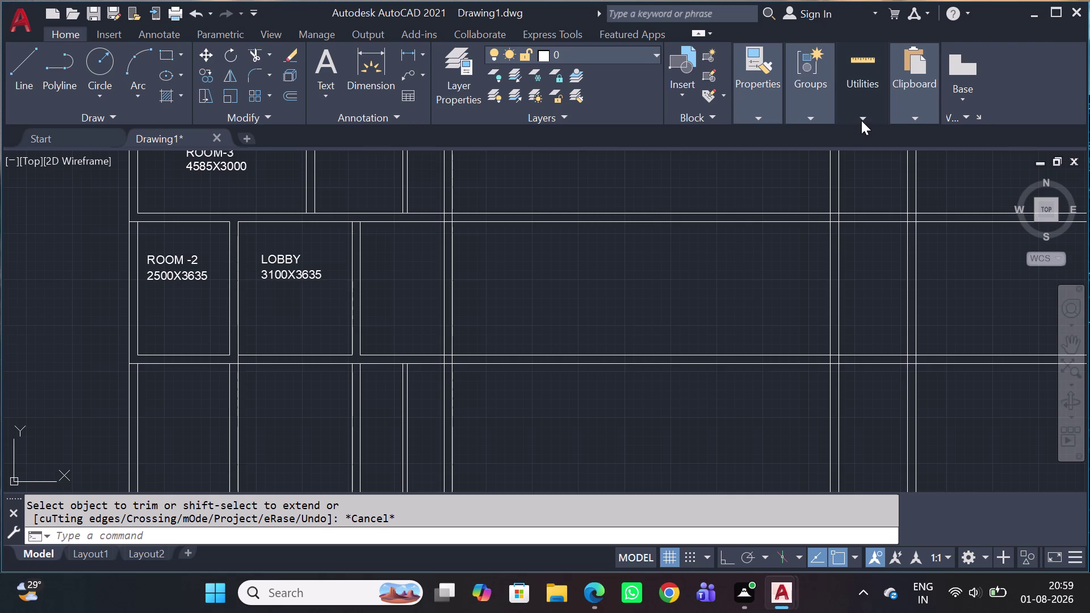
click(861, 120)
click(866, 175)
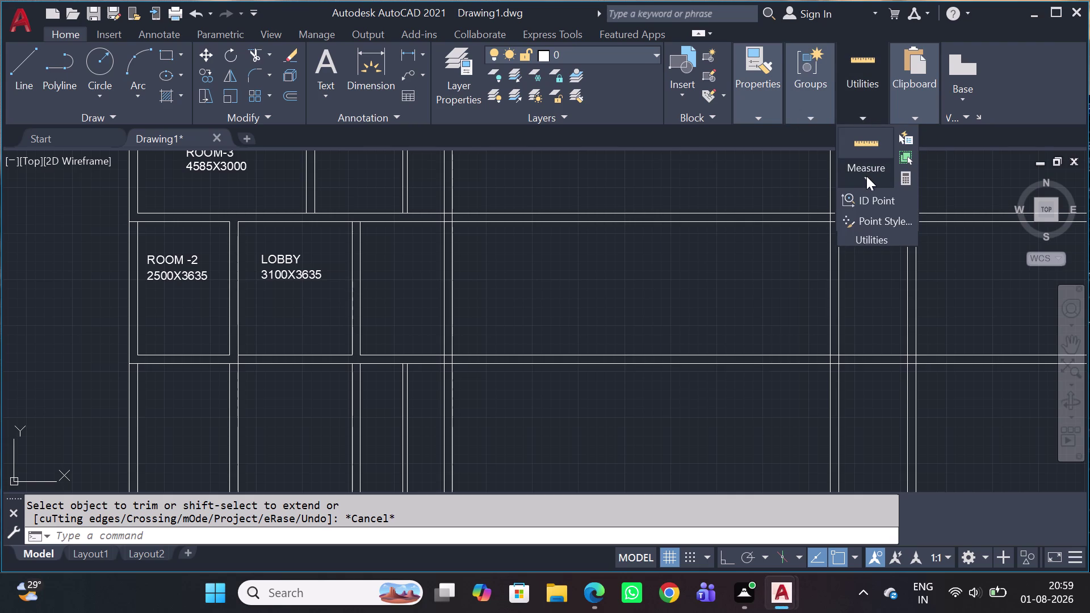
click(873, 207)
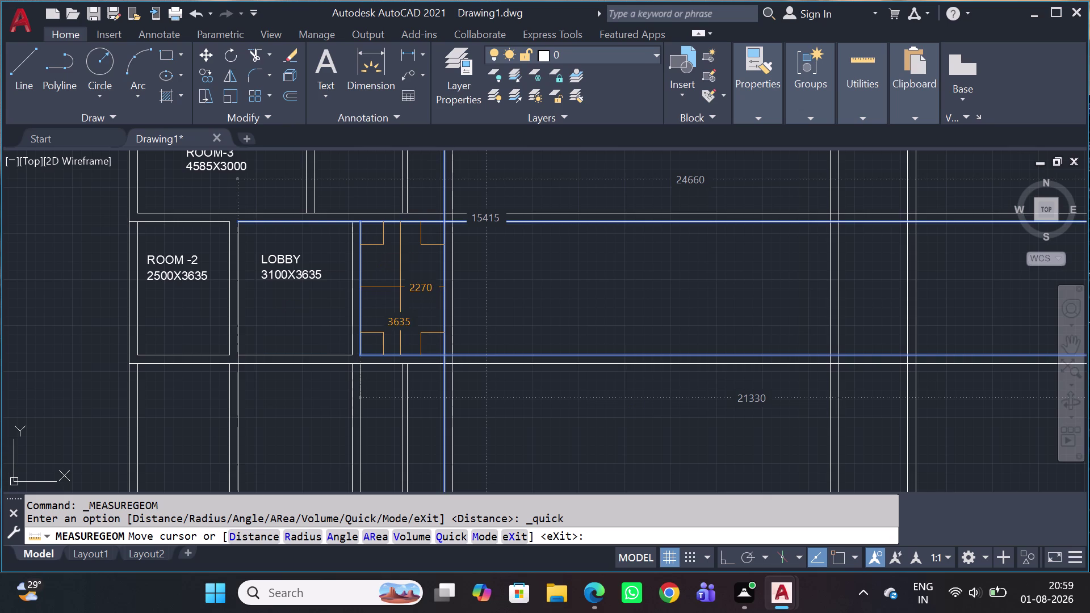
scroll(down, 3)
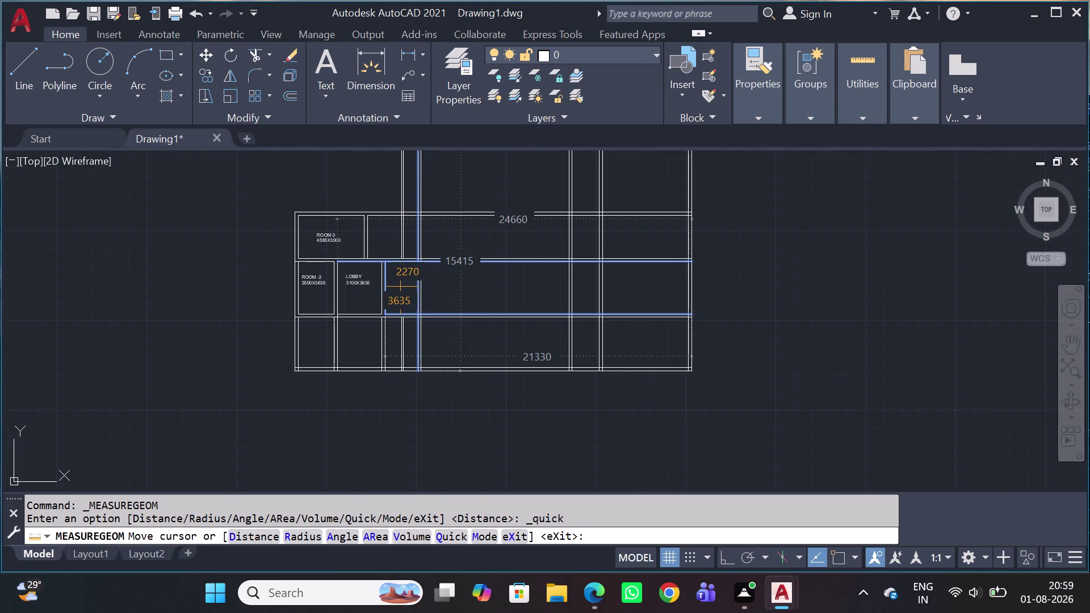
scroll(down, 3)
scroll(up, 3)
scroll(up, 3)
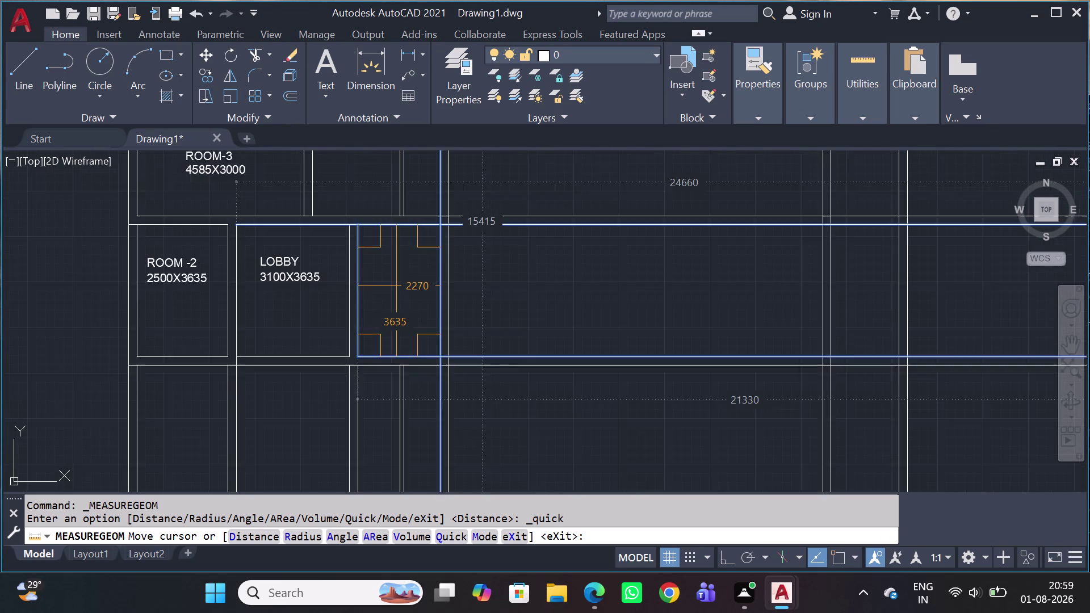
scroll(down, 3)
scroll(up, 3)
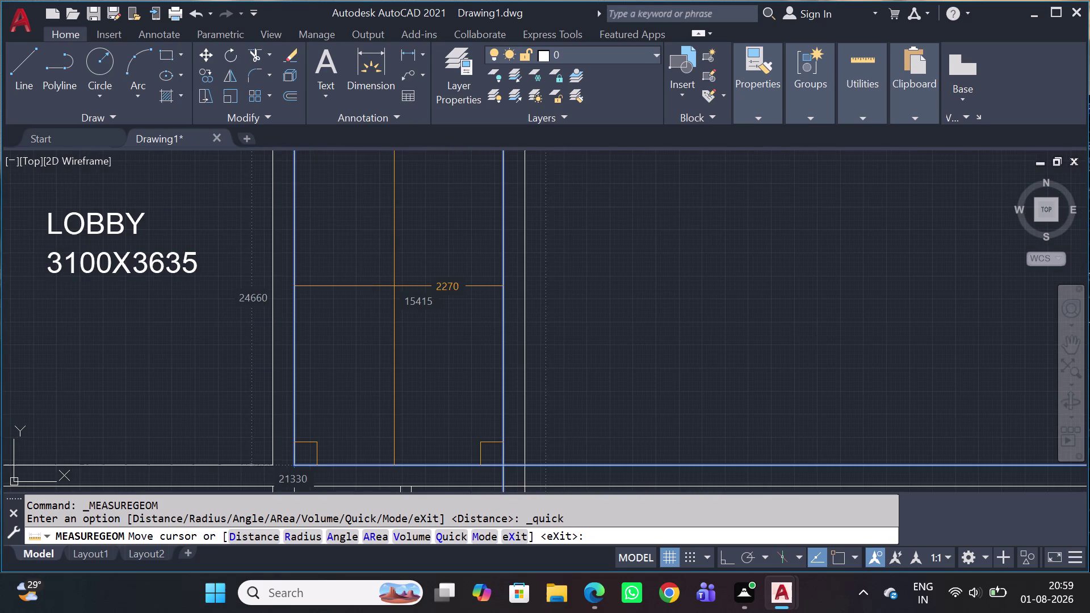
scroll(down, 3)
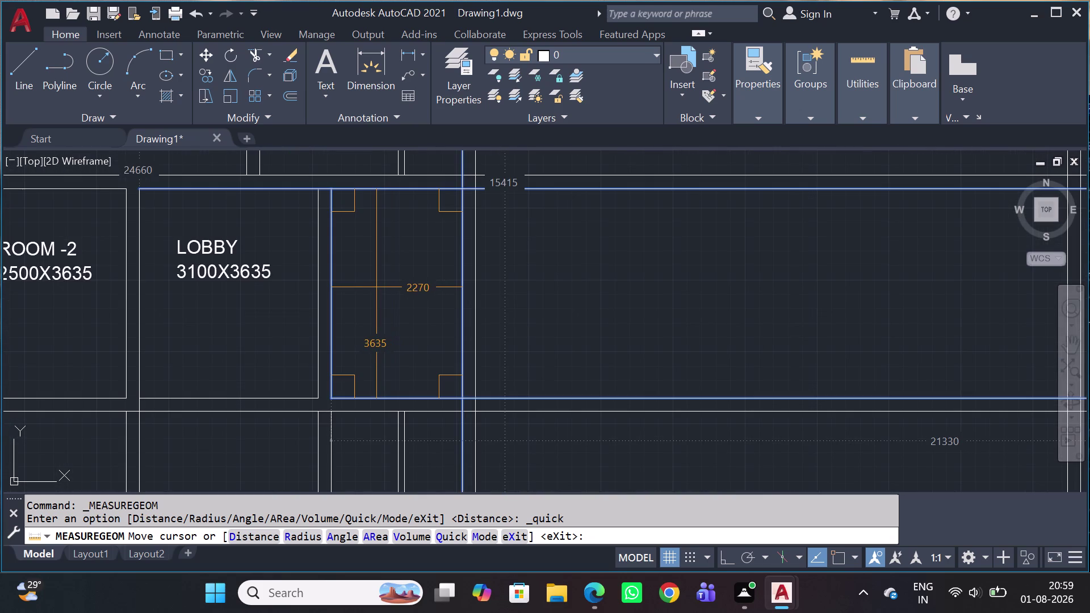
key(Escape)
scroll(down, 3)
middle_drag(341, 267, 382, 364)
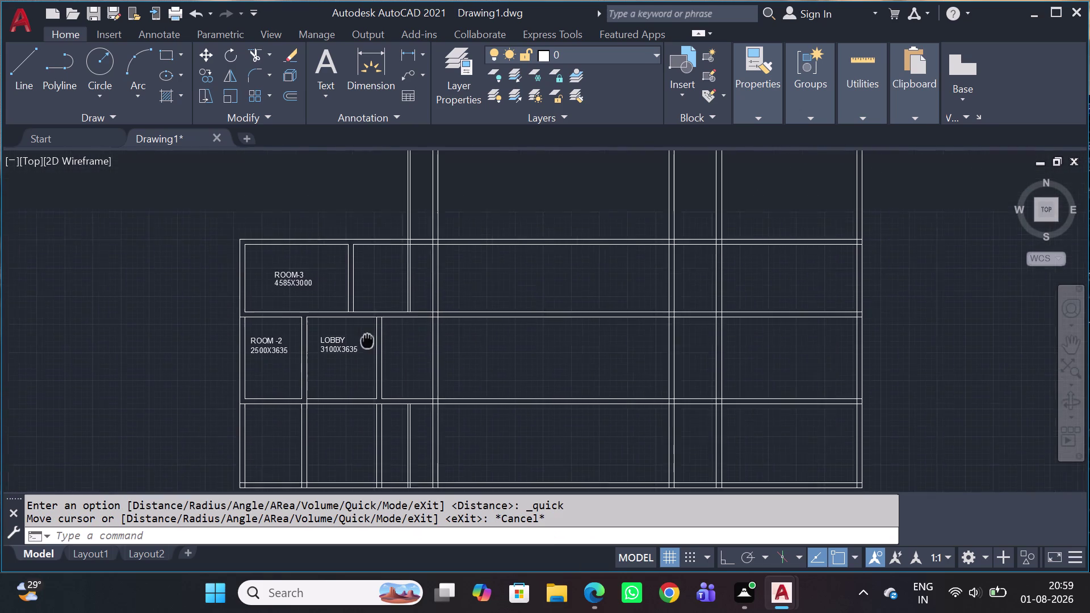
middle_drag(382, 363, 383, 366)
scroll(up, 3)
scroll(down, 3)
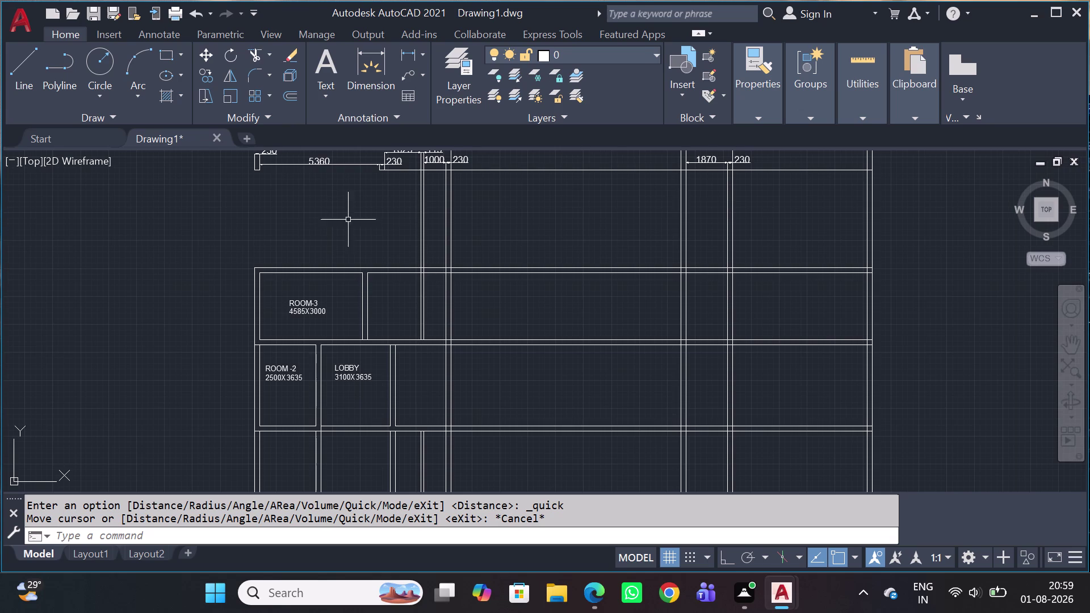
middle_drag(374, 257, 382, 285)
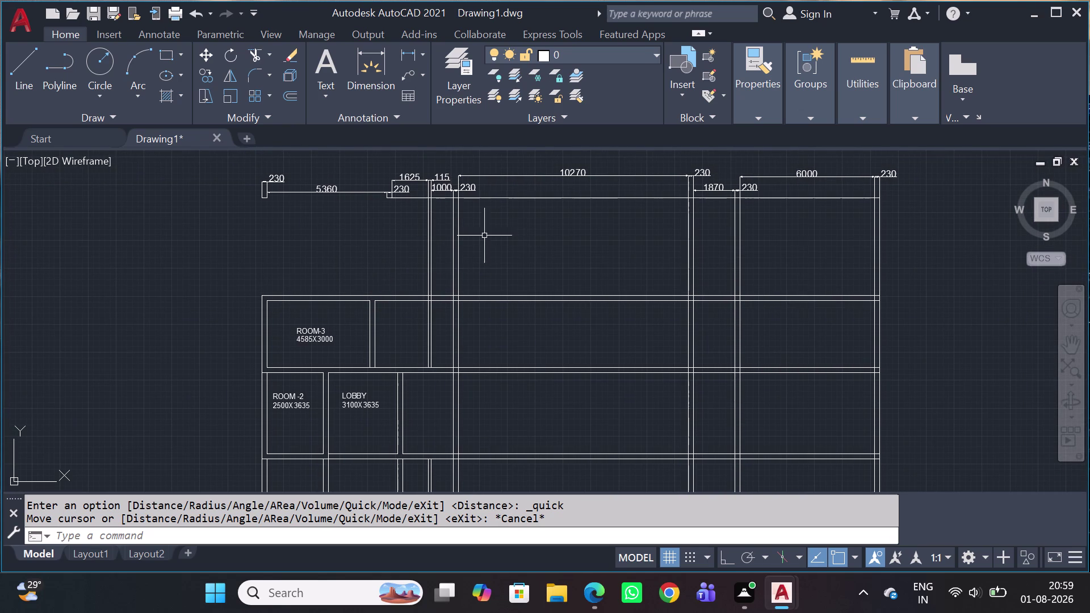
scroll(up, 3)
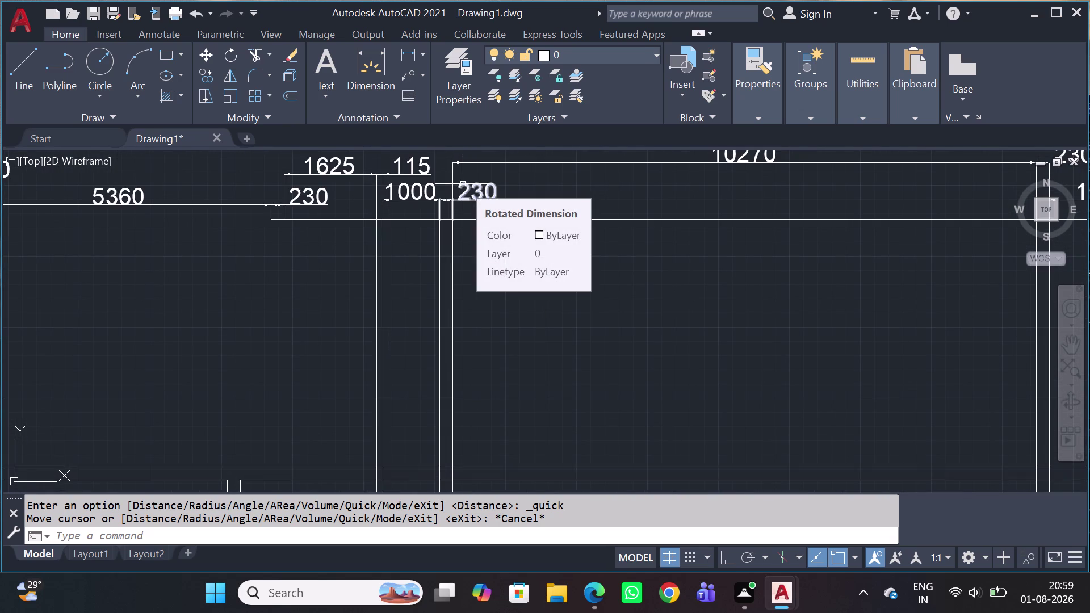
scroll(down, 3)
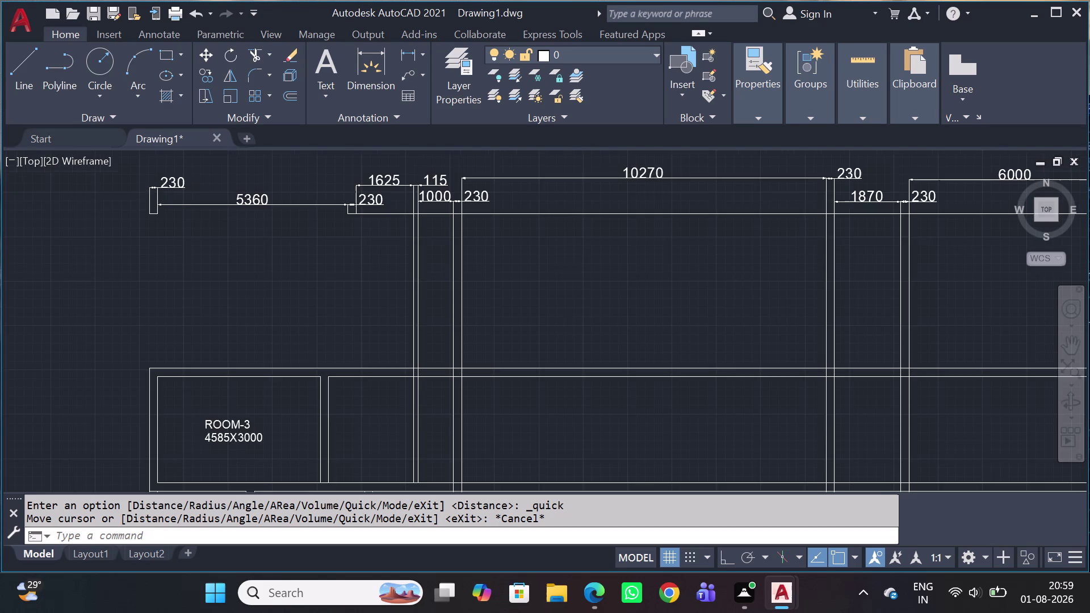
middle_drag(611, 257, 543, 221)
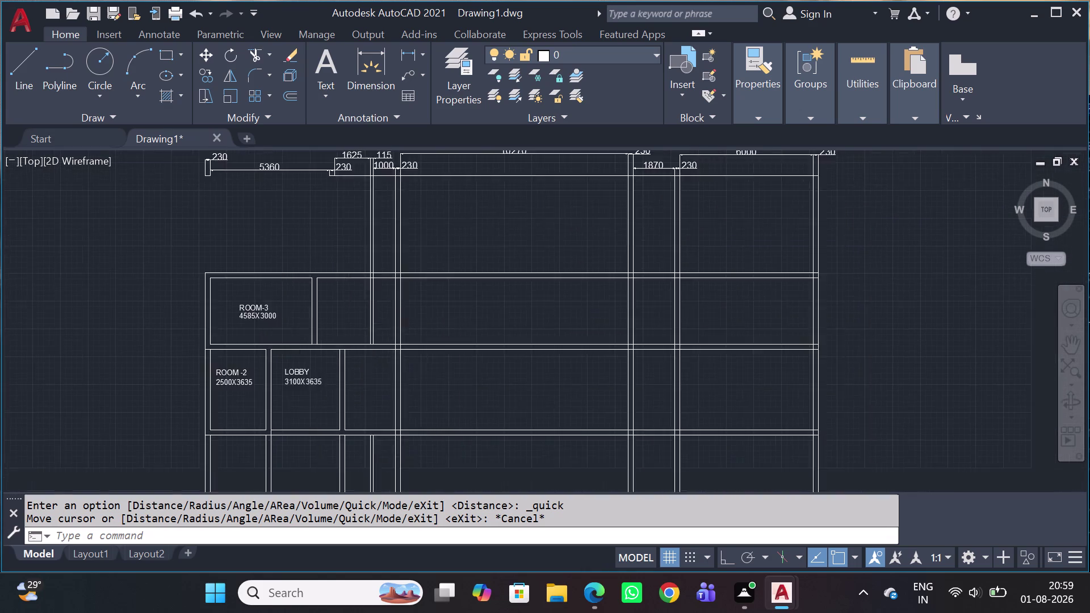
scroll(down, 3)
scroll(up, 3)
scroll(down, 3)
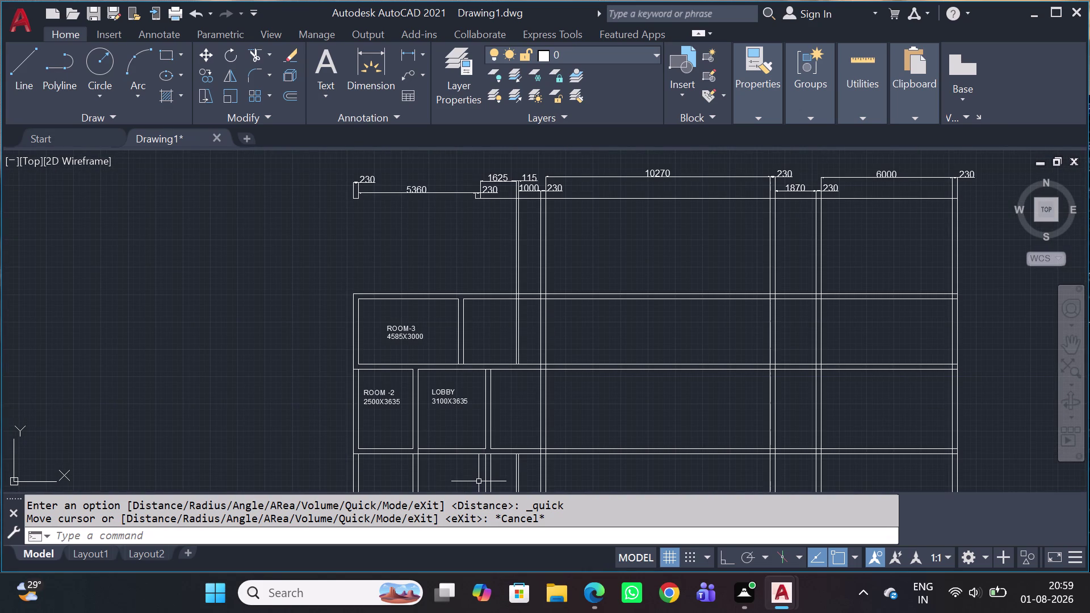
middle_drag(466, 401, 426, 353)
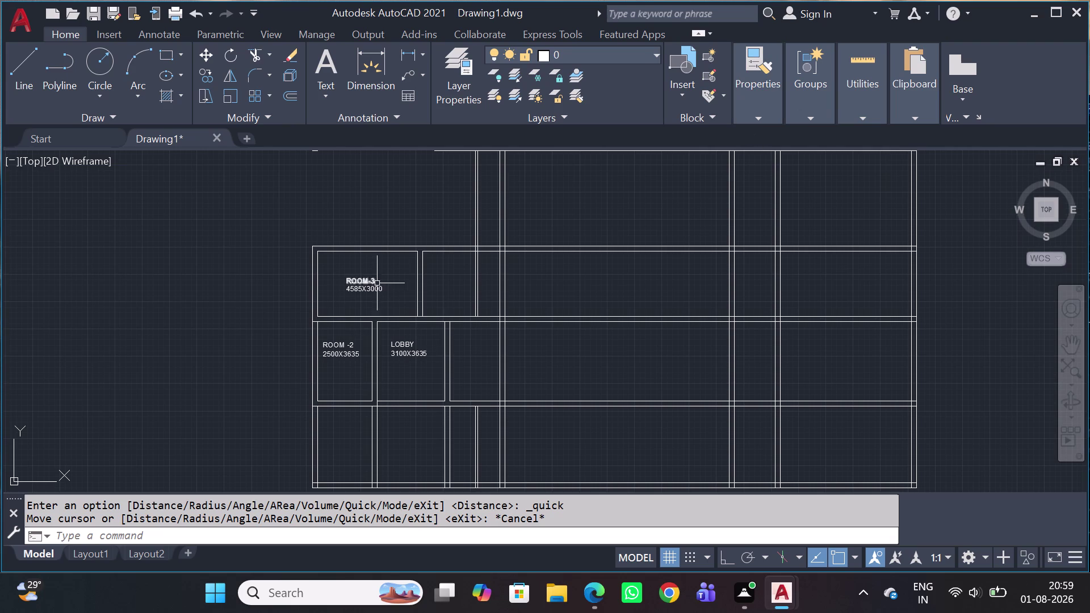
scroll(up, 3)
scroll(down, 3)
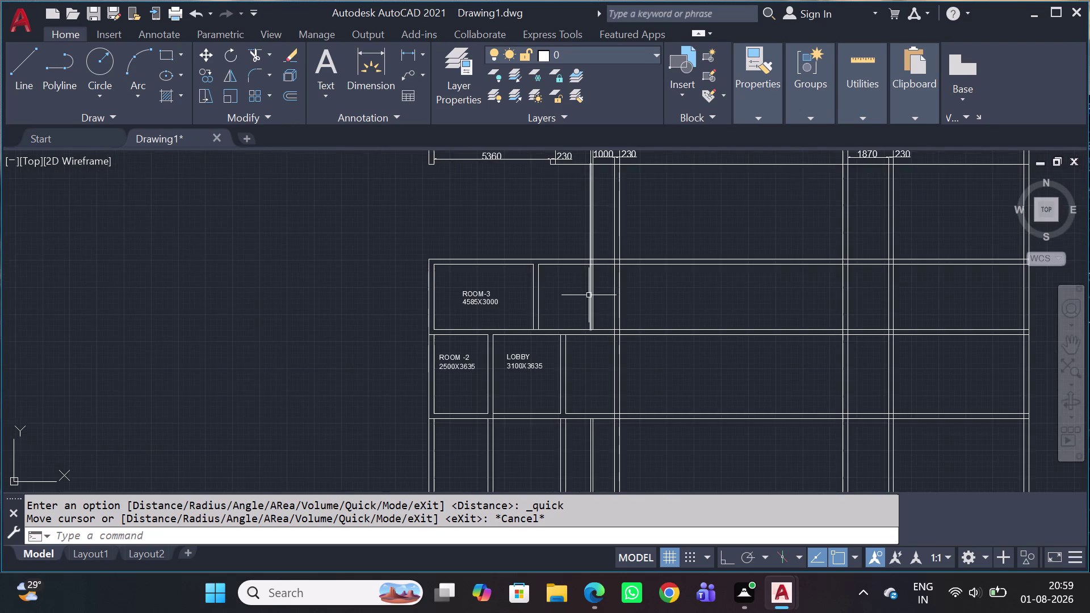
scroll(up, 3)
Delete the wall lines right of ROOM-3, then undo to restore them.
click(613, 265)
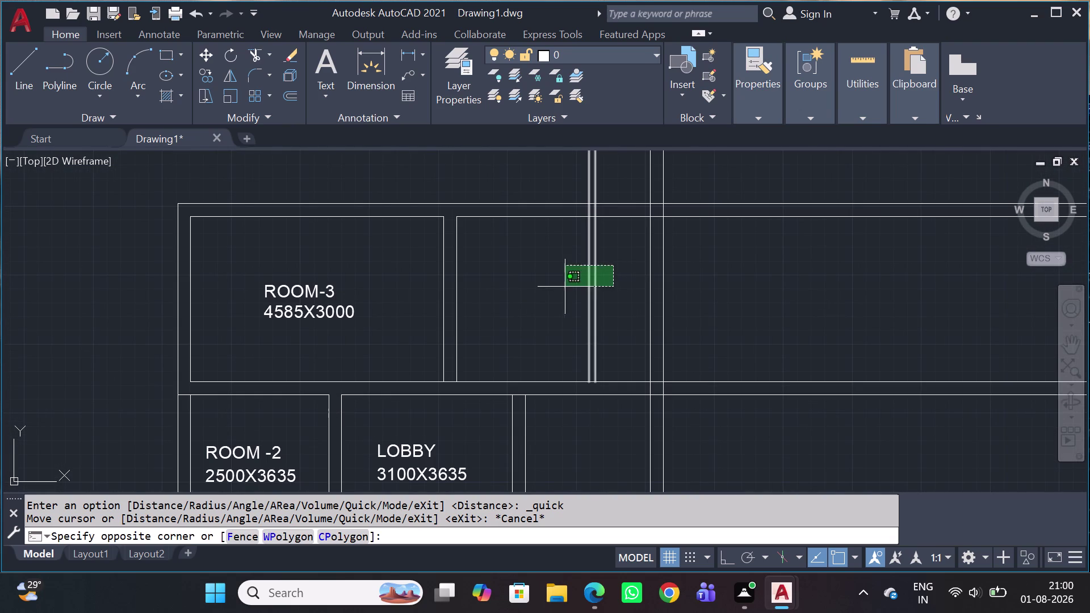
click(560, 289)
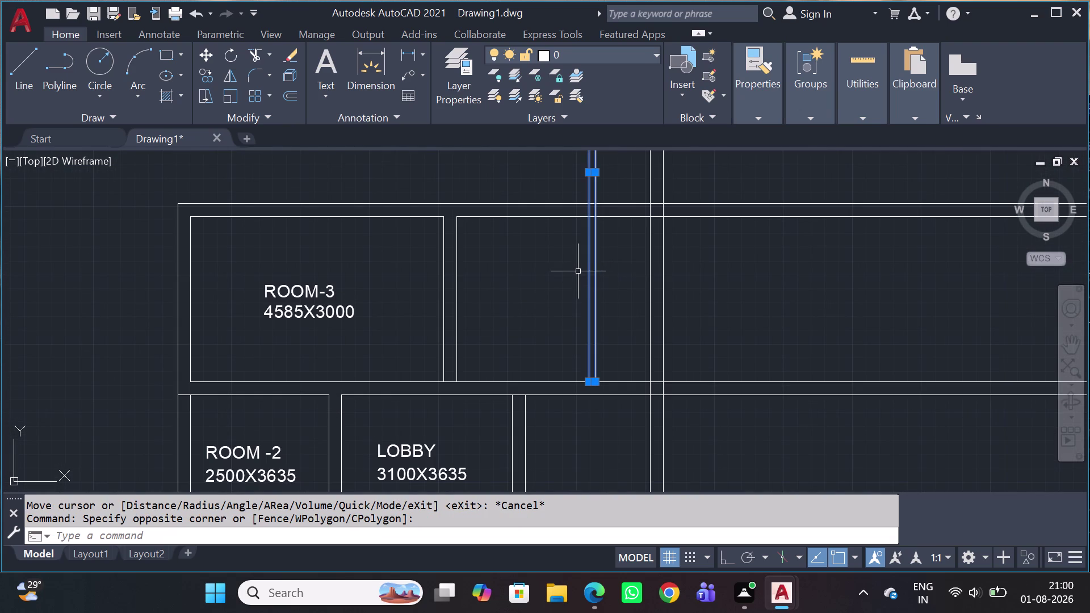
key(Delete)
scroll(down, 3)
scroll(up, 3)
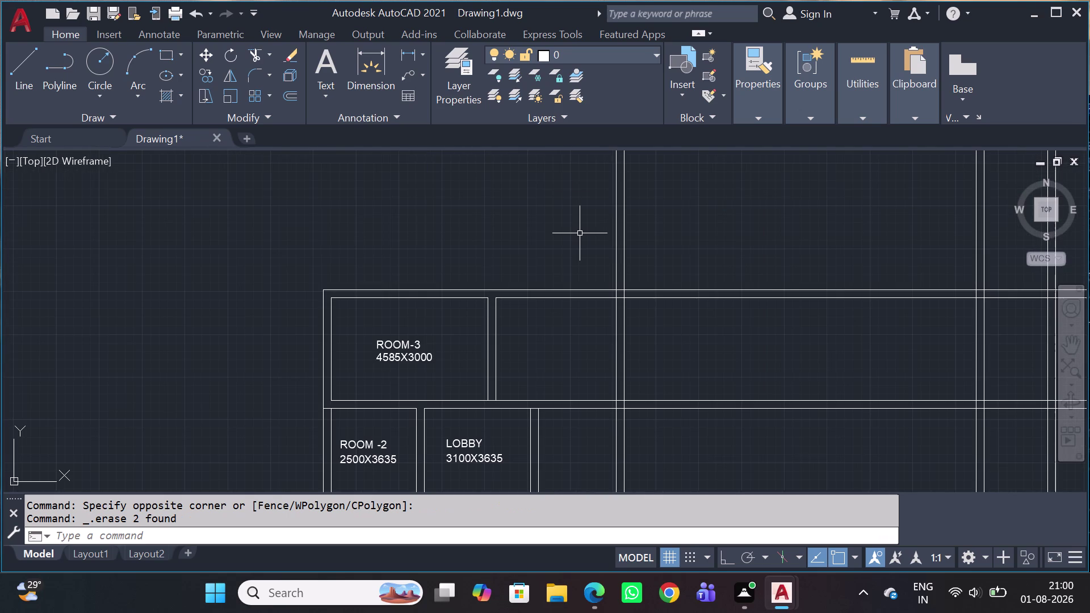
key(ctrl+z)
key(ctrl+z)
Quick-measure the room right of LOBBY, reading 2270 by 3635.
scroll(down, 3)
middle_drag(543, 439, 534, 421)
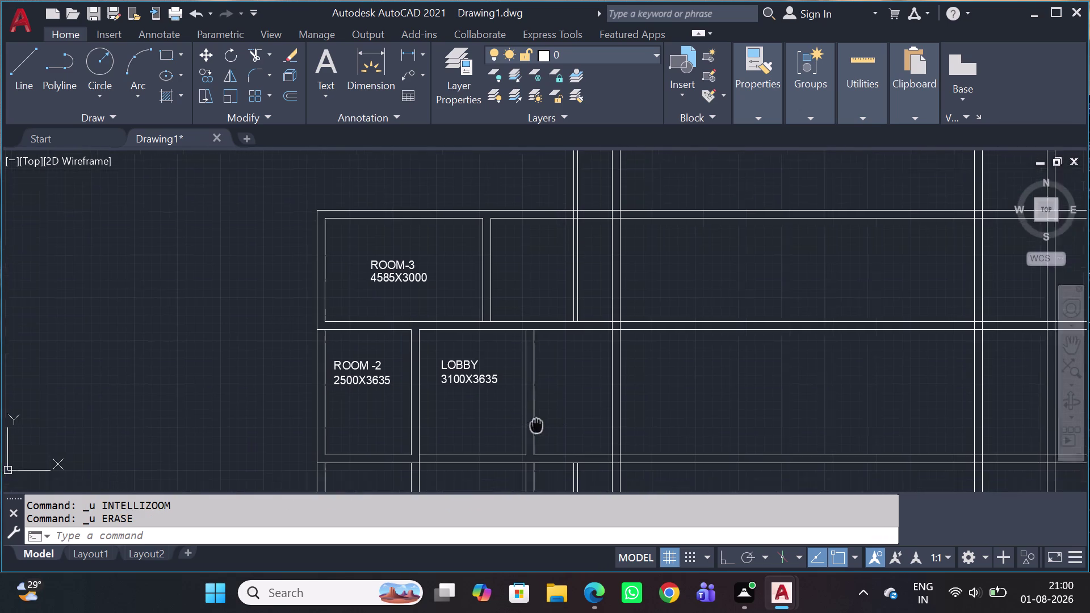
middle_drag(534, 420, 499, 372)
scroll(up, 3)
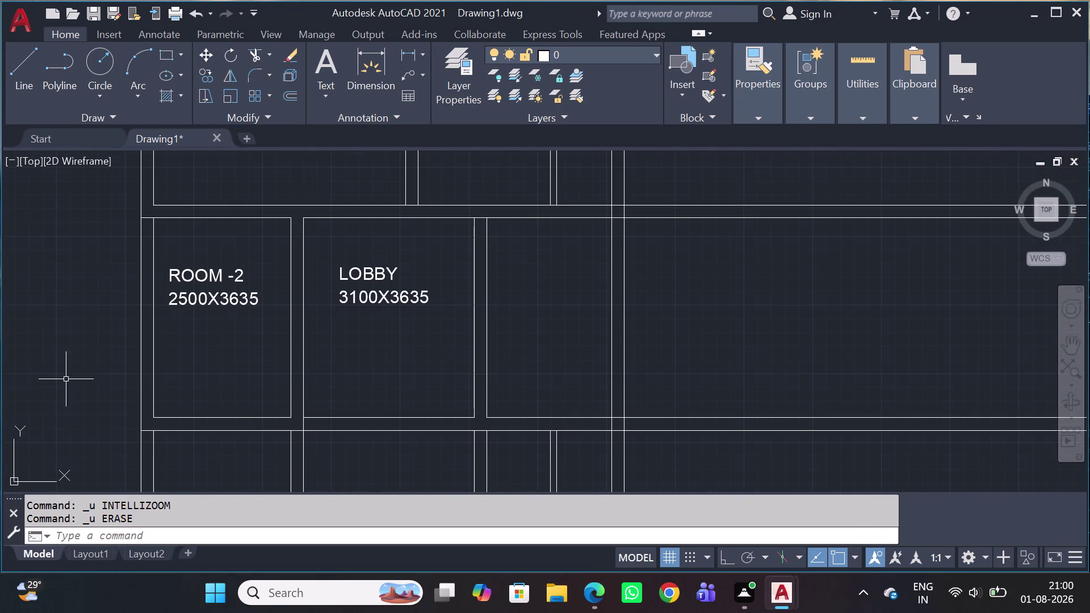
click(868, 115)
click(861, 170)
click(883, 217)
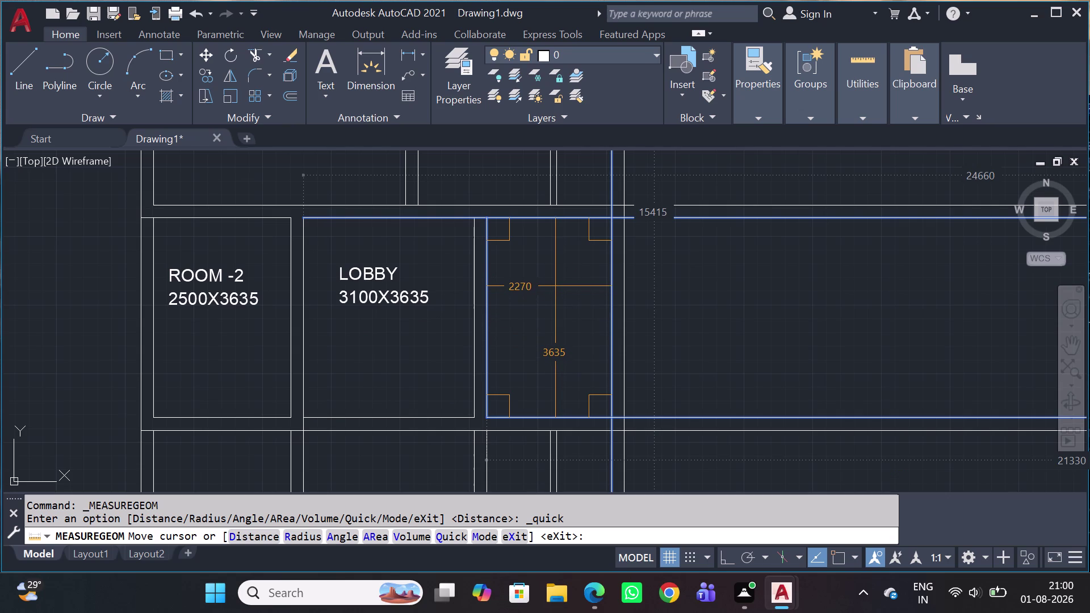
Exit Measure and undo seven times, reversing view changes and two trims beside LOBBY.
key(Escape)
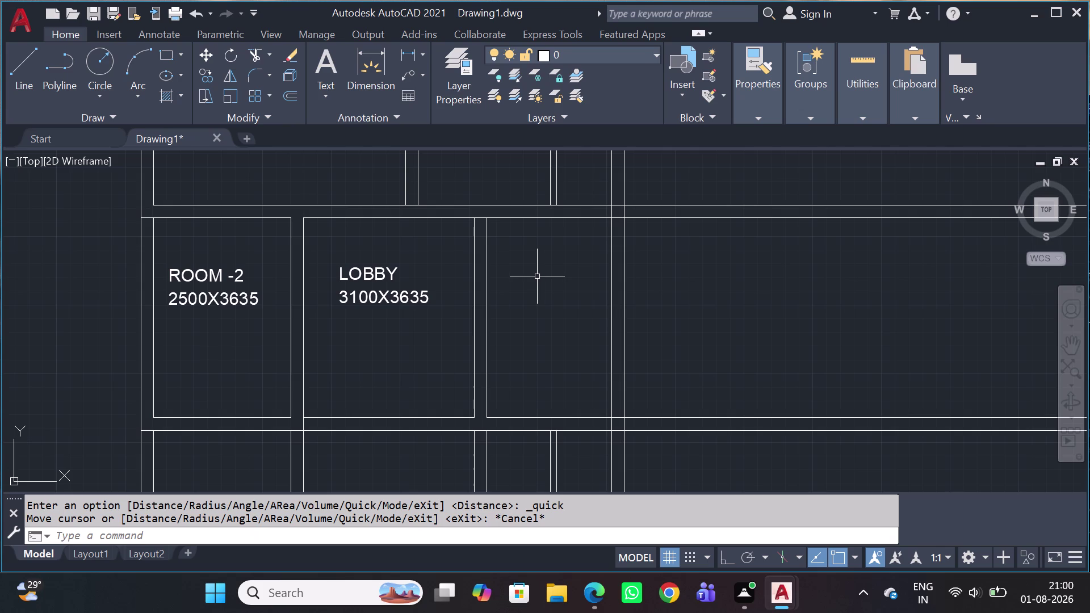
key(ctrl+z)
key(ctrl+z)
key(ctrl+z)
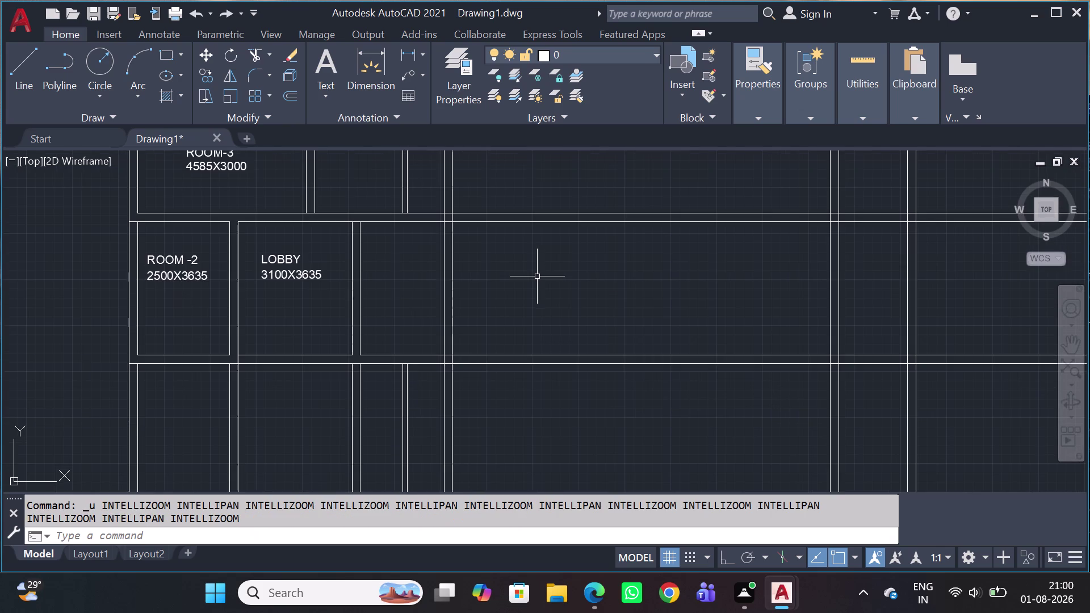
key(ctrl+z)
key(ctrl+z)
key(ctrl+z)
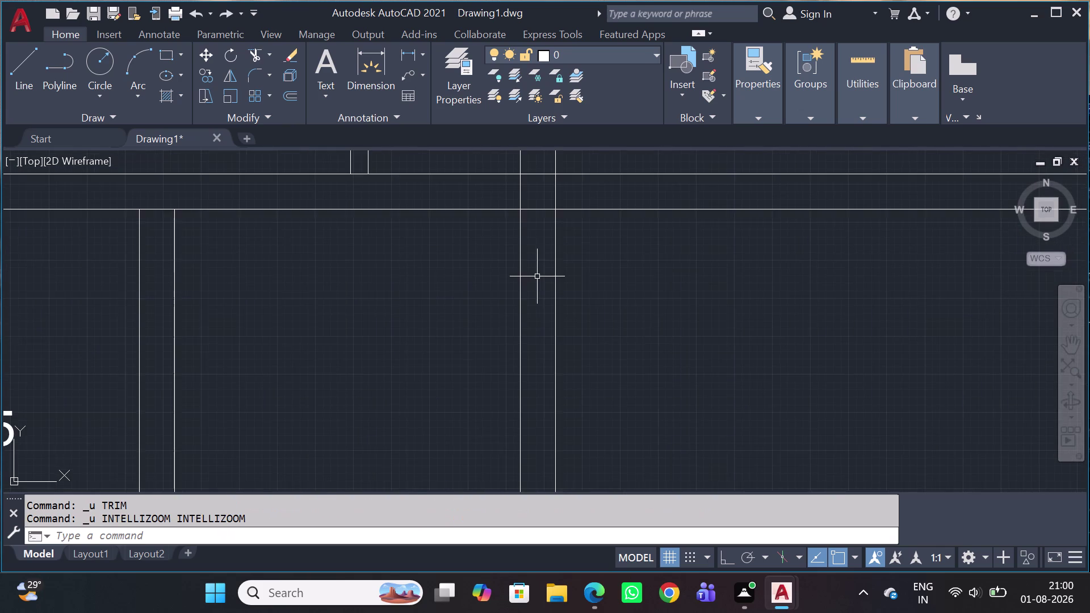
key(ctrl+z)
scroll(down, 3)
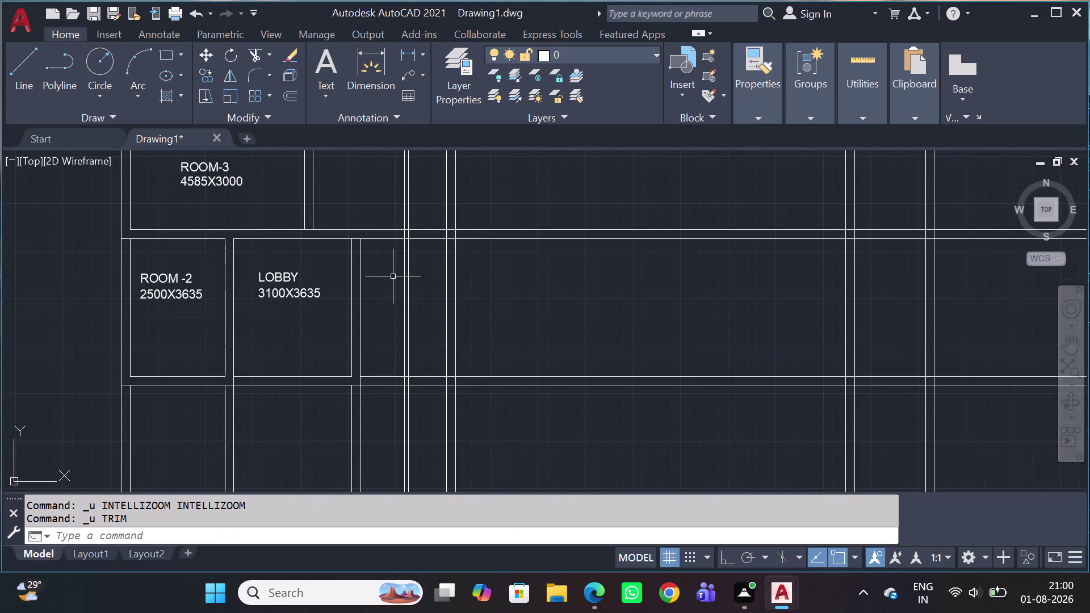
scroll(down, 3)
scroll(up, 3)
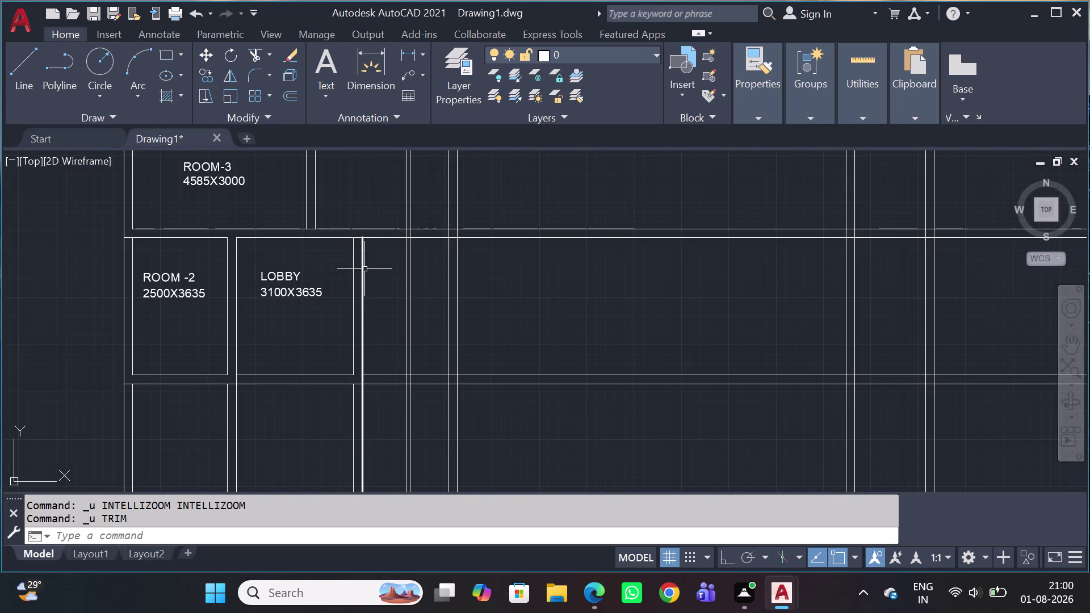